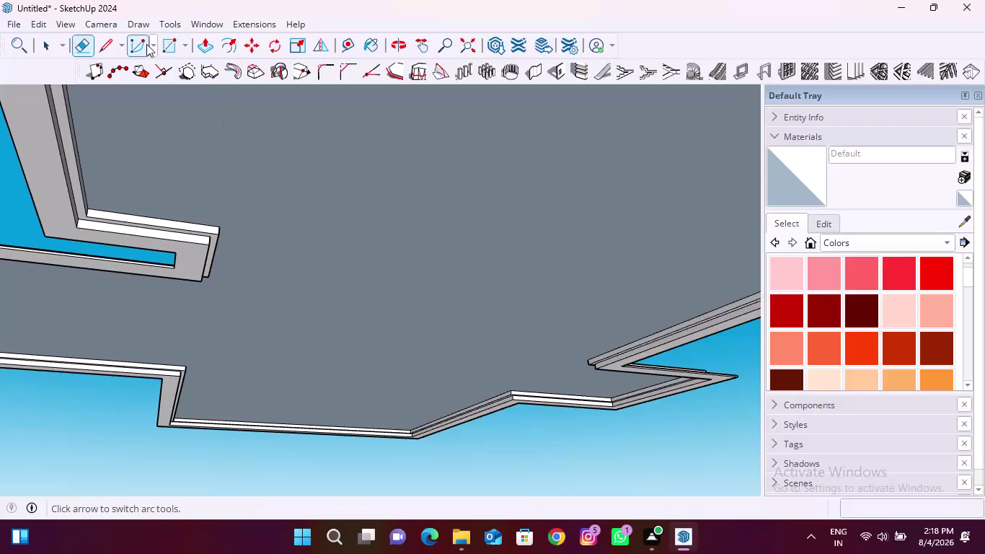
Orbit around the ceiling slab to view it from above.
click(347, 44)
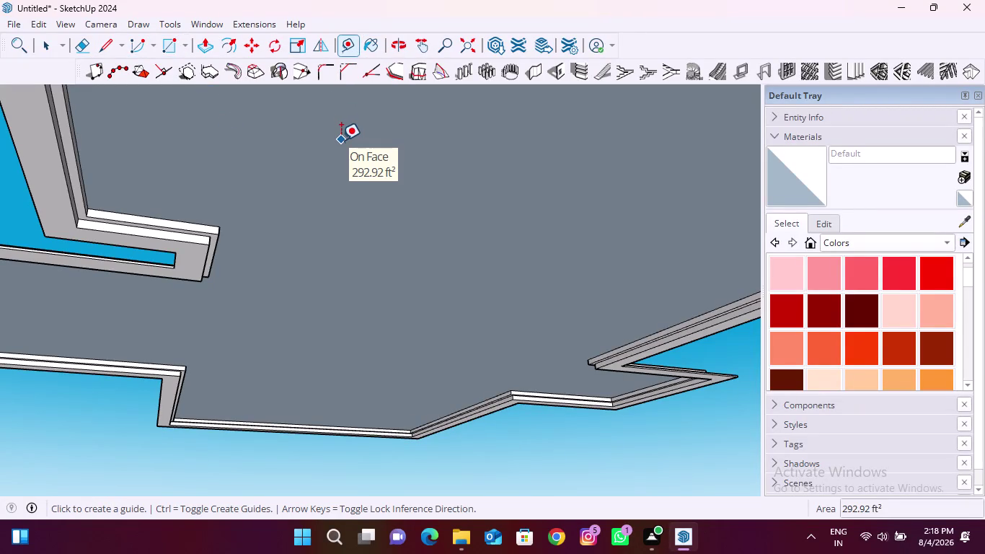
scroll(down, 3)
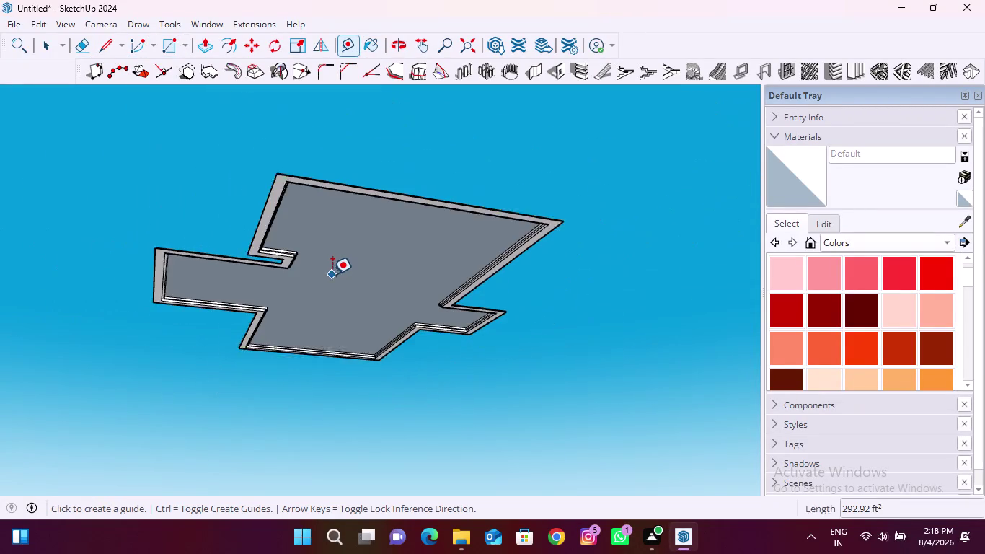
scroll(down, 3)
middle_drag(302, 330, 280, 297)
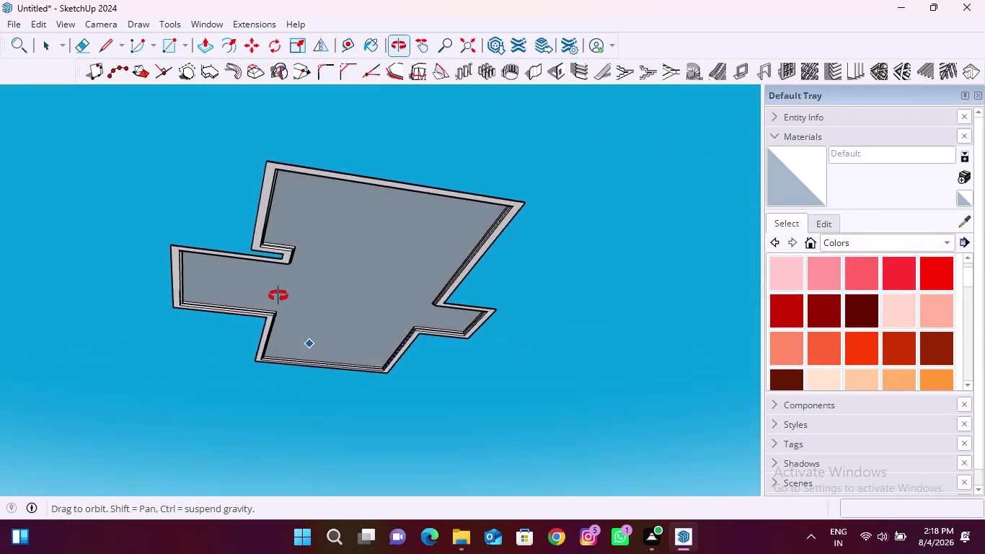
middle_drag(280, 297, 245, 289)
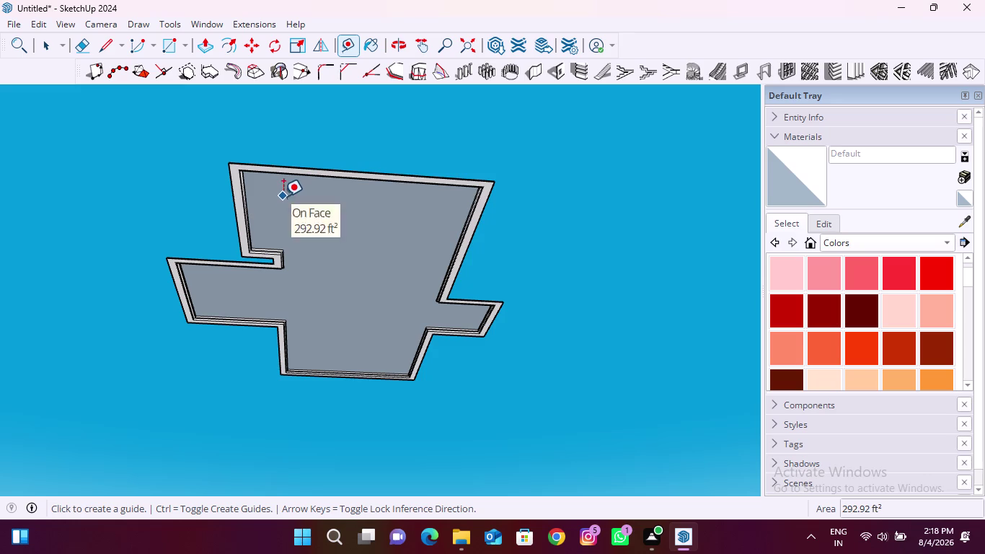
middle_drag(283, 196, 288, 393)
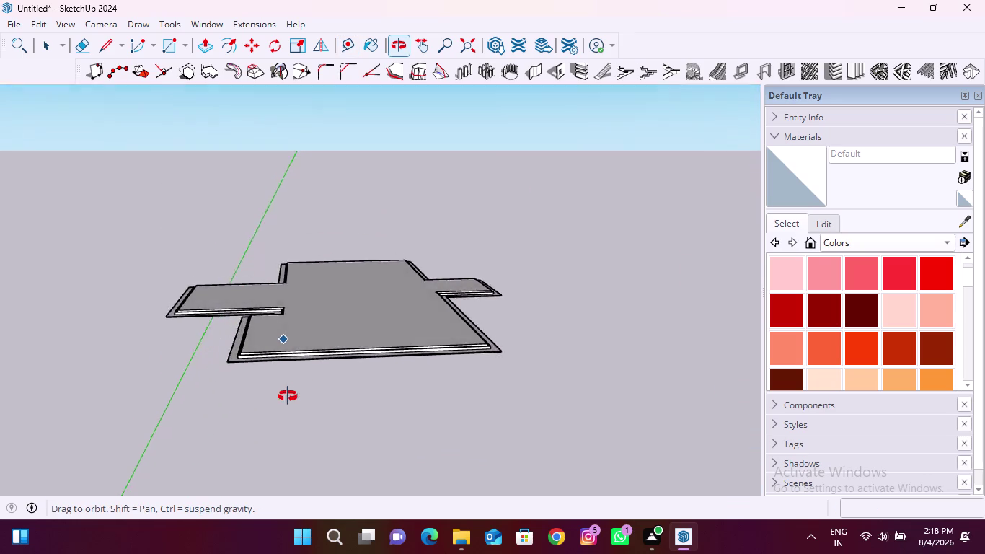
middle_drag(287, 393, 289, 412)
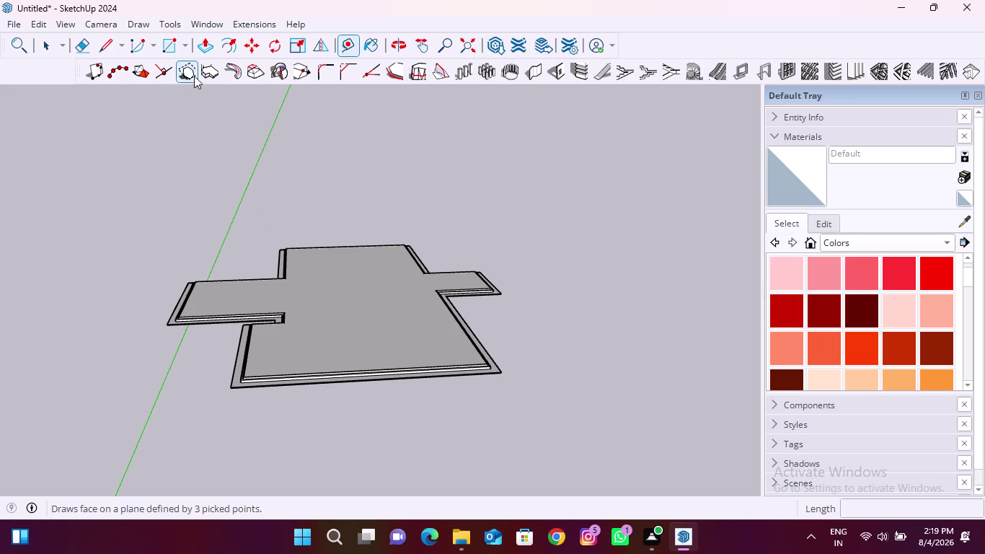
Push the slab's top face up by 0.4573 inch.
click(203, 47)
scroll(up, 3)
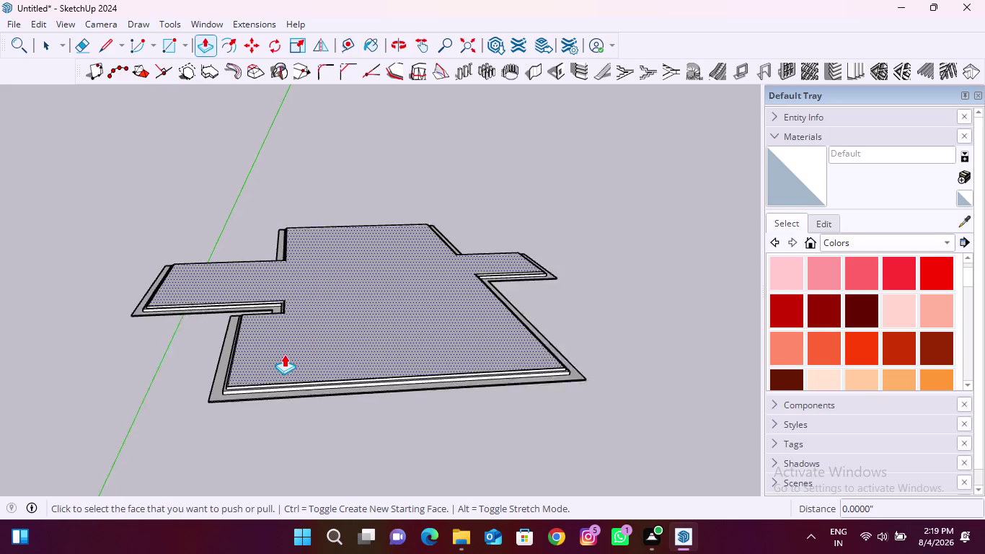
scroll(up, 3)
scroll(up, 3)
scroll(up, 3)
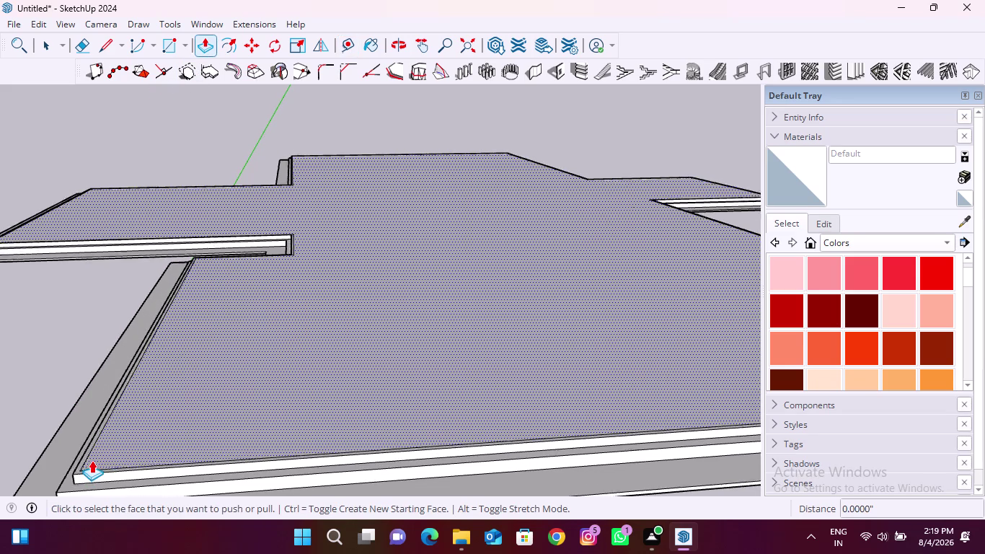
scroll(up, 3)
scroll(down, 3)
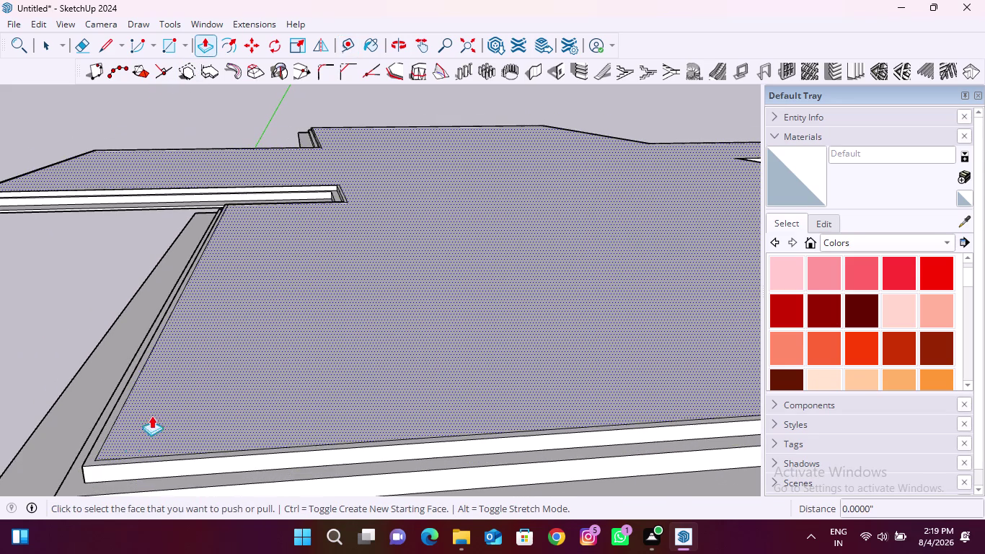
scroll(up, 3)
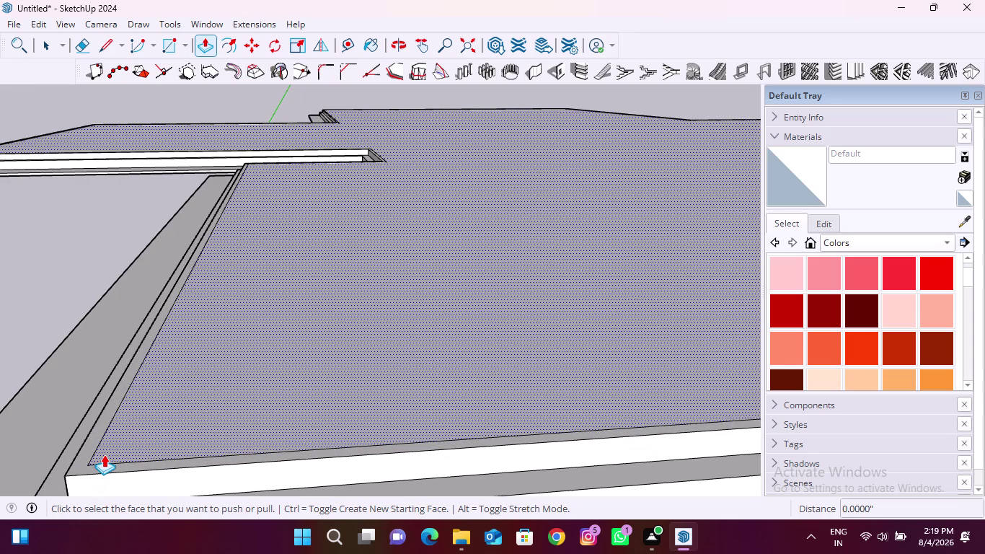
click(135, 431)
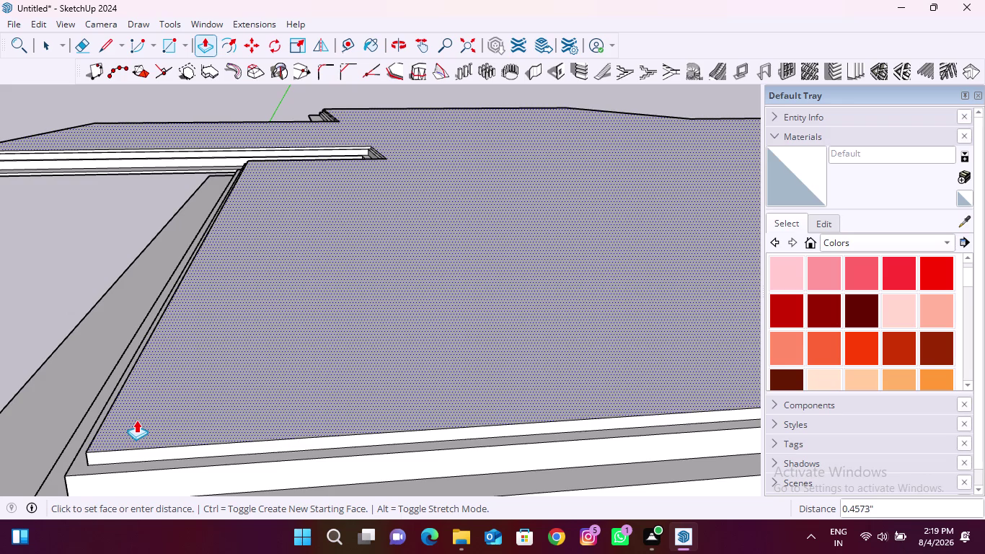
click(136, 419)
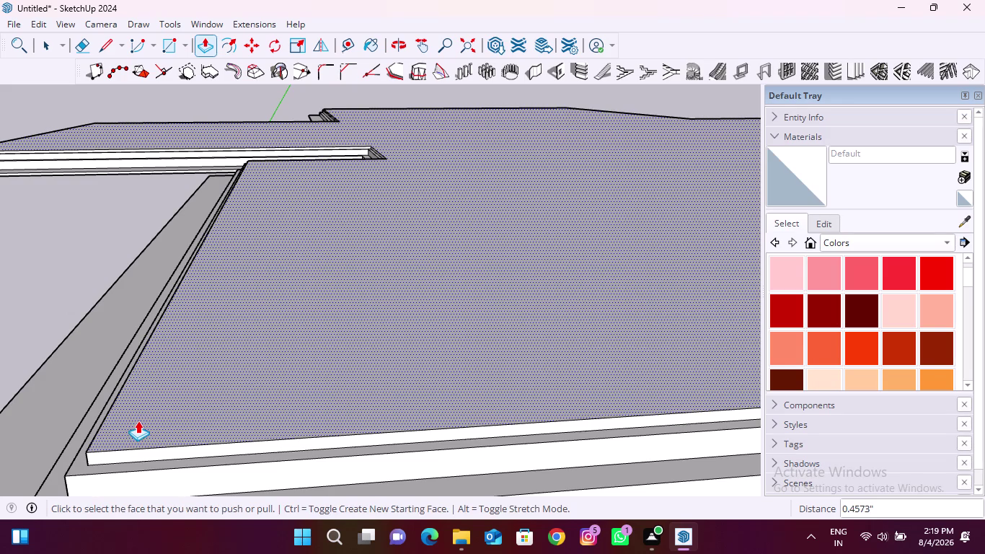
scroll(up, 3)
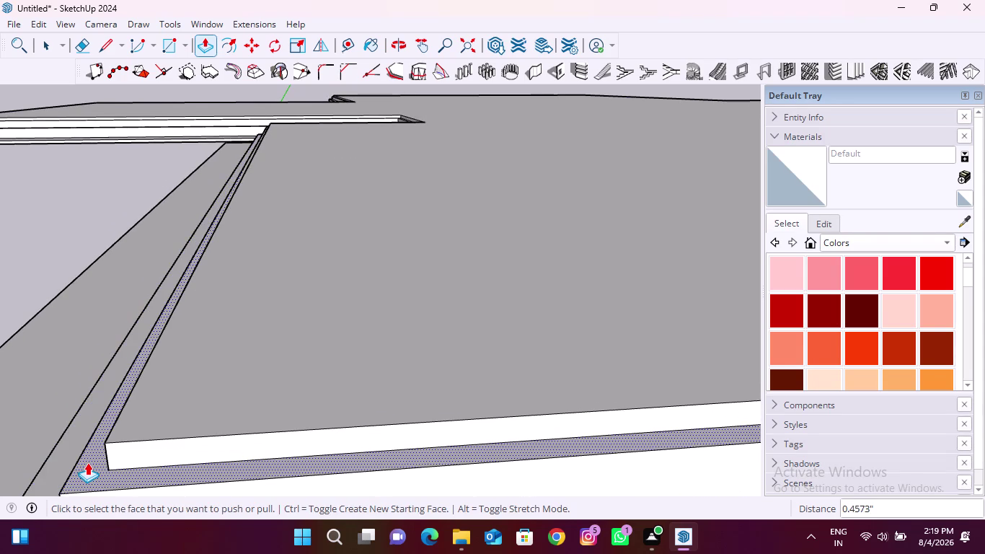
Repeat the 0.4573-inch push on the border strip, then orbit to check the underside.
double_click(87, 462)
scroll(down, 3)
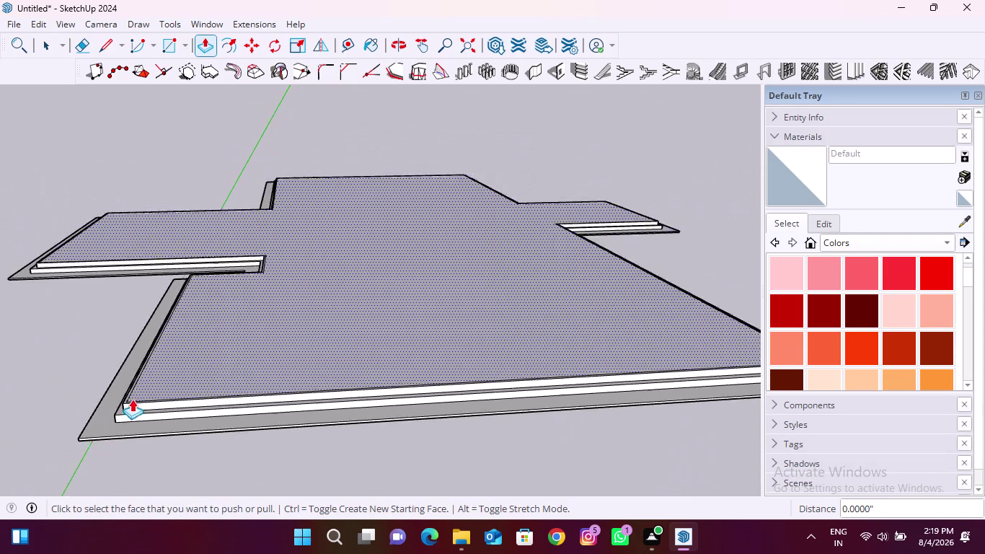
scroll(down, 3)
key(space)
middle_drag(204, 463, 207, 331)
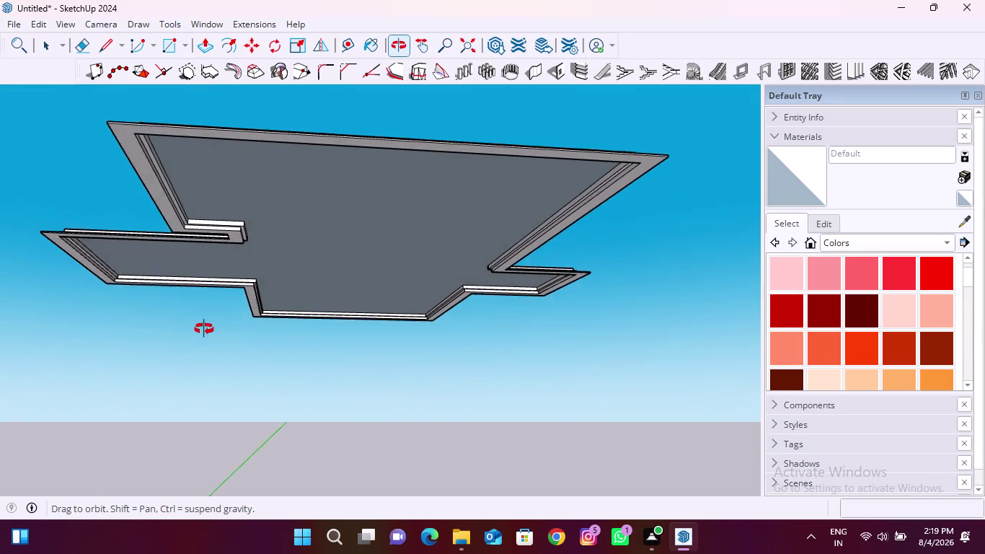
middle_drag(207, 330, 202, 328)
scroll(down, 3)
middle_drag(248, 357, 244, 346)
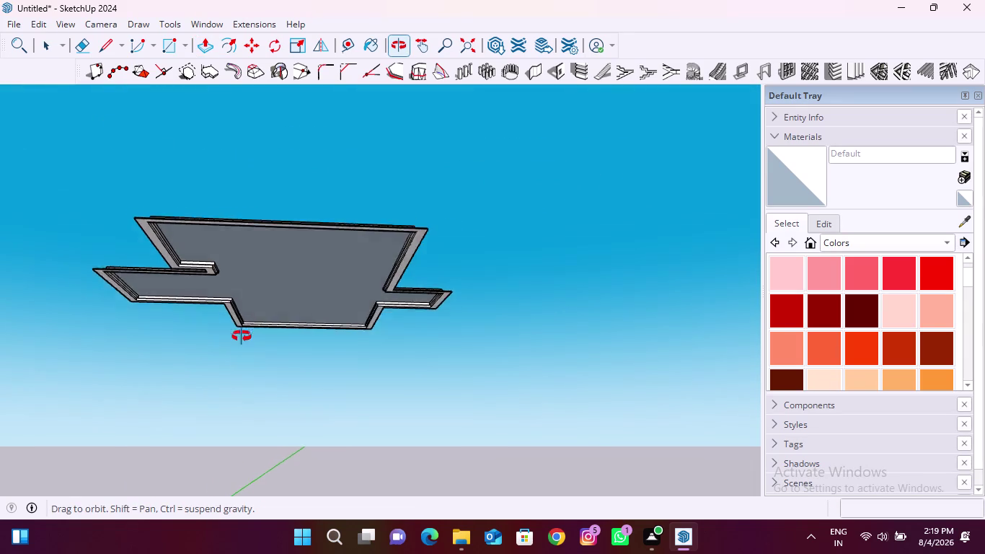
middle_drag(244, 346, 228, 282)
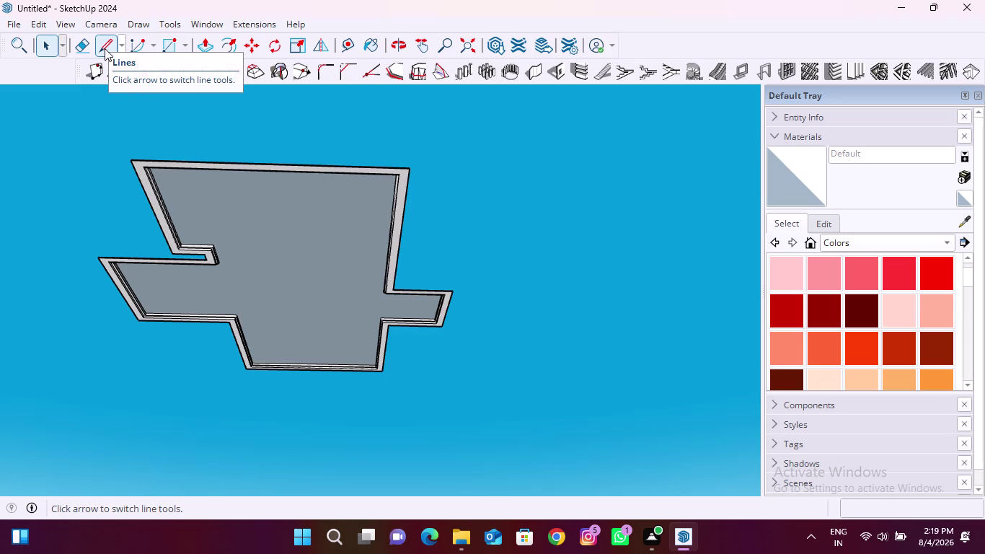
Try starting a guide from the inner border edge, cancelling the unfinished attempts.
click(344, 44)
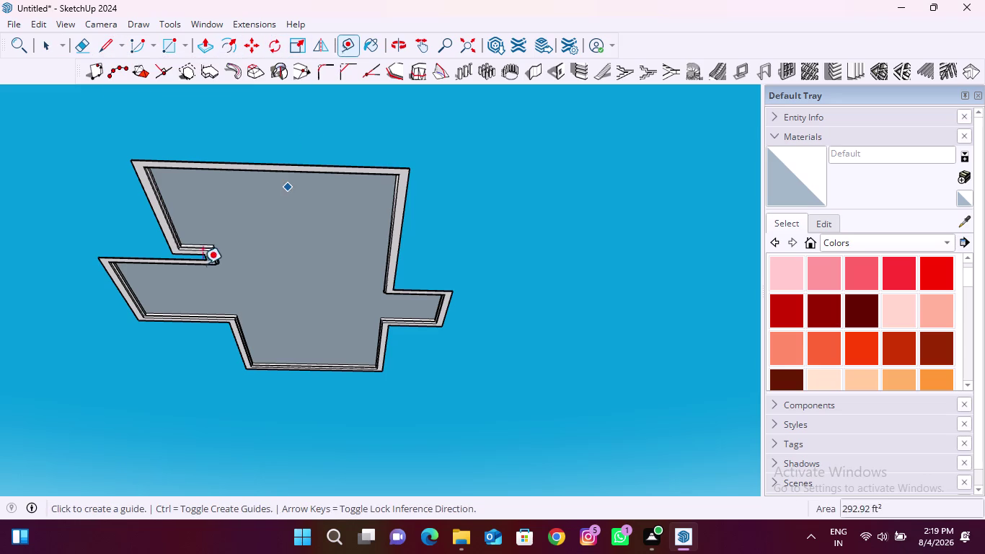
scroll(up, 3)
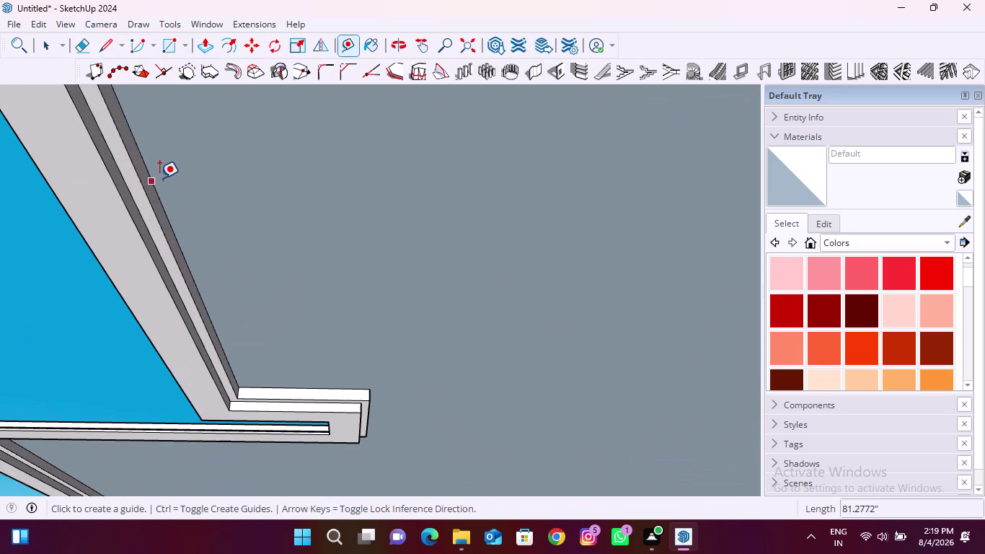
double_click(146, 178)
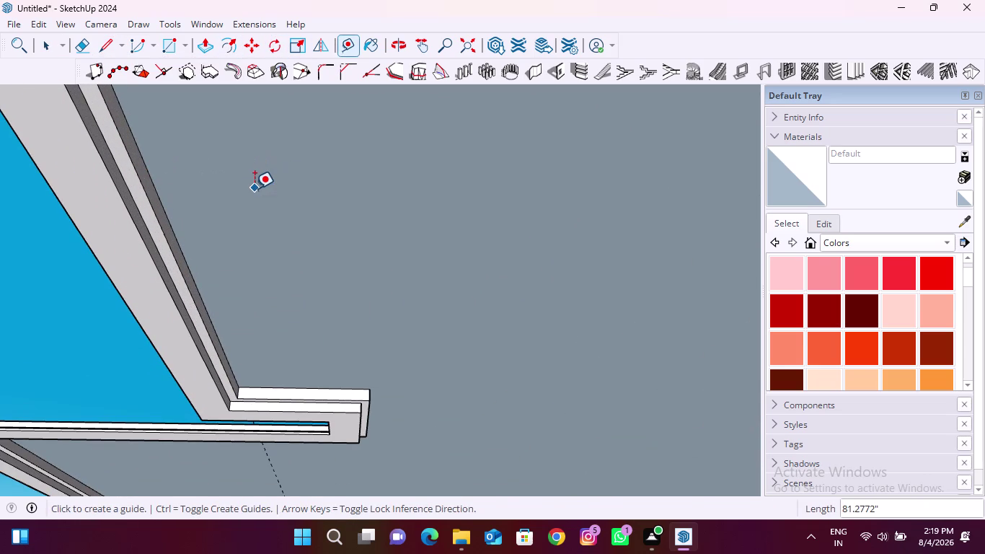
key(ctrl+z)
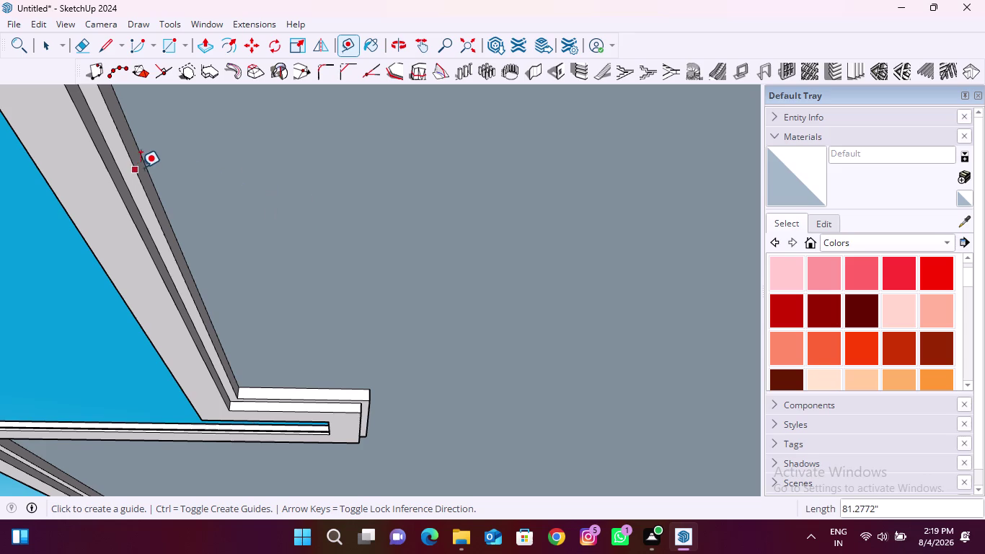
click(141, 166)
scroll(down, 3)
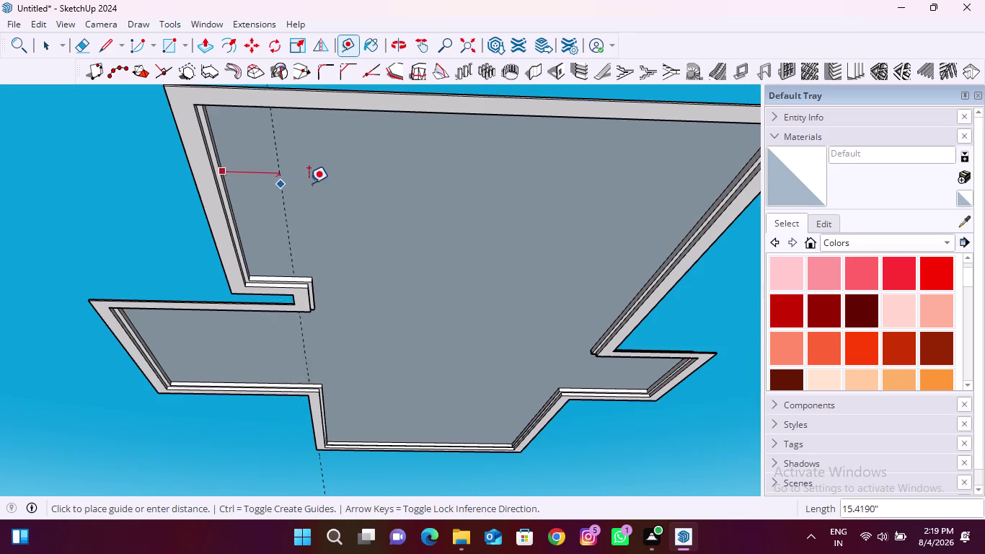
middle_click(312, 182)
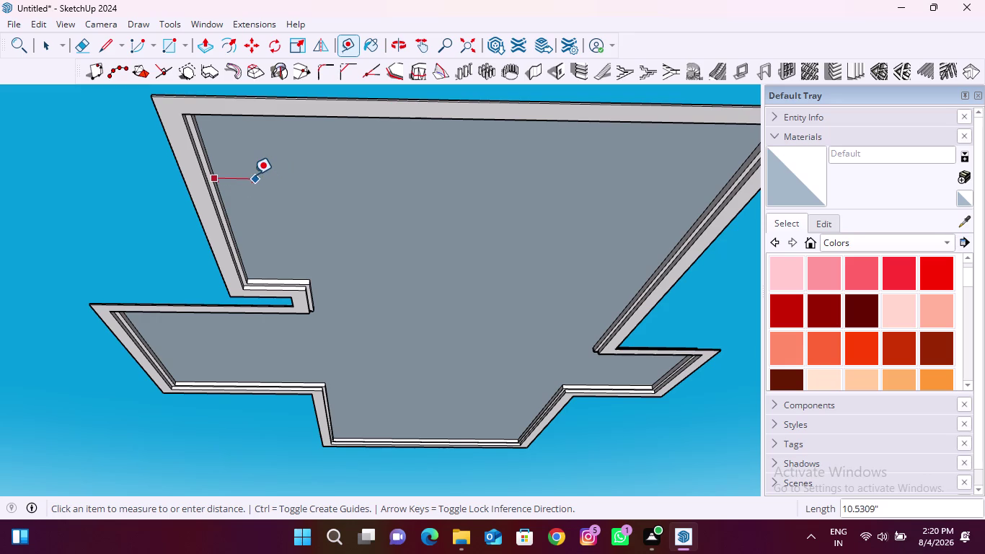
key(Escape)
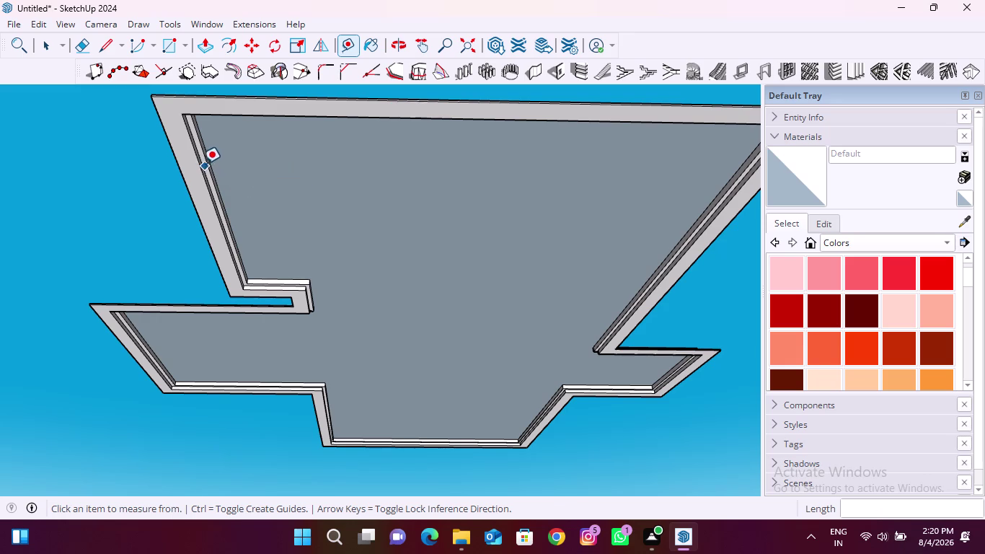
scroll(up, 3)
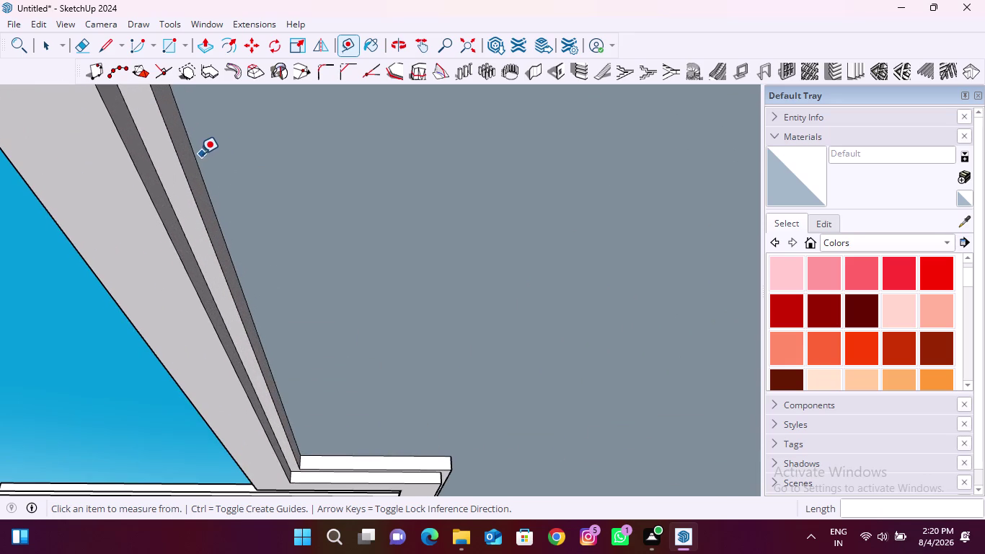
click(197, 155)
scroll(down, 3)
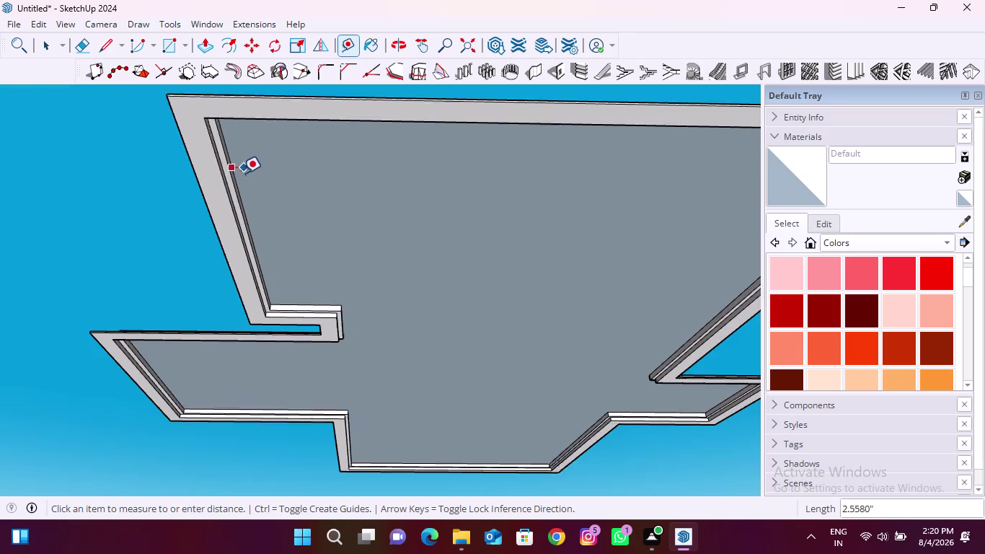
key(Escape)
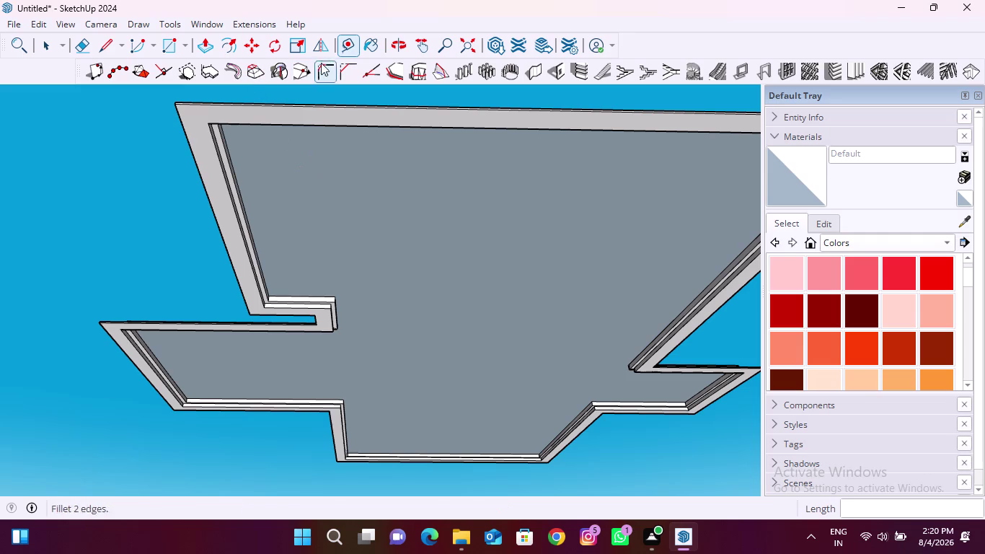
Place a guide about 14.12 inches in from the inner border edge.
click(342, 44)
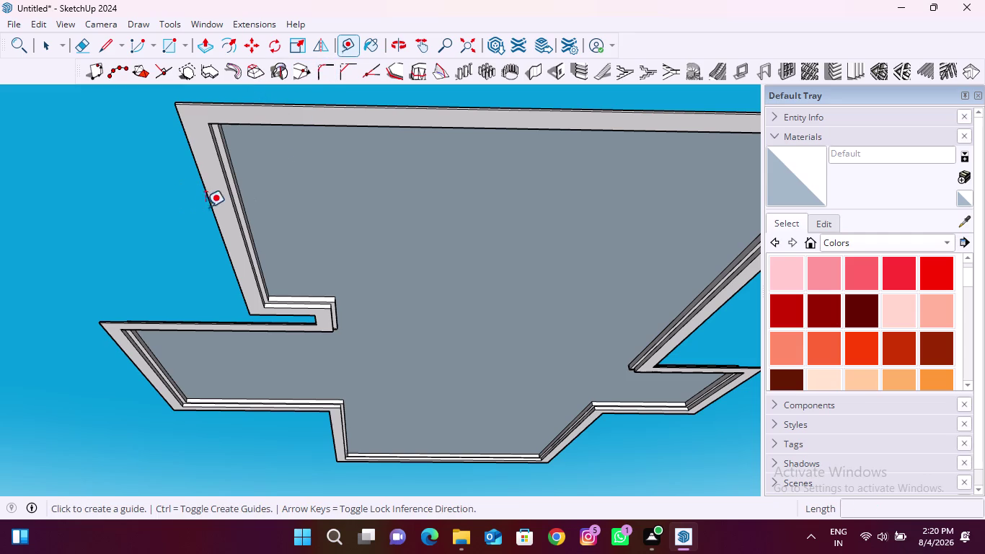
click(216, 188)
key(Escape)
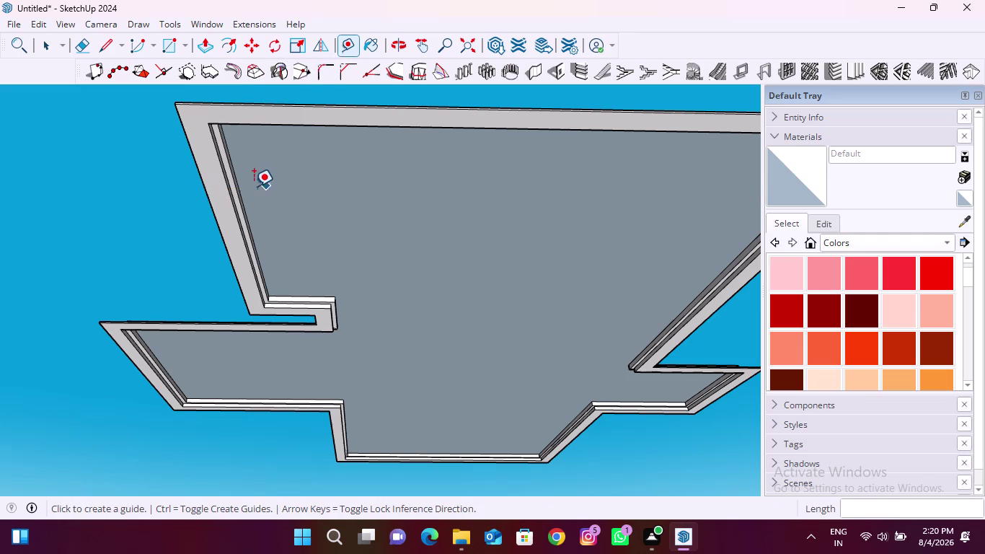
scroll(up, 3)
click(228, 172)
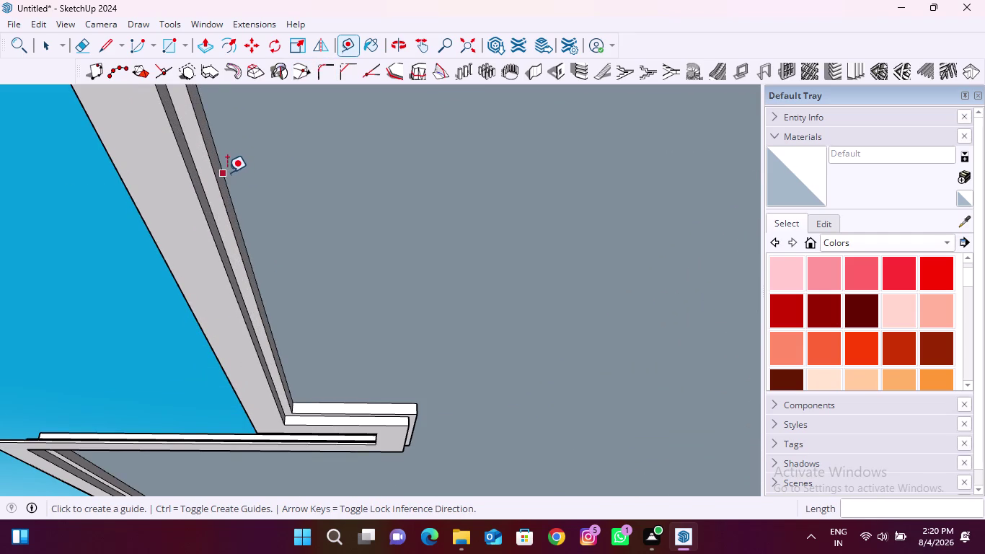
scroll(down, 3)
scroll(down, 3)
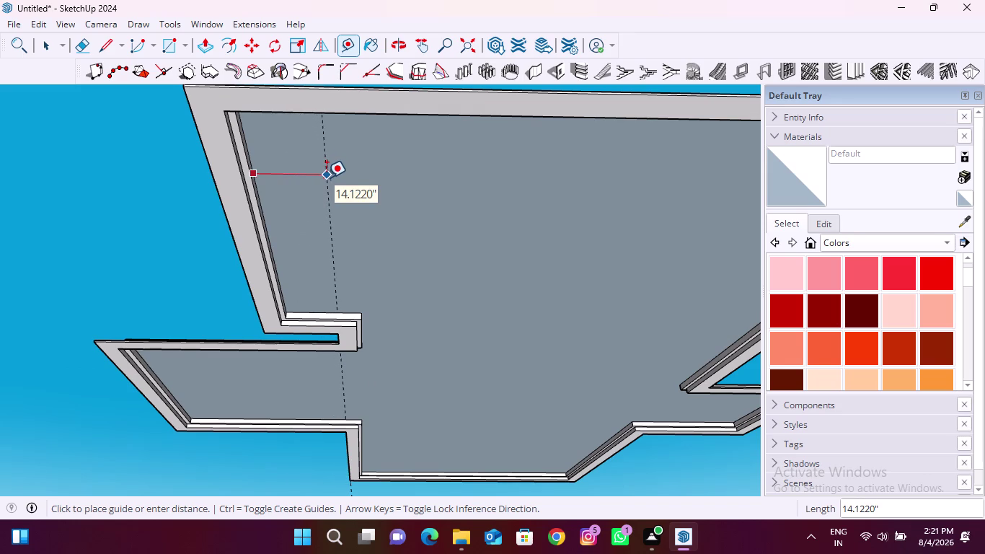
click(326, 177)
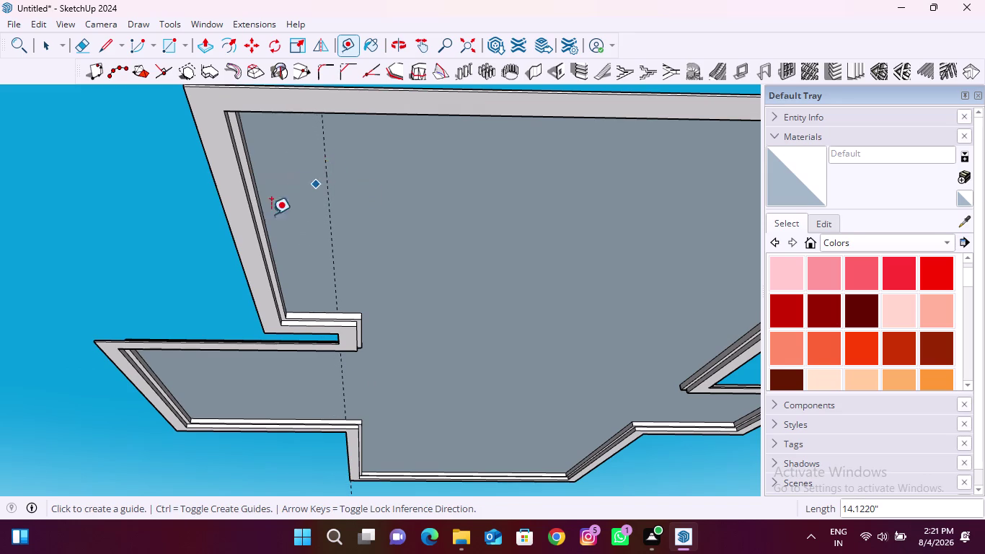
scroll(down, 3)
scroll(up, 3)
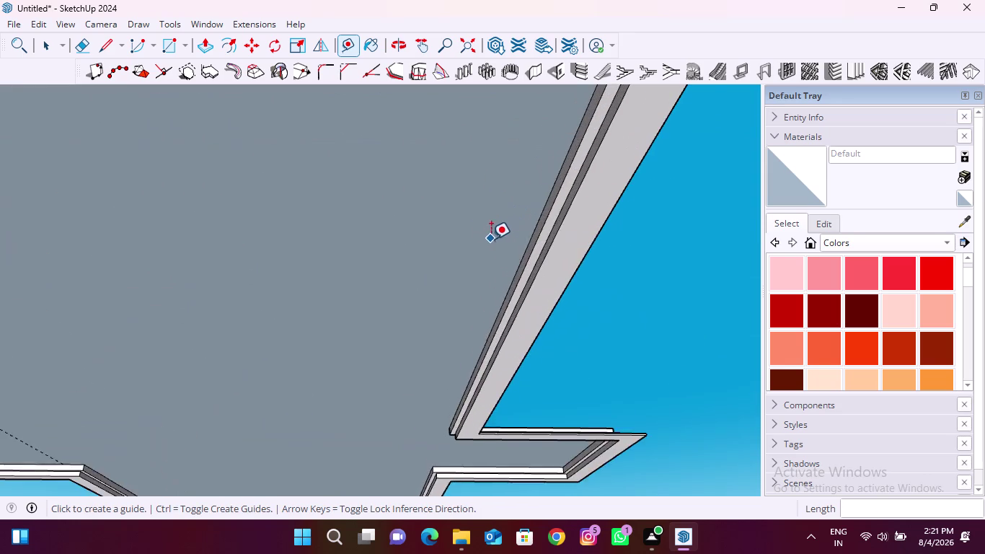
Place a guide from the border edge by typing an offset of about 14 inches.
scroll(up, 3)
click(557, 199)
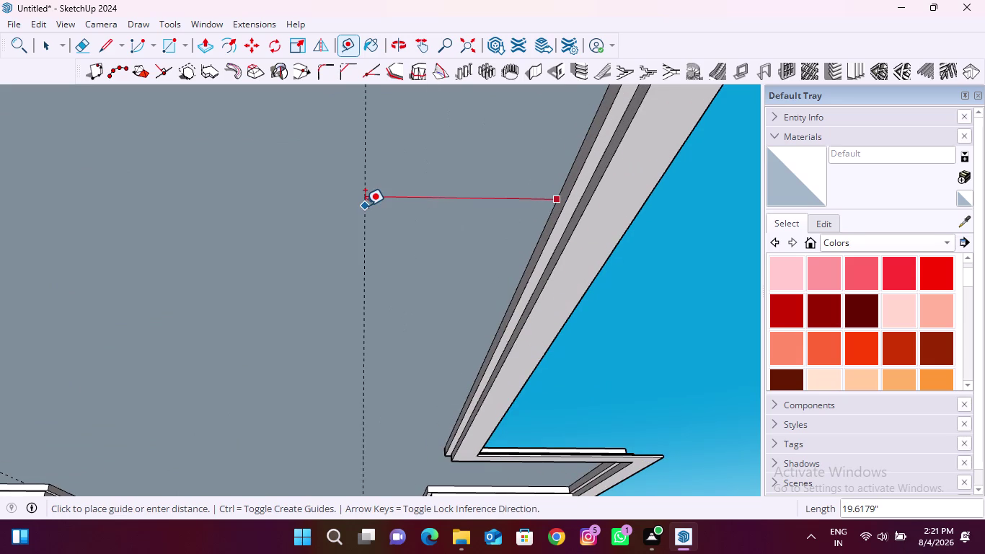
key(End)
key(Left)
key(Delete)
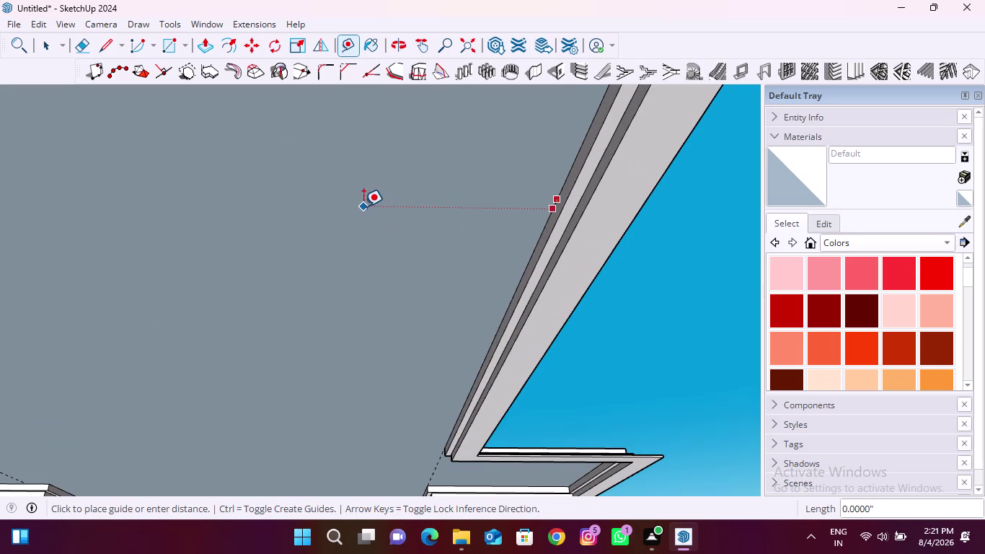
key(End)
key(Down)
key(Down)
key(shift+quotedbl)
key(Return)
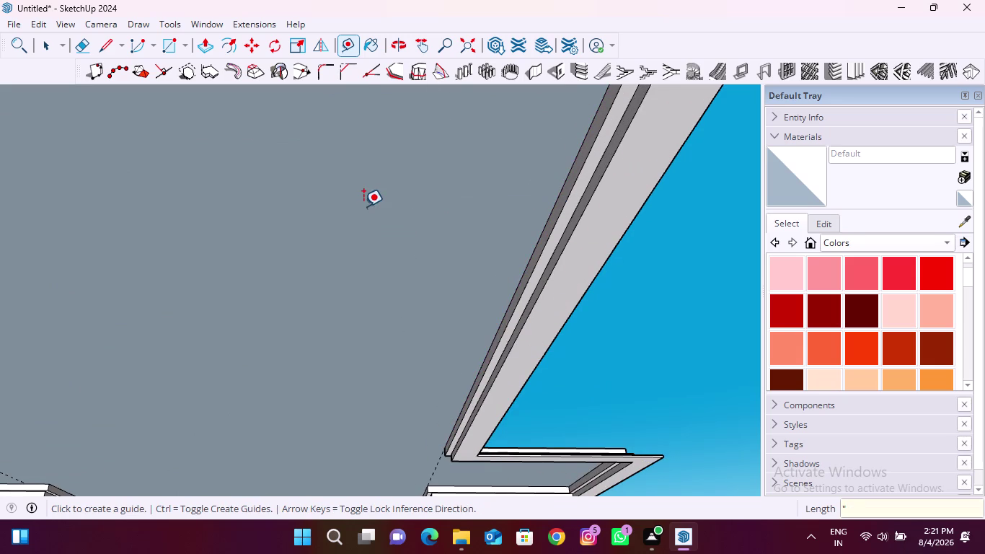
Place another guide about 14.01 inches inside a border edge.
scroll(down, 3)
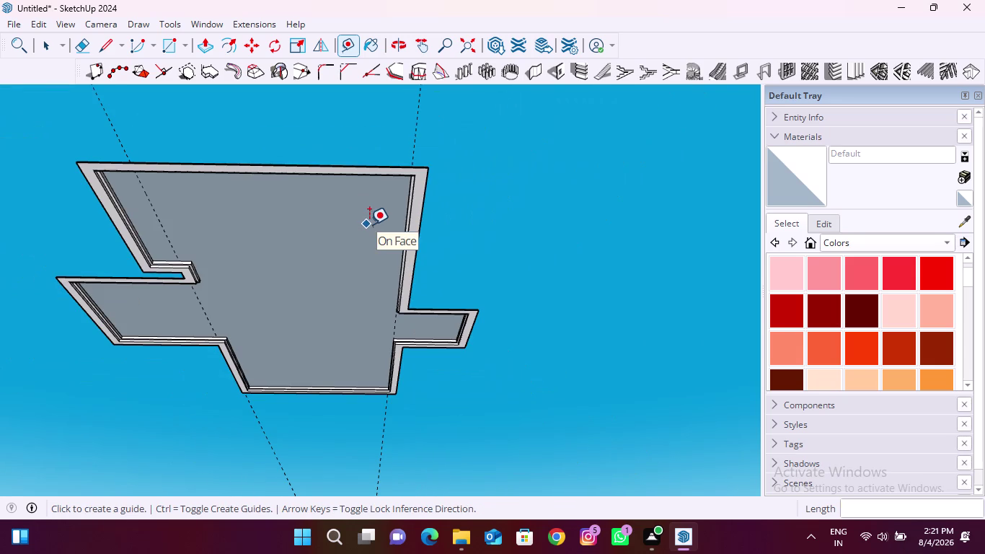
middle_drag(373, 208, 382, 242)
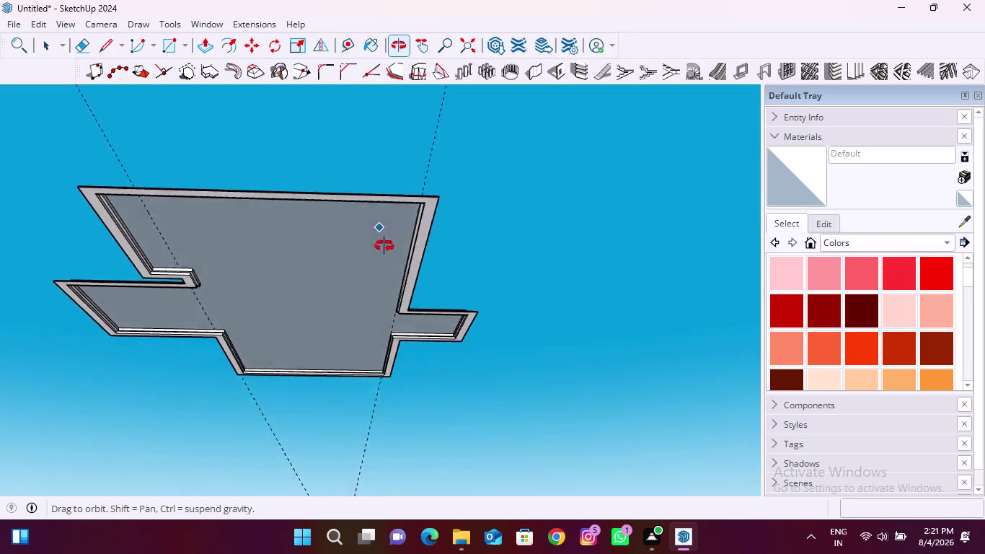
middle_drag(383, 243, 418, 398)
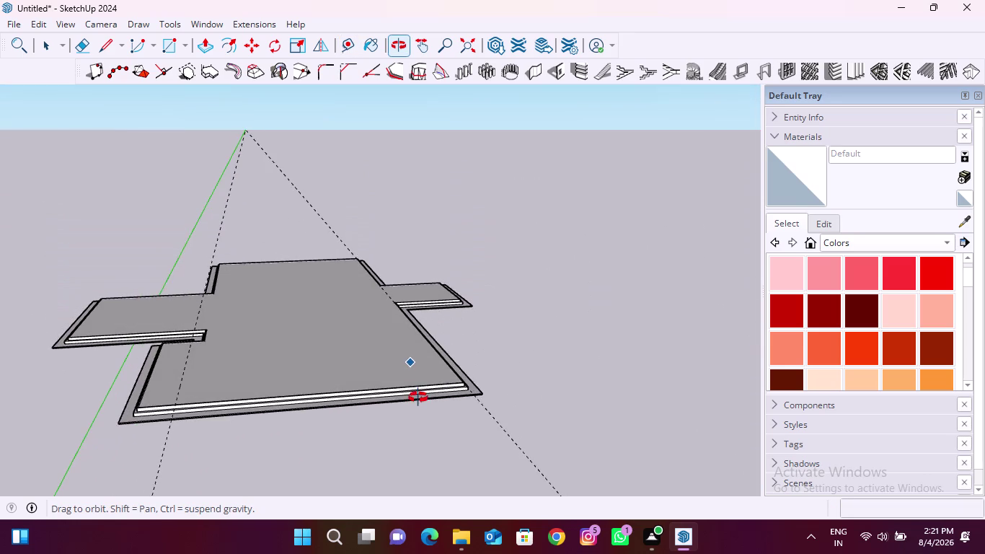
middle_drag(418, 397, 417, 382)
middle_drag(417, 374, 397, 204)
scroll(up, 3)
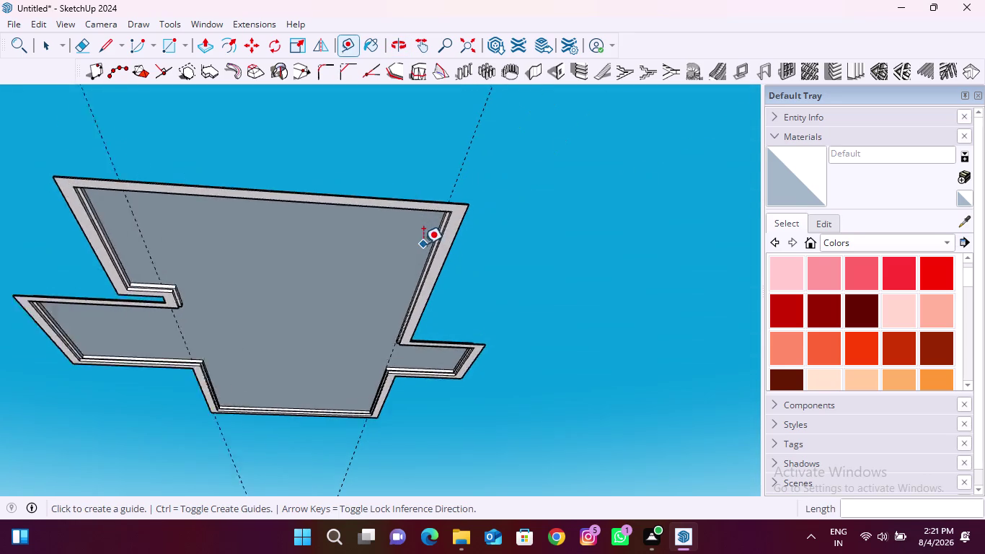
scroll(up, 3)
click(475, 210)
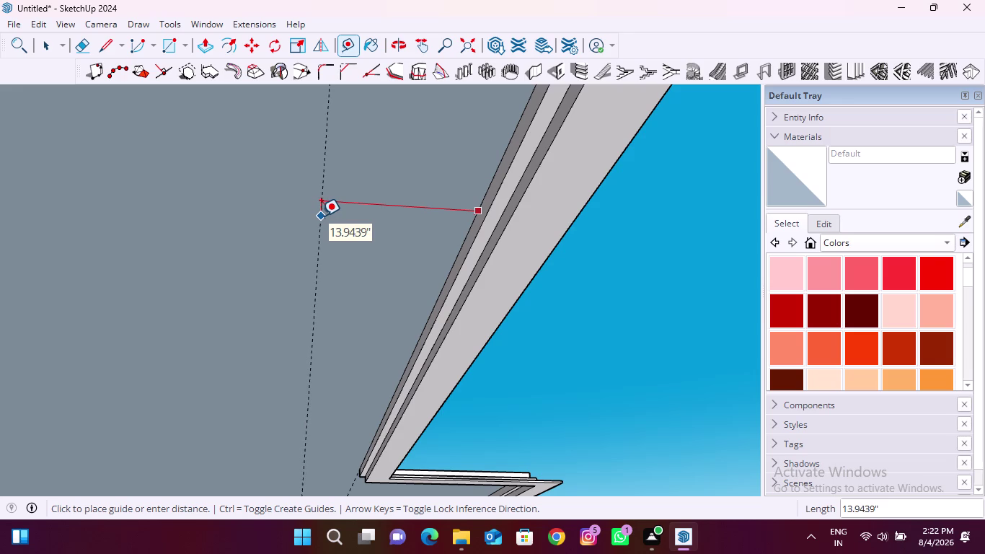
click(320, 215)
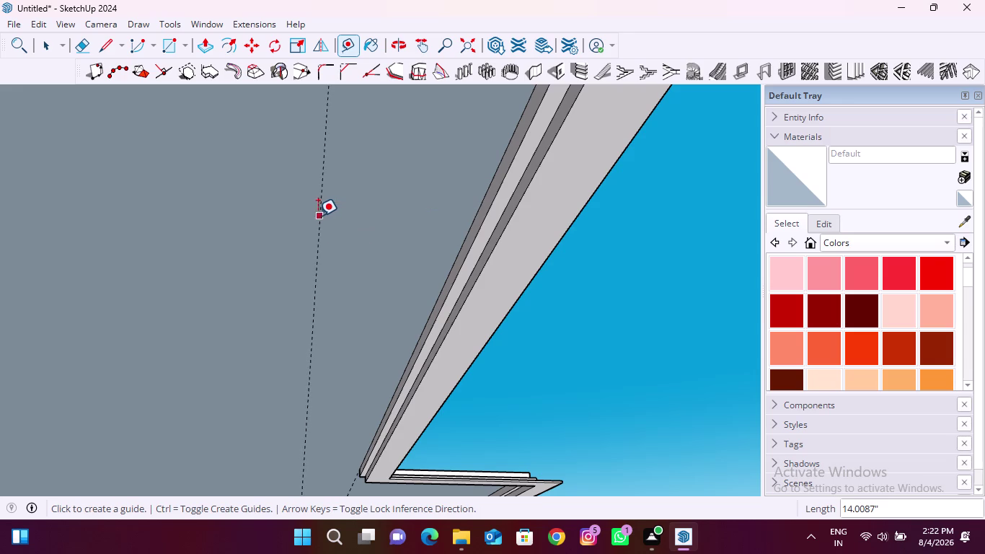
Place a guide about 14.18 inches inside the right wing's edge.
scroll(down, 3)
scroll(down, 3)
middle_drag(214, 384, 696, 254)
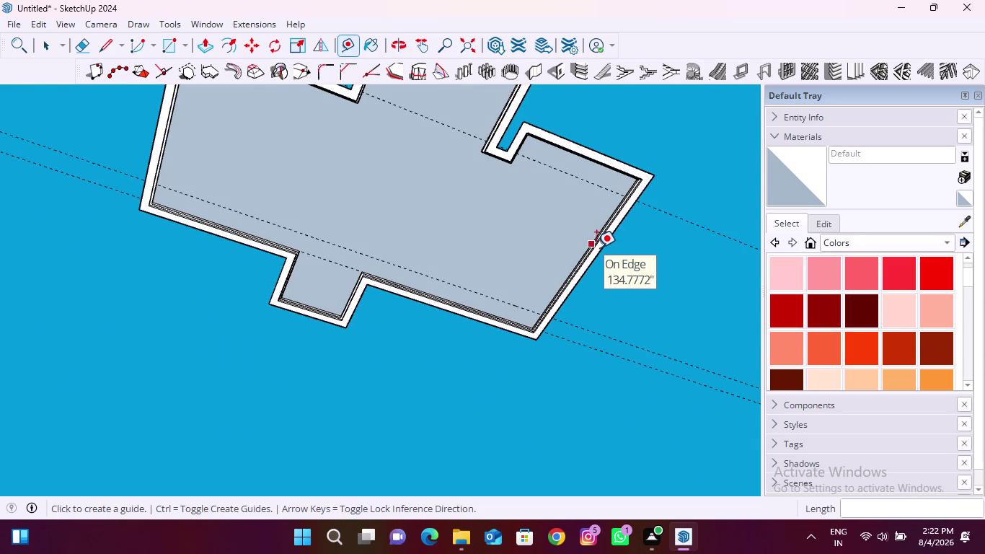
scroll(up, 3)
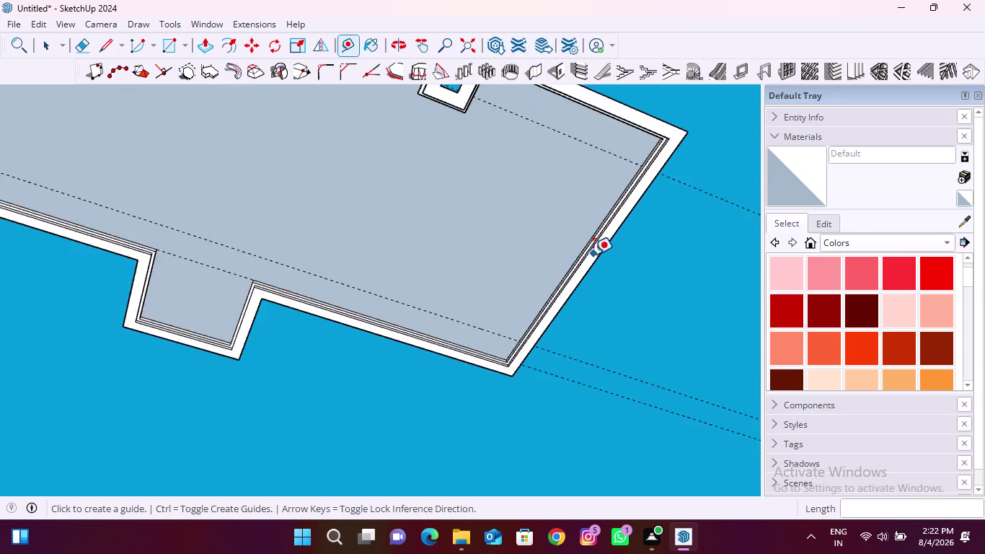
scroll(up, 3)
scroll(up, 3)
click(620, 212)
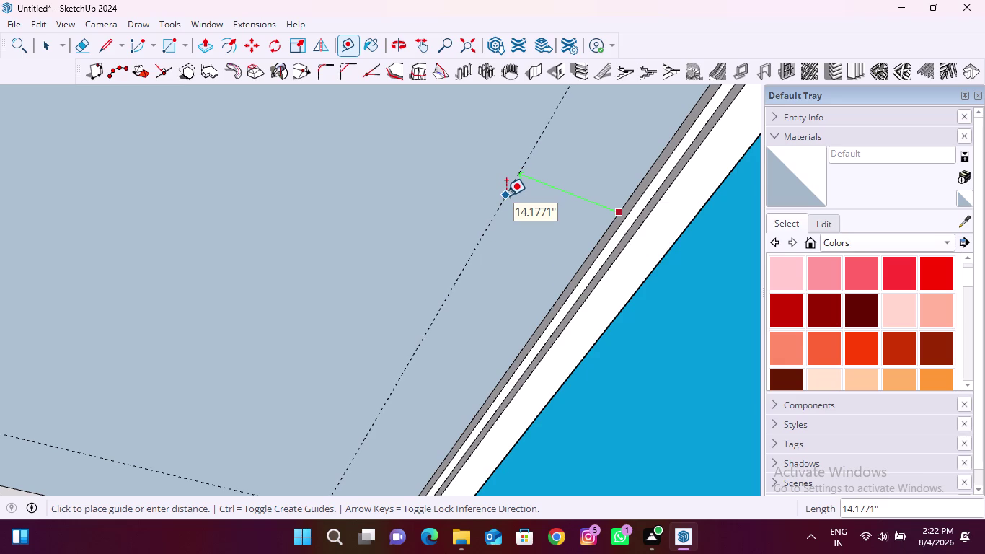
click(506, 196)
Add a parallel guide roughly 65 inches farther in across the right wing.
scroll(down, 3)
middle_drag(479, 239, 385, 196)
scroll(up, 3)
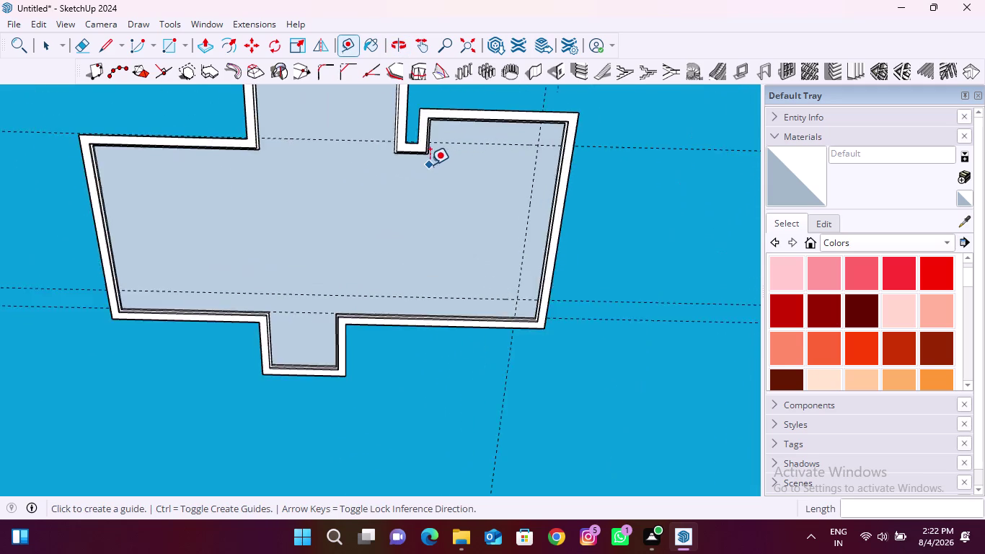
scroll(up, 3)
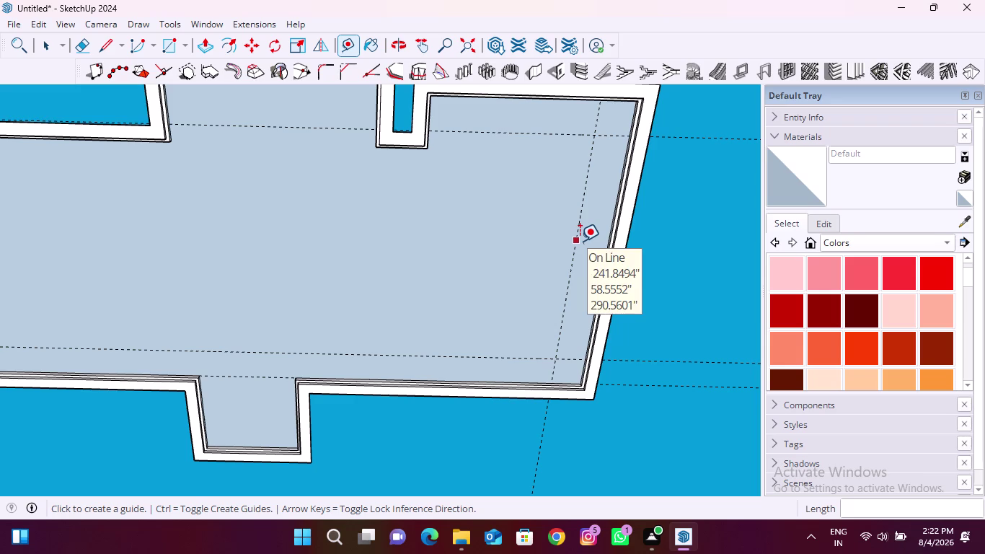
click(579, 241)
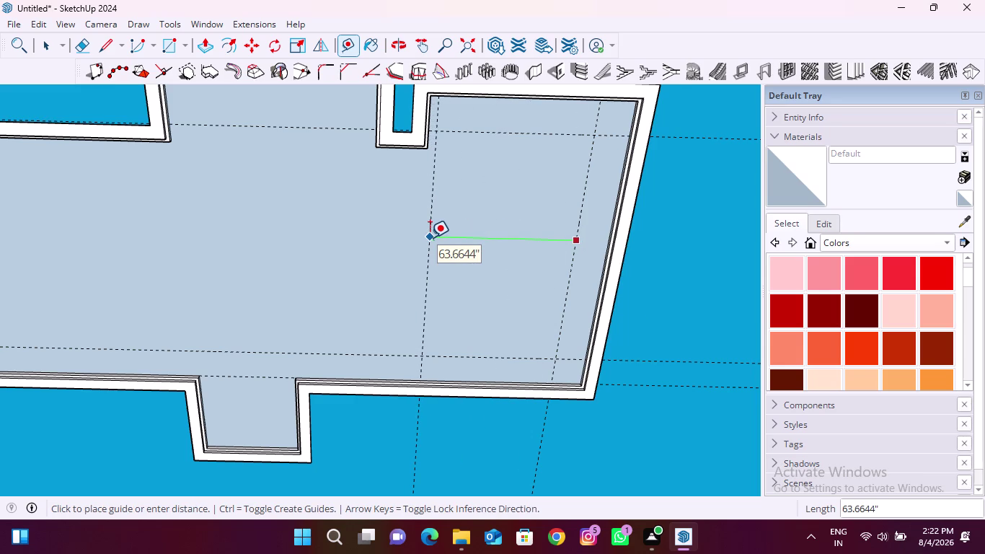
scroll(up, 3)
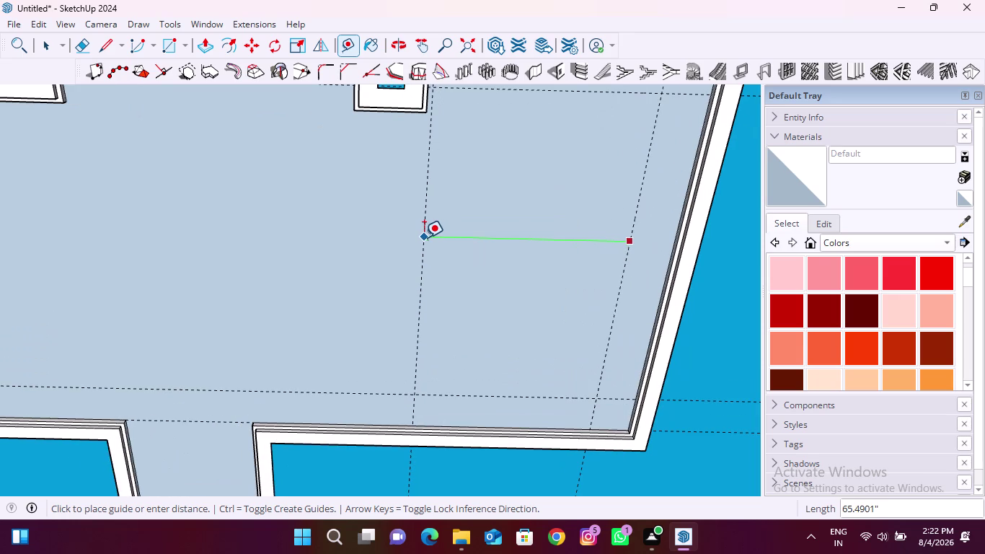
click(424, 237)
scroll(down, 3)
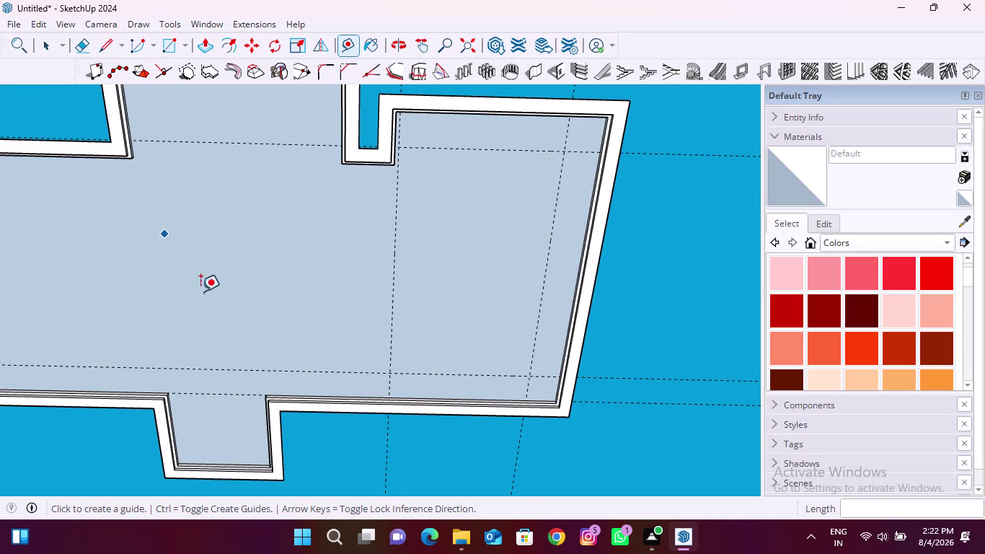
scroll(down, 3)
middle_drag(313, 302, 313, 313)
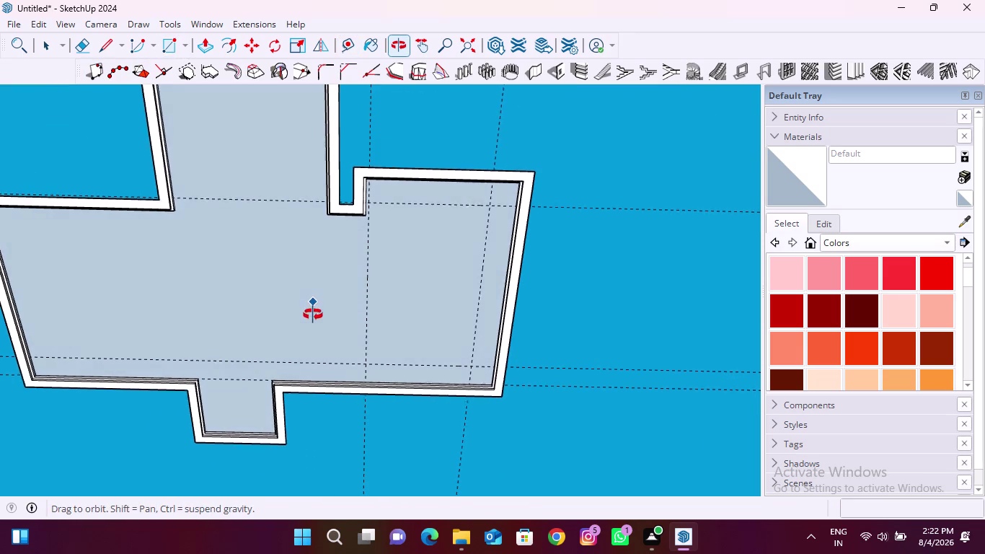
middle_drag(313, 313, 312, 326)
Start an inner panel rectangle at the guide intersections, then cancel it.
click(163, 49)
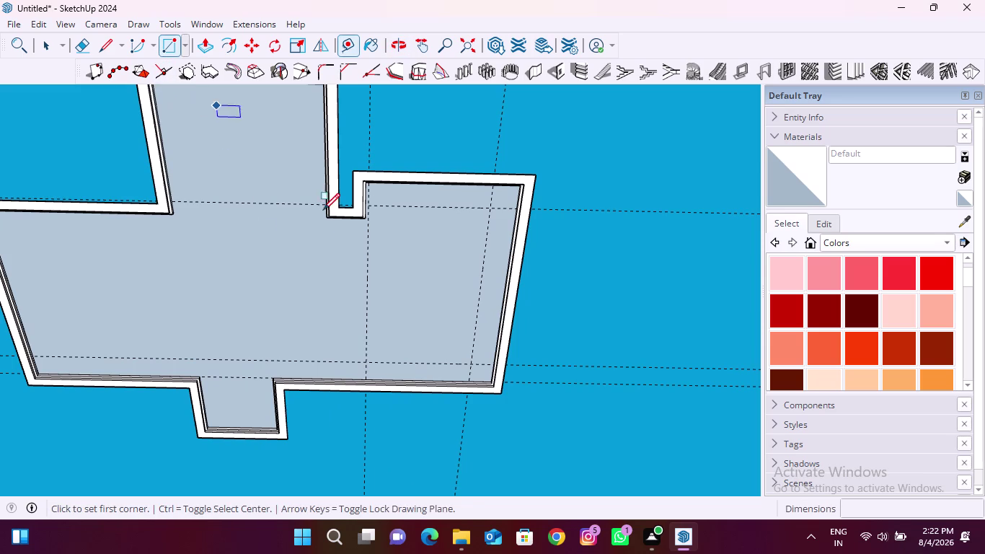
scroll(up, 3)
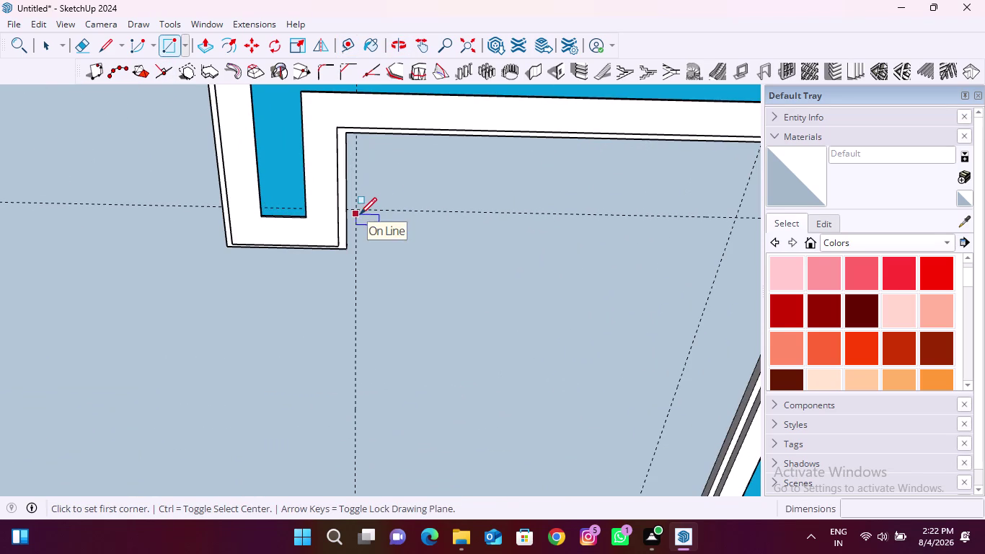
click(360, 210)
scroll(down, 3)
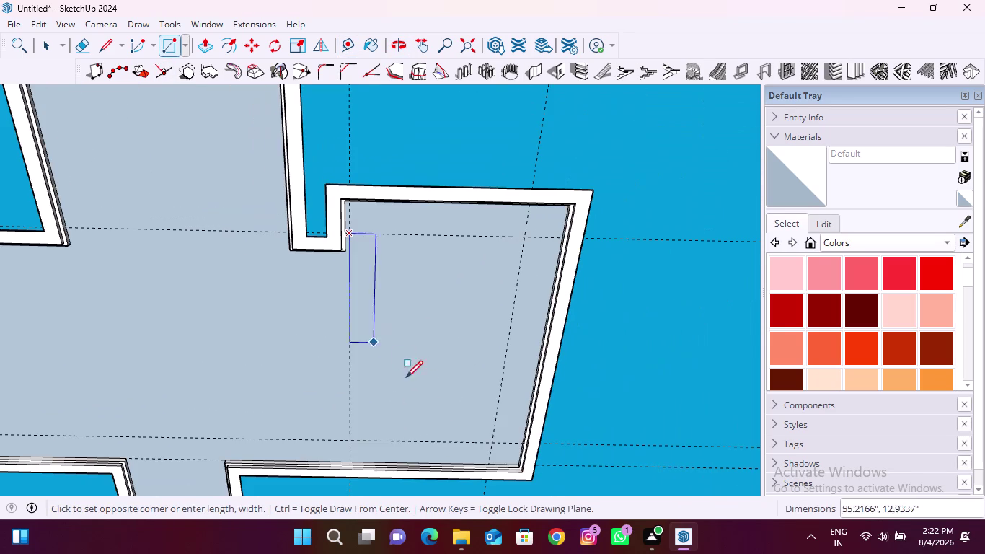
click(491, 441)
key(Escape)
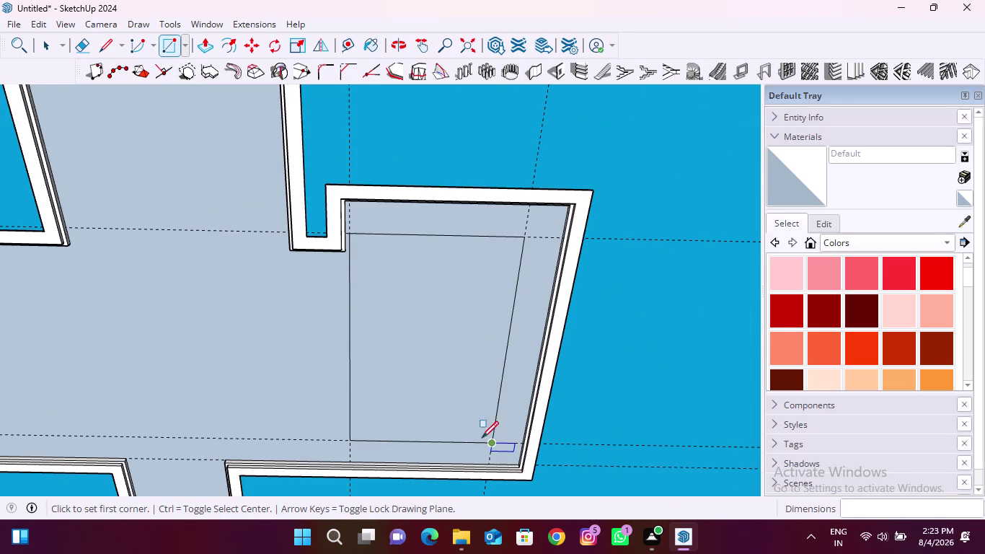
click(33, 20)
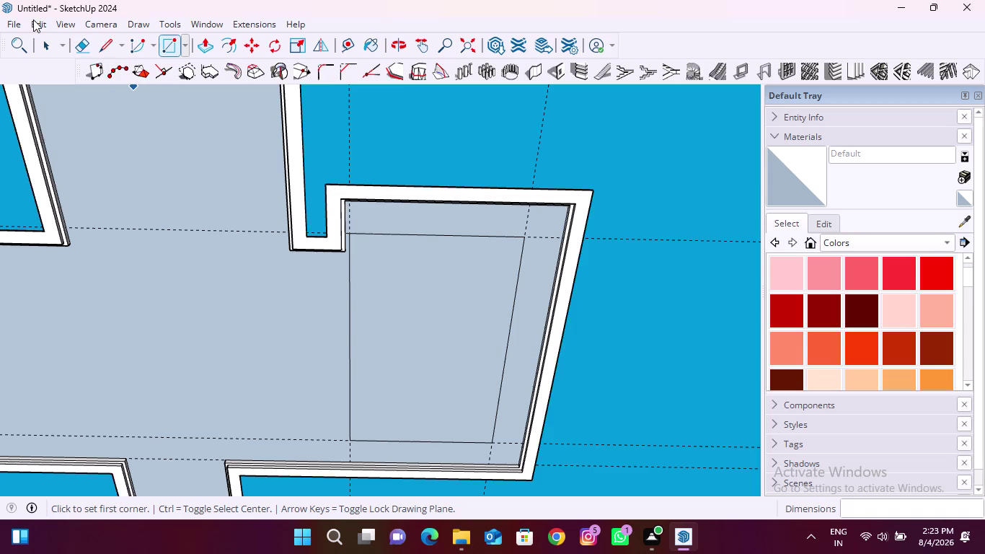
click(126, 170)
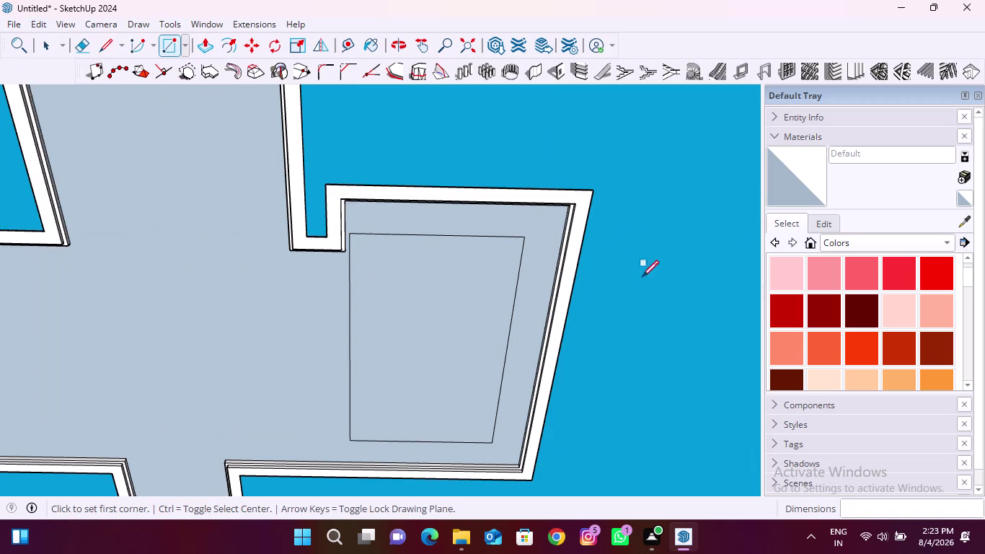
Offset the panel outline inward about 2.18 inches and delete the inner face.
click(240, 49)
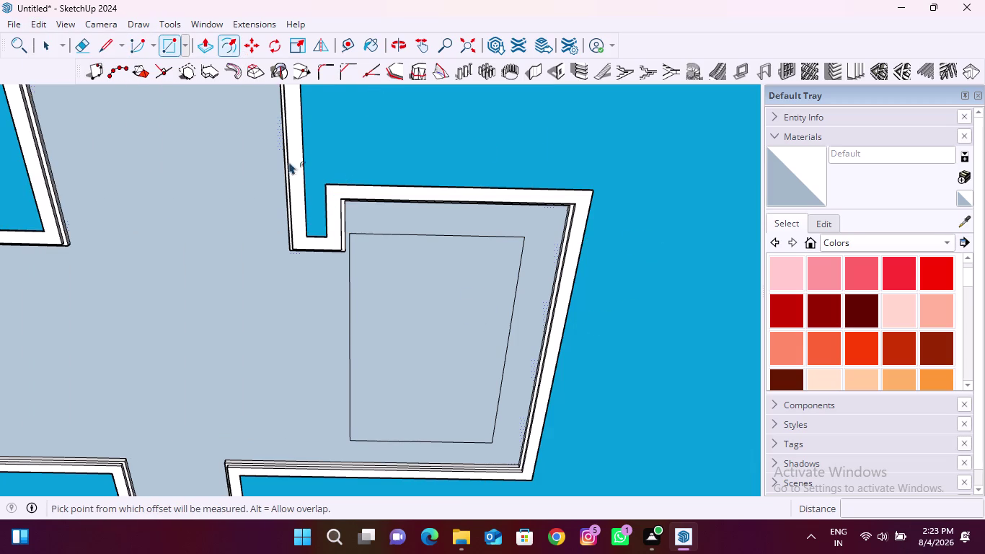
click(516, 244)
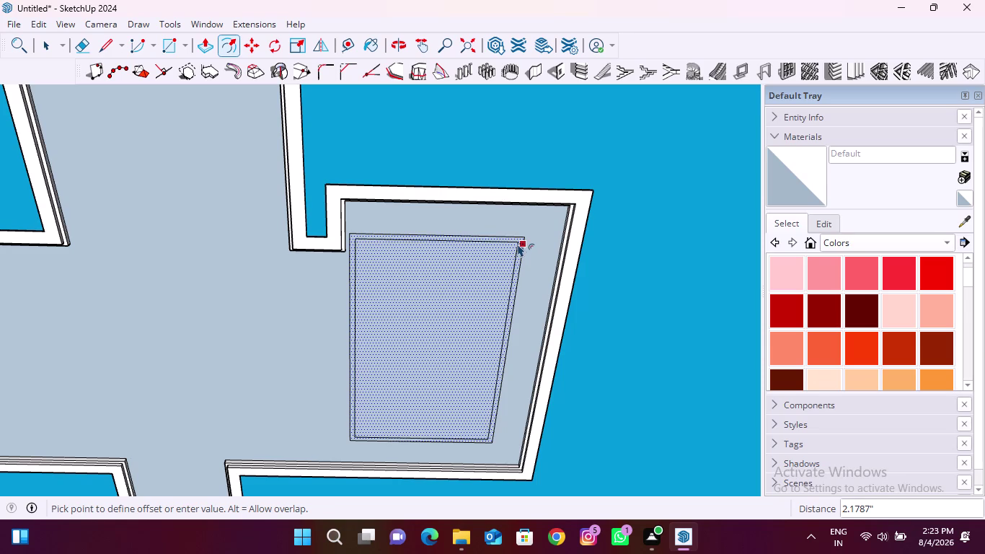
click(518, 244)
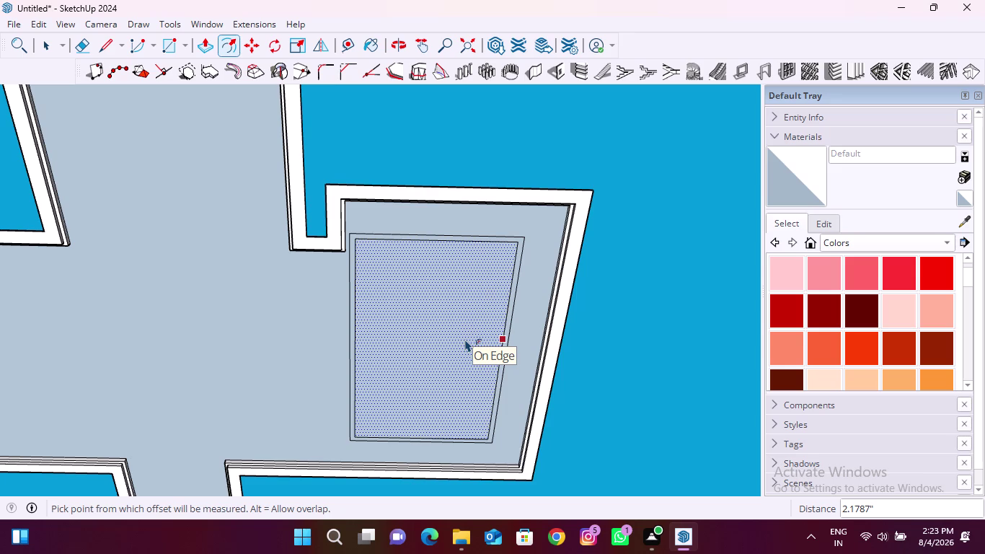
key(space)
click(465, 311)
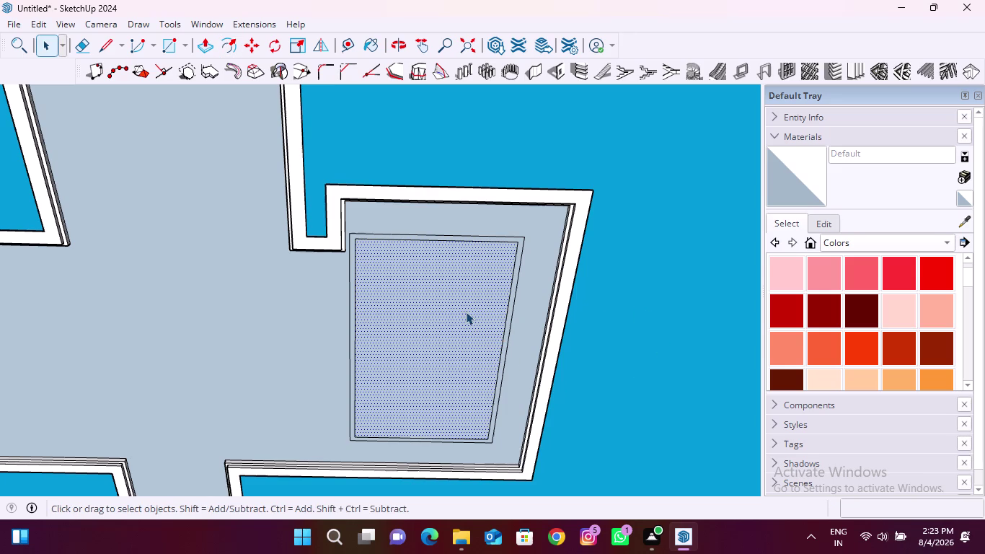
key(Delete)
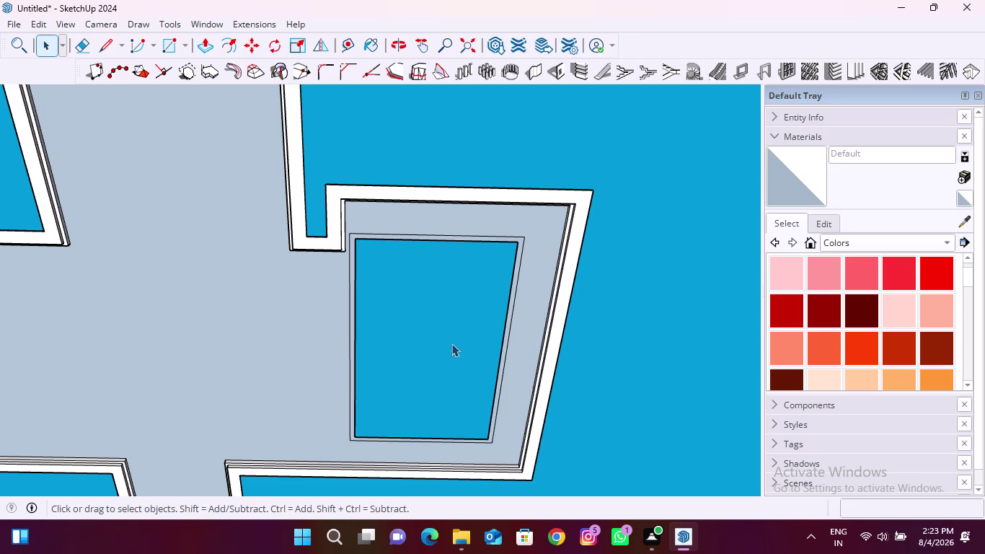
middle_drag(417, 294, 381, 396)
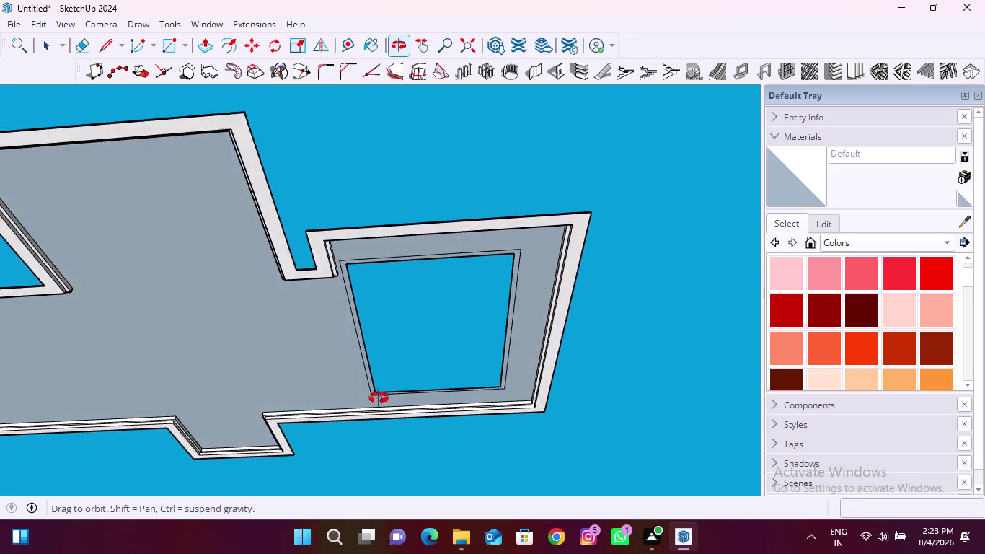
middle_drag(382, 396, 192, 553)
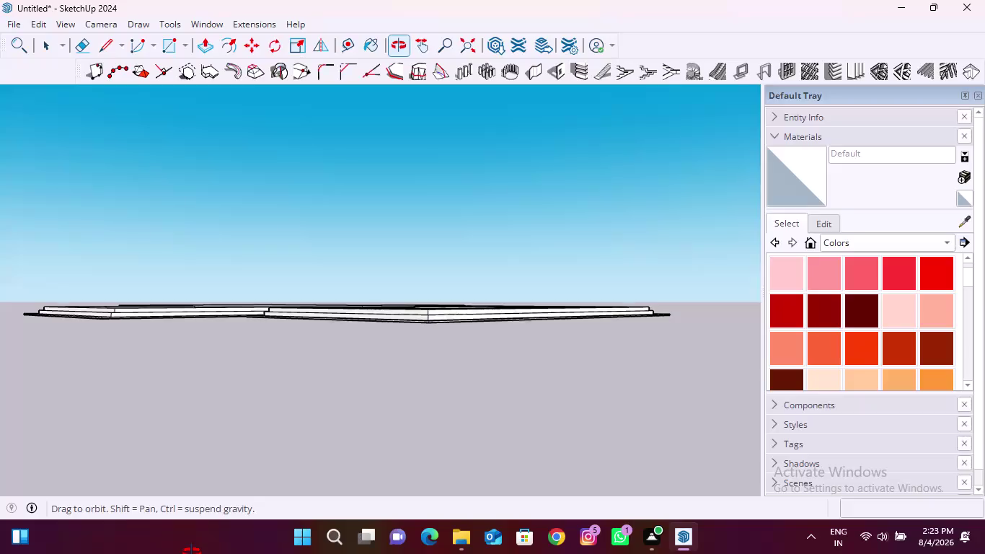
middle_drag(191, 553, 132, 414)
scroll(up, 3)
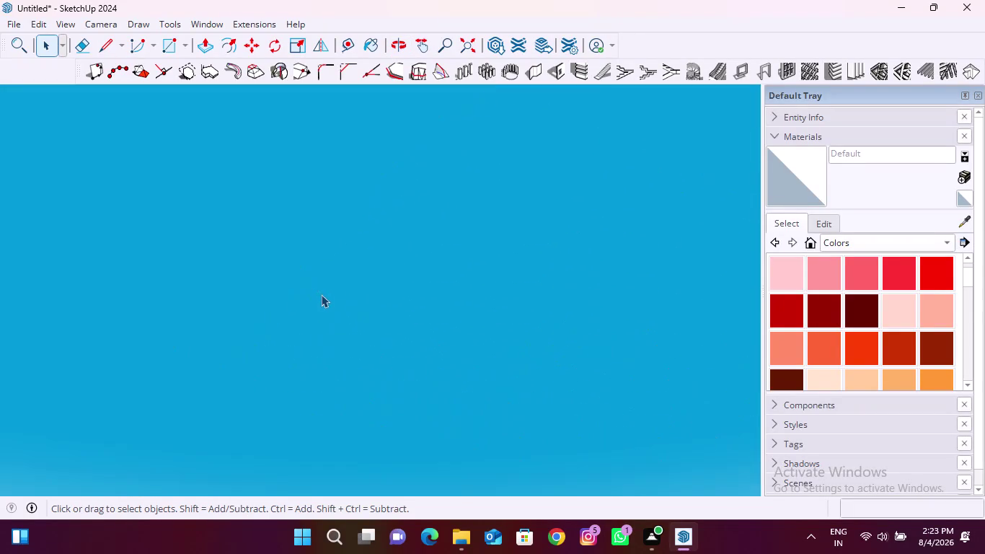
scroll(down, 3)
middle_drag(275, 365, 200, 463)
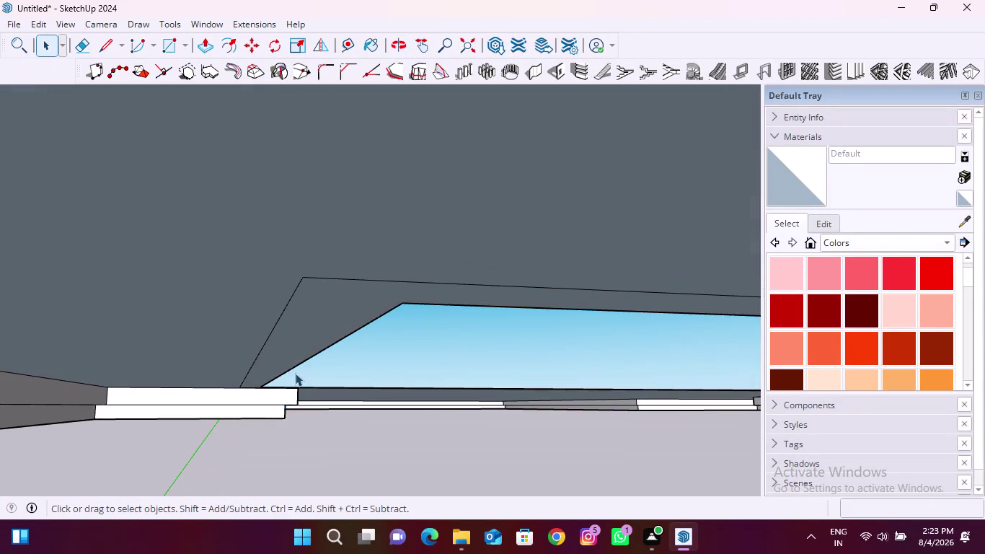
middle_drag(295, 369, 245, 426)
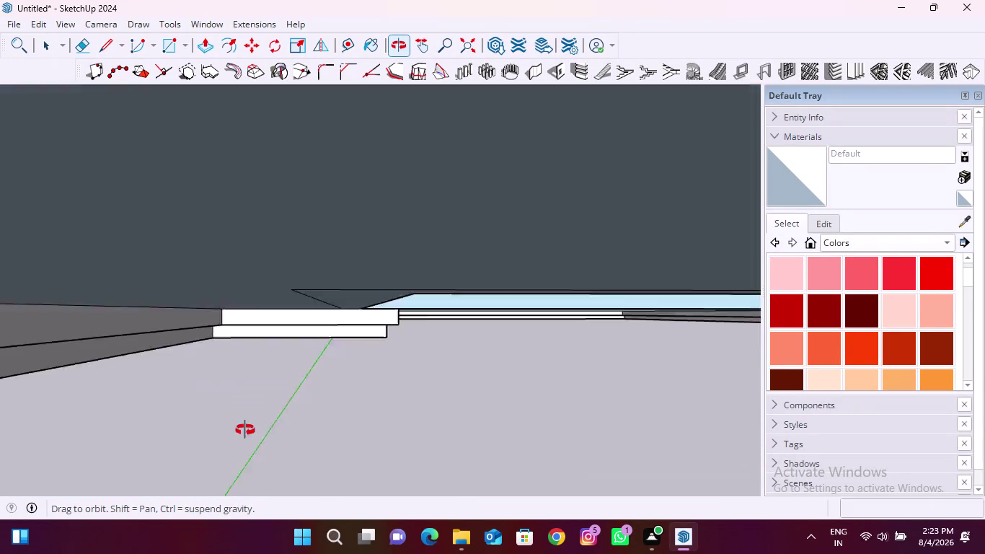
middle_drag(245, 426, 267, 448)
scroll(down, 3)
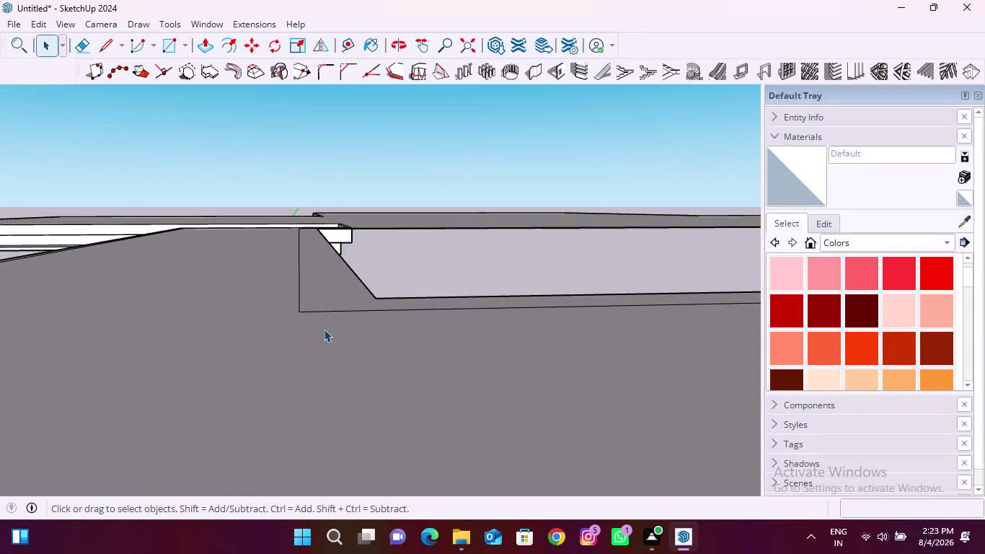
scroll(down, 3)
scroll(up, 3)
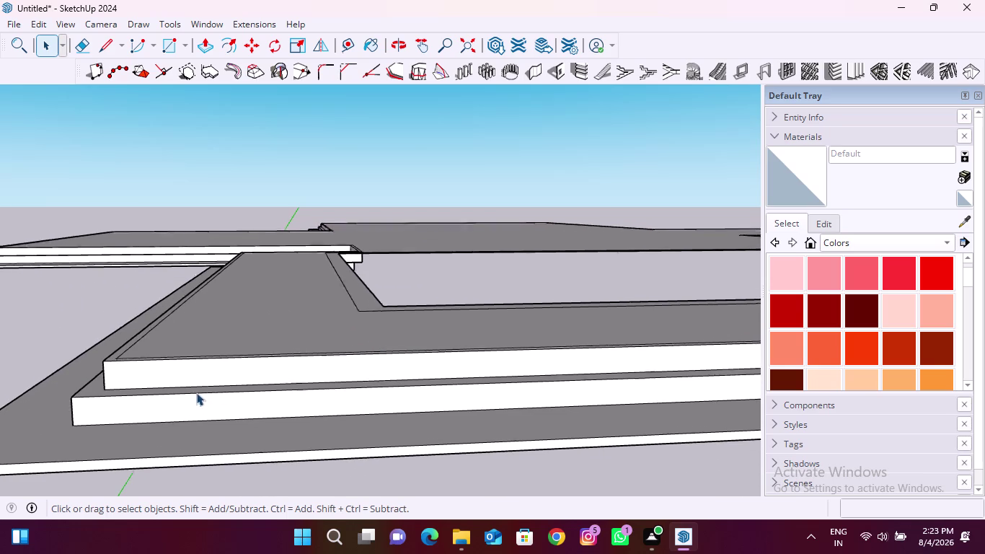
scroll(up, 3)
middle_drag(450, 343, 452, 334)
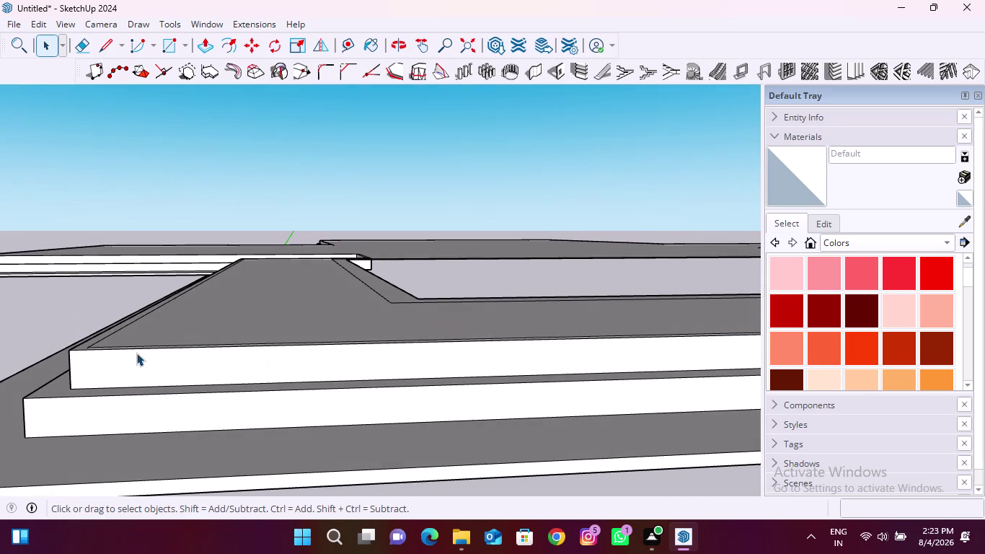
scroll(up, 3)
middle_drag(321, 382, 524, 217)
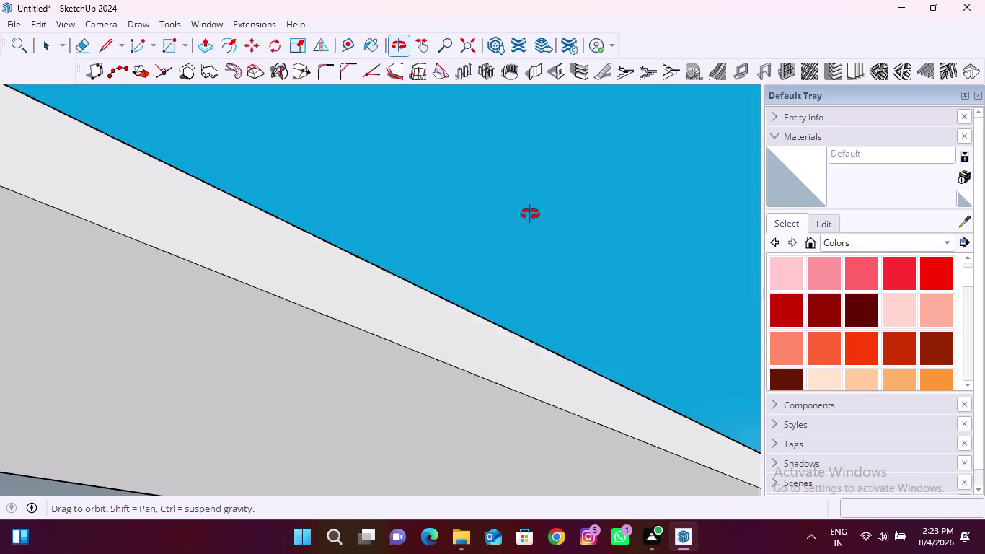
middle_drag(524, 216, 623, 160)
scroll(down, 3)
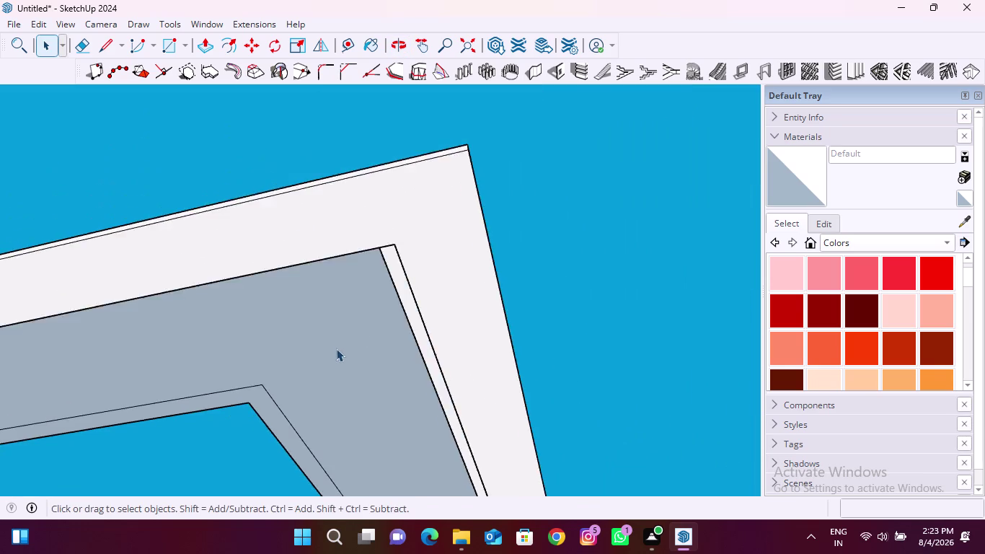
middle_drag(336, 349, 528, 259)
middle_drag(325, 300, 468, 371)
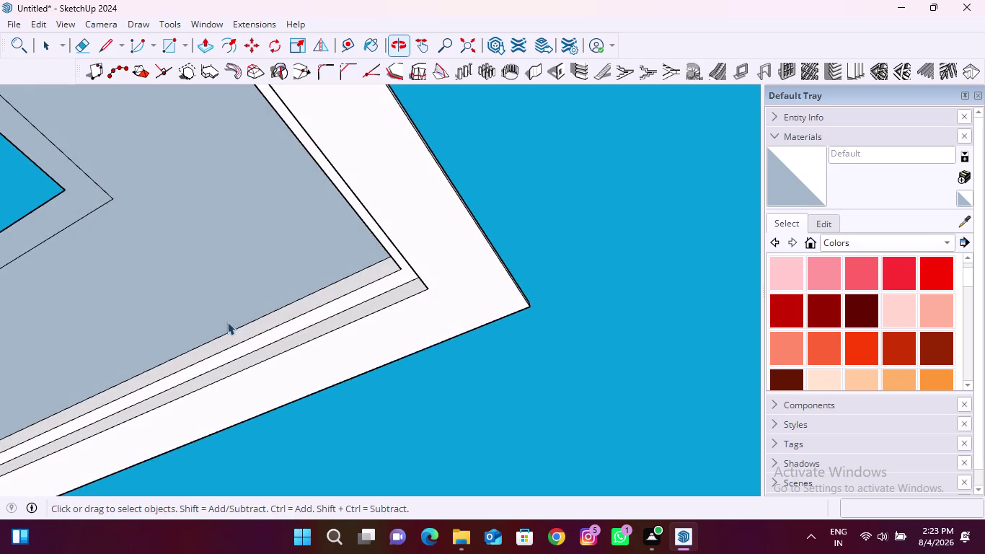
middle_drag(179, 288, 260, 367)
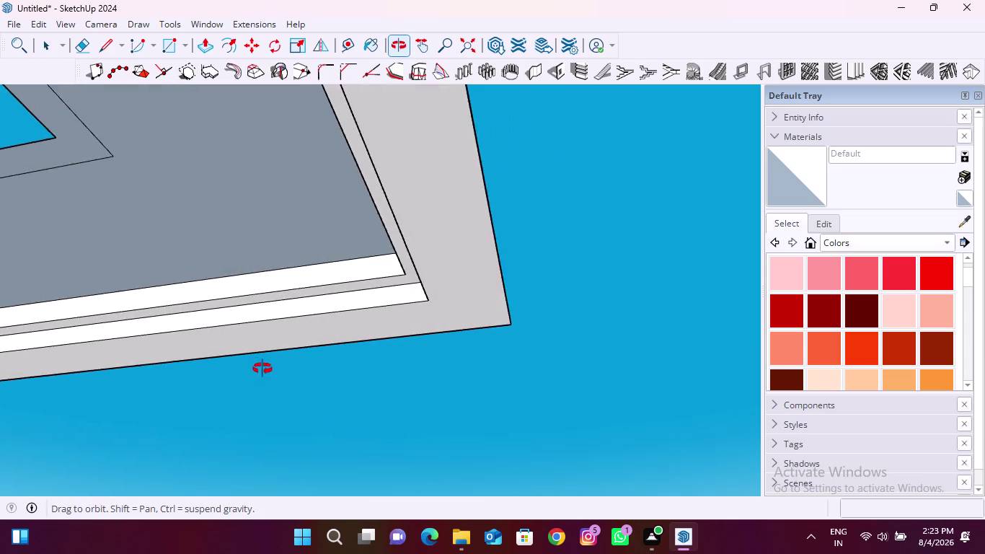
middle_drag(261, 367, 425, 393)
scroll(down, 3)
scroll(up, 3)
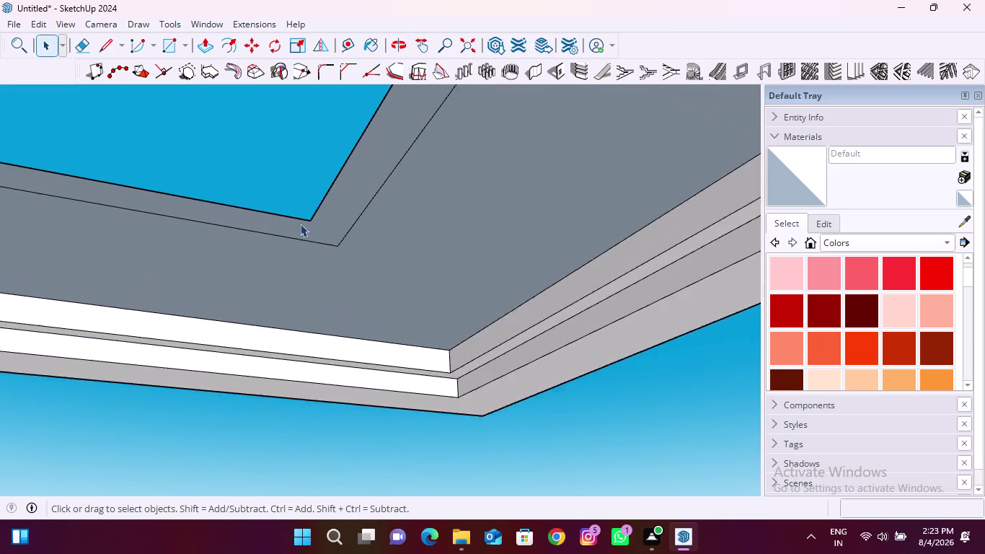
scroll(up, 3)
scroll(up, 3)
middle_drag(305, 218, 318, 300)
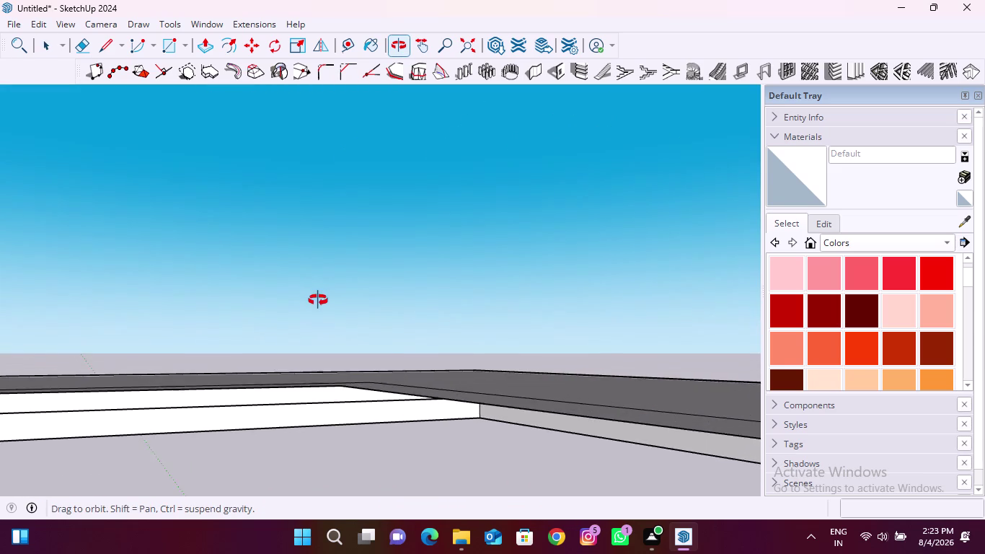
middle_drag(318, 300, 255, 387)
middle_drag(514, 384, 278, 391)
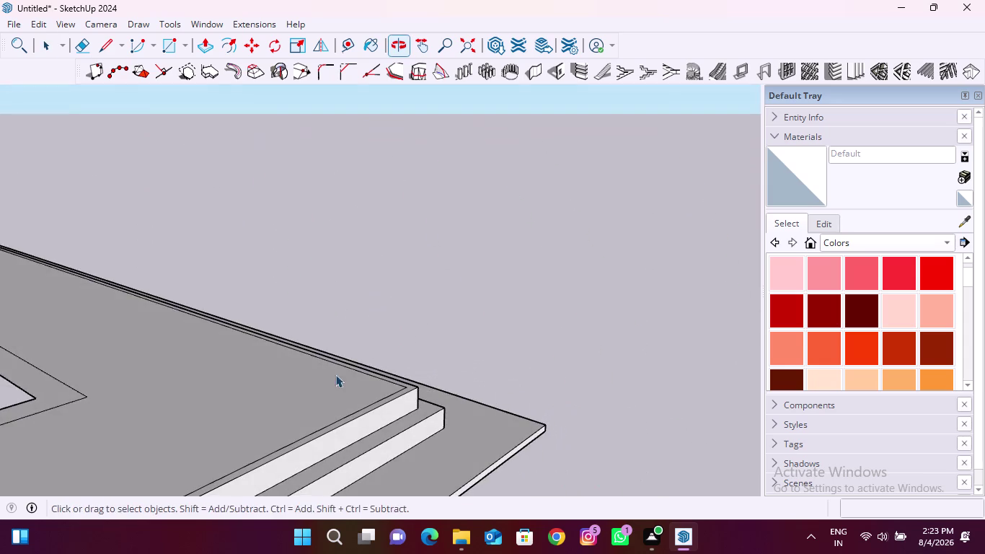
middle_drag(592, 351, 249, 381)
middle_drag(551, 391, 298, 343)
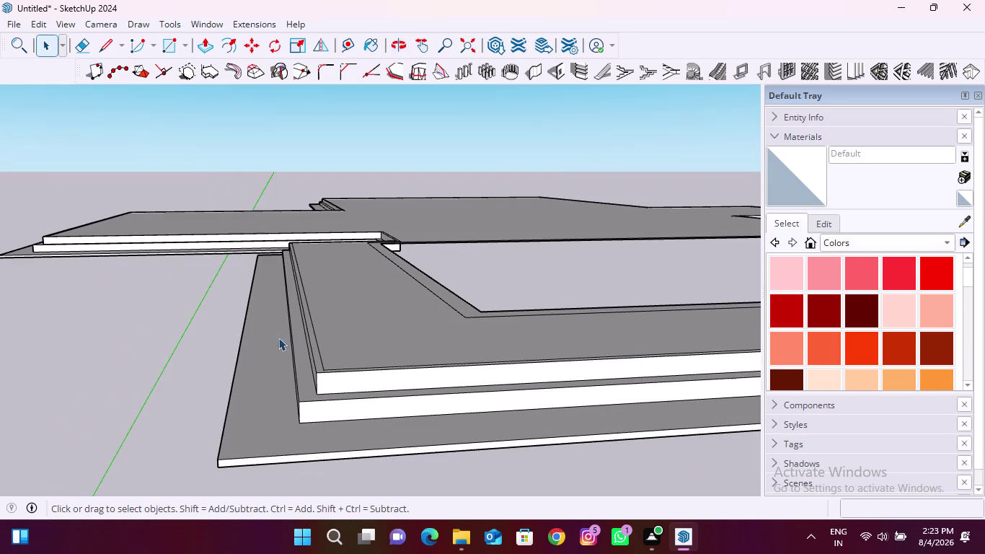
scroll(up, 3)
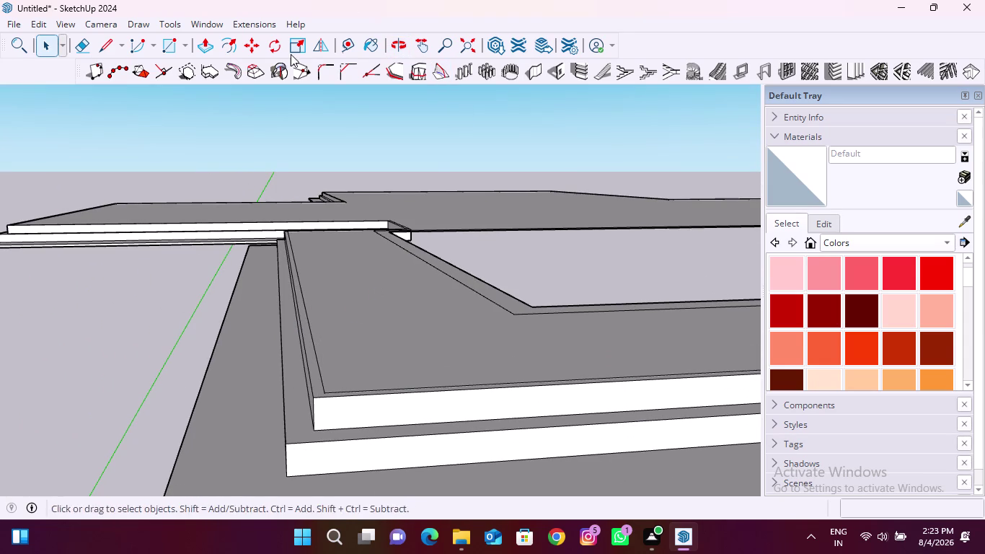
Raise the inner panel face and repeat that extrusion on the narrow border strip.
click(211, 52)
click(393, 310)
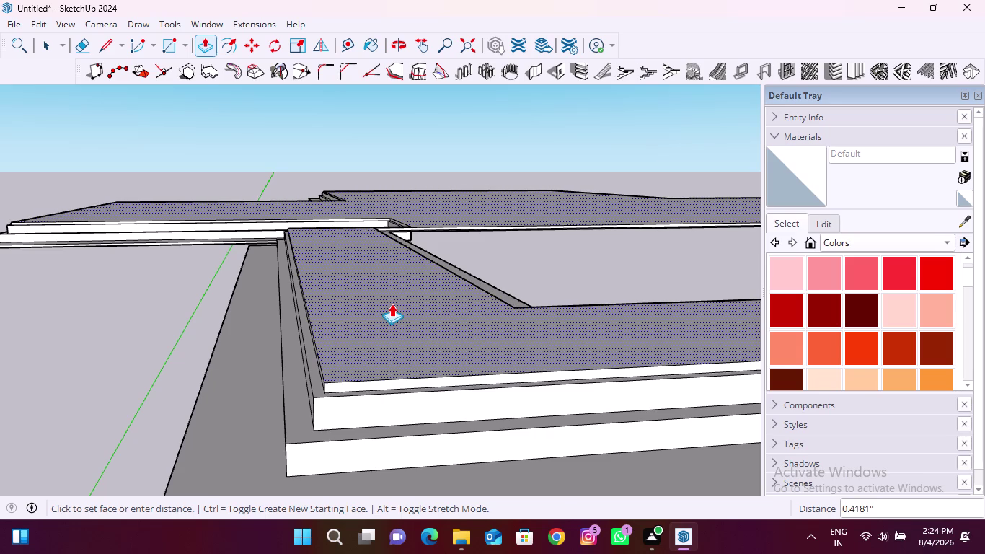
click(392, 303)
scroll(up, 3)
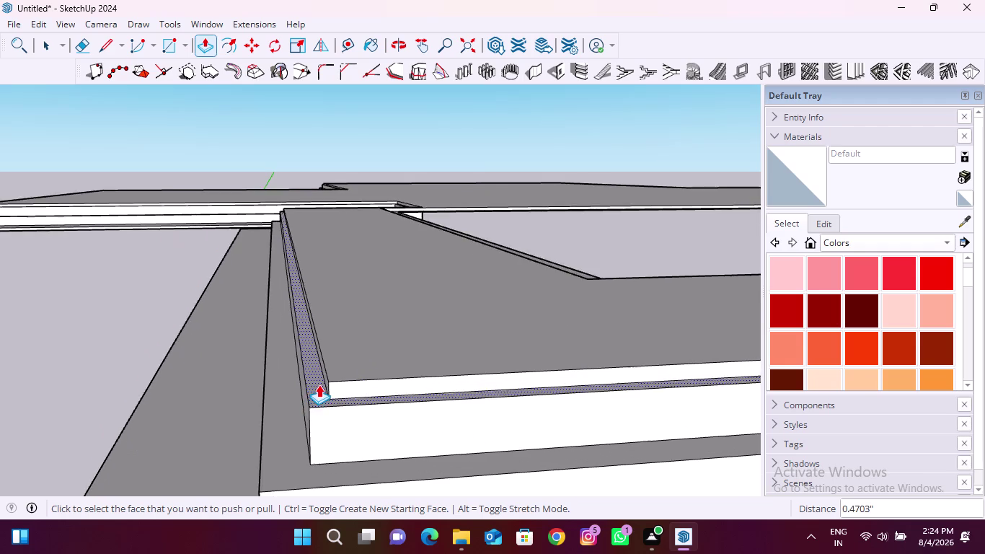
scroll(up, 3)
click(319, 384)
click(341, 365)
scroll(down, 3)
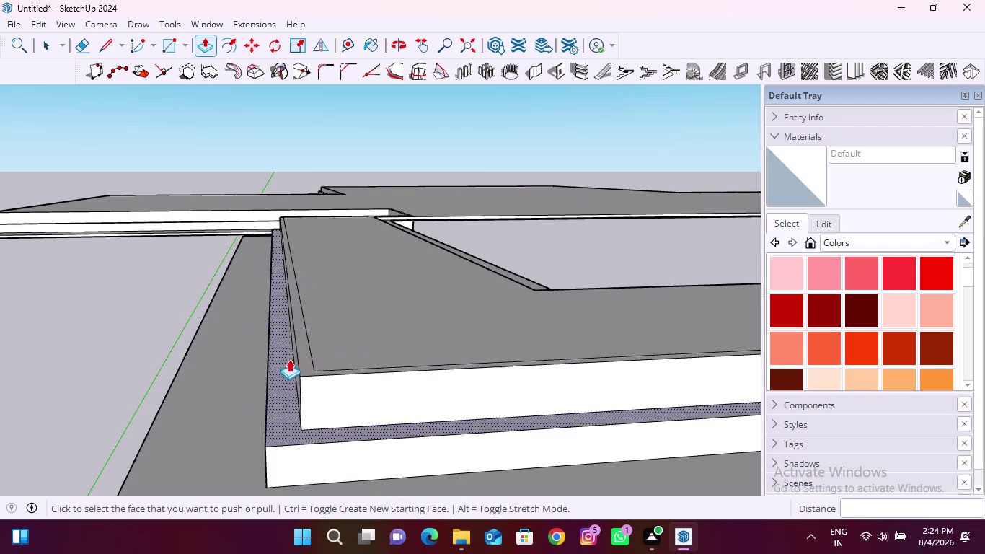
scroll(down, 3)
middle_drag(358, 407, 280, 429)
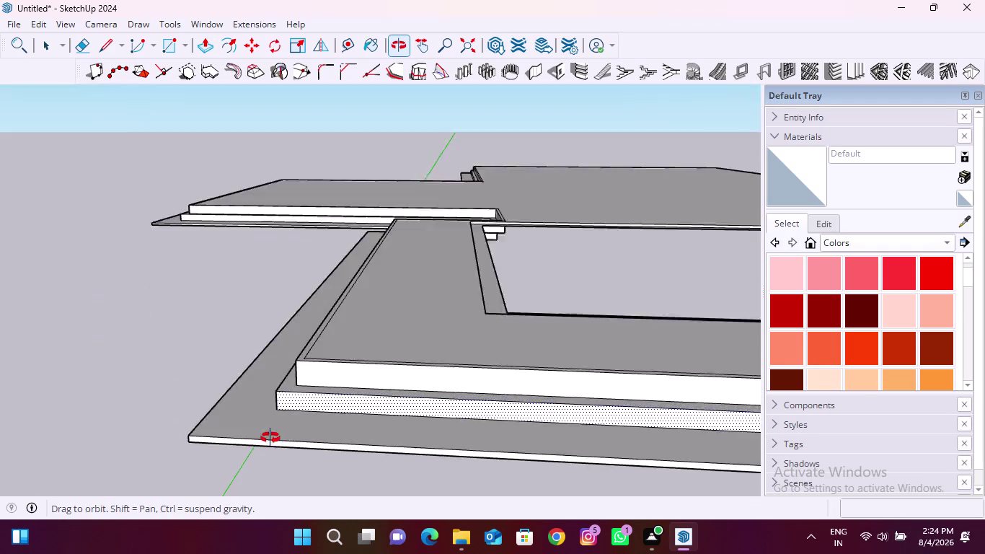
middle_drag(280, 429, 243, 457)
scroll(up, 3)
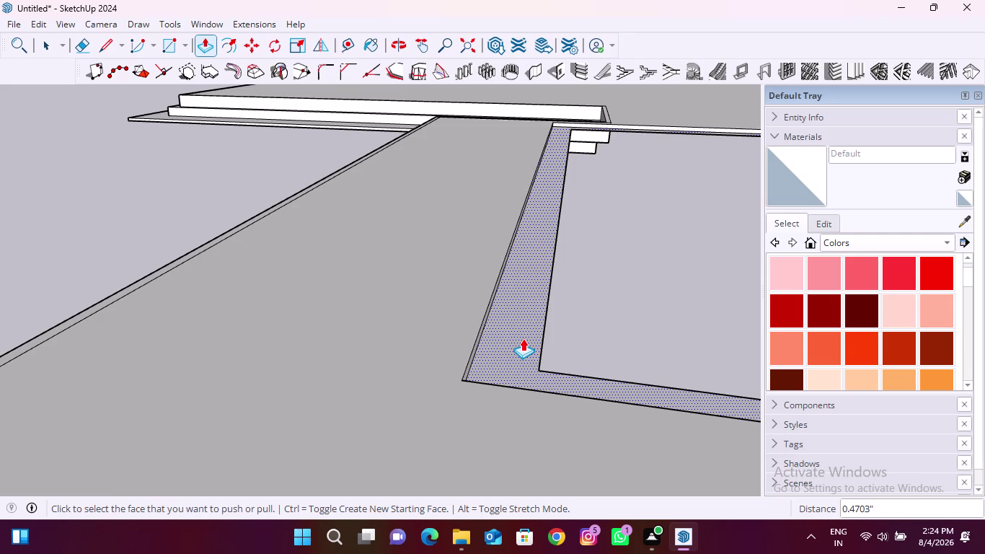
Cancel an unwanted border-strip extrusion and orbit to inspect the panel corners.
click(523, 338)
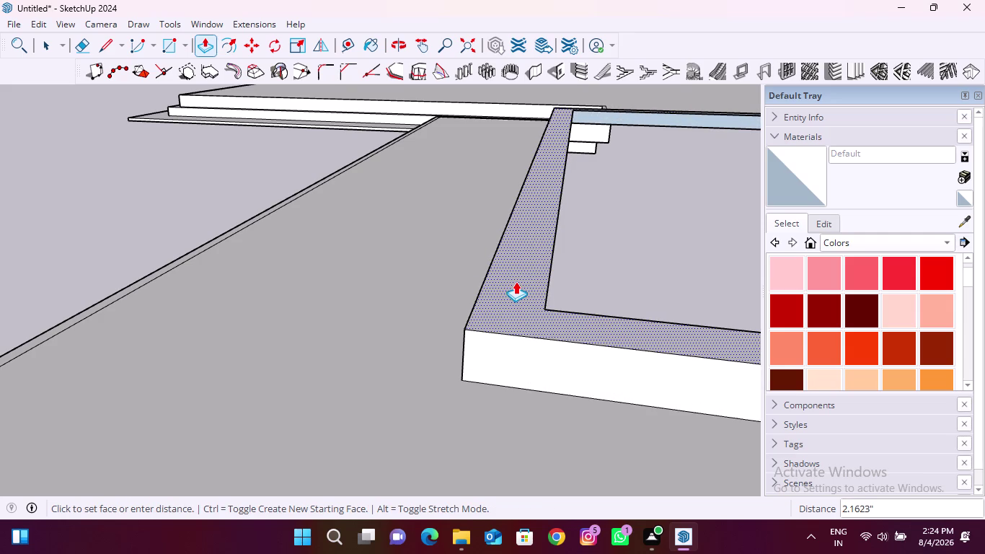
middle_drag(516, 281, 538, 174)
scroll(down, 3)
middle_drag(551, 294, 483, 186)
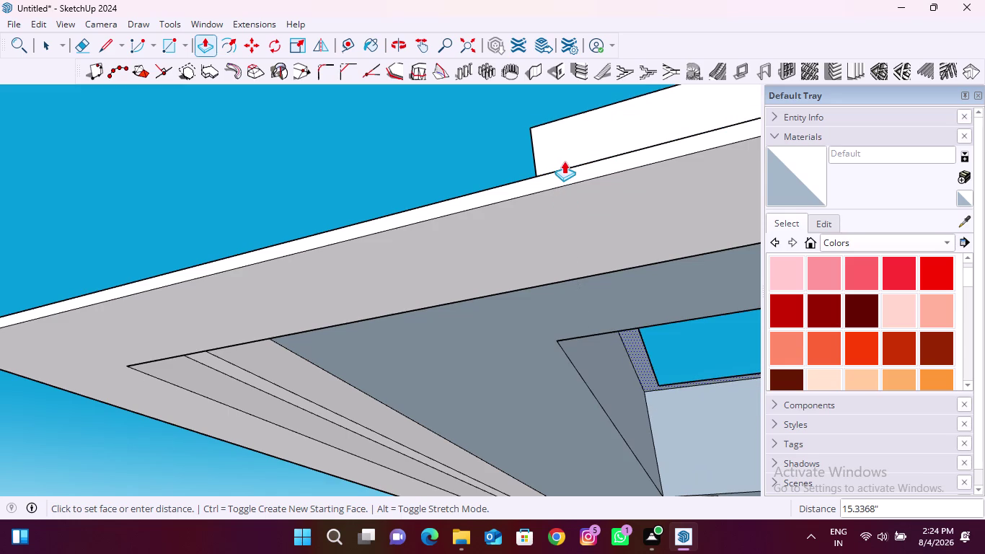
key(Escape)
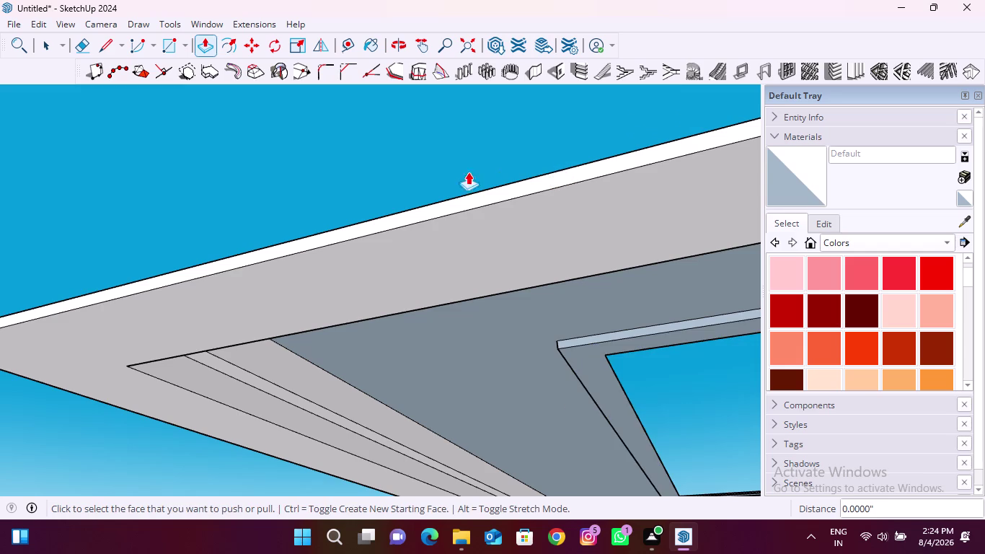
scroll(down, 3)
middle_drag(357, 391, 444, 314)
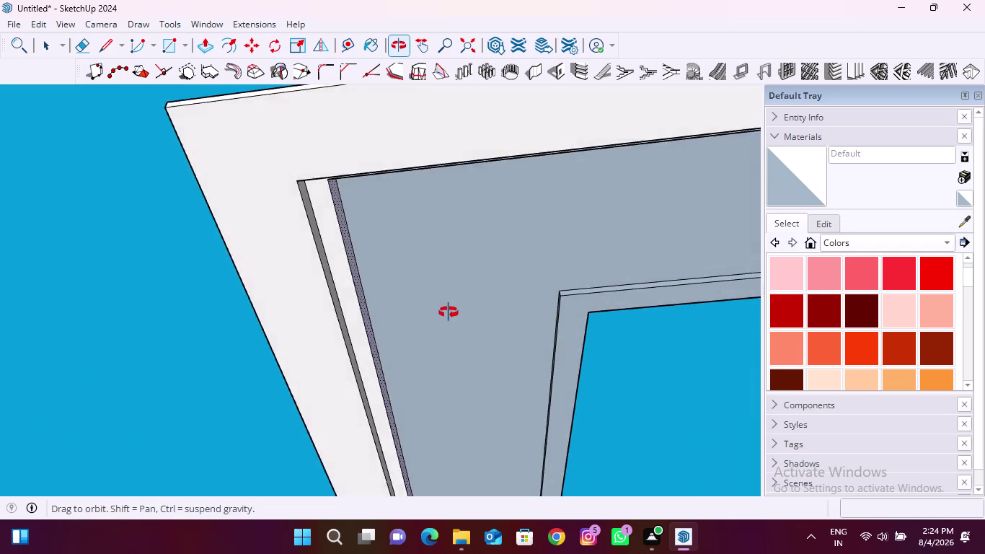
middle_drag(444, 314, 215, 396)
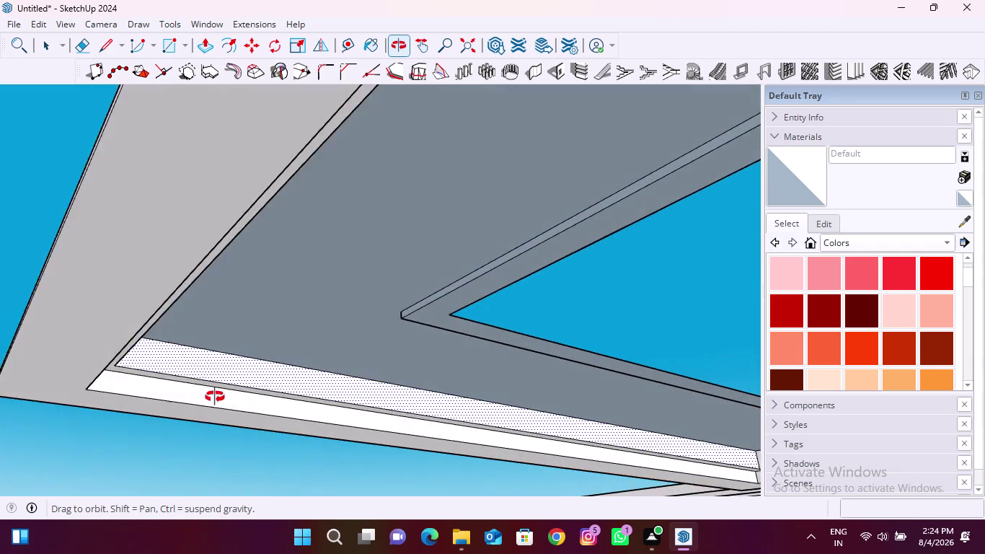
middle_drag(214, 396, 95, 469)
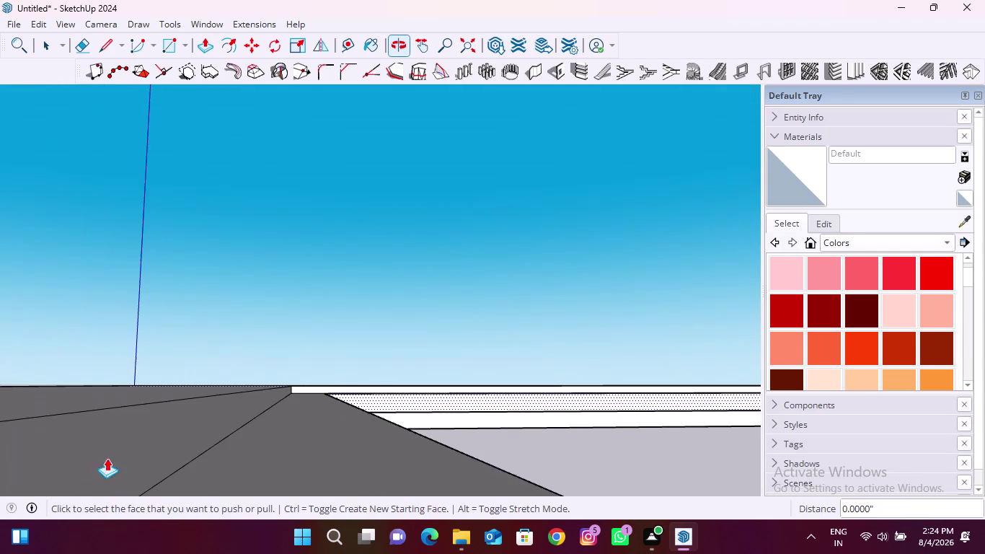
scroll(up, 3)
middle_drag(394, 408, 395, 388)
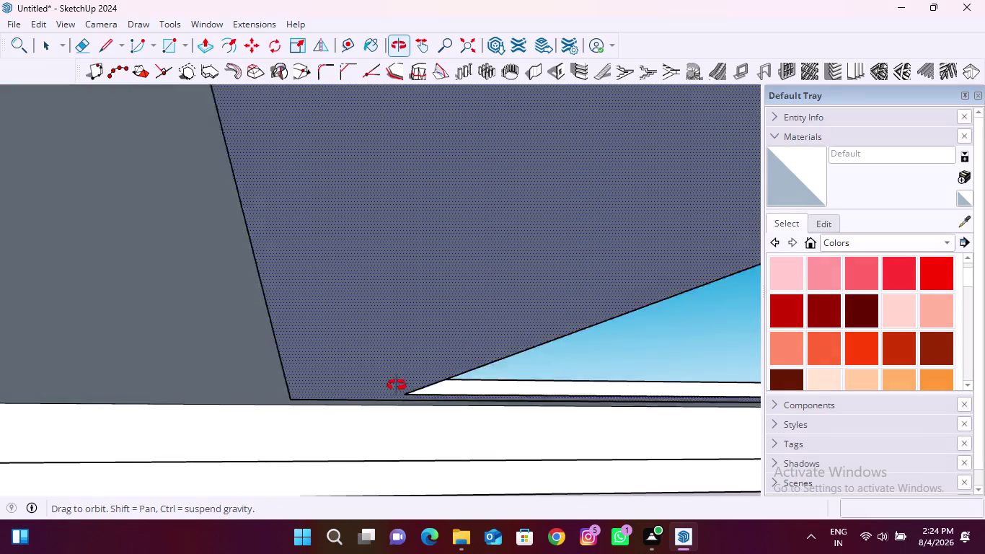
middle_drag(396, 388, 402, 381)
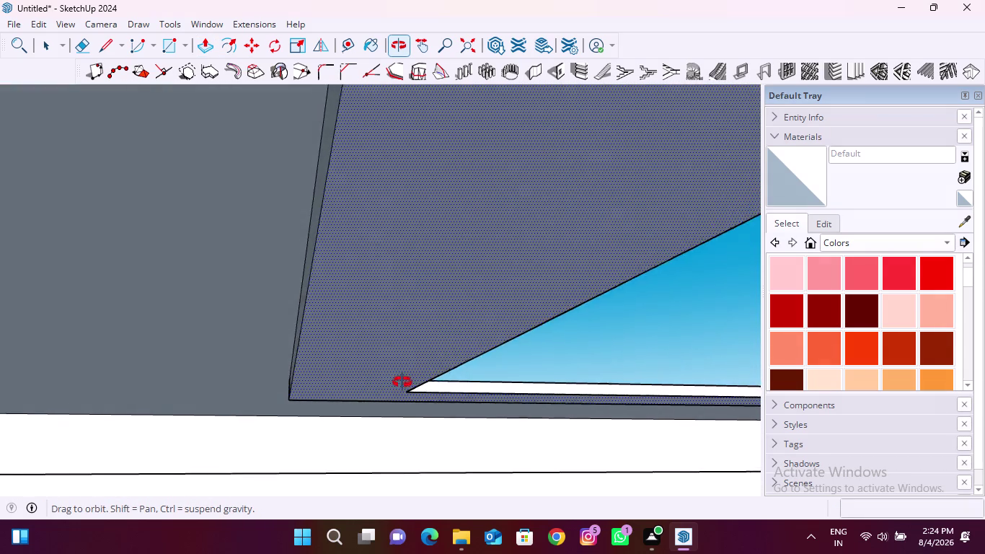
middle_drag(402, 381, 506, 324)
scroll(up, 3)
scroll(down, 3)
middle_drag(465, 377, 556, 337)
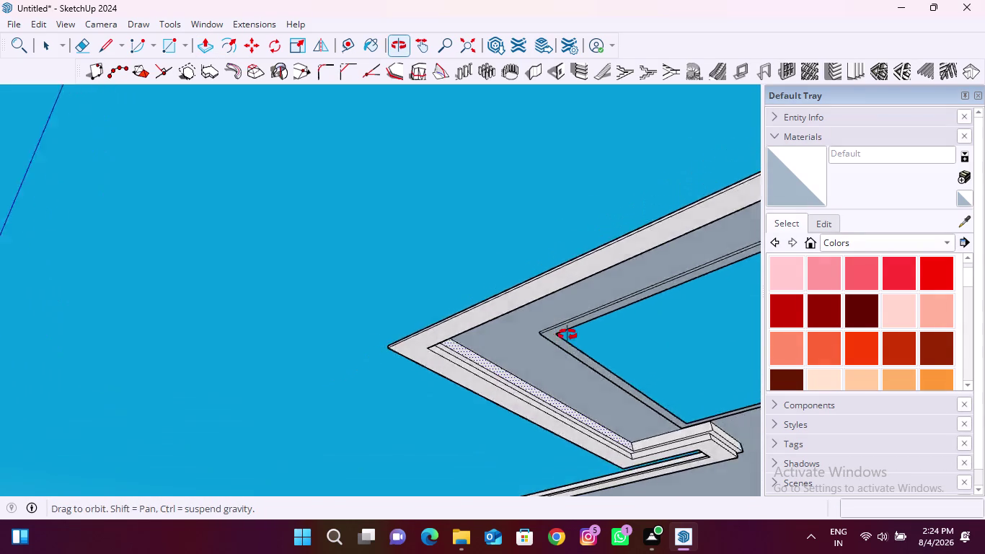
middle_drag(556, 336, 644, 322)
scroll(down, 3)
middle_drag(594, 452, 618, 382)
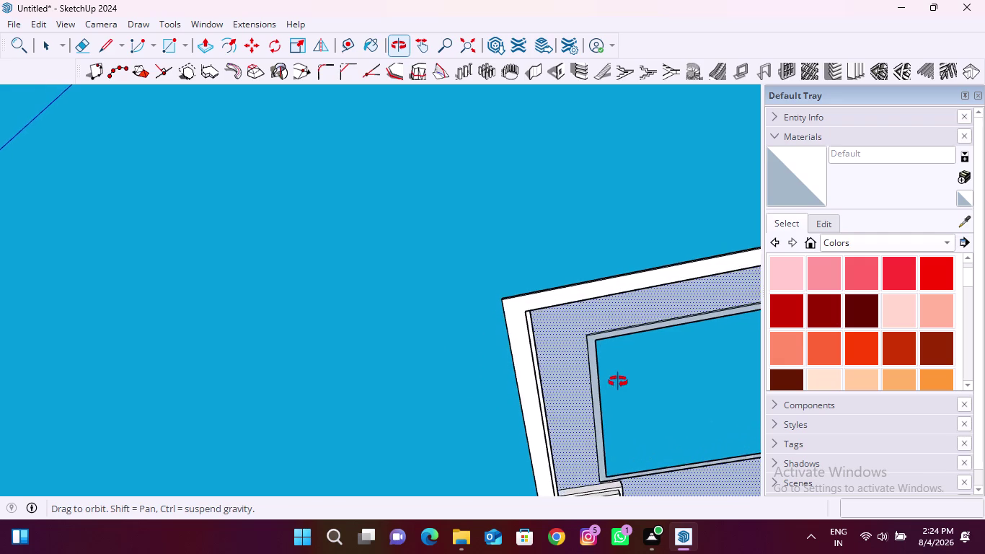
middle_drag(618, 382, 618, 381)
scroll(down, 3)
middle_drag(425, 422, 450, 379)
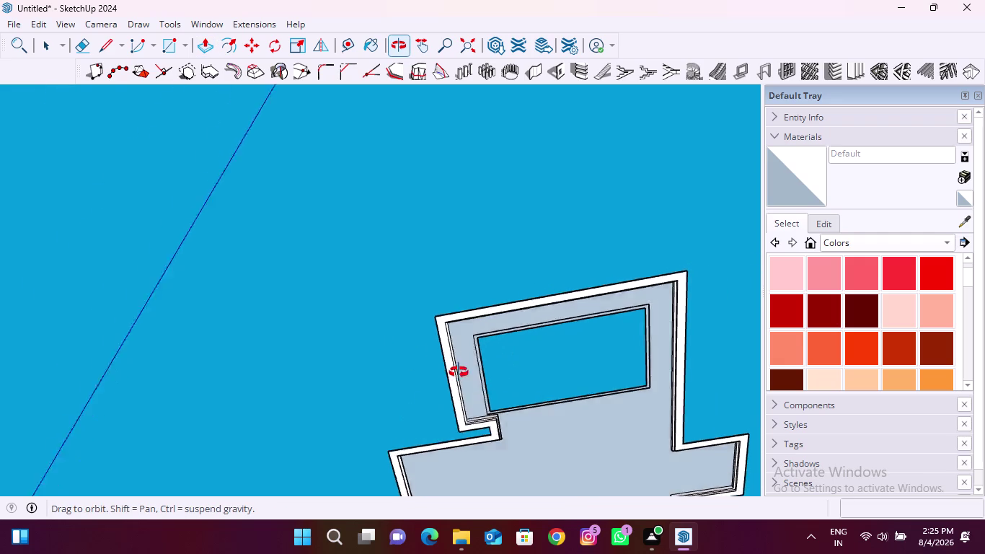
middle_drag(450, 379, 571, 357)
scroll(down, 3)
scroll(up, 3)
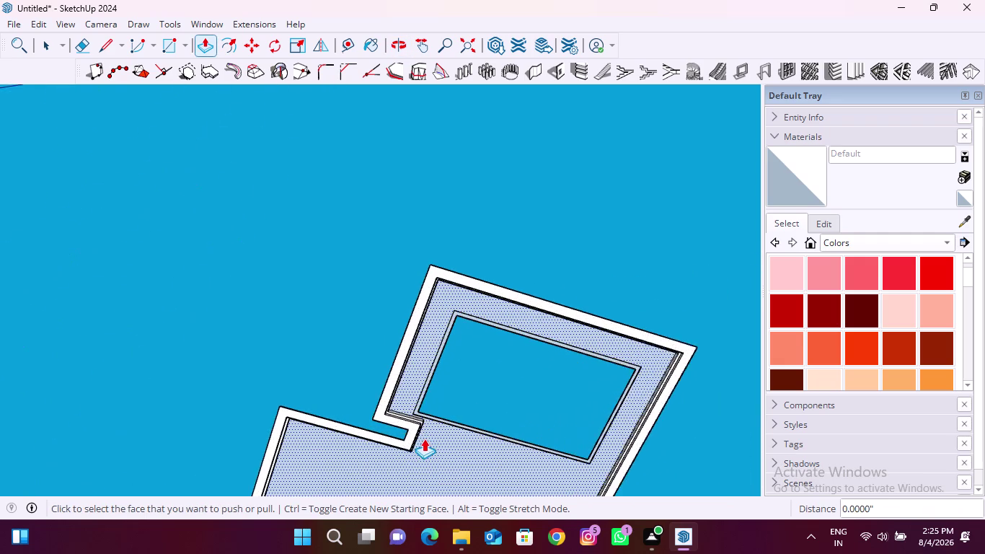
scroll(up, 3)
middle_drag(421, 434, 324, 397)
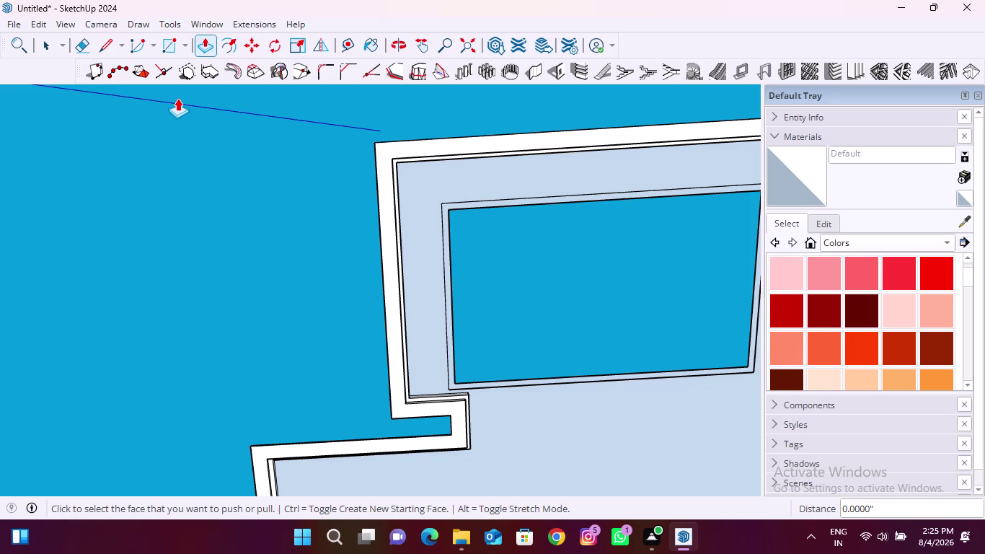
click(170, 49)
scroll(down, 3)
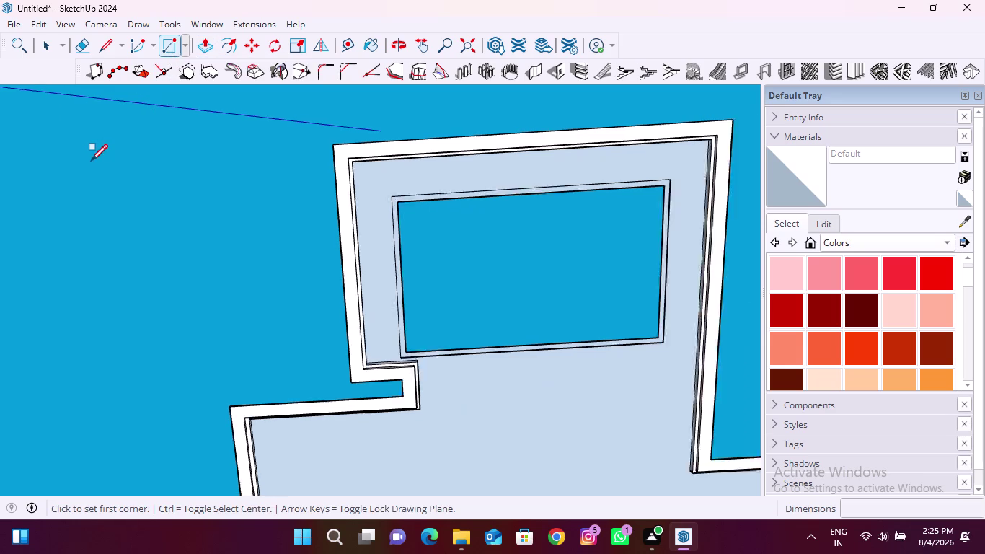
Orbit and zoom to bring the slab's inner opening into view.
scroll(down, 3)
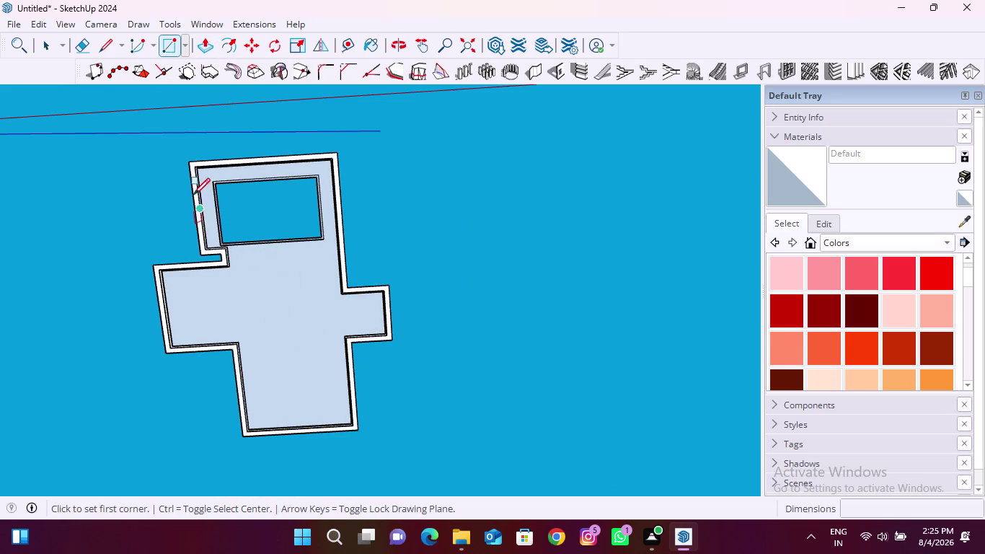
scroll(up, 3)
middle_drag(273, 272, 252, 153)
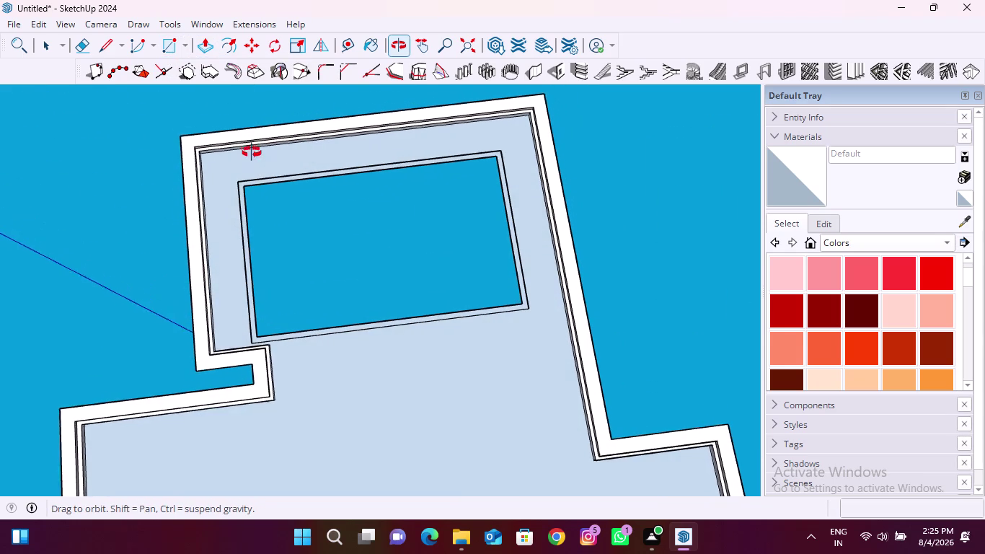
middle_drag(251, 153, 252, 143)
scroll(down, 3)
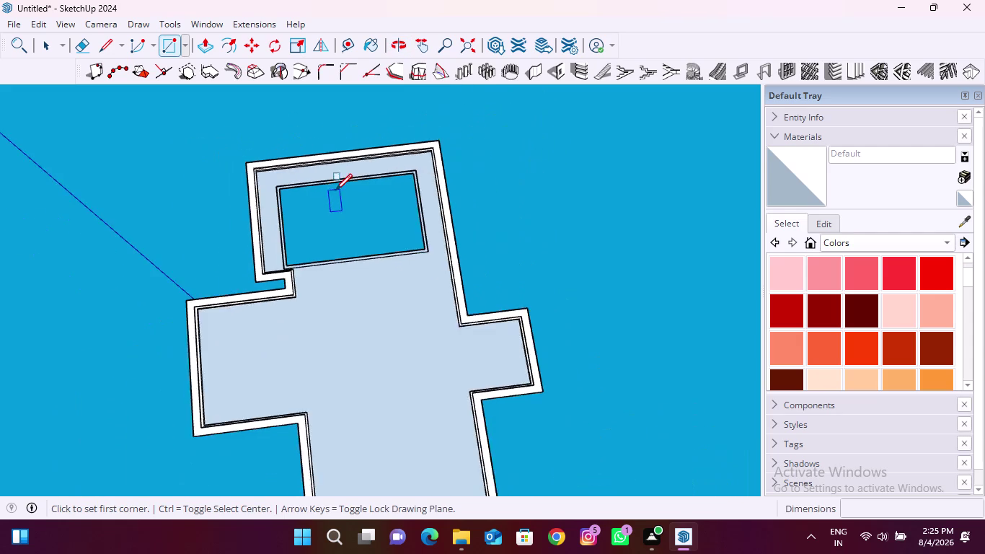
scroll(down, 3)
scroll(up, 3)
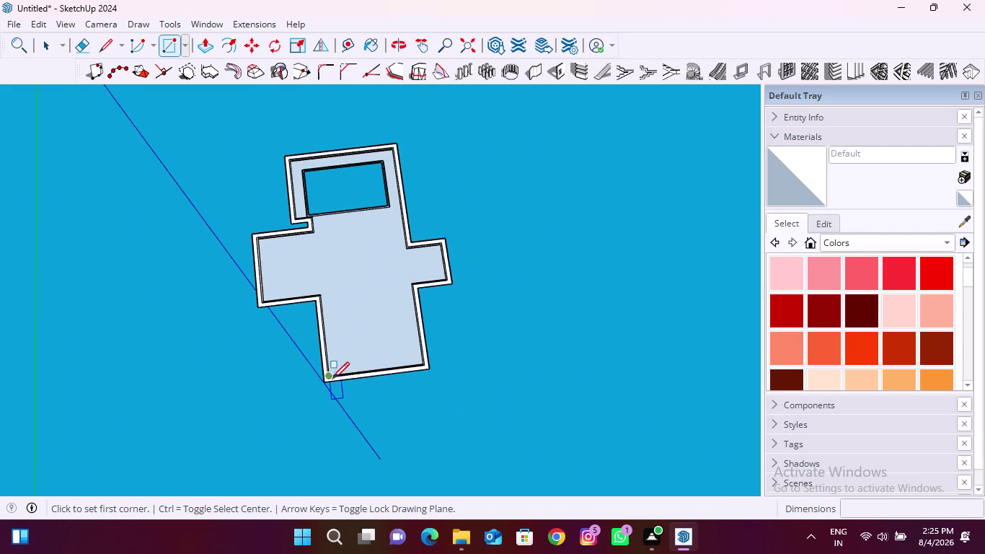
scroll(up, 3)
scroll(up, 3)
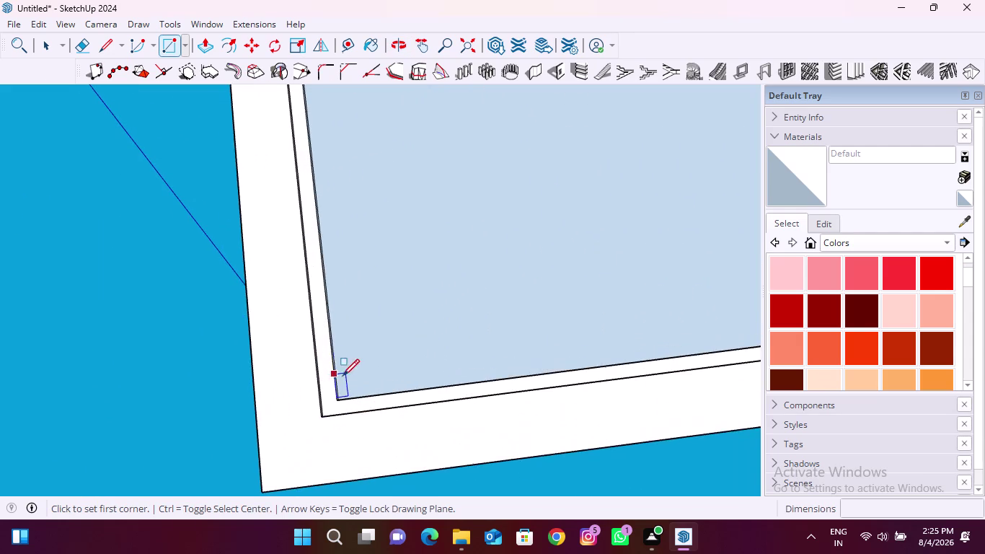
scroll(up, 3)
Draw a rectangle about 114 by 286 inches over the central wing's opening.
click(336, 414)
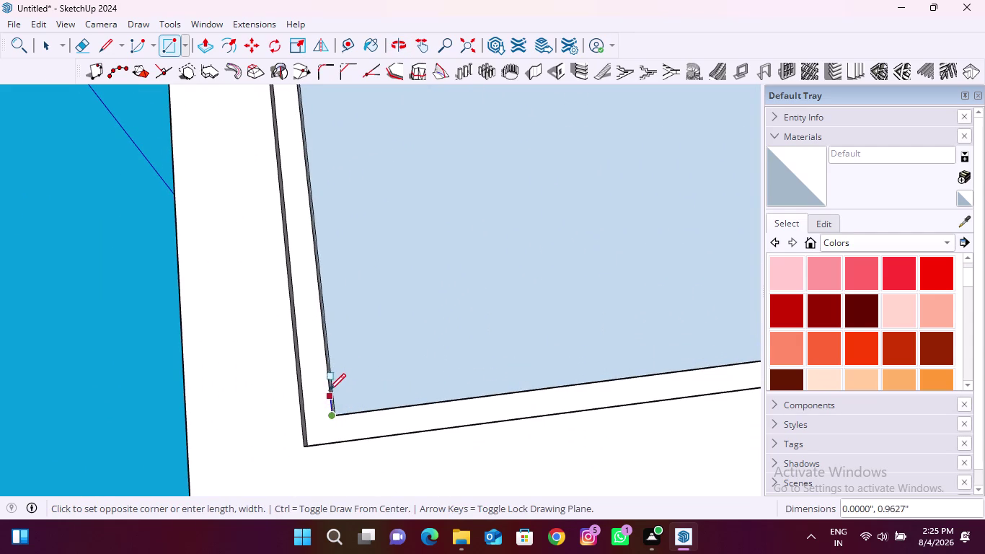
scroll(down, 3)
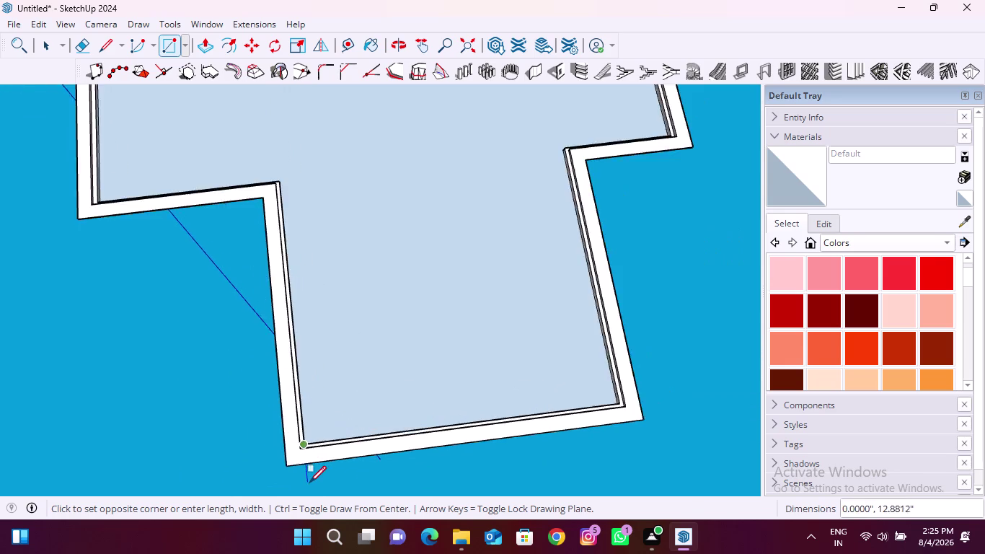
scroll(down, 3)
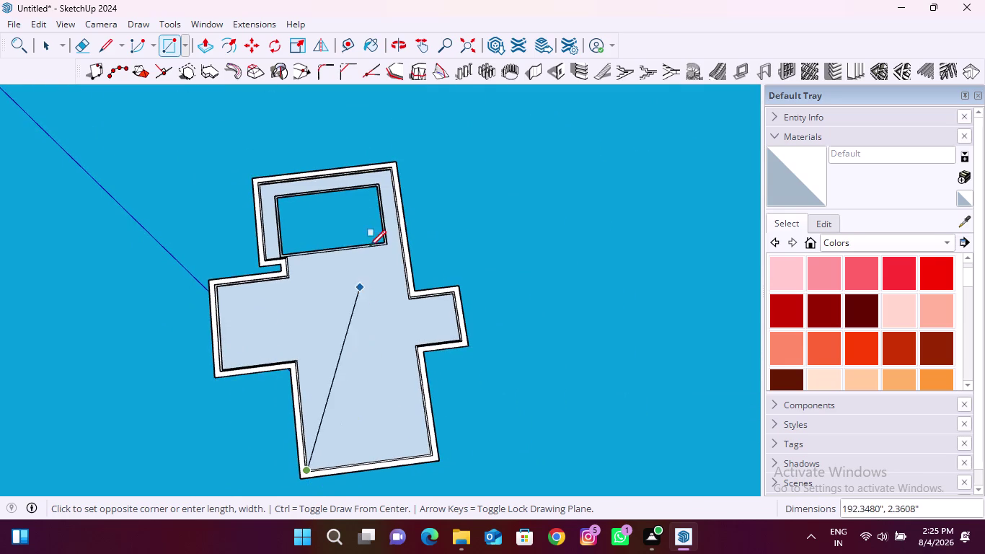
scroll(up, 3)
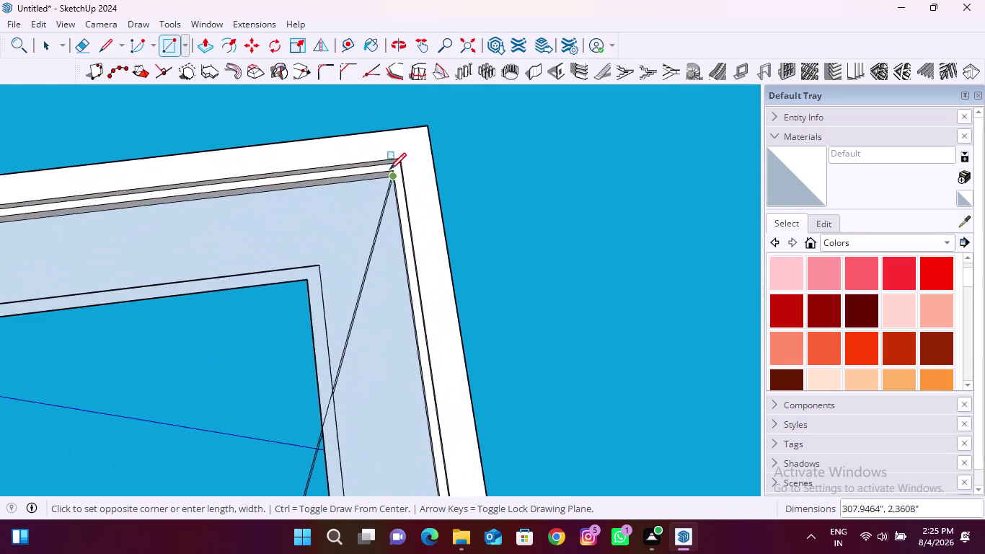
scroll(up, 3)
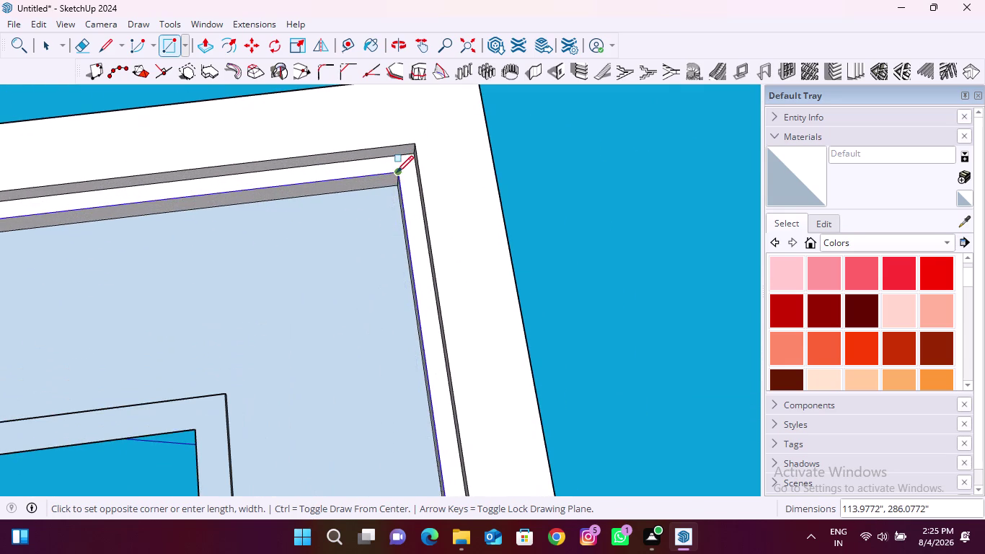
click(397, 172)
scroll(down, 3)
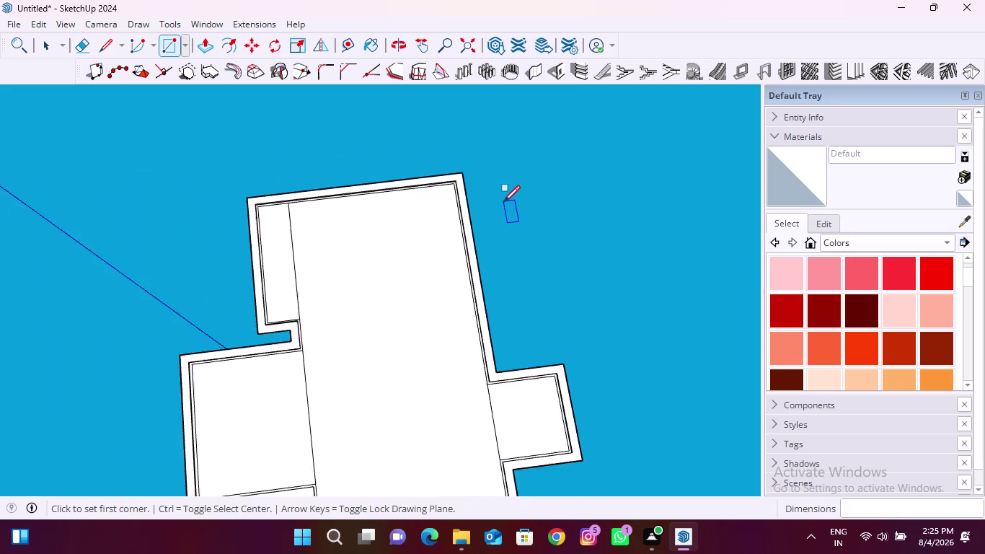
scroll(down, 3)
click(82, 53)
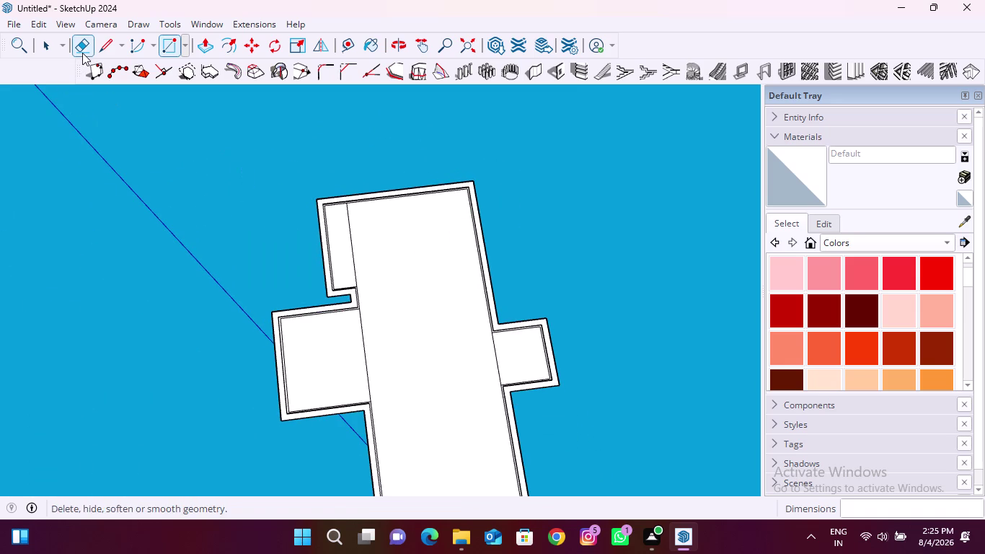
Erase two stray edges at the cove corner joints, then orbit to see the slab's side.
drag(350, 246, 357, 245)
drag(361, 359, 382, 359)
scroll(down, 3)
middle_drag(403, 269, 394, 397)
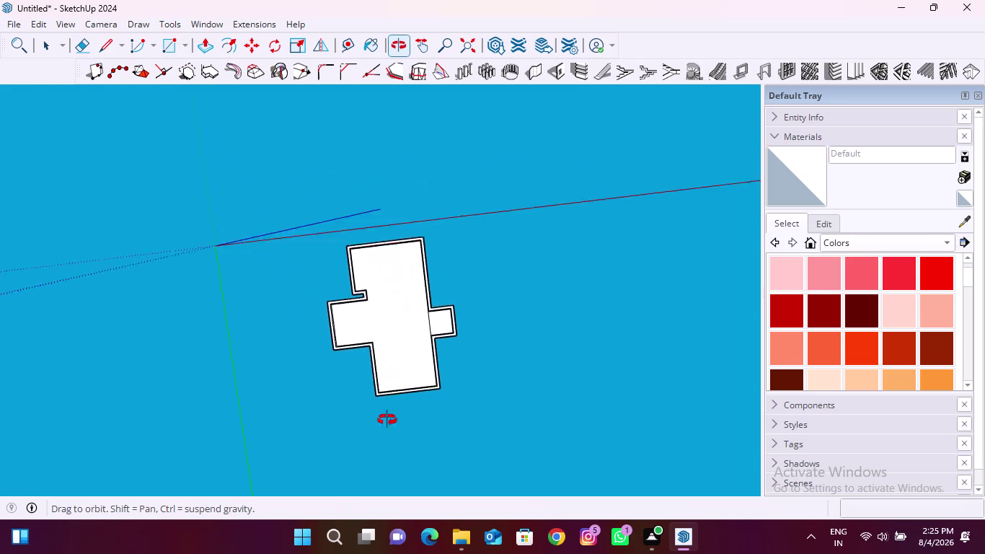
middle_drag(394, 397, 384, 442)
middle_drag(371, 240, 384, 470)
middle_drag(367, 274, 377, 356)
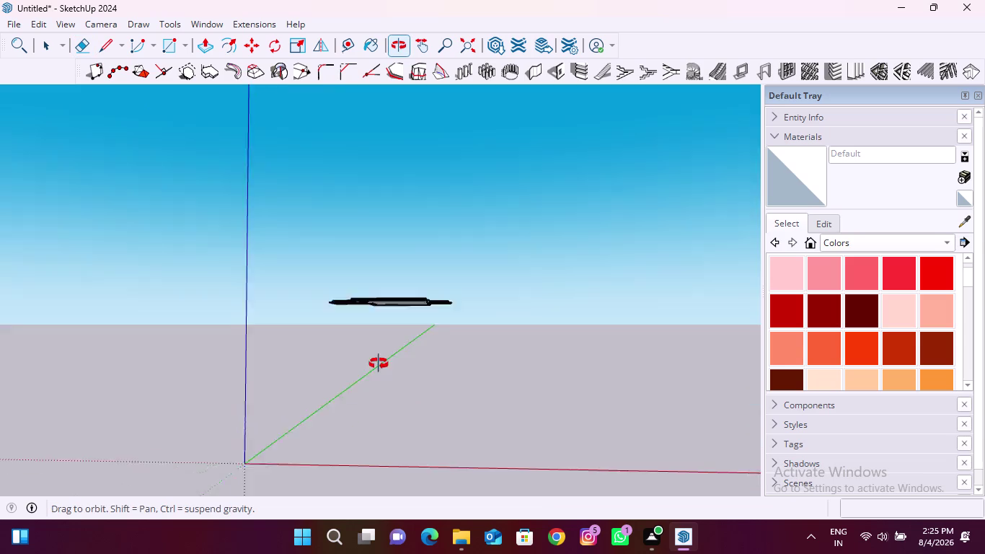
middle_drag(378, 356, 382, 432)
scroll(up, 3)
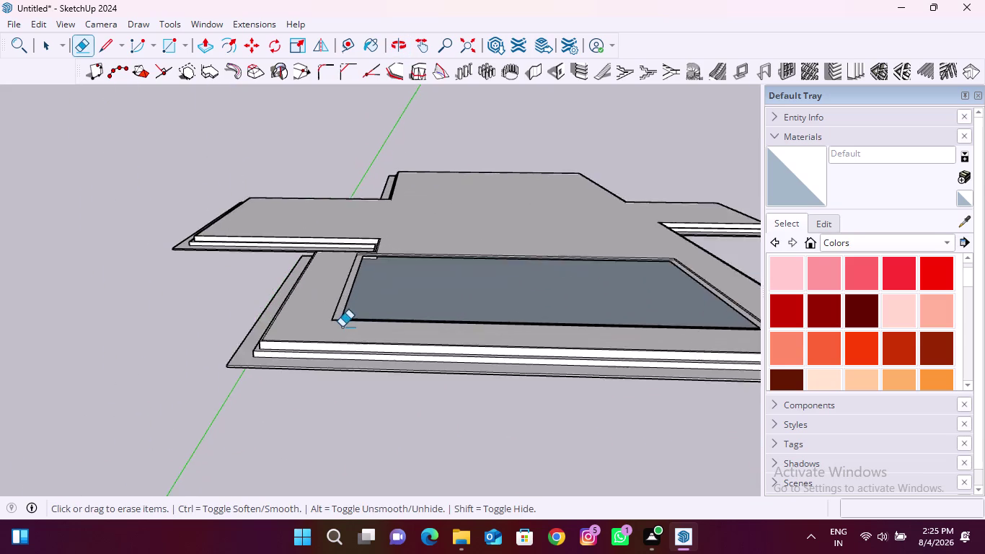
scroll(up, 3)
Orbit around the recessed panel to inspect the corner joint from below.
middle_drag(440, 259, 412, 227)
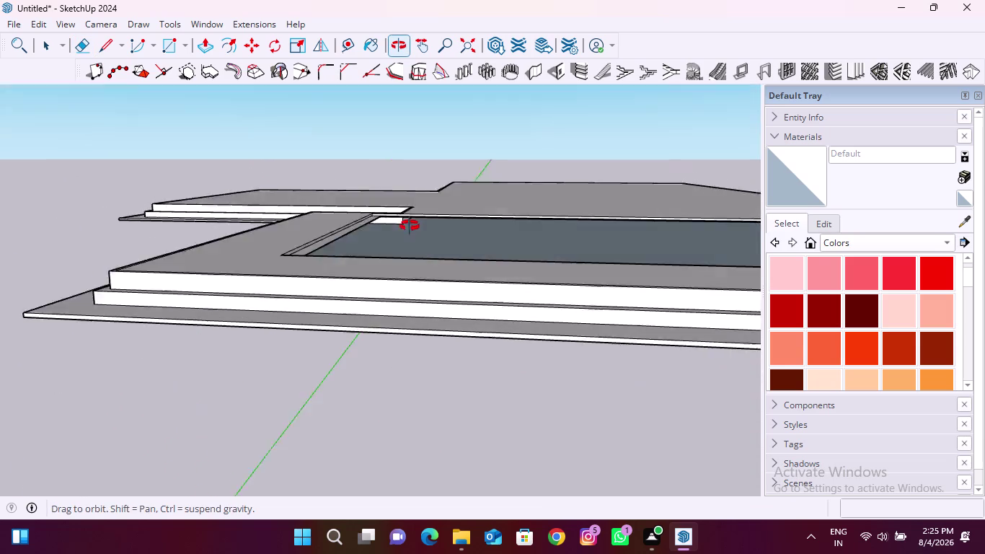
middle_drag(412, 227, 353, 261)
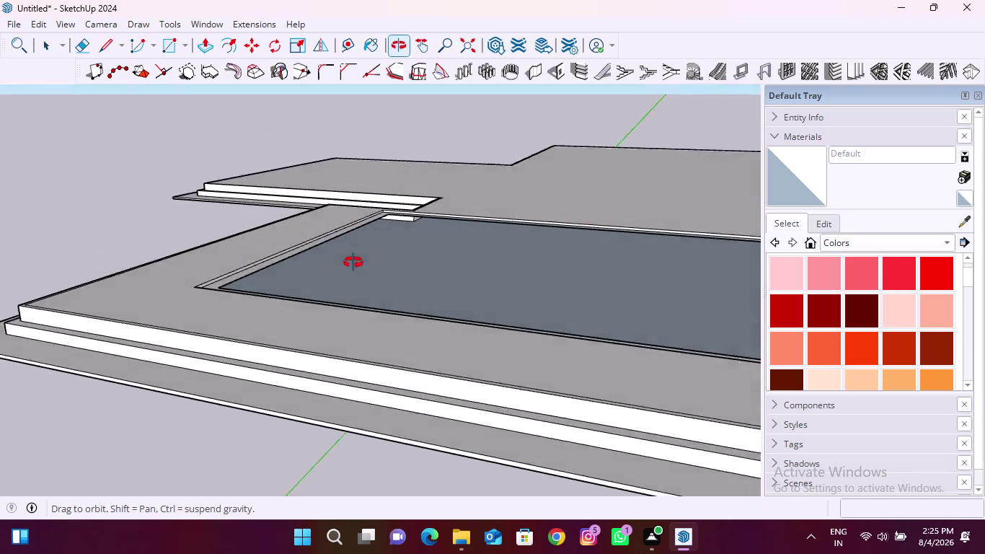
middle_drag(353, 260, 331, 238)
scroll(up, 3)
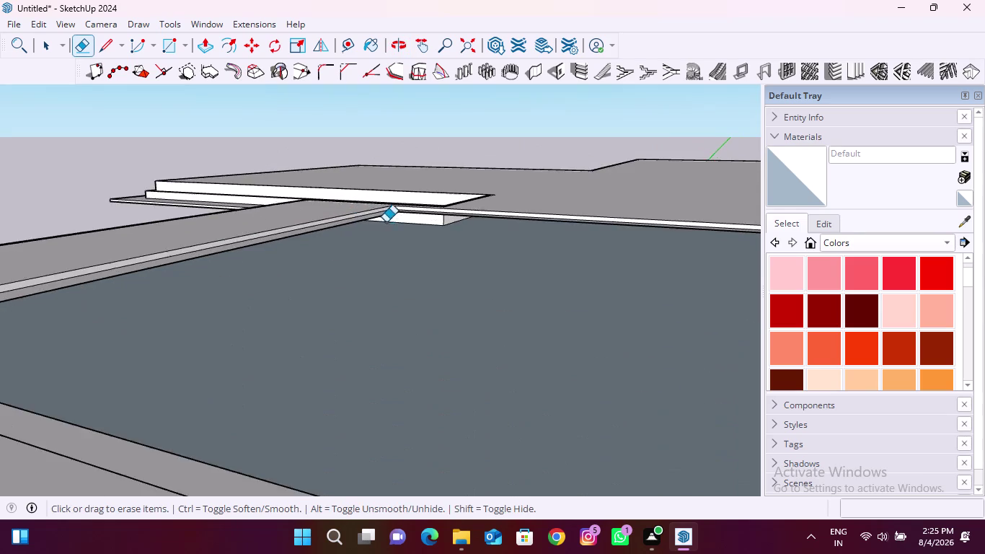
scroll(up, 3)
middle_drag(418, 260, 427, 225)
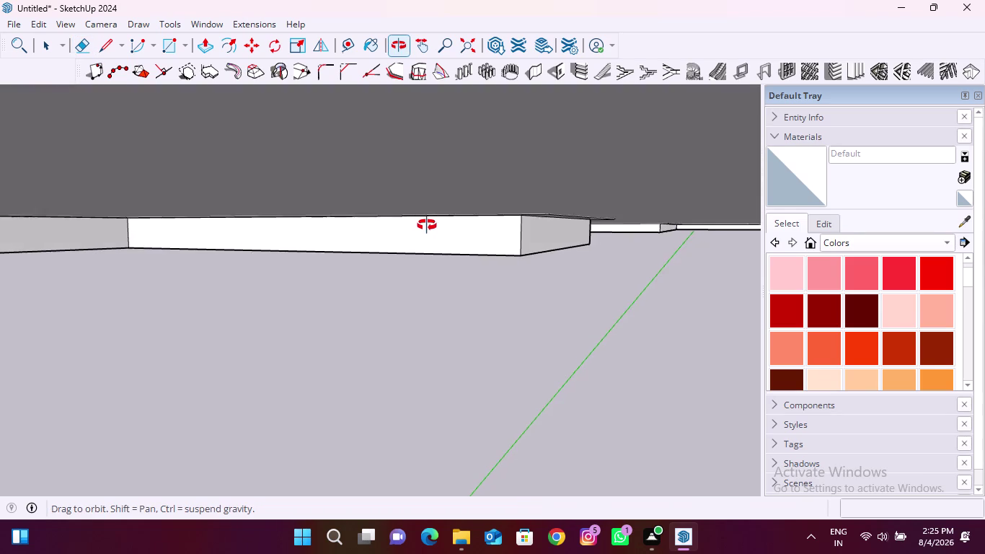
middle_drag(427, 224, 492, 161)
scroll(down, 3)
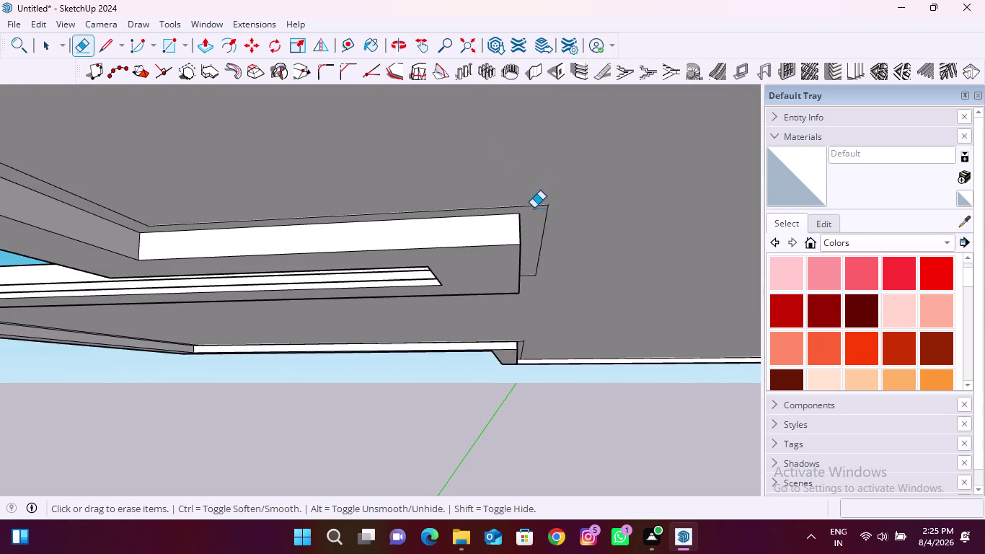
scroll(down, 3)
middle_drag(370, 299, 384, 245)
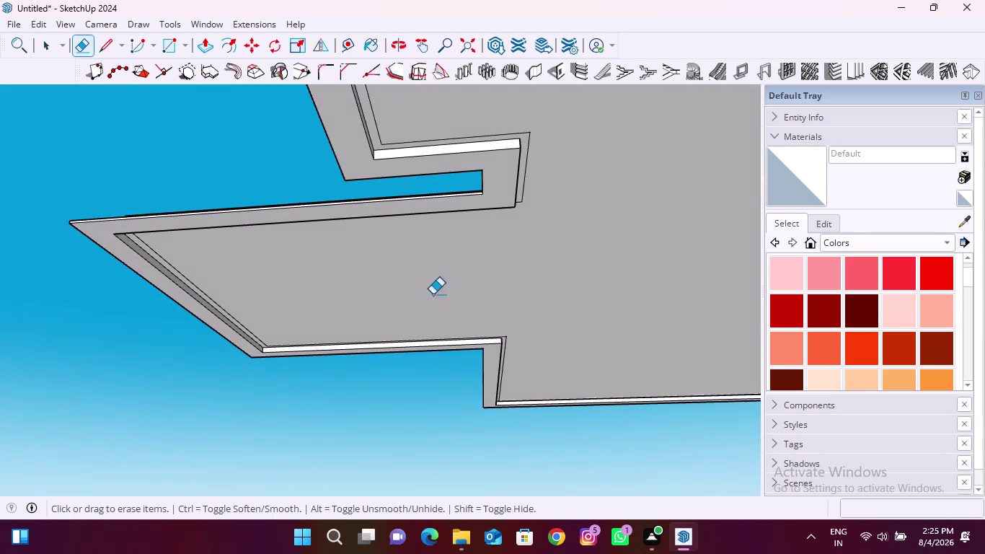
scroll(up, 3)
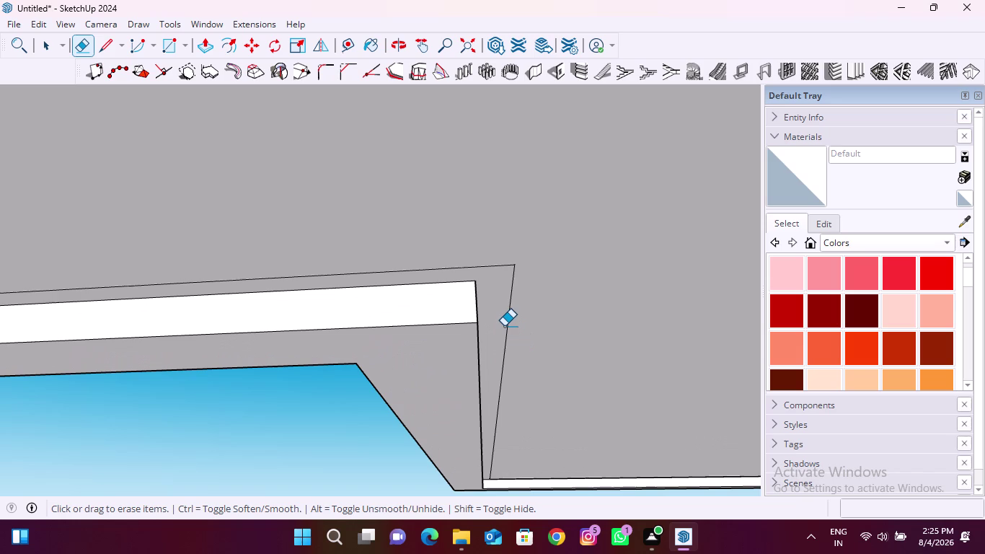
Undo the last three edits and zoom out to view the whole slab.
key(ctrl+z)
key(ctrl+z)
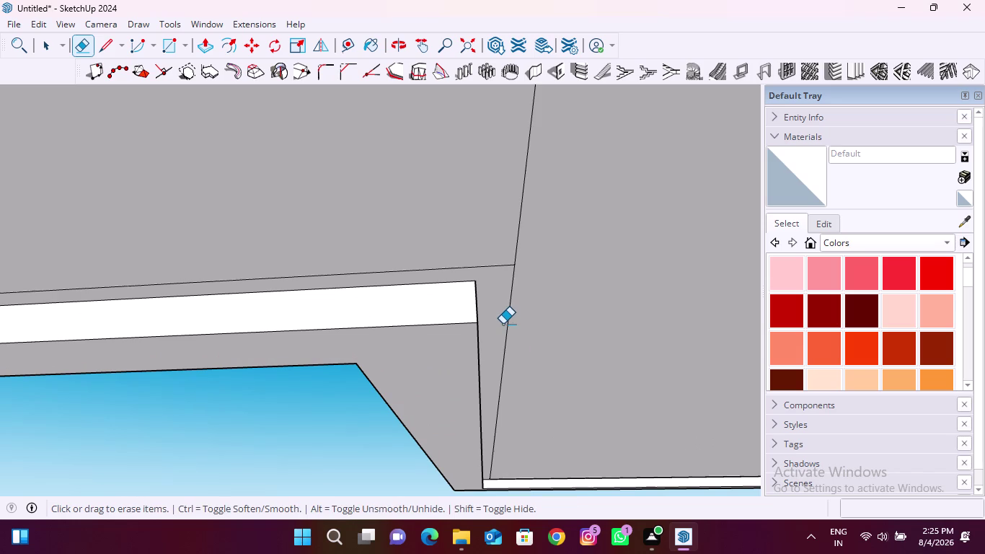
scroll(down, 3)
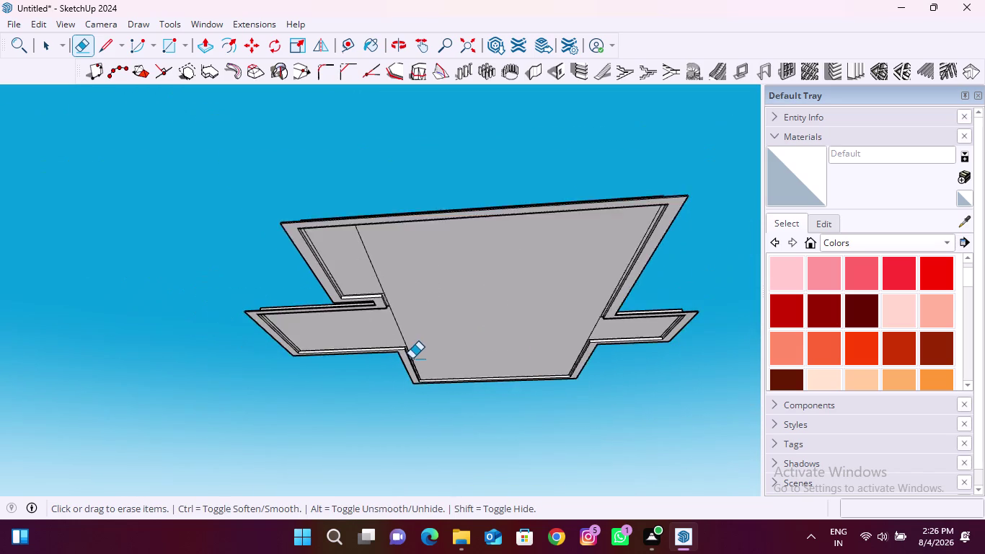
scroll(up, 3)
key(ctrl+z)
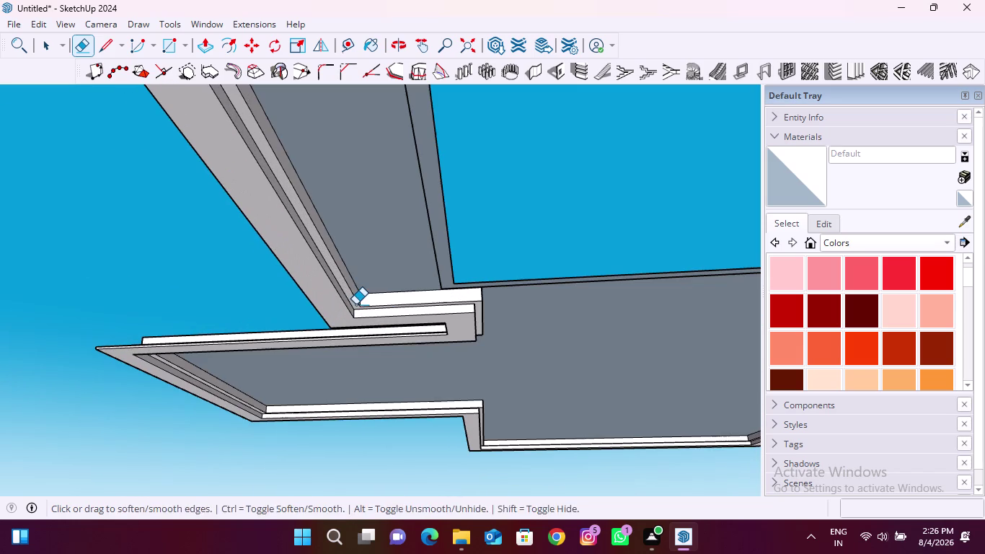
scroll(down, 3)
scroll(up, 3)
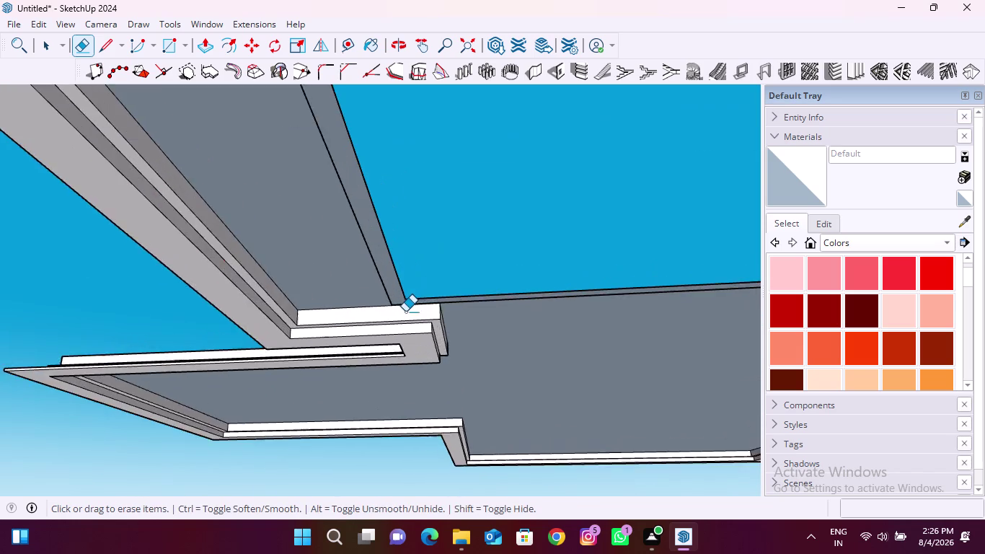
scroll(up, 3)
scroll(down, 3)
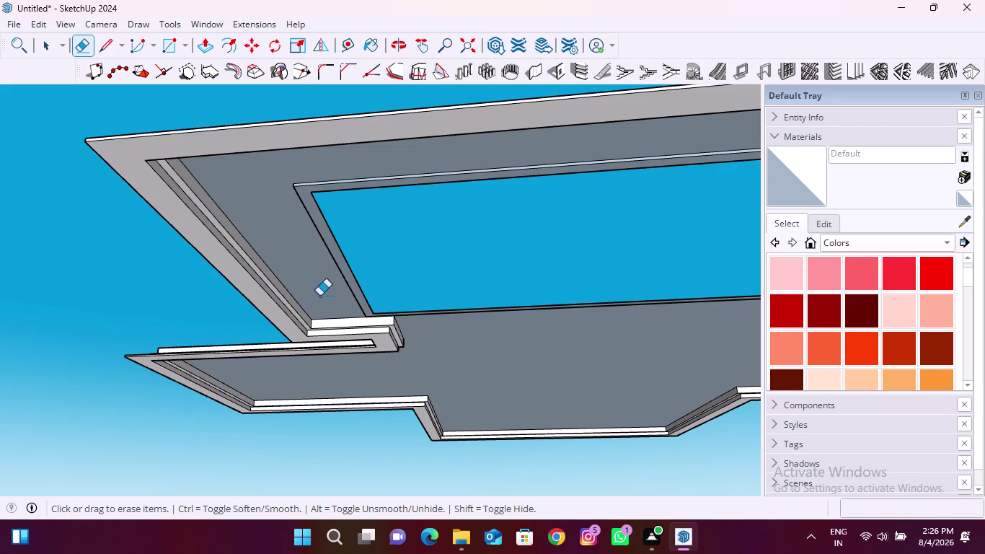
middle_drag(331, 308, 331, 284)
scroll(down, 3)
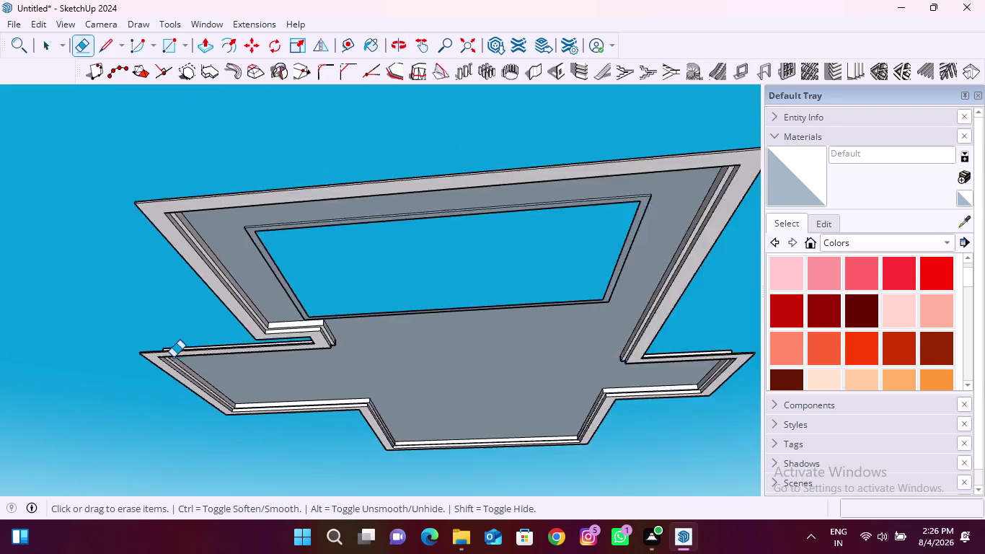
scroll(down, 3)
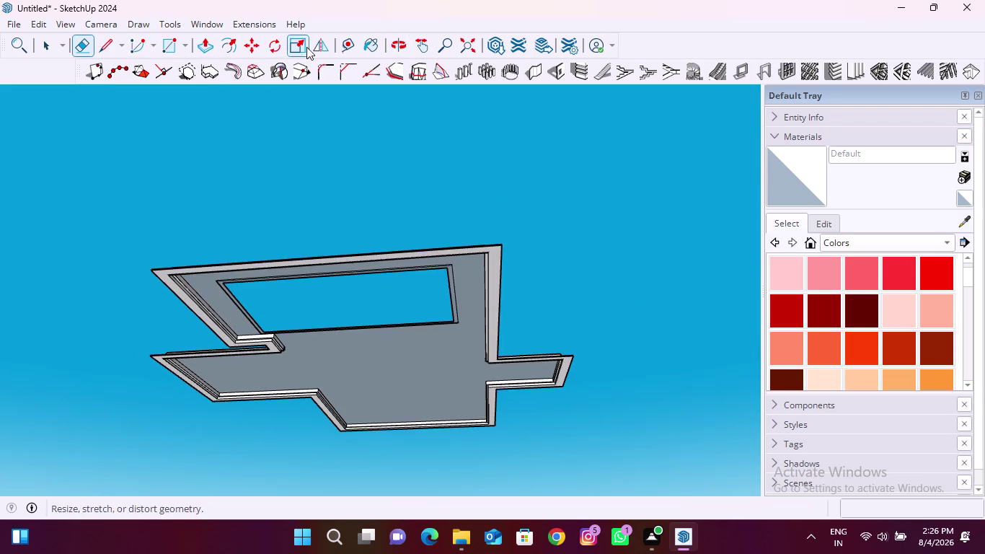
With the Tape Measure, place a guide about 14 inches in from the border edge.
click(342, 43)
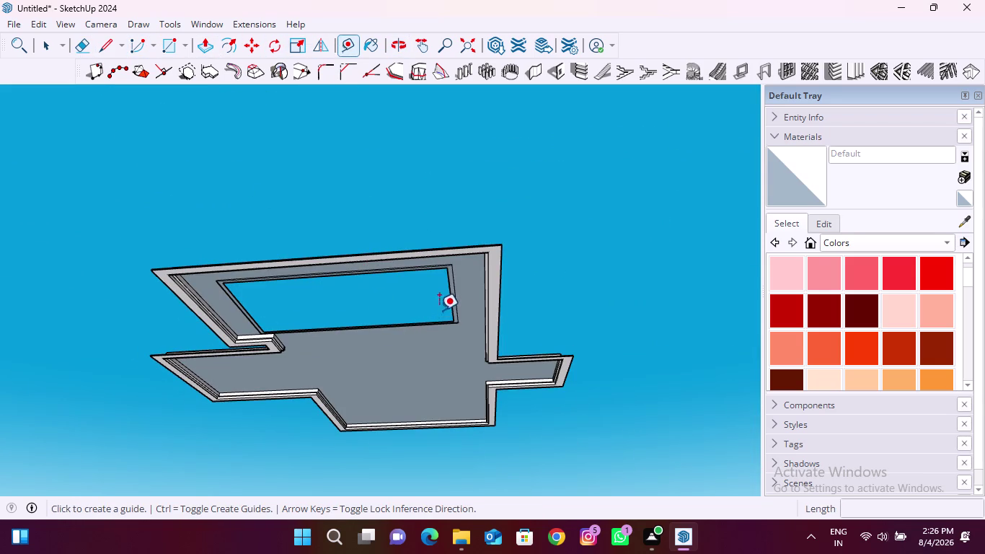
scroll(up, 3)
middle_drag(443, 292, 448, 292)
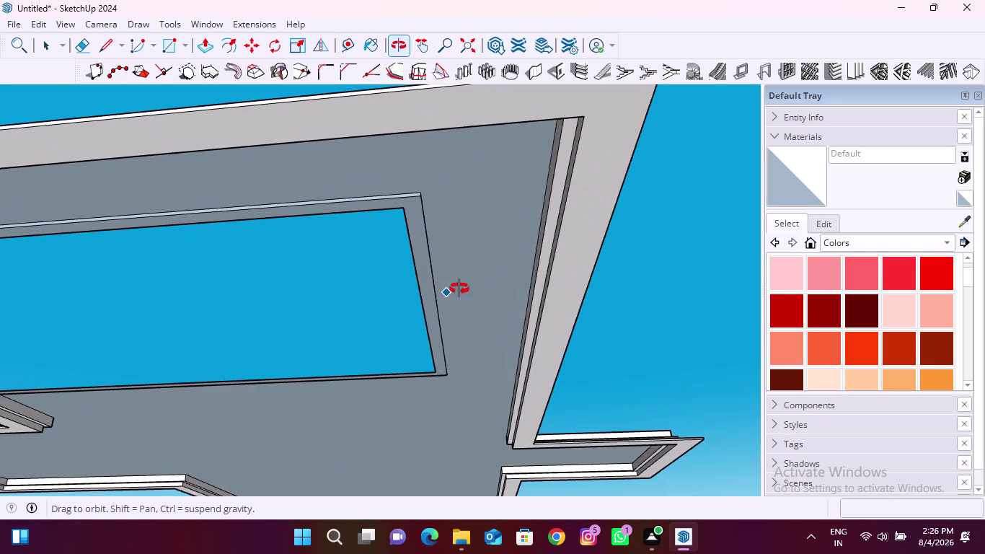
middle_drag(448, 292, 530, 286)
scroll(up, 3)
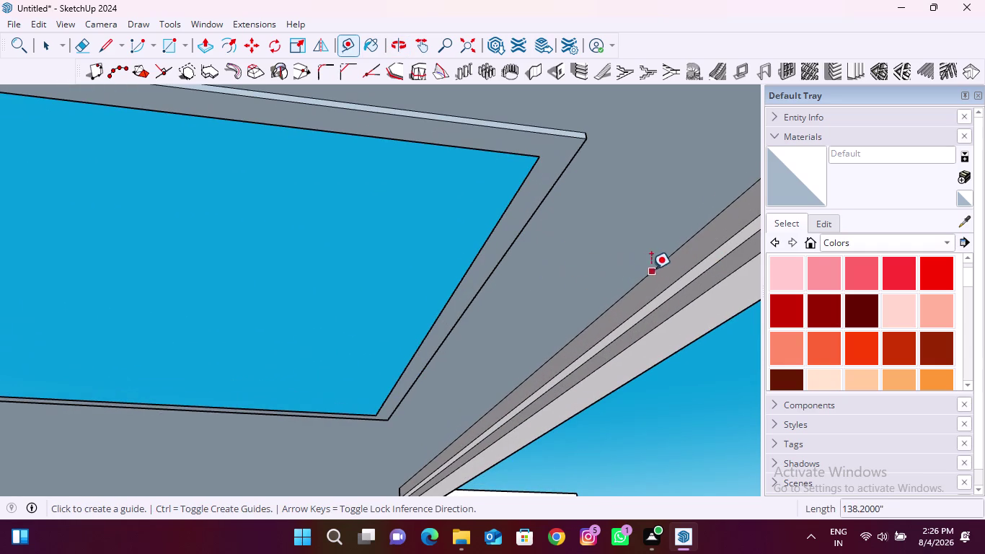
click(659, 265)
middle_drag(574, 251, 399, 279)
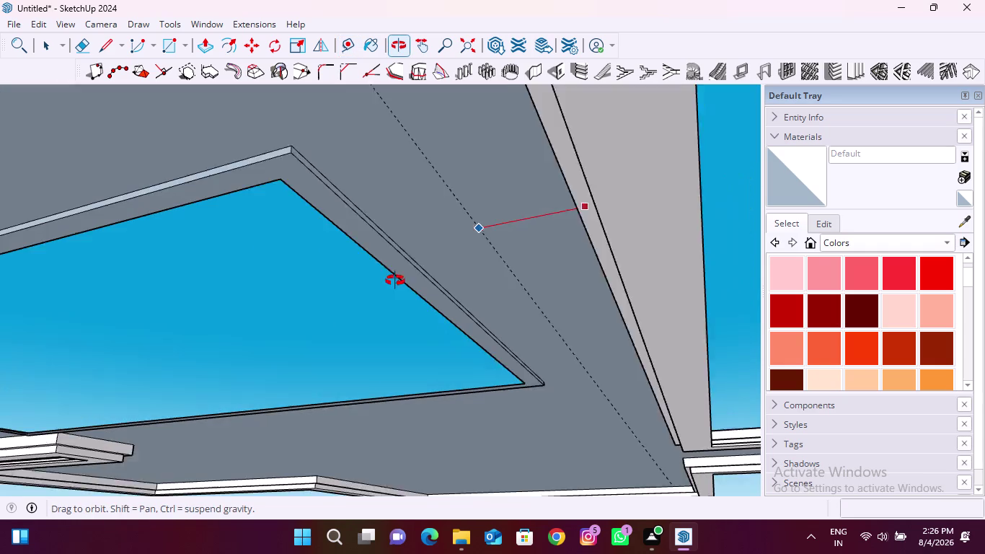
middle_drag(399, 279, 395, 280)
scroll(up, 3)
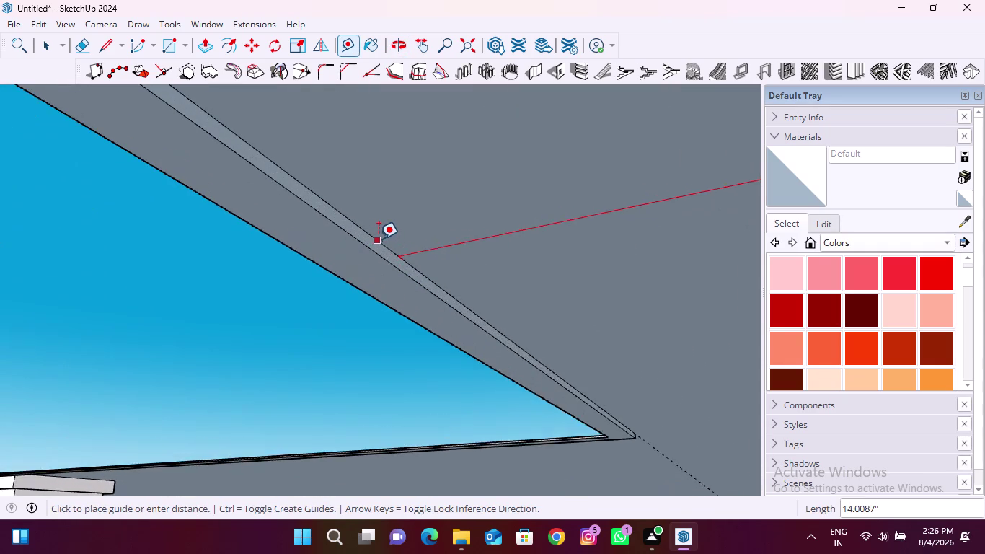
scroll(up, 3)
click(381, 245)
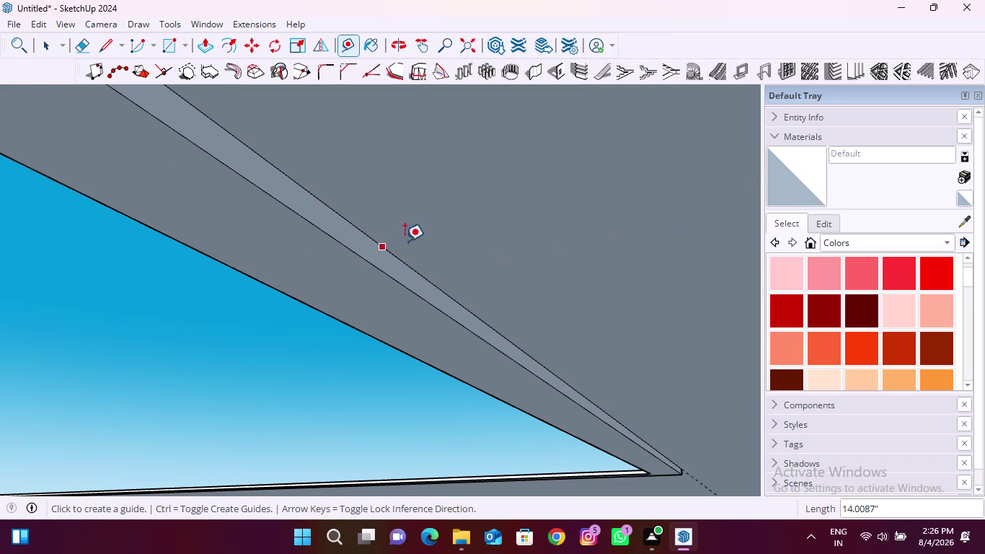
Add a second guide about 14 inches inside the lower border edge.
scroll(down, 3)
middle_drag(305, 235, 312, 222)
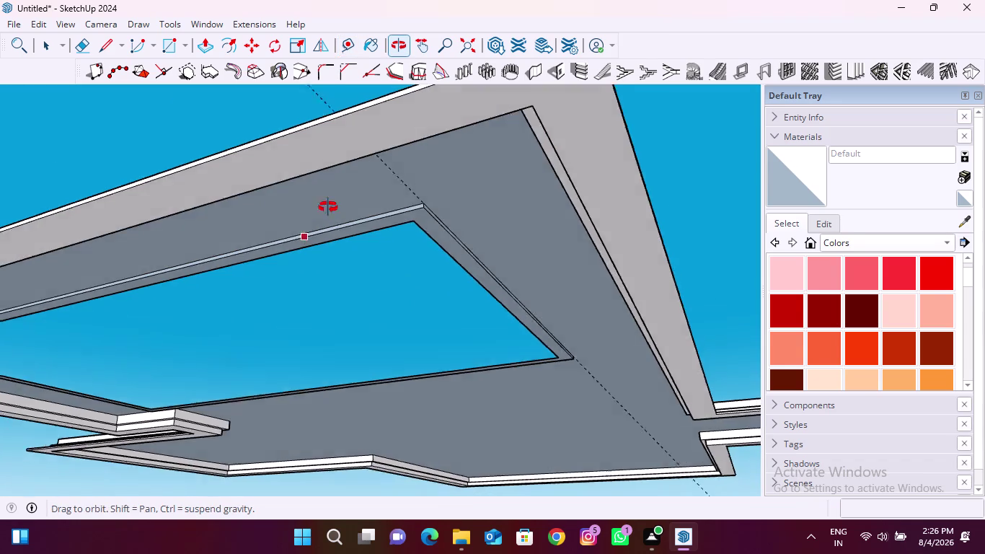
middle_drag(312, 222, 455, 124)
middle_drag(263, 186, 322, 122)
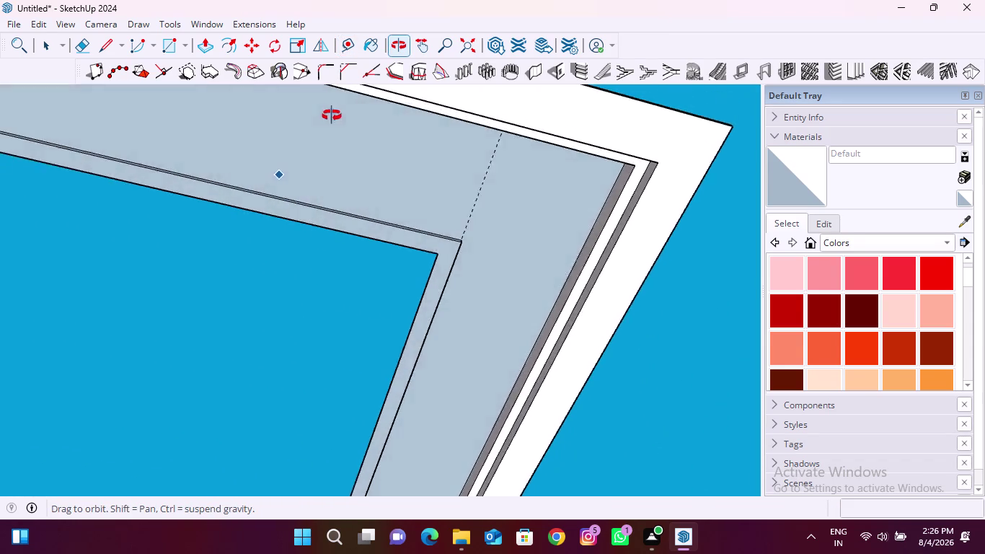
middle_drag(322, 121, 667, 336)
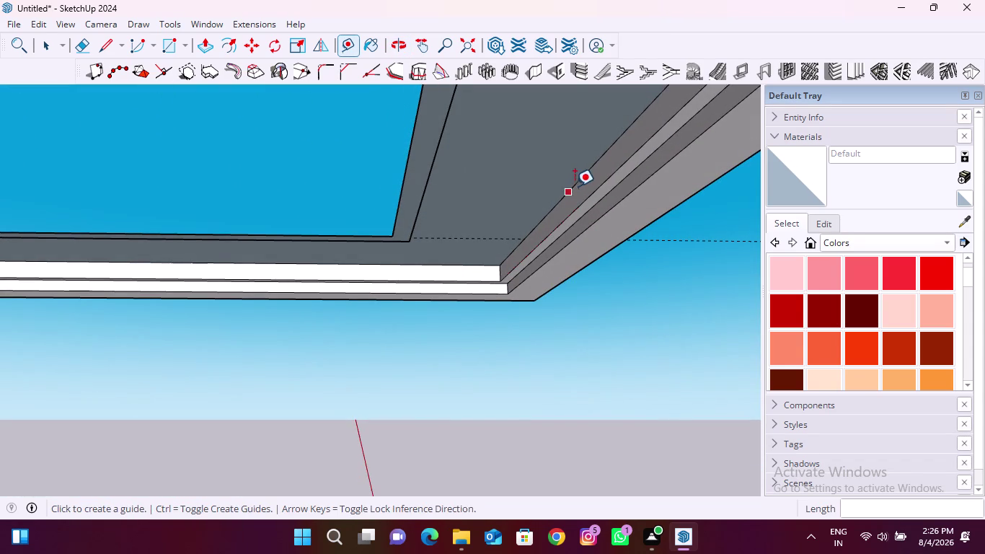
click(579, 177)
middle_drag(450, 157, 349, 206)
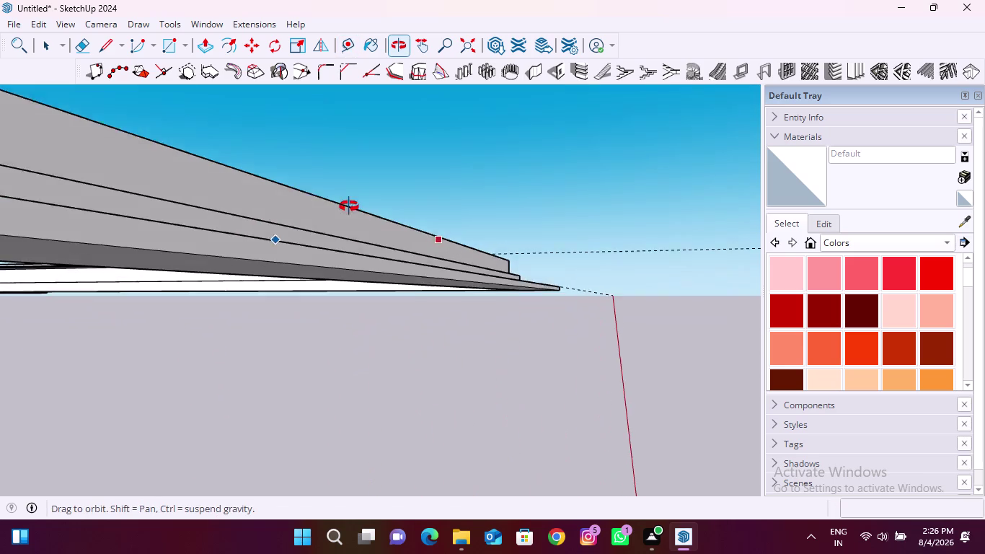
middle_drag(349, 206, 349, 207)
middle_drag(256, 289, 276, 232)
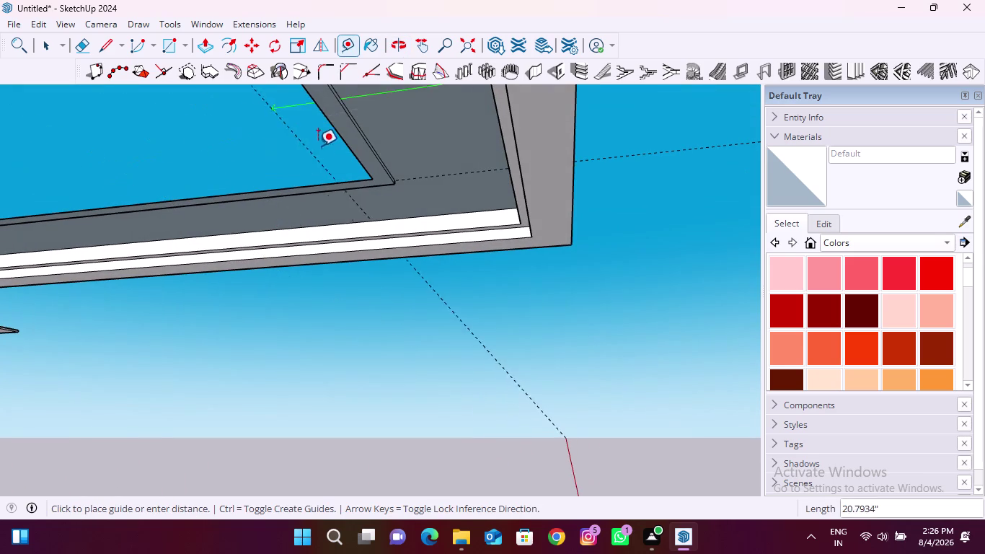
scroll(up, 3)
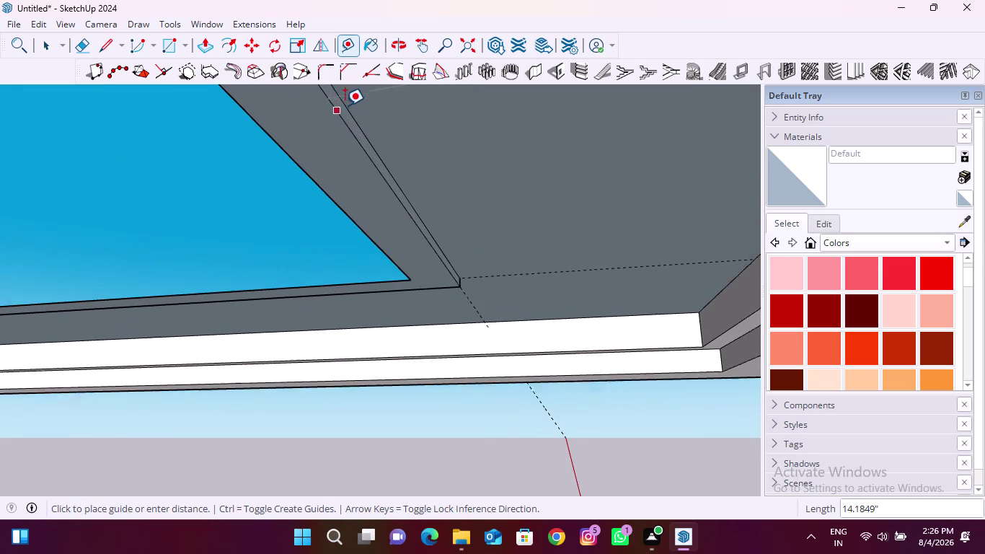
scroll(up, 3)
click(344, 103)
Start a guide from the other recessed panel's edge, then cancel it.
scroll(down, 3)
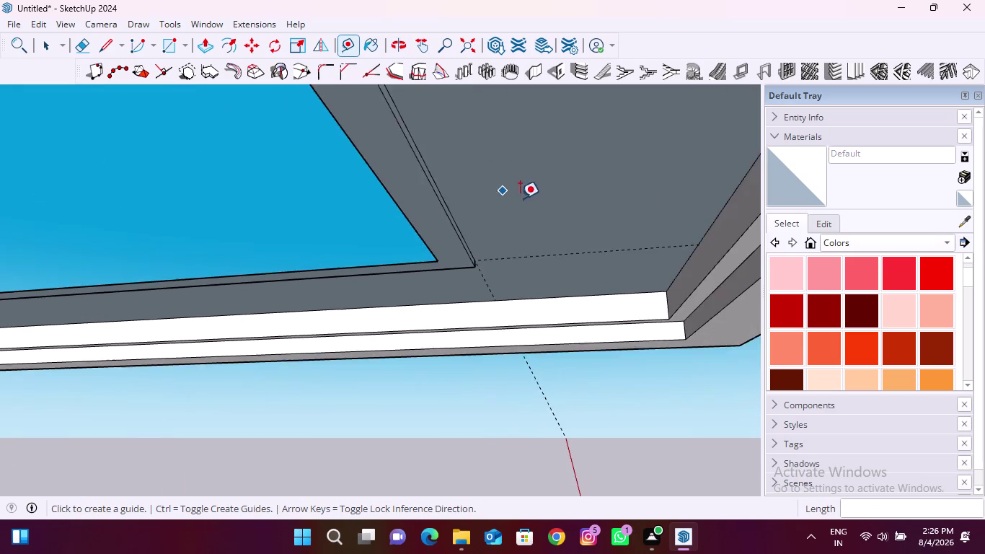
scroll(down, 3)
middle_drag(286, 274, 289, 260)
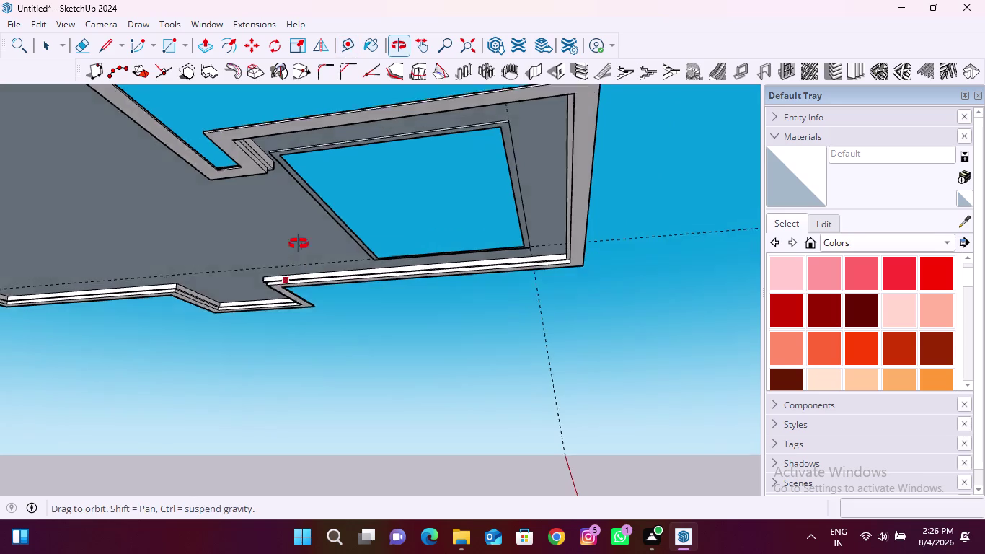
middle_drag(290, 260, 637, 210)
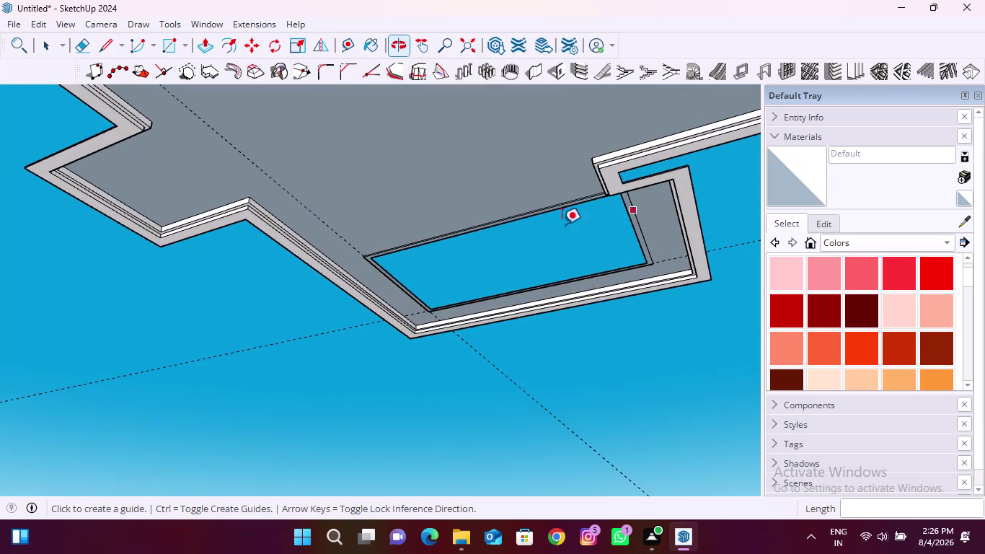
scroll(up, 3)
click(427, 165)
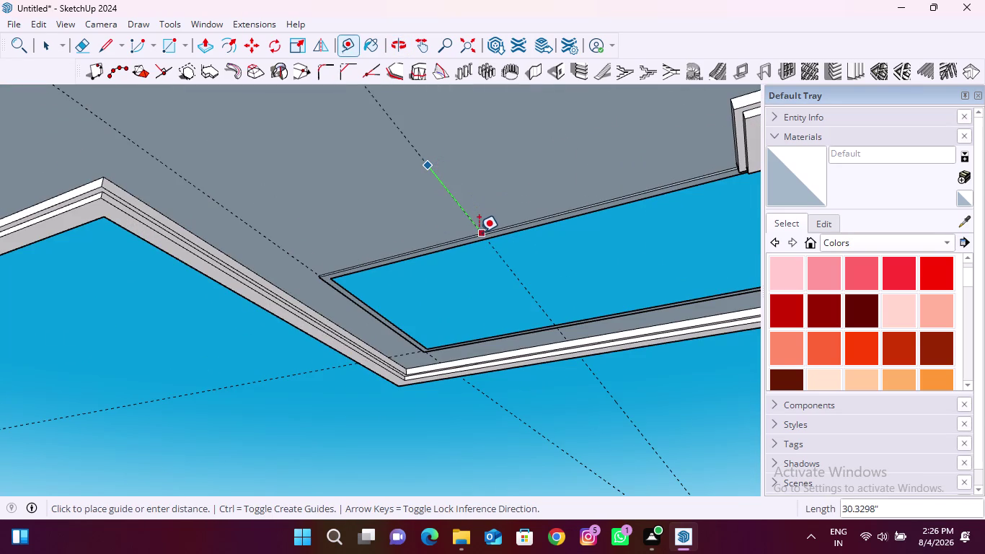
key(Escape)
Pull a guide from the border corner edge to just off the cove edge.
scroll(down, 3)
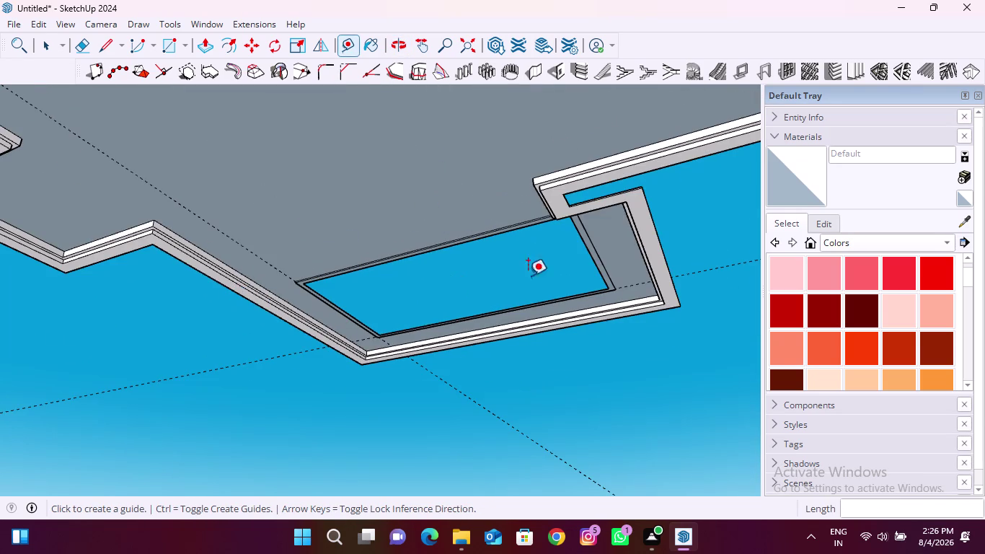
scroll(up, 3)
middle_drag(555, 221, 490, 126)
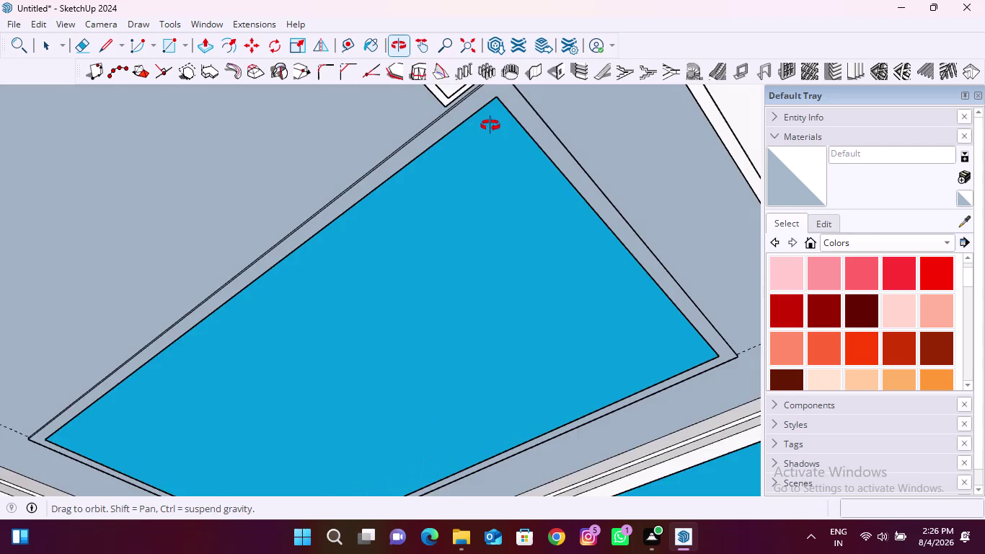
middle_drag(490, 125, 458, 113)
scroll(down, 3)
middle_drag(452, 271, 390, 222)
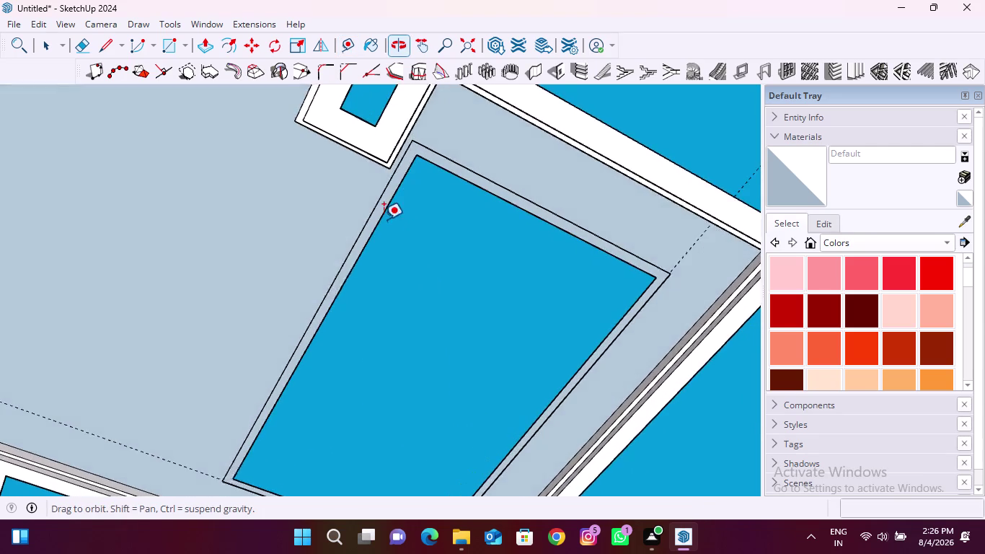
scroll(up, 3)
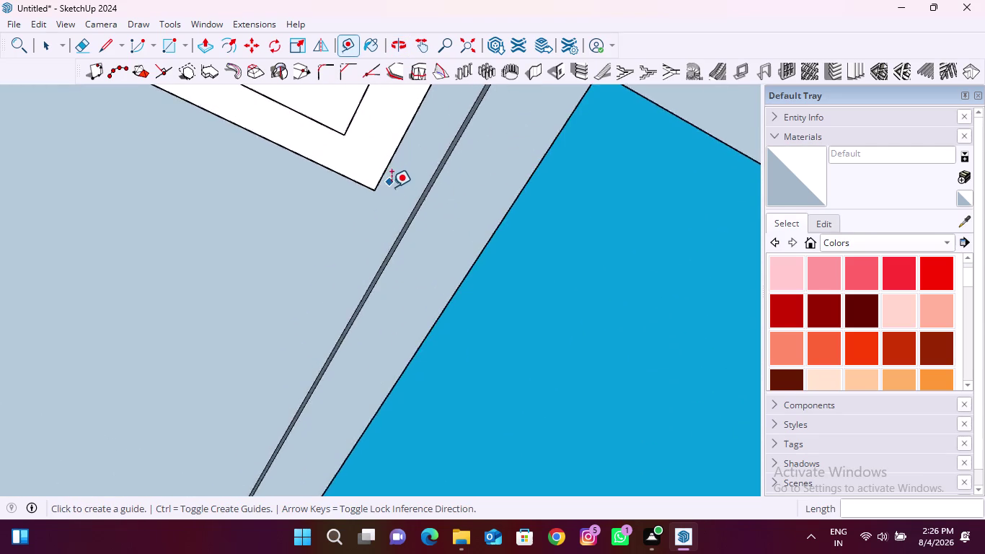
scroll(up, 3)
middle_drag(392, 178, 240, 210)
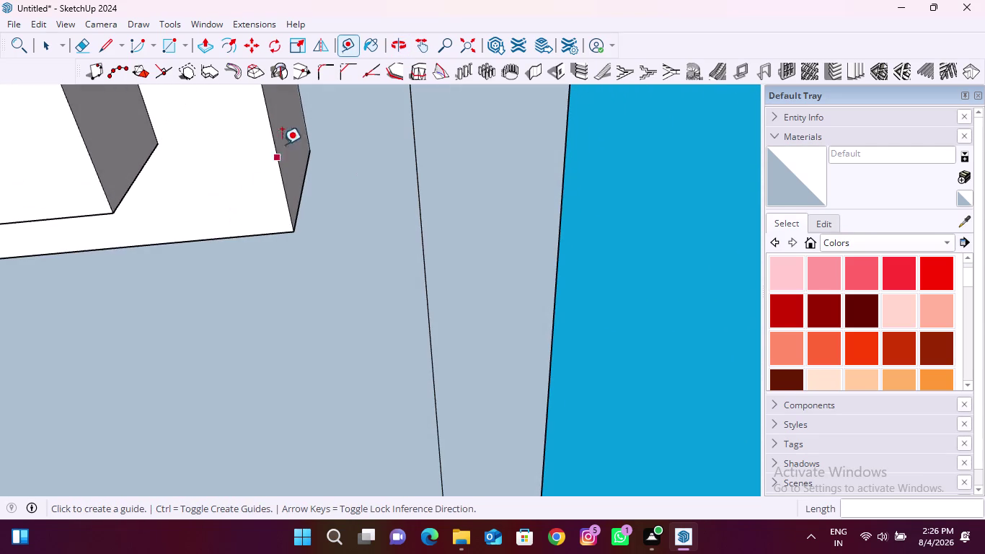
click(300, 111)
scroll(up, 3)
middle_drag(333, 122, 365, 122)
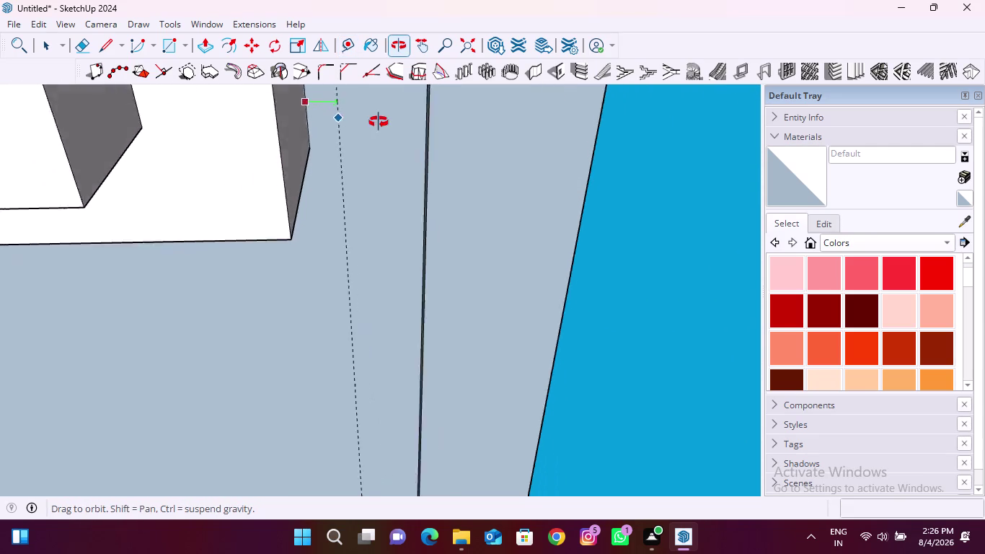
middle_drag(365, 122, 462, 144)
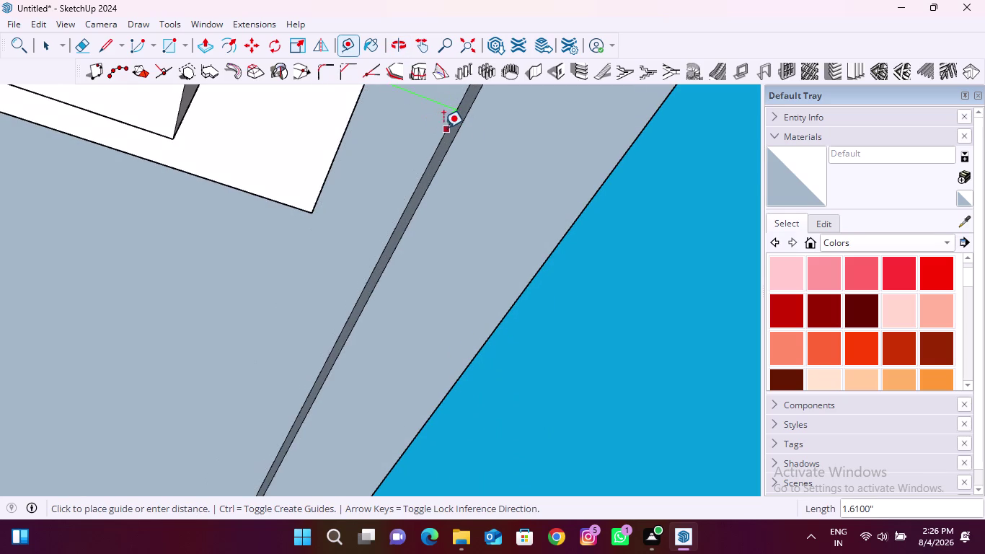
click(443, 128)
Pull a guide from the cove border edge to near the inner panel, then stop placing guides.
scroll(down, 3)
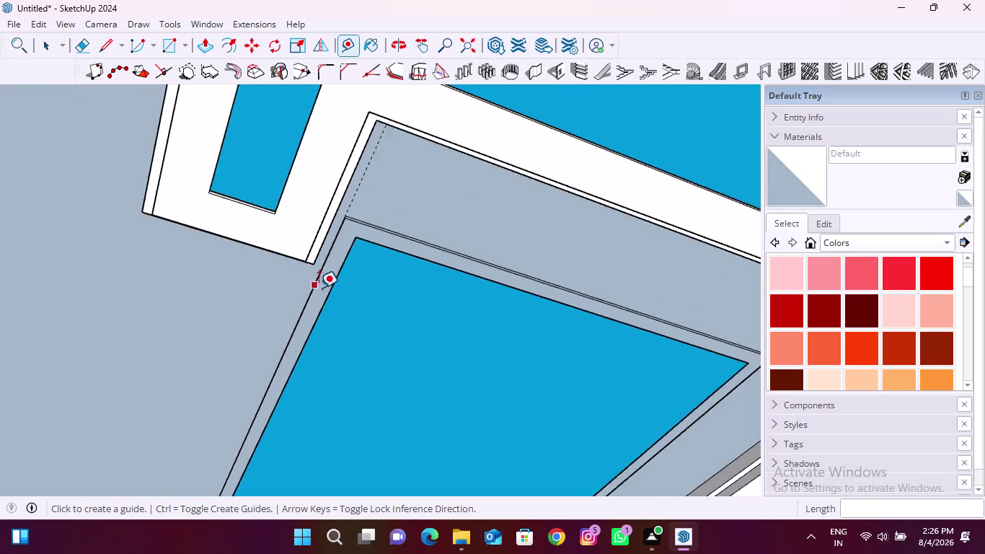
scroll(down, 3)
scroll(down, 3)
scroll(up, 3)
middle_drag(382, 295, 563, 260)
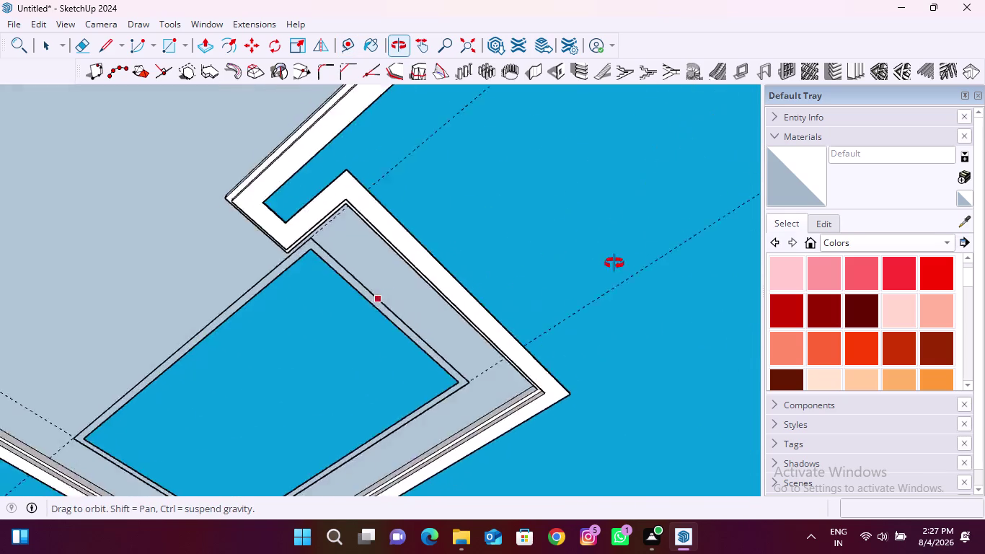
middle_drag(563, 260, 730, 280)
scroll(up, 3)
middle_drag(390, 282, 447, 291)
scroll(up, 3)
click(487, 262)
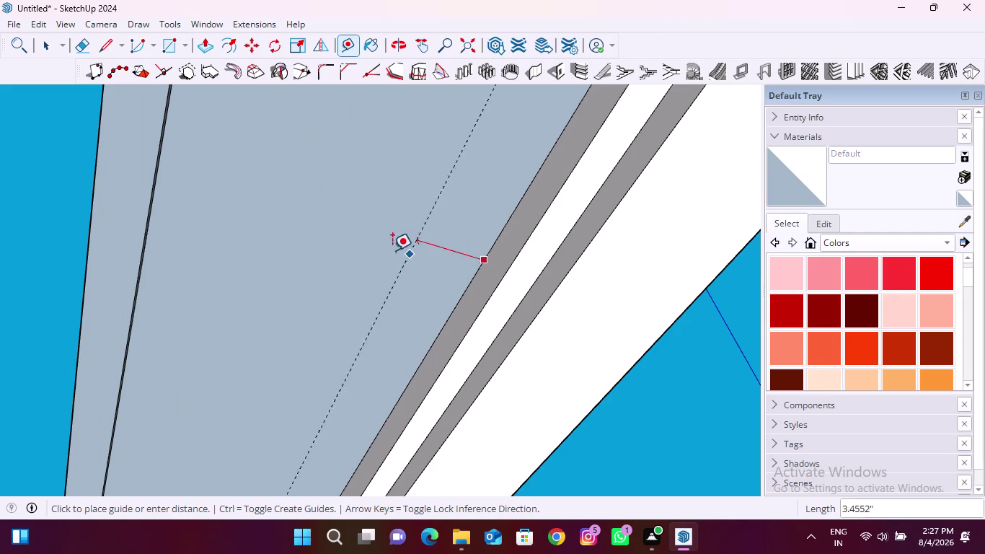
scroll(up, 3)
middle_drag(374, 247, 209, 300)
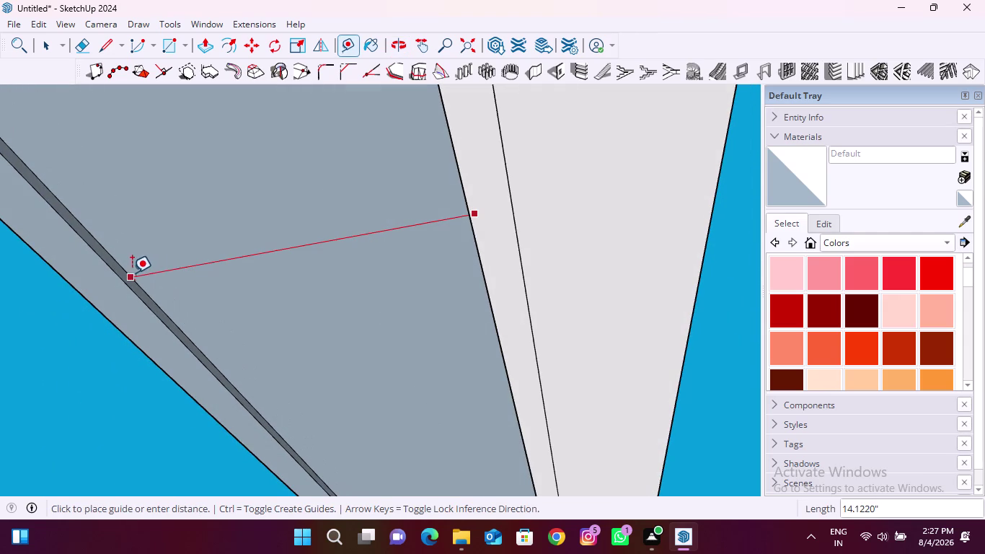
click(128, 273)
scroll(down, 3)
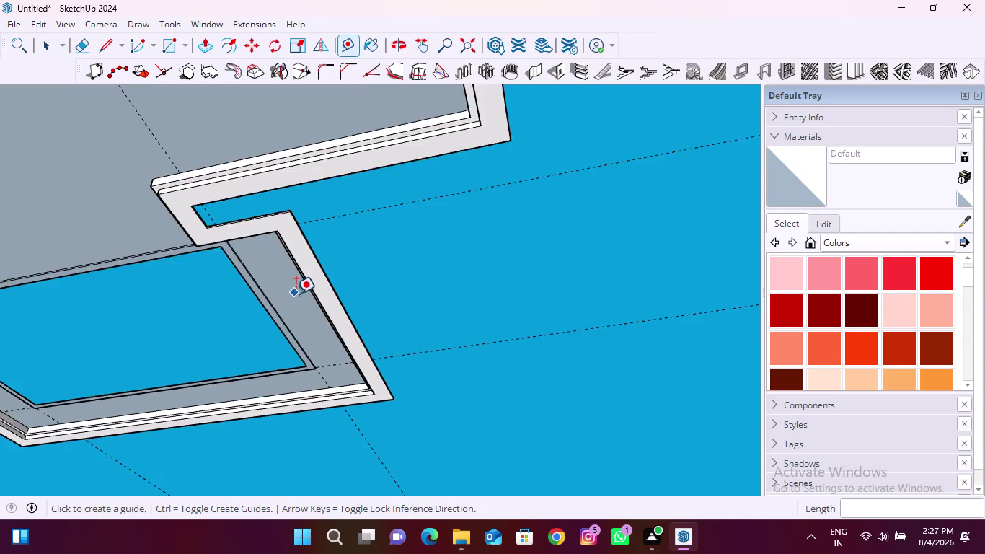
scroll(down, 3)
middle_drag(275, 329, 304, 303)
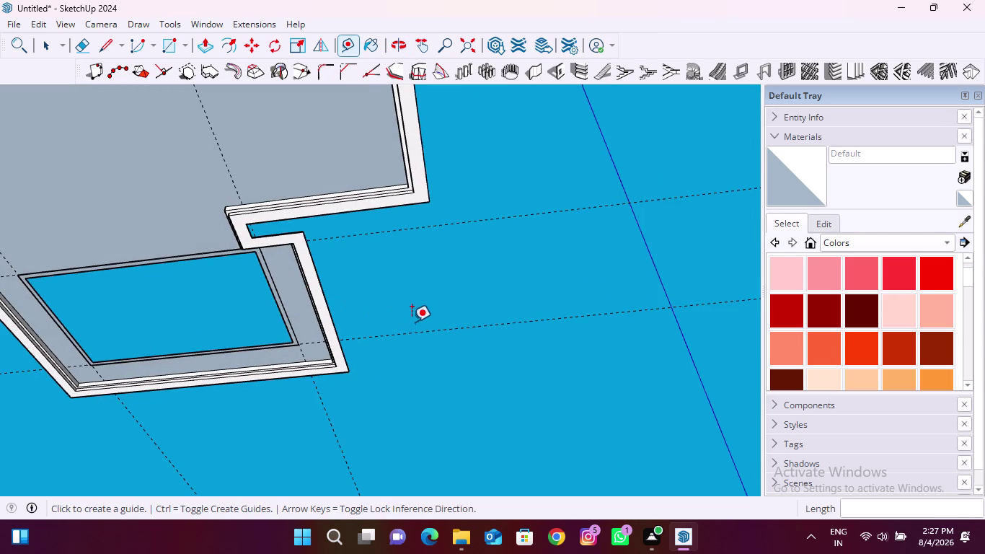
key(Escape)
Delete the thin strip beside the inner opening and its surrounding edge loop.
key(space)
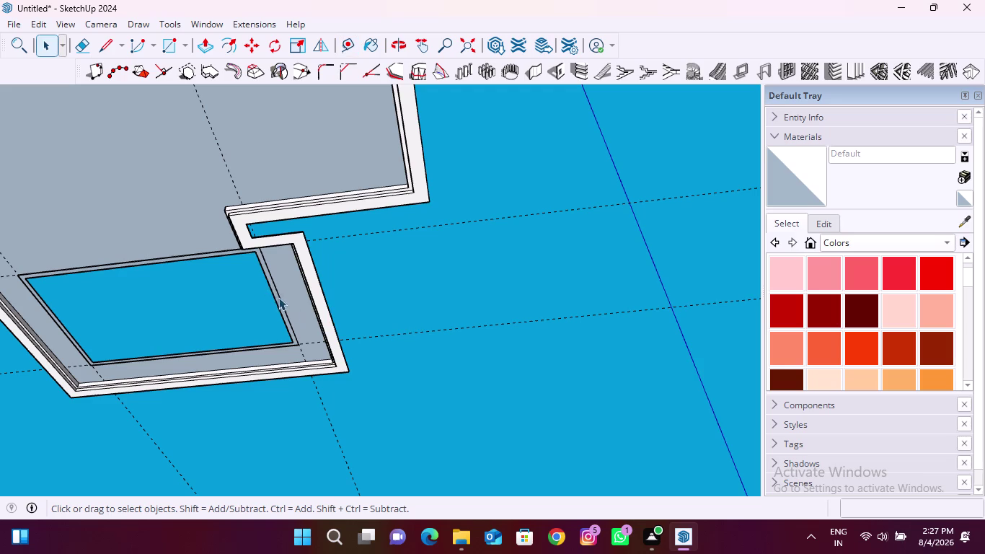
scroll(up, 3)
click(281, 259)
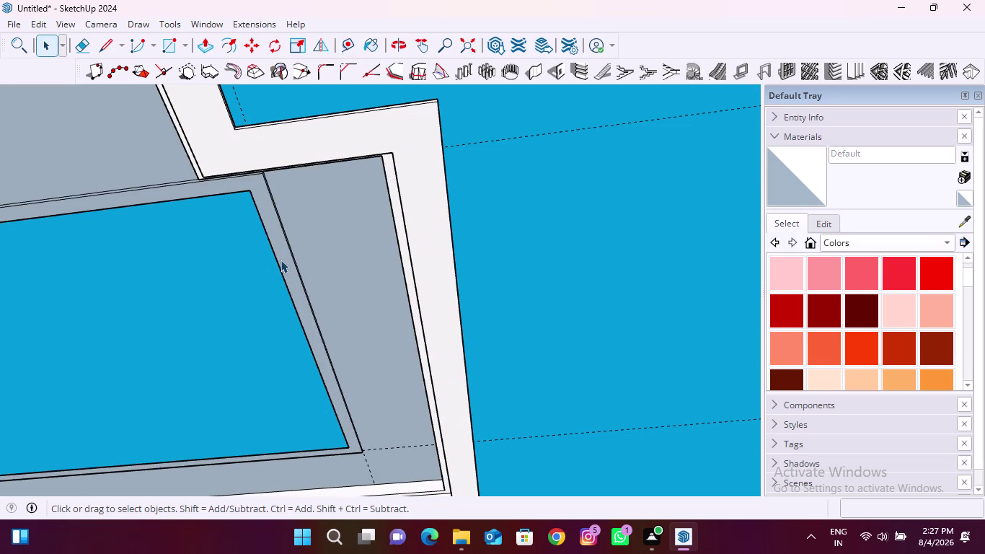
key(Delete)
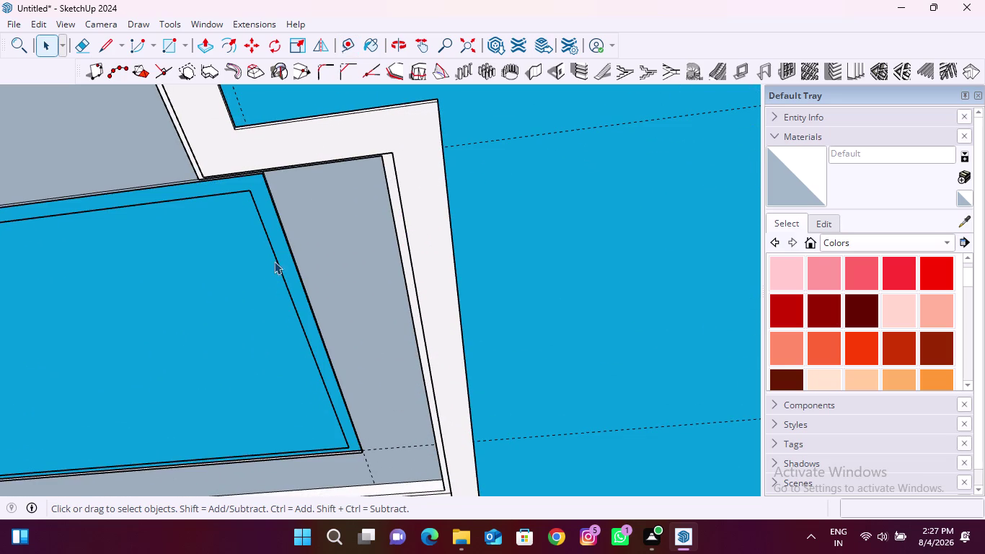
click(276, 261)
double_click(277, 261)
key(Delete)
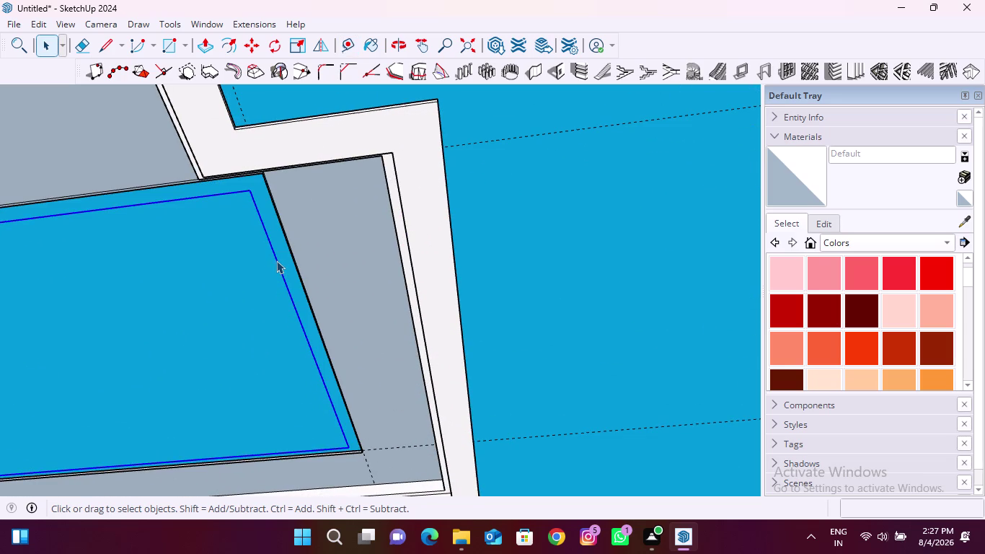
Orbit beneath the slab to inspect the cove layers at the border corner joint.
scroll(down, 3)
middle_drag(325, 352, 375, 408)
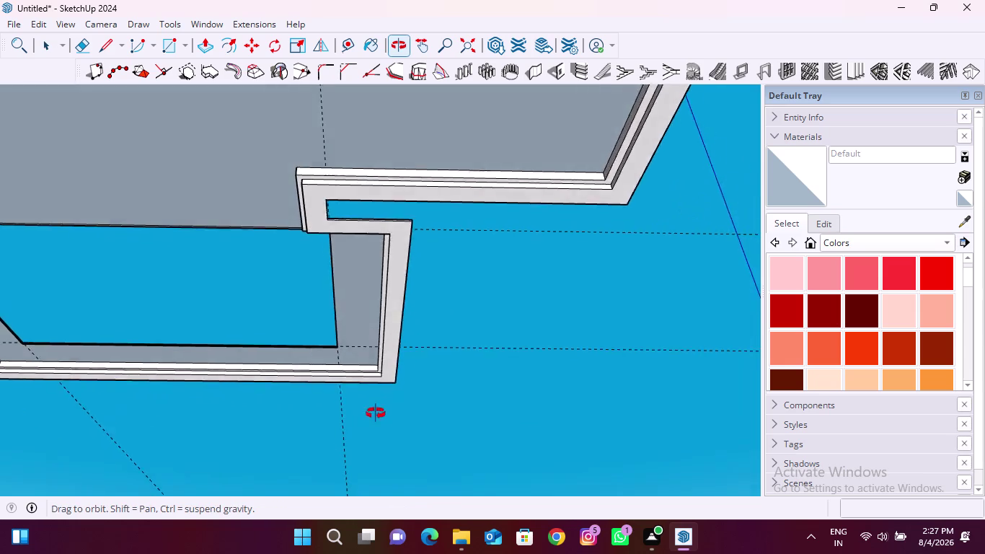
middle_drag(375, 407, 405, 453)
scroll(up, 3)
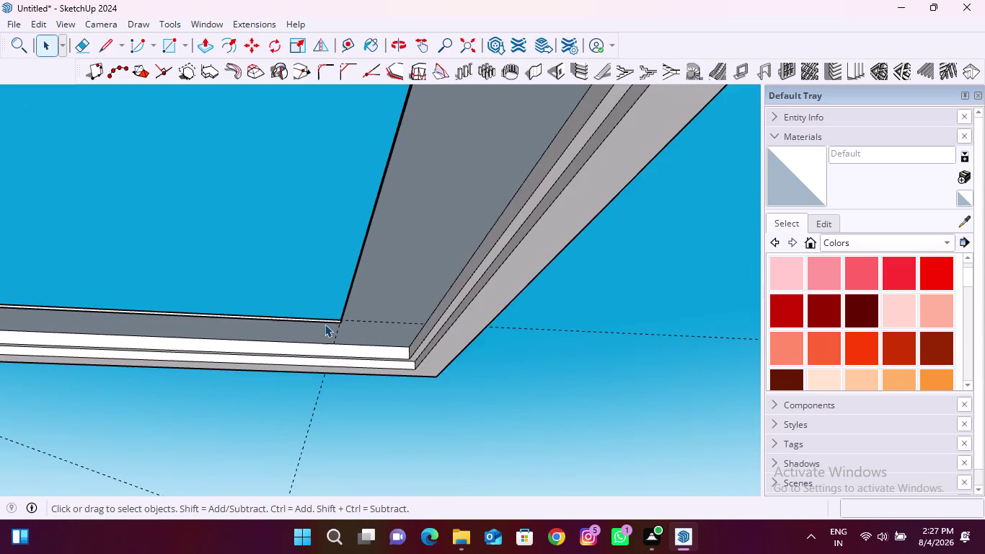
middle_drag(328, 323, 376, 419)
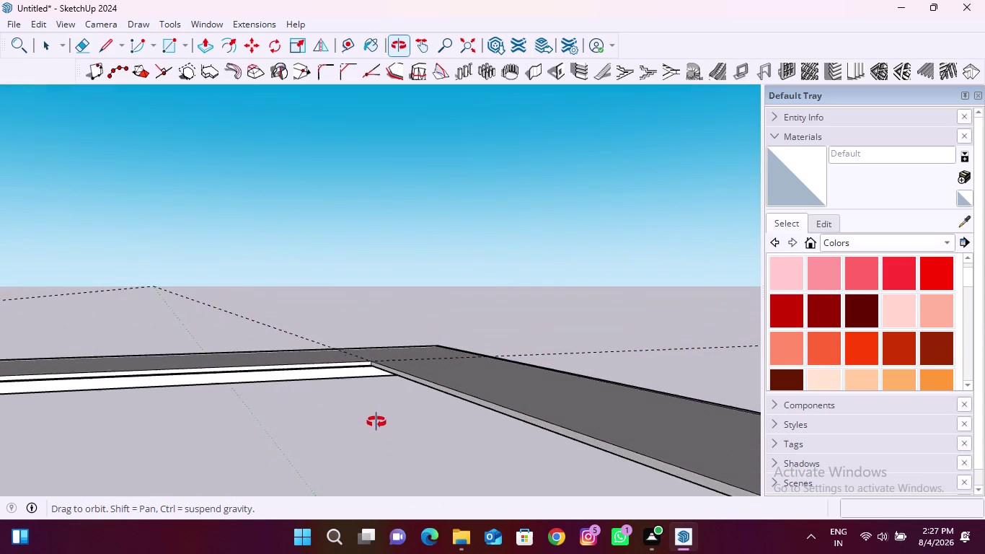
middle_drag(376, 419, 353, 322)
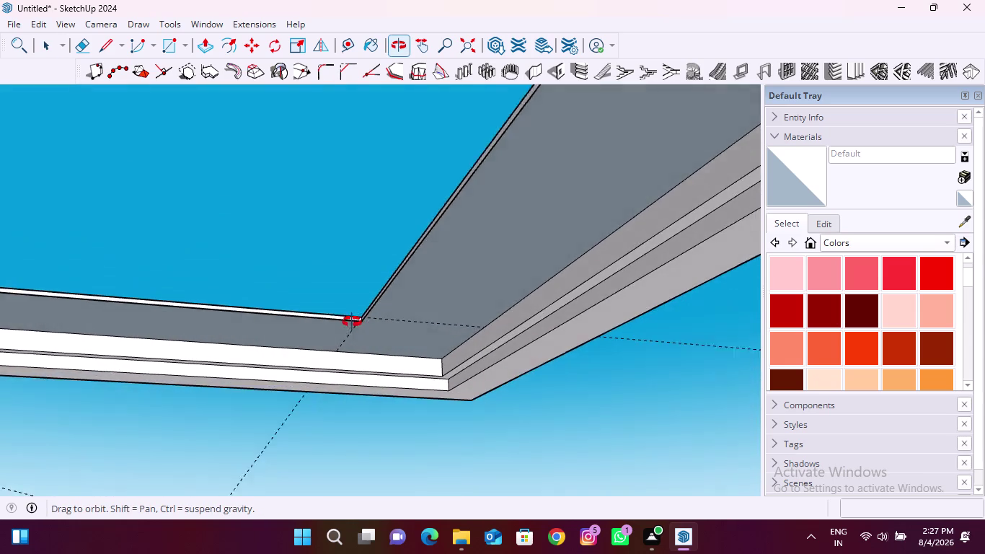
middle_drag(353, 322, 321, 307)
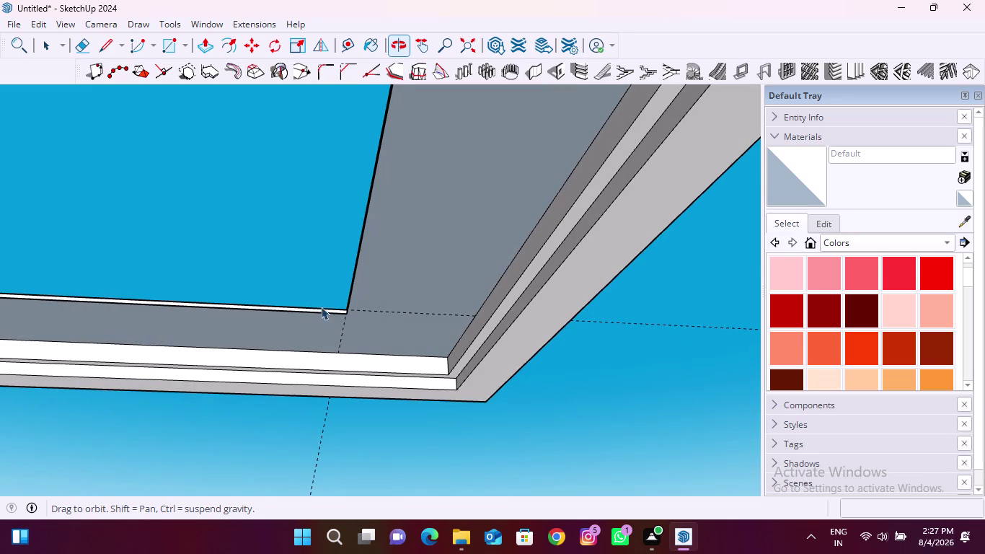
scroll(down, 3)
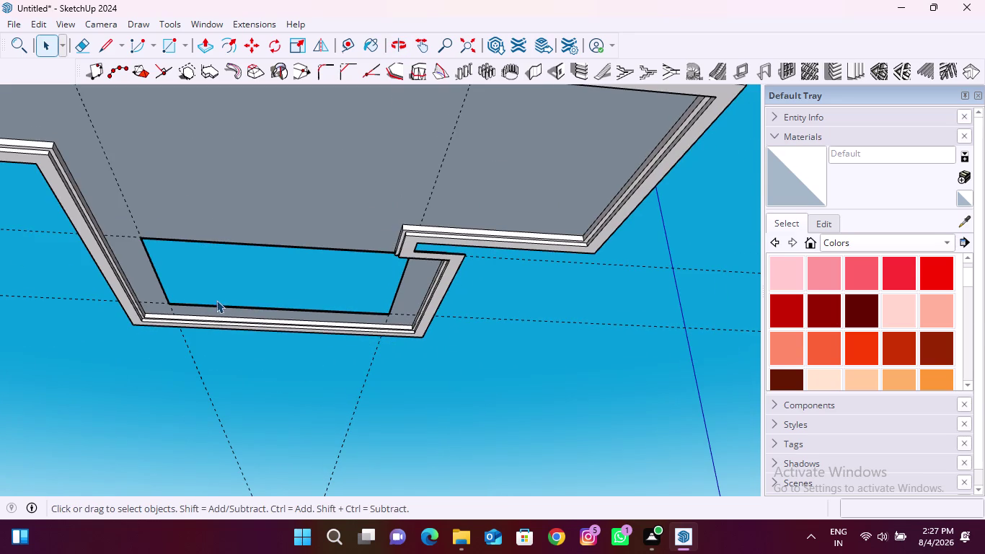
Select the main slab face, open its context menu, then dismiss and deselect.
click(282, 152)
right_click(282, 151)
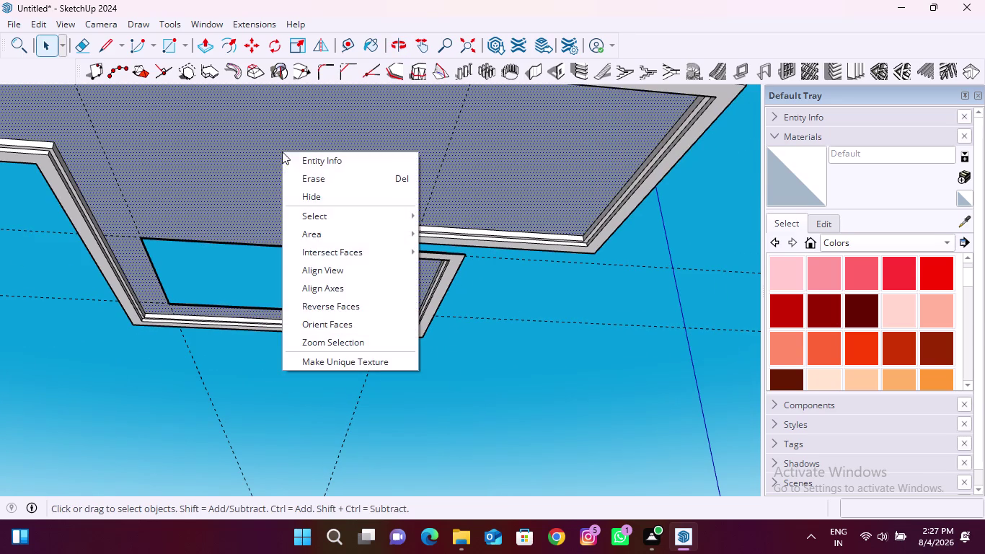
click(342, 308)
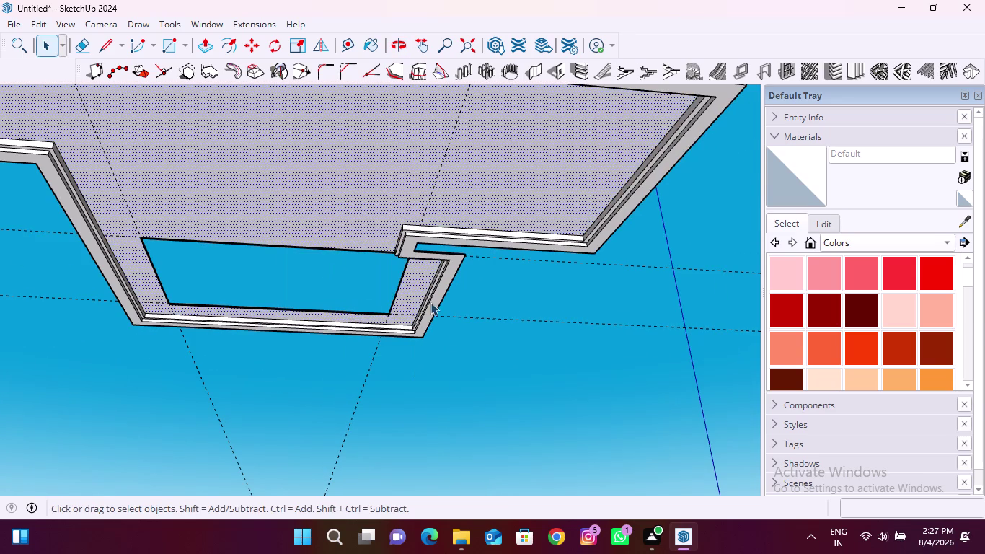
click(495, 321)
Zoom in and orbit along the cove border layers to inspect the edge.
scroll(down, 3)
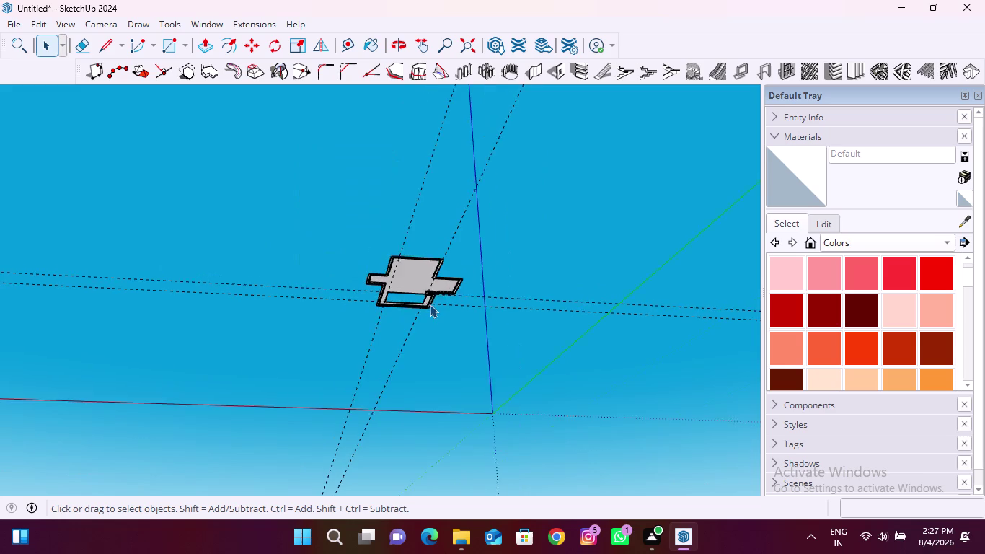
scroll(up, 3)
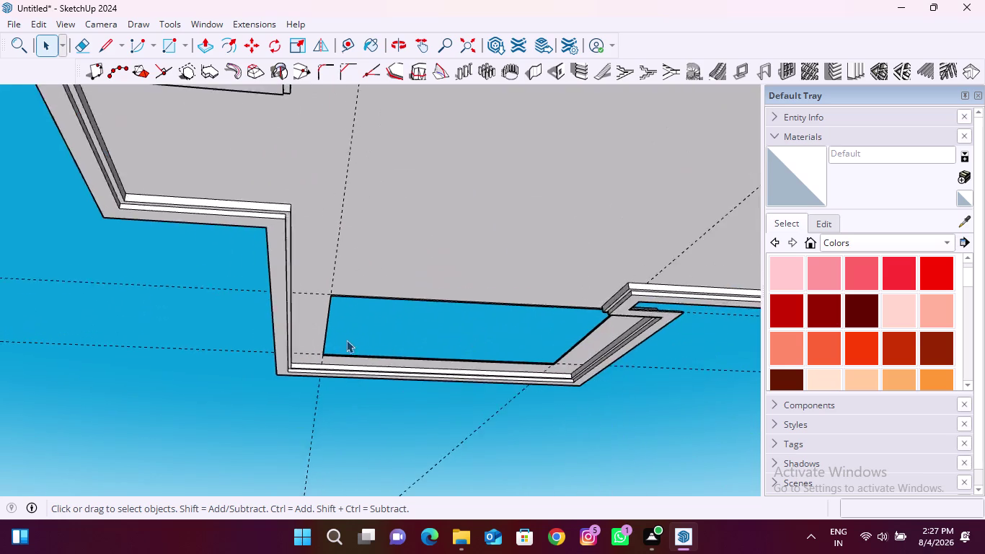
scroll(up, 3)
scroll(up, 3)
scroll(up, 3)
middle_drag(313, 360, 289, 394)
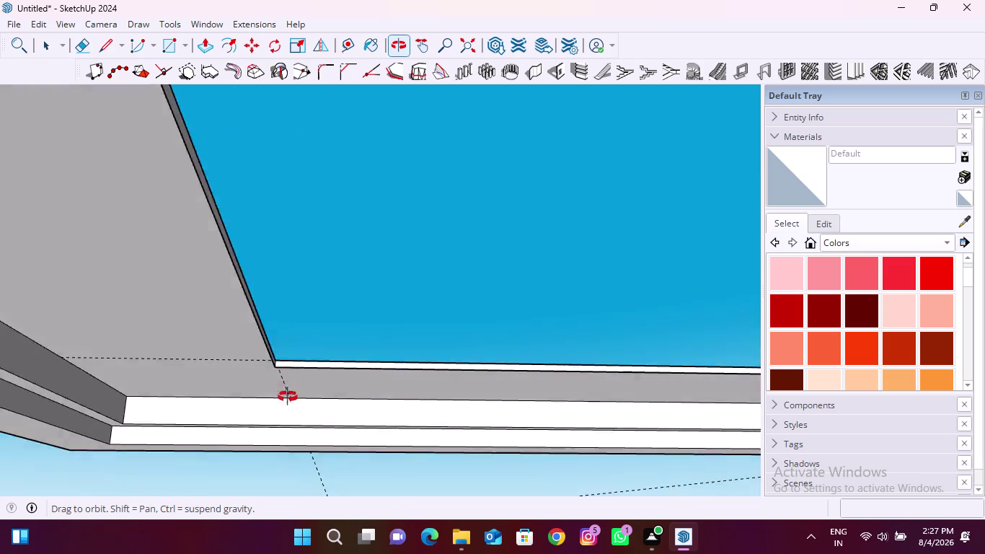
middle_drag(289, 394, 273, 465)
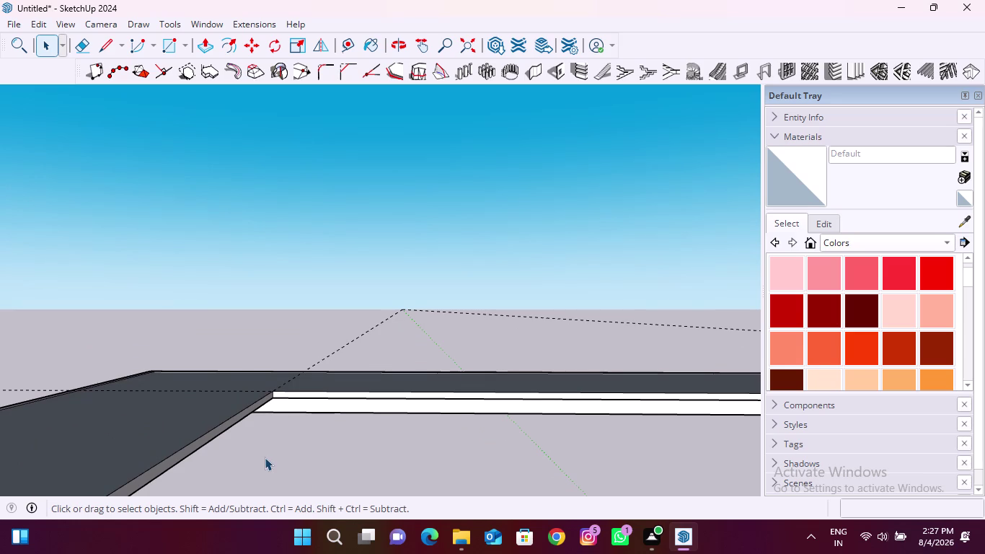
Orbit around the slab's inner corner to check its corner thickness.
scroll(down, 3)
middle_drag(275, 426, 293, 380)
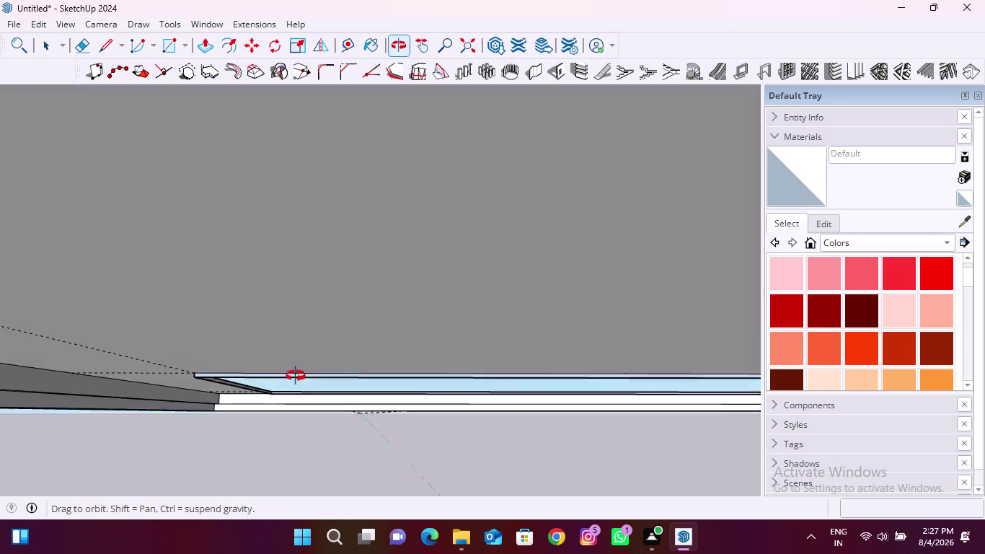
middle_drag(293, 381, 284, 307)
scroll(up, 3)
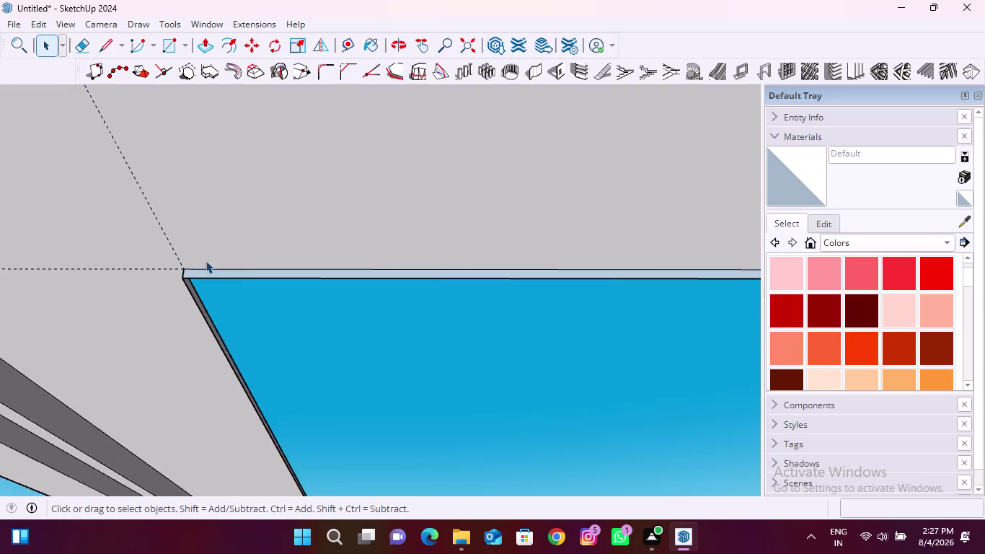
scroll(up, 3)
middle_drag(142, 315, 174, 302)
scroll(up, 3)
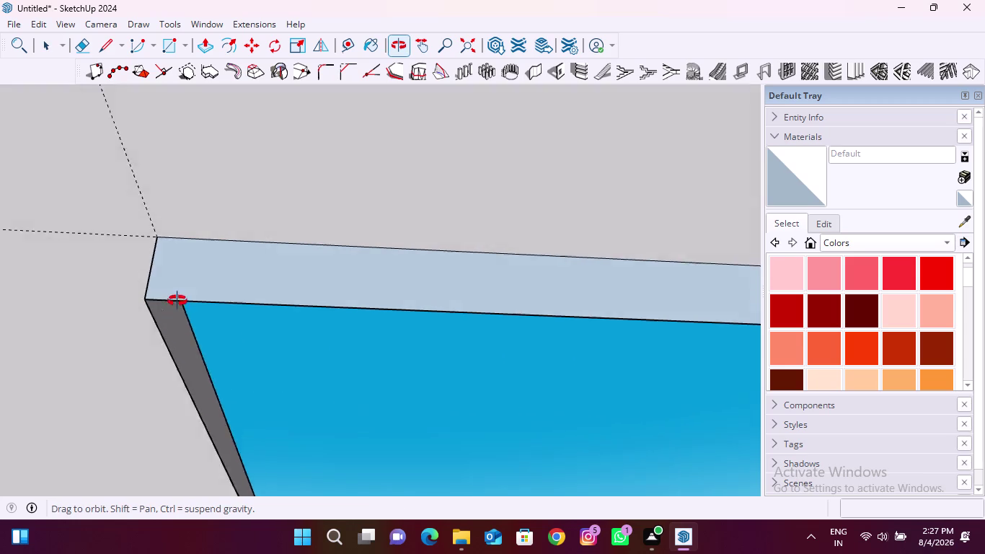
middle_drag(175, 302, 387, 358)
scroll(down, 3)
scroll(down, 3)
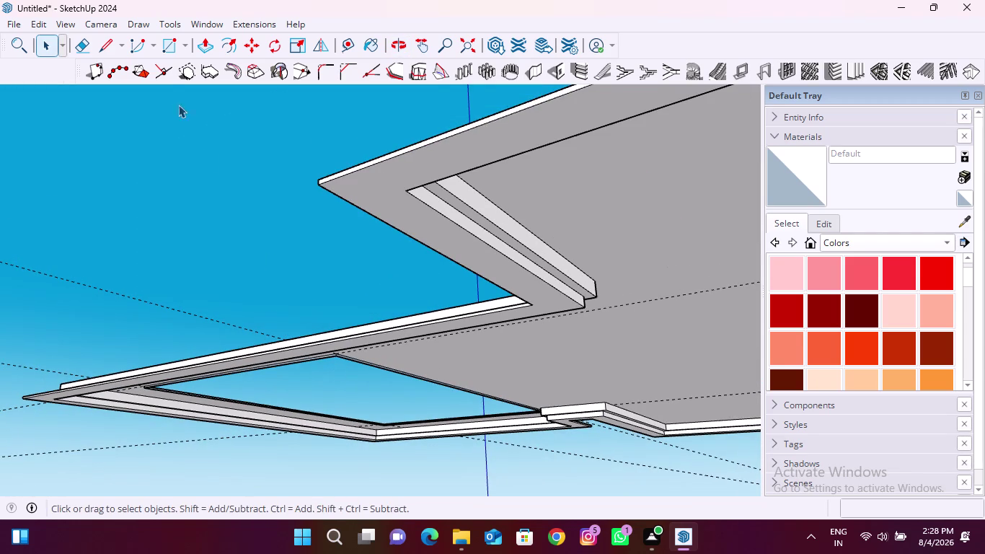
click(173, 44)
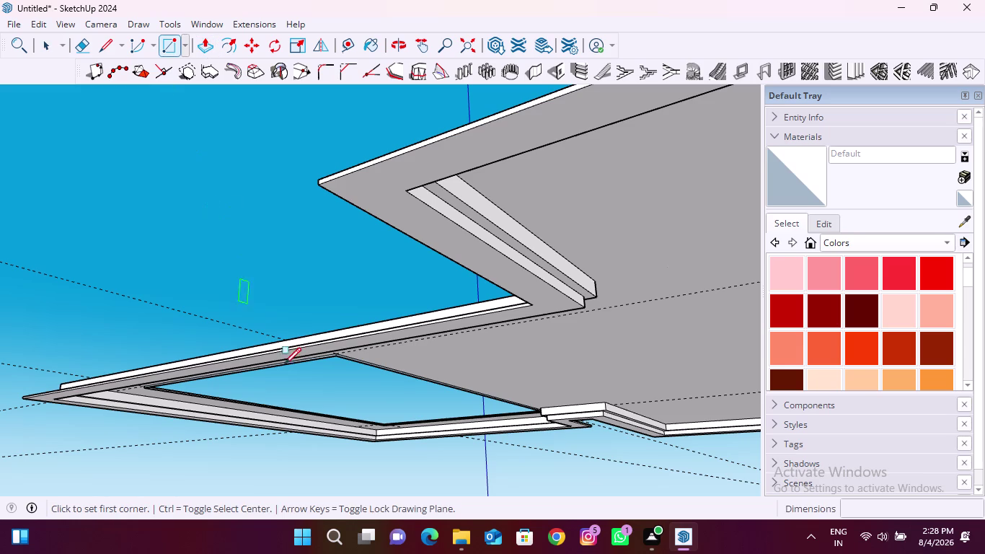
View the slab from below and start a rectangle at the border corner point.
scroll(down, 3)
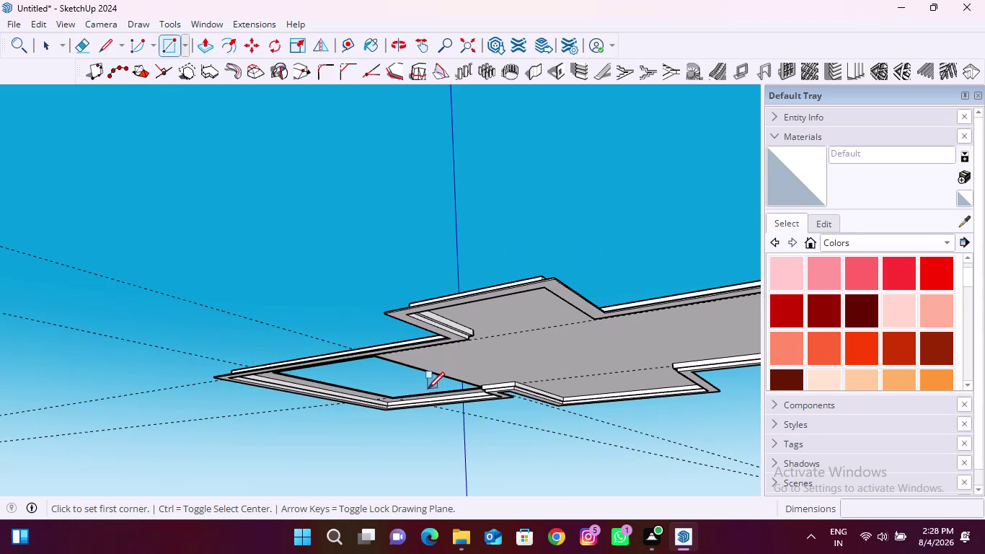
scroll(down, 3)
middle_drag(322, 423, 683, 400)
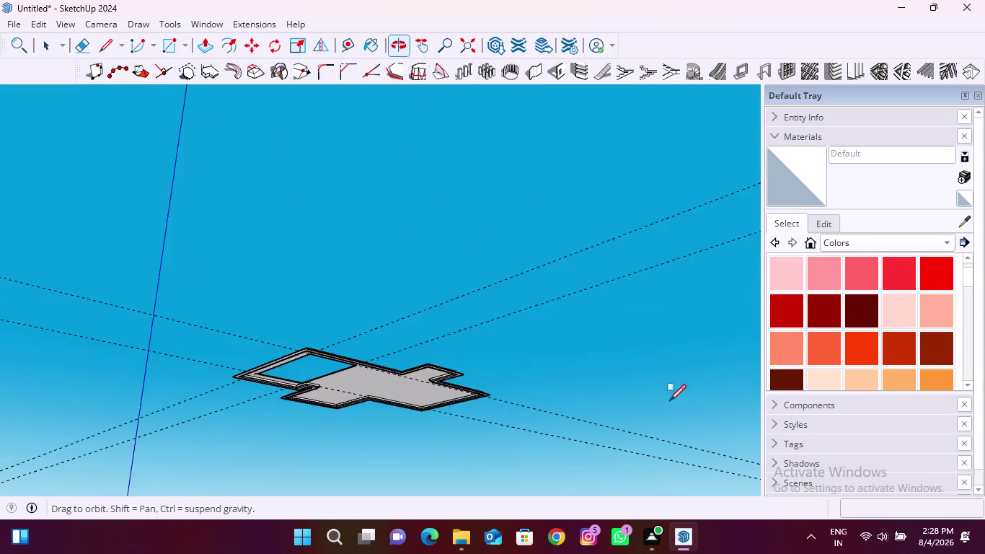
middle_drag(266, 405, 549, 410)
scroll(up, 3)
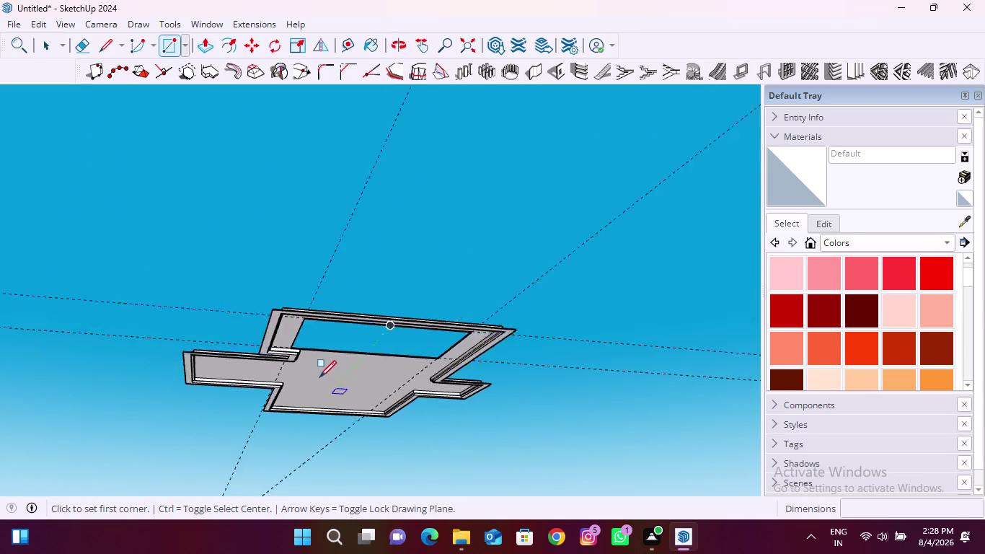
scroll(up, 3)
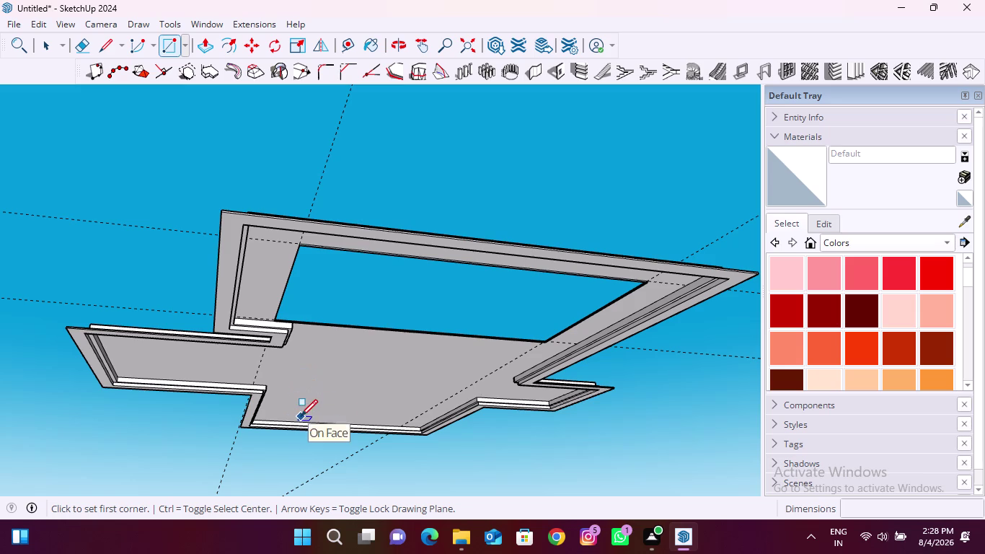
scroll(up, 3)
scroll(up, 3)
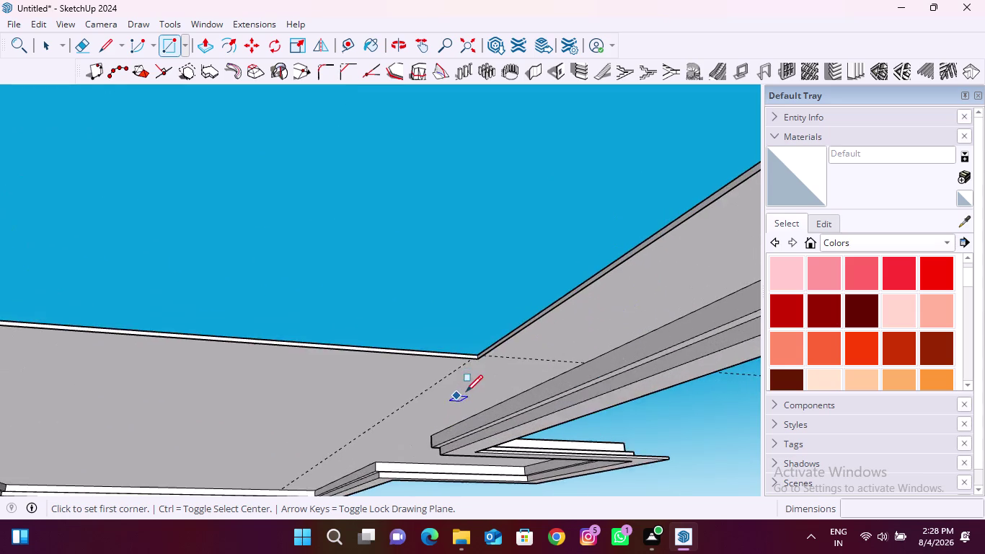
scroll(up, 3)
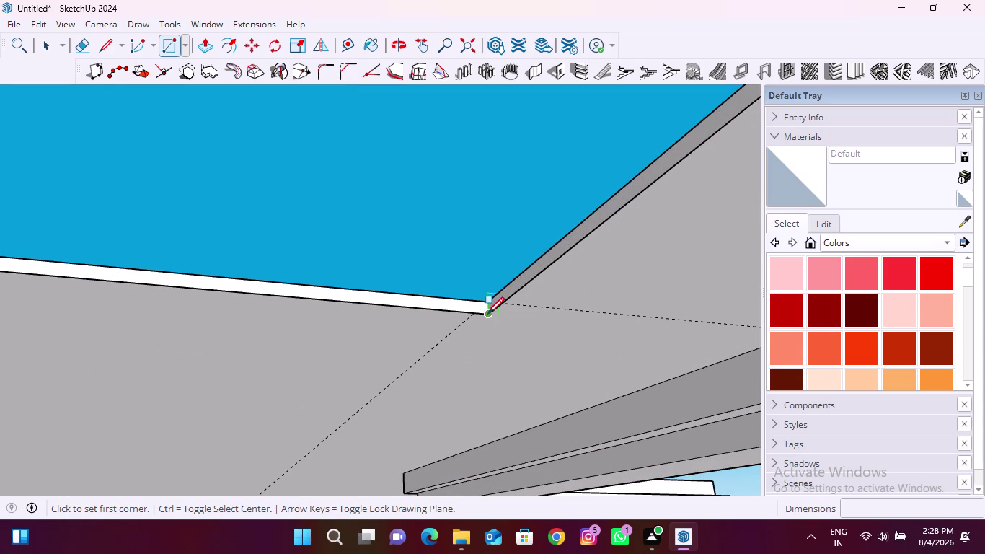
click(488, 314)
Finish the thin strip rectangle across the cove border's corner joint.
scroll(down, 3)
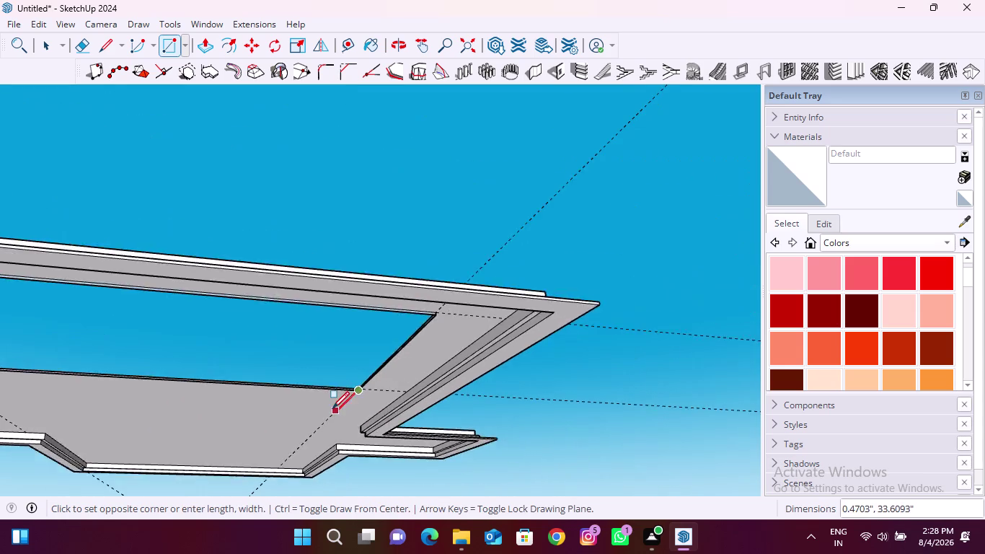
scroll(down, 3)
scroll(up, 3)
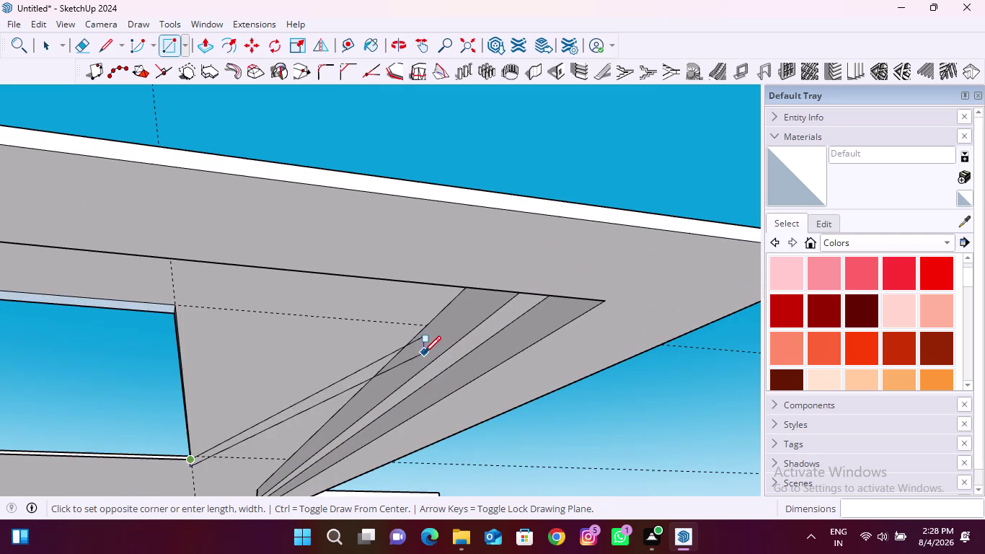
scroll(up, 3)
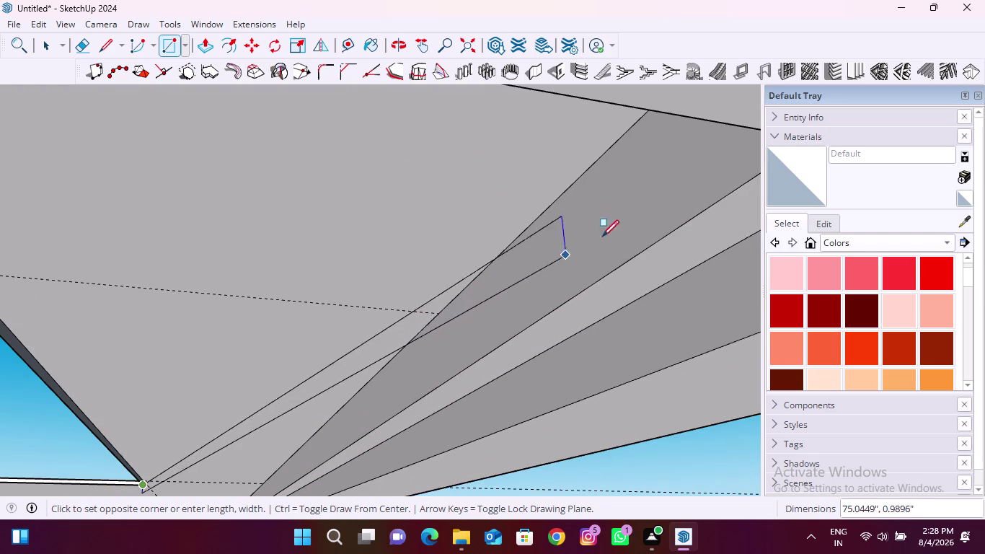
scroll(down, 3)
scroll(down, 3)
middle_drag(375, 346, 580, 314)
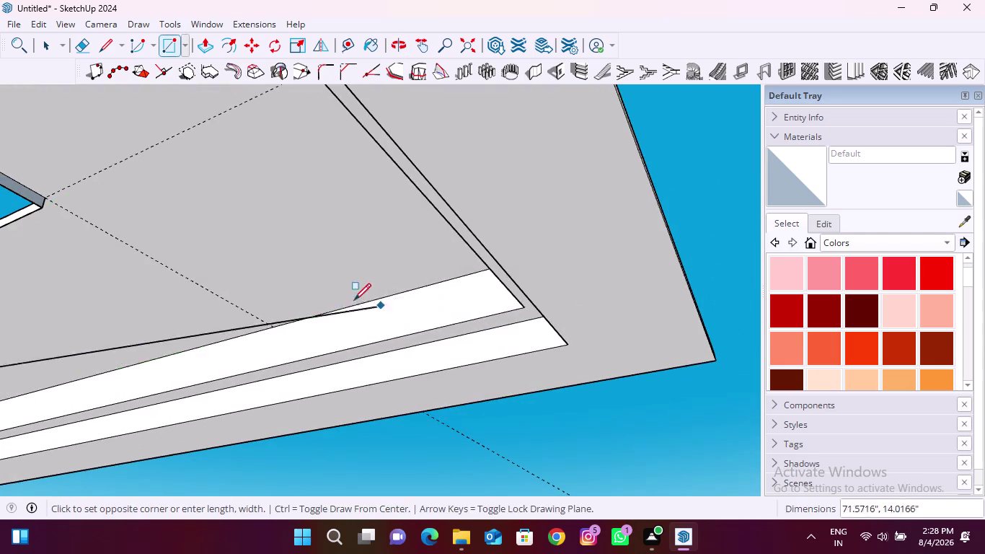
middle_drag(354, 300, 612, 292)
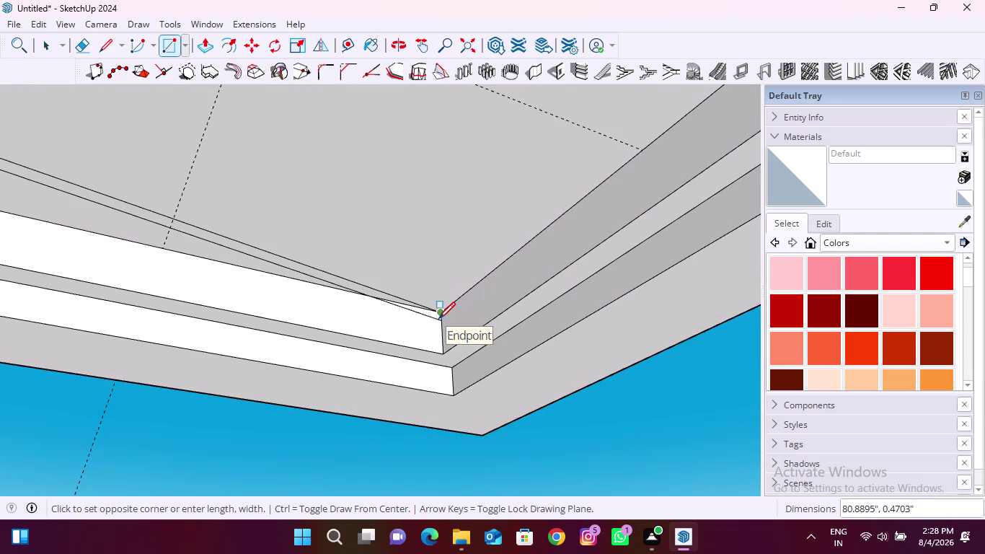
scroll(up, 3)
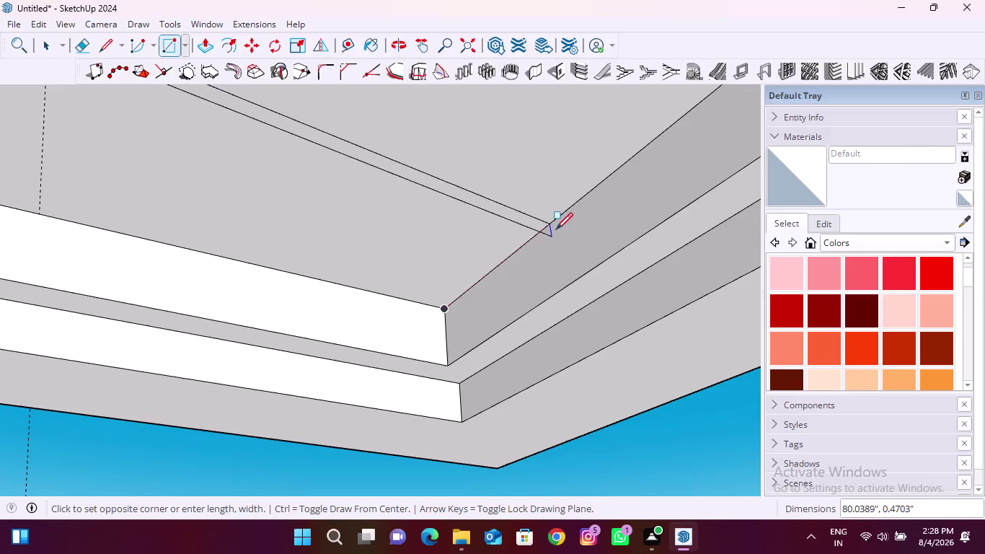
click(443, 326)
scroll(down, 3)
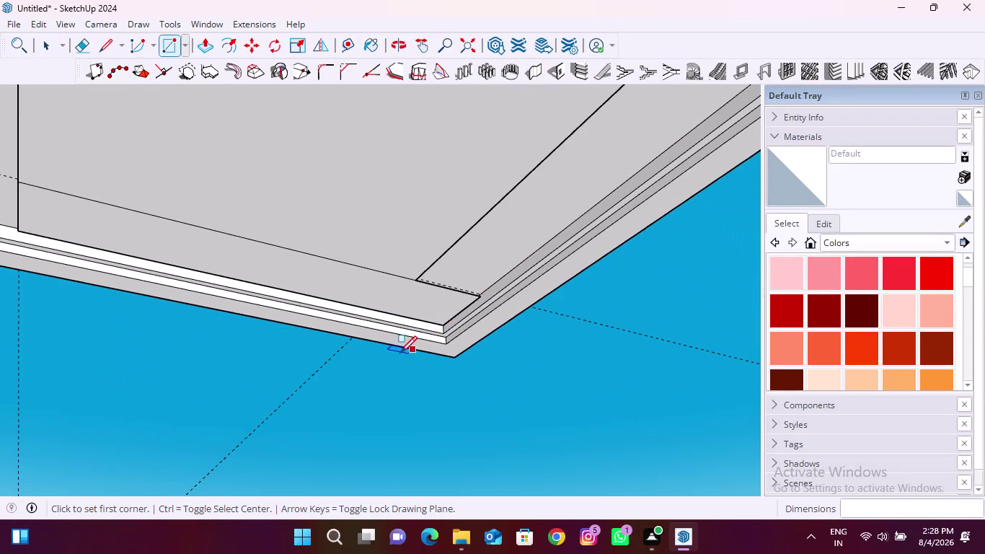
middle_drag(400, 353, 618, 326)
scroll(down, 3)
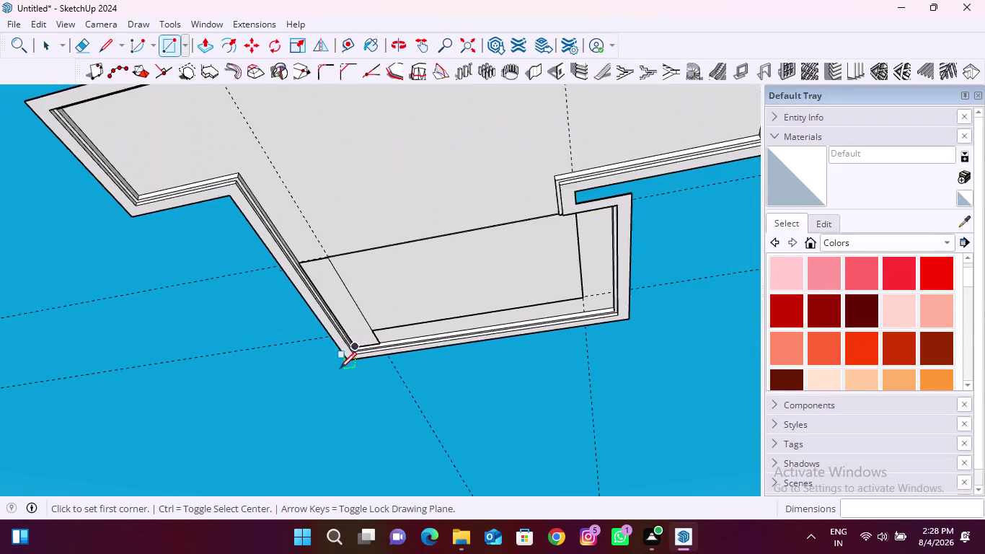
middle_drag(332, 377, 452, 349)
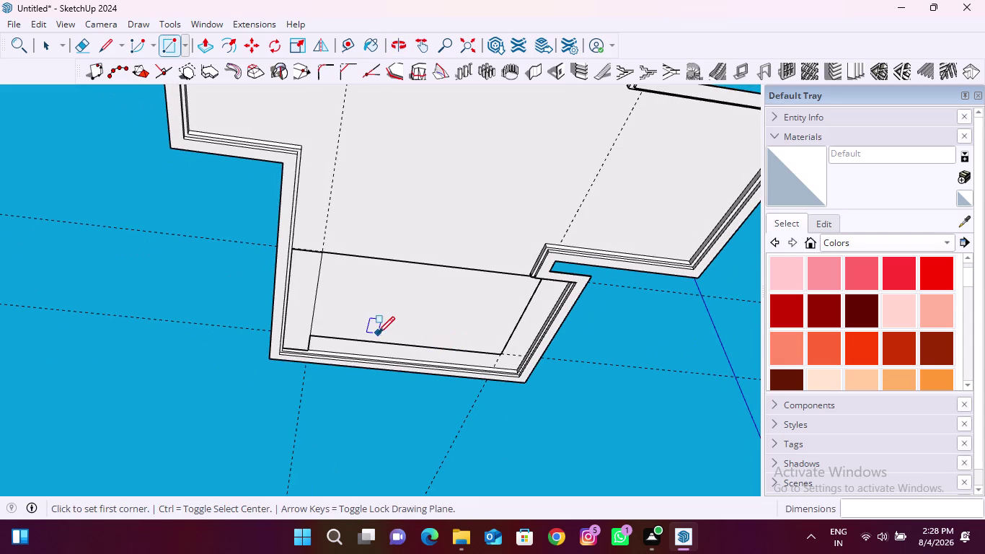
key(Escape)
Delete the inner rectangular panel face to leave an opening.
click(45, 50)
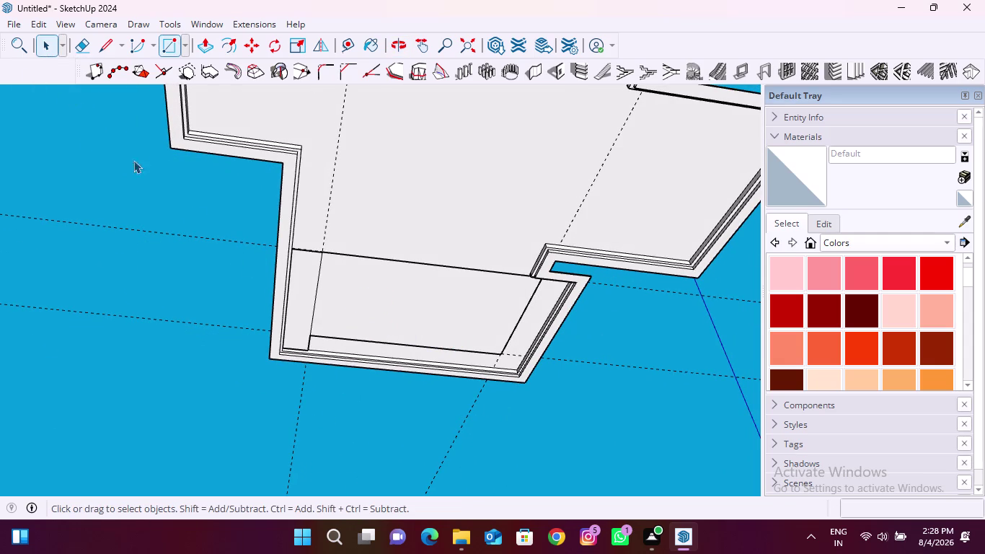
click(411, 311)
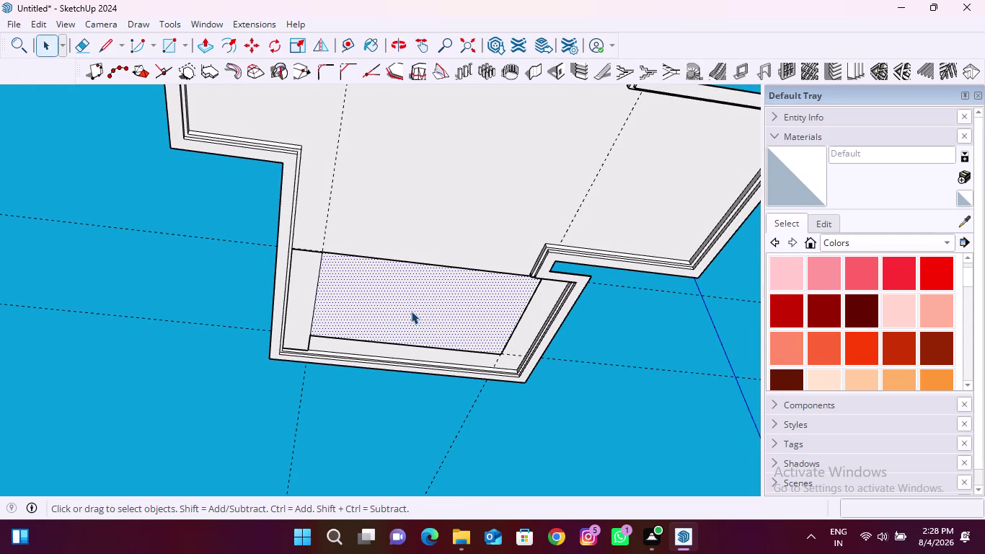
key(Delete)
middle_drag(320, 340, 218, 363)
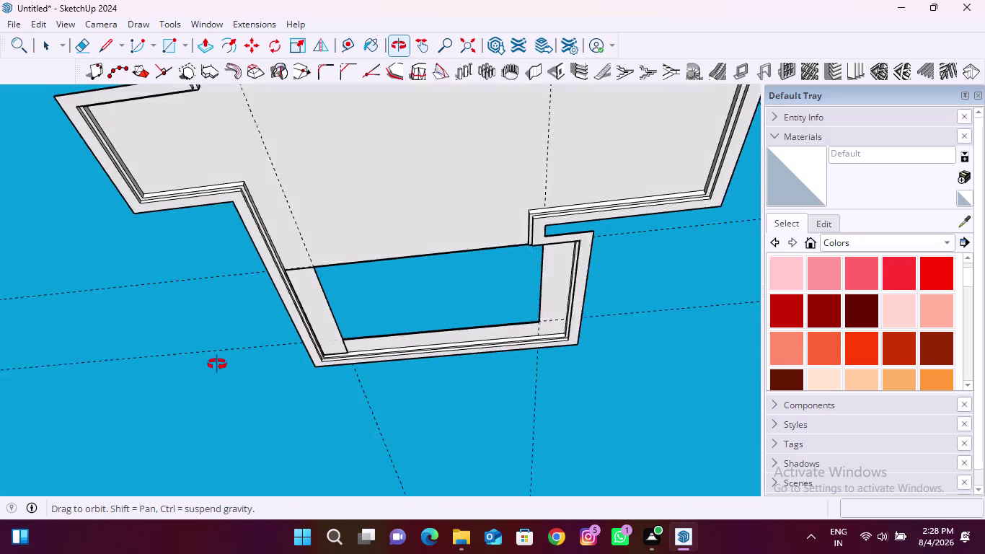
middle_drag(218, 363, 213, 366)
scroll(up, 3)
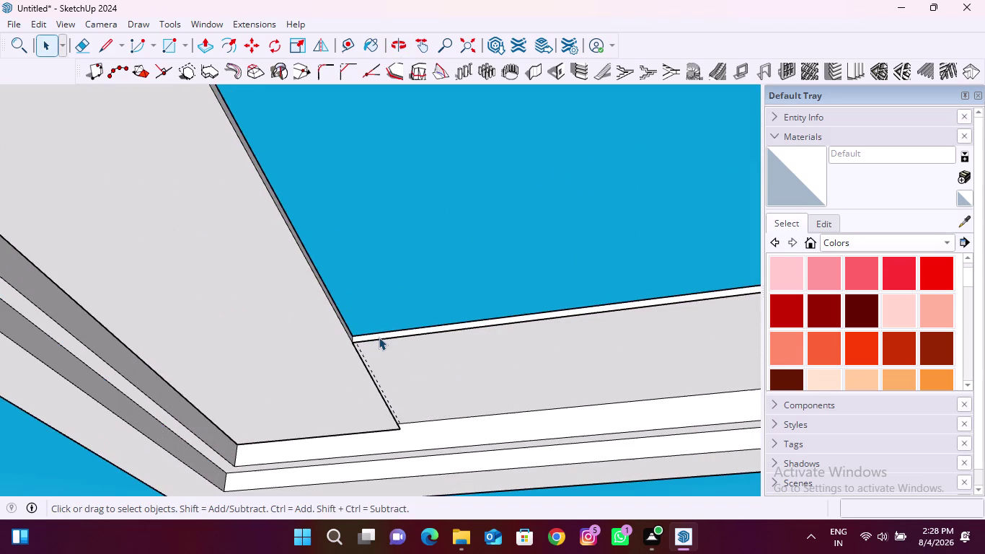
scroll(down, 3)
scroll(up, 3)
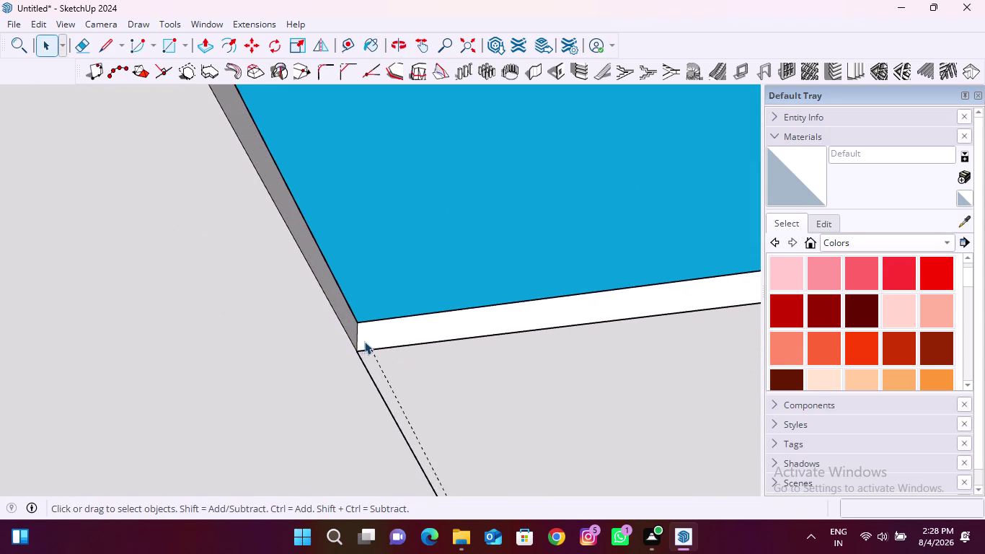
scroll(up, 3)
Erase the stray leftover edges at the opening's corner.
click(85, 46)
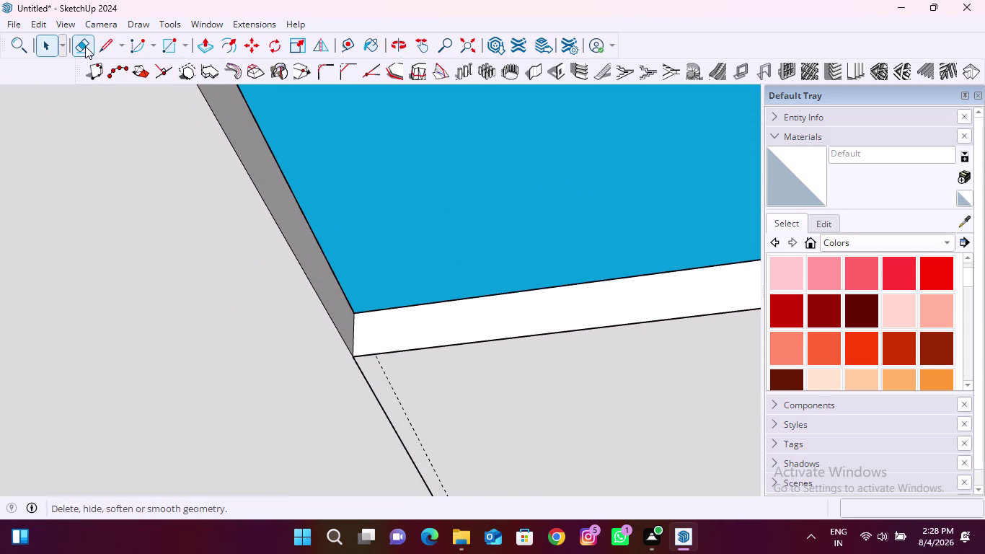
scroll(up, 3)
middle_drag(349, 391, 423, 357)
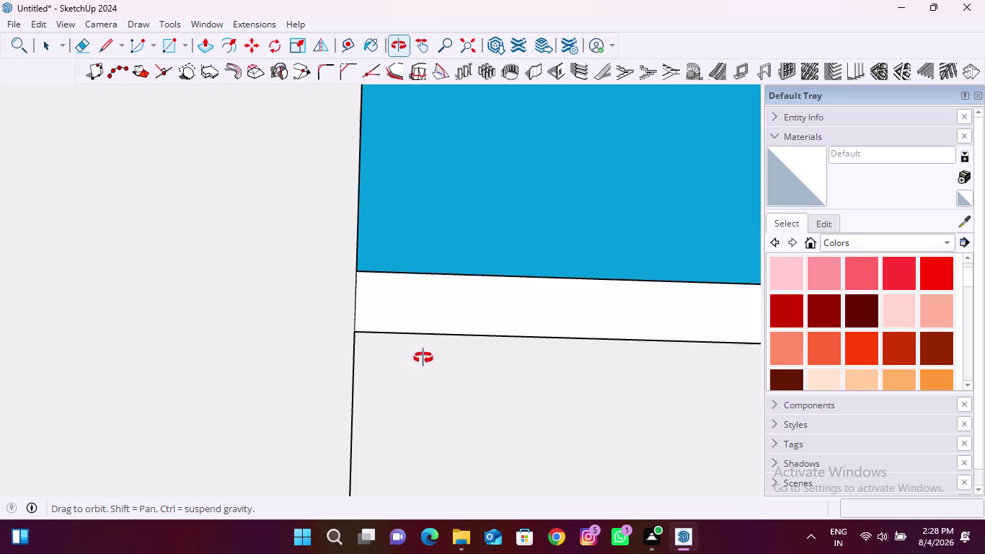
middle_drag(423, 358, 324, 388)
scroll(up, 3)
drag(384, 355, 372, 365)
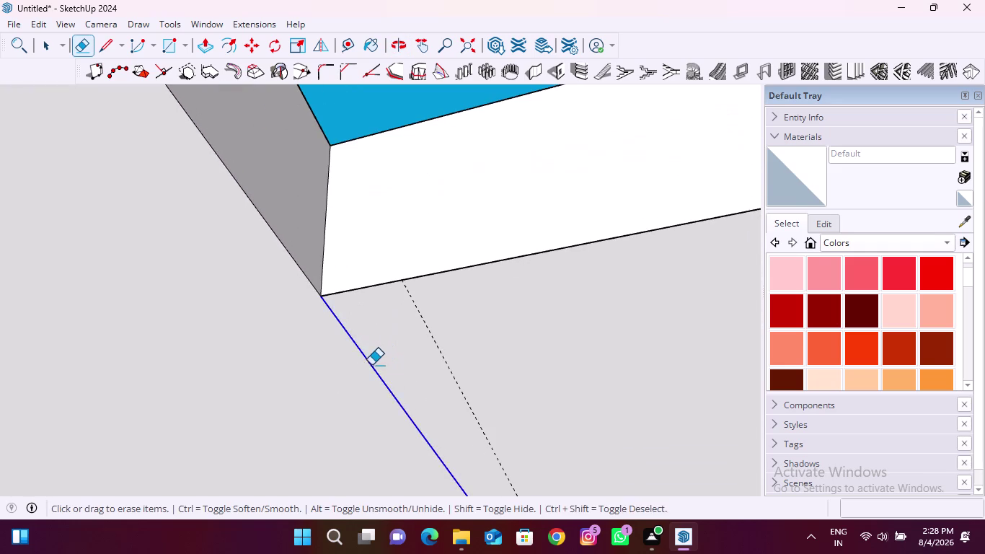
drag(372, 364, 370, 368)
Orbit around the opening to inspect each of its corners.
scroll(down, 3)
middle_drag(320, 381, 457, 298)
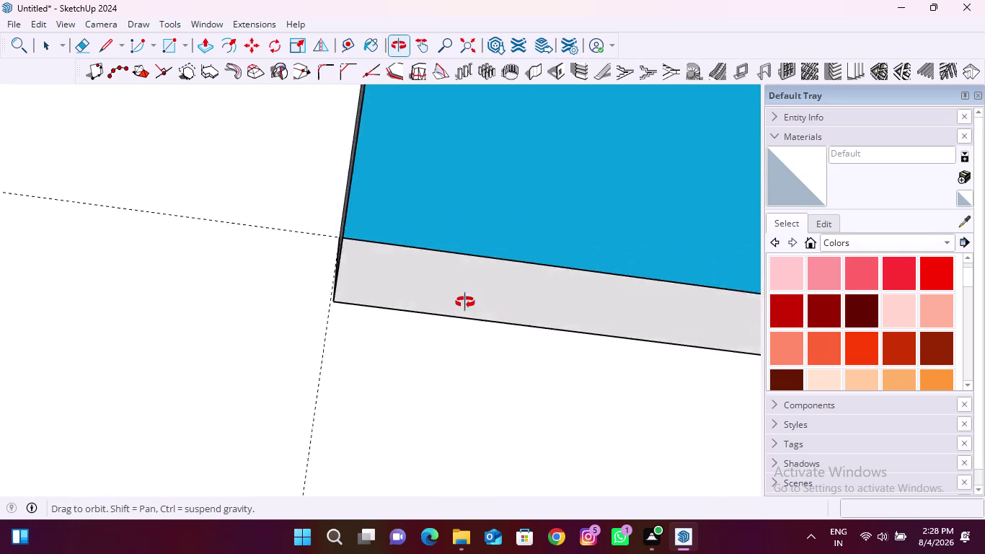
middle_drag(457, 298, 521, 357)
middle_drag(307, 388, 497, 379)
scroll(down, 3)
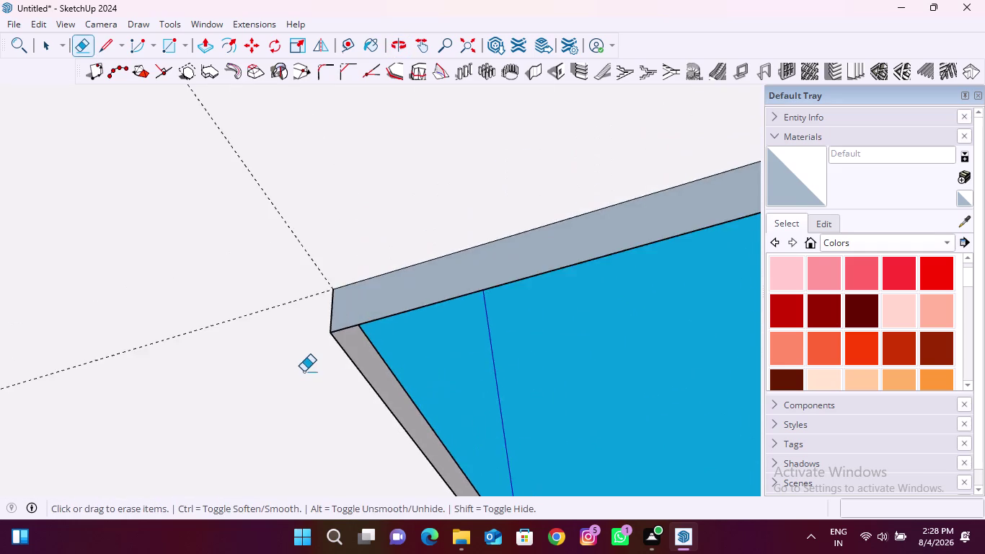
scroll(down, 3)
middle_drag(414, 436, 410, 411)
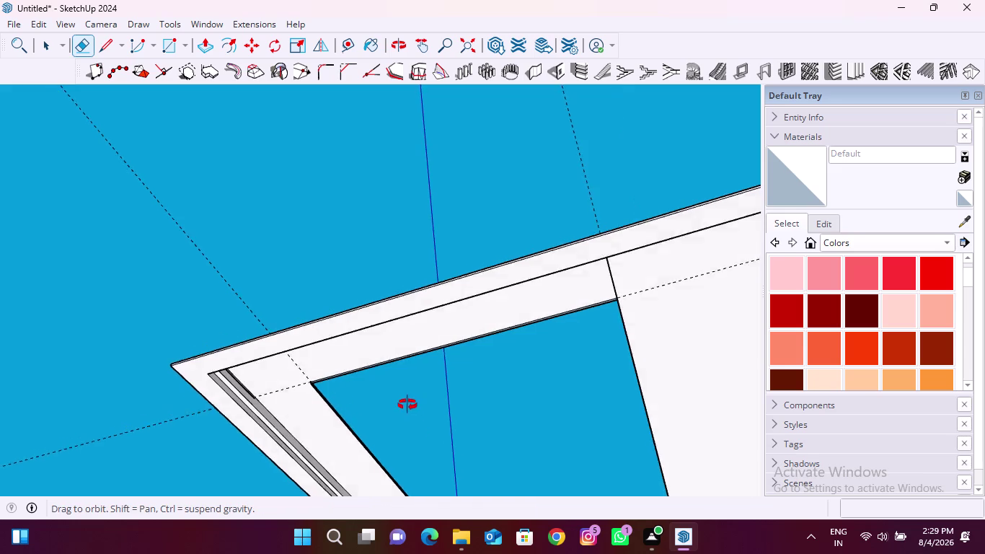
middle_drag(409, 411, 171, 408)
middle_drag(469, 334, 357, 383)
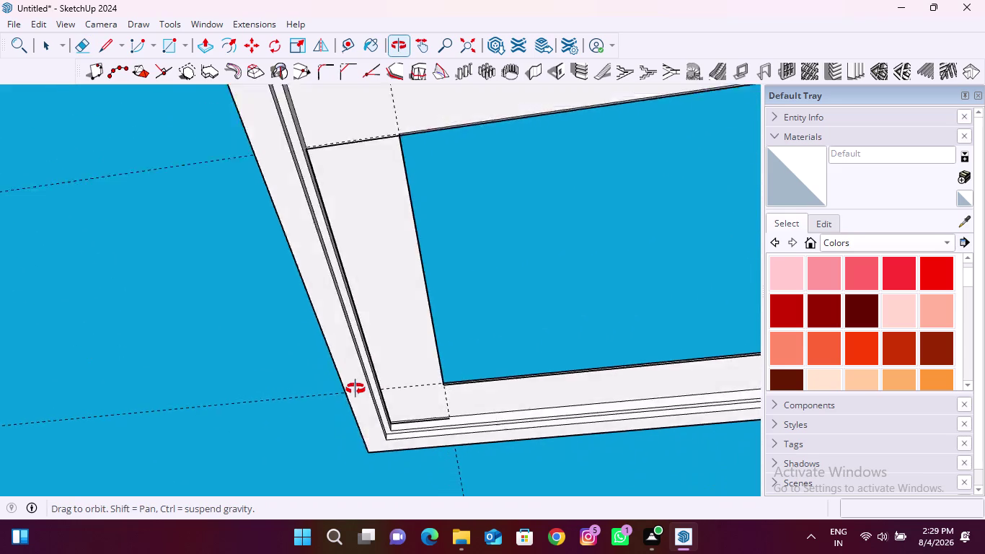
middle_drag(357, 383, 381, 470)
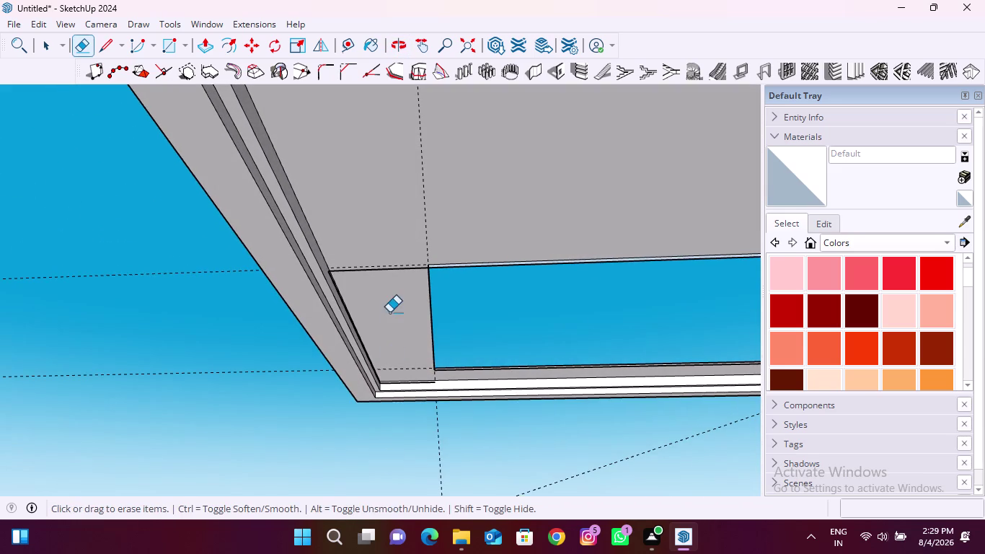
Look along the border from below, undo the last change, and inspect the closed corner.
scroll(up, 3)
middle_drag(435, 256, 407, 351)
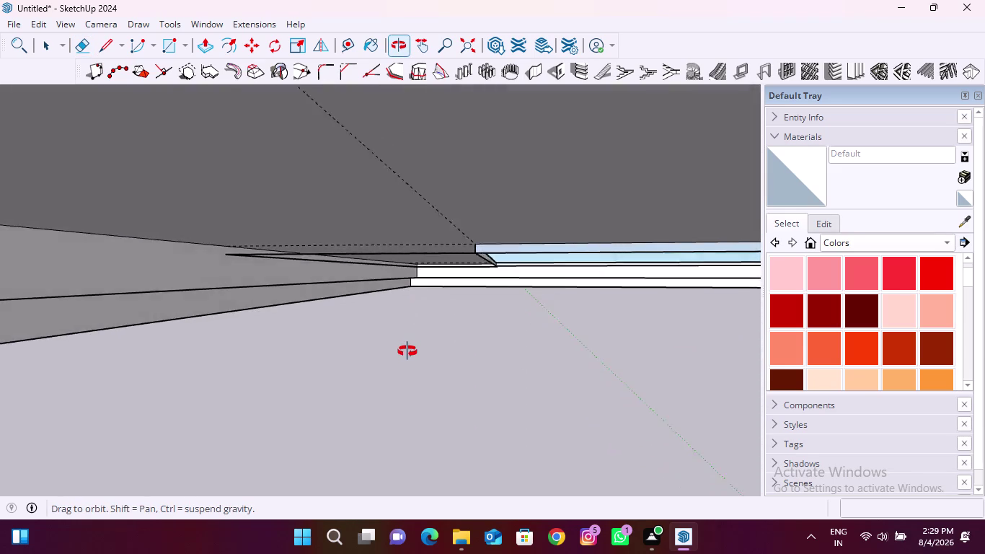
middle_drag(408, 352, 418, 276)
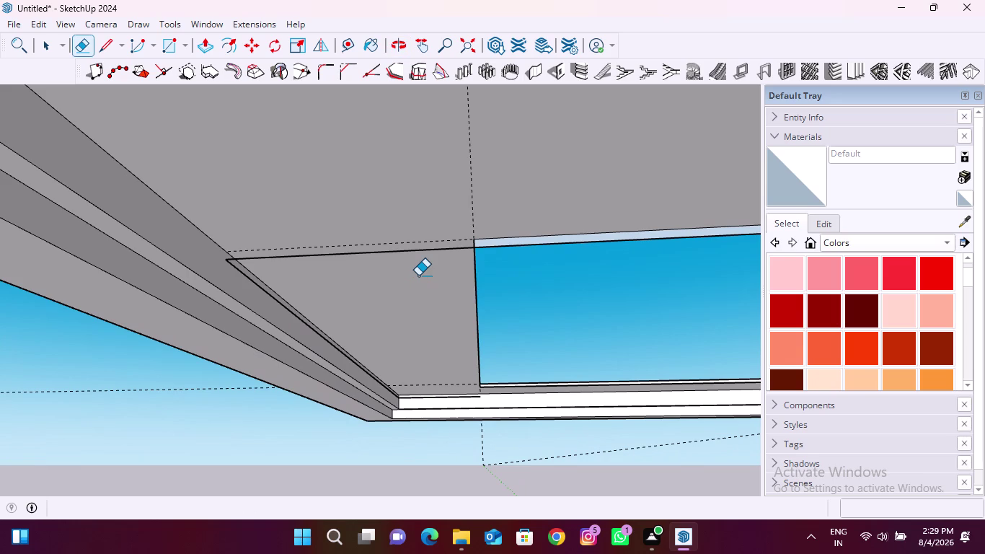
key(ctrl+z)
middle_drag(429, 260, 430, 283)
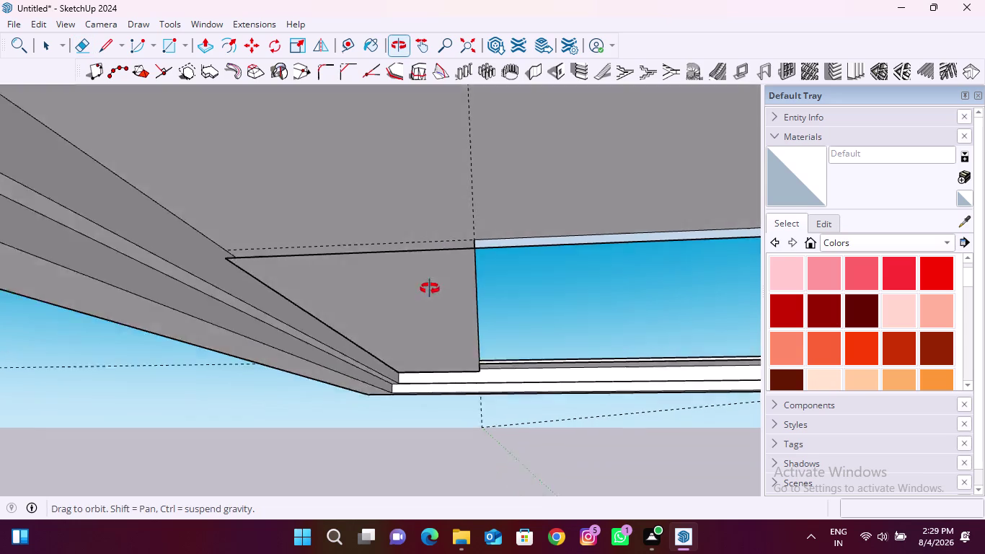
middle_drag(430, 284, 449, 241)
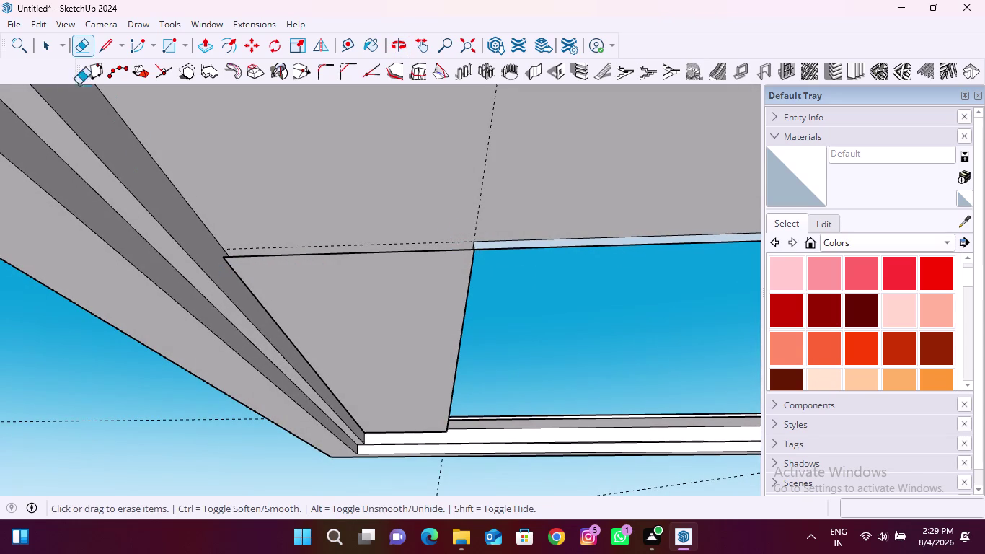
click(171, 41)
From below the slab, draw a rectangle across the first open border corner gap.
scroll(down, 3)
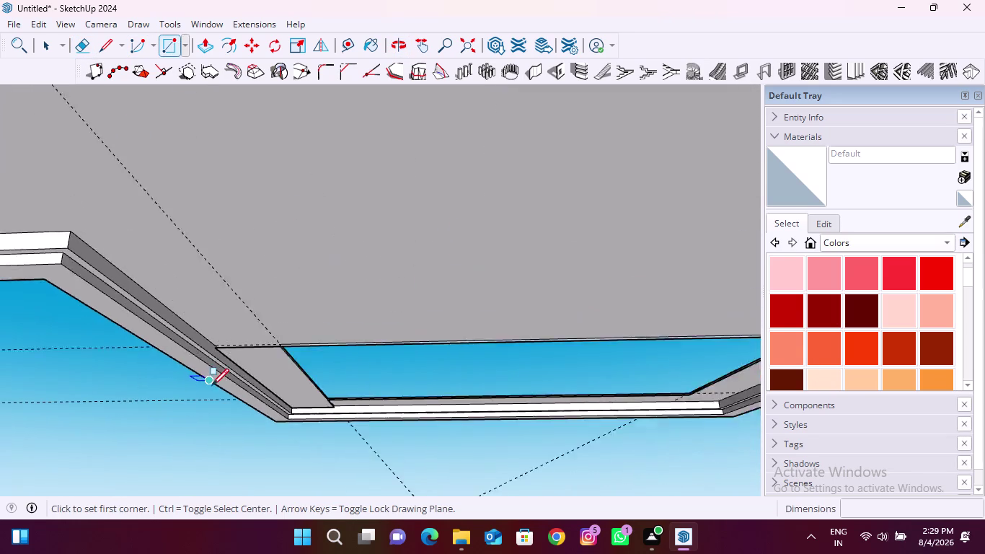
scroll(down, 3)
middle_drag(215, 421, 342, 243)
middle_drag(204, 395, 208, 385)
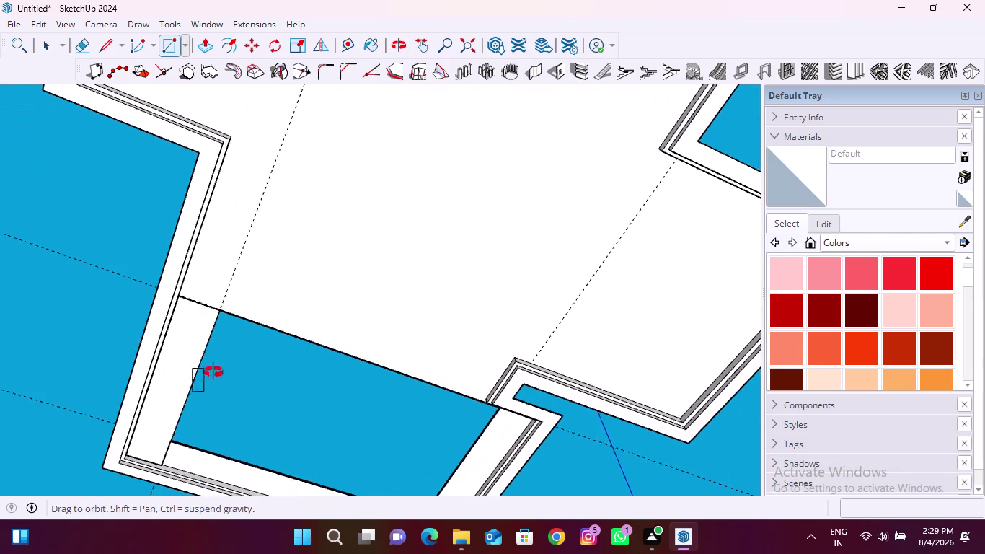
middle_drag(207, 385, 288, 266)
scroll(down, 3)
scroll(up, 3)
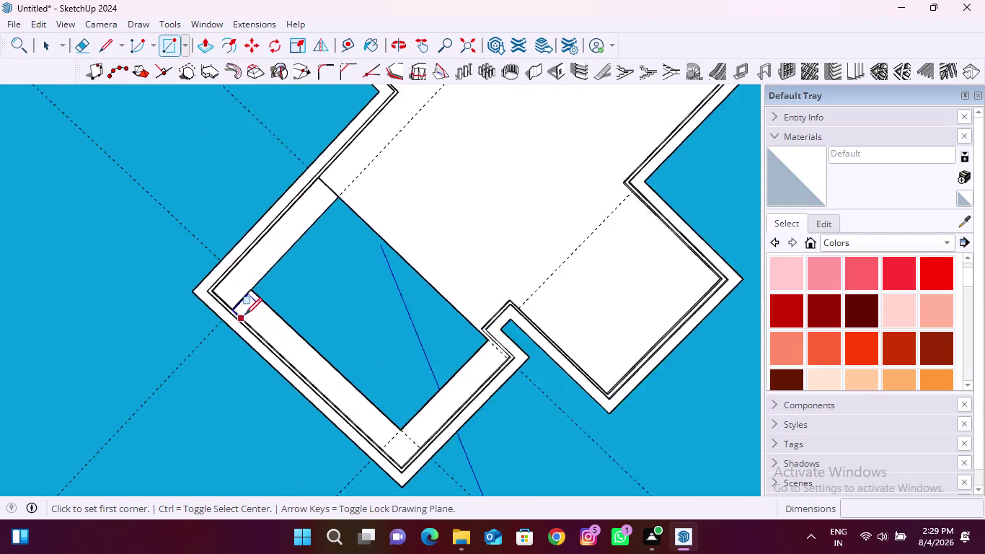
scroll(up, 3)
click(262, 297)
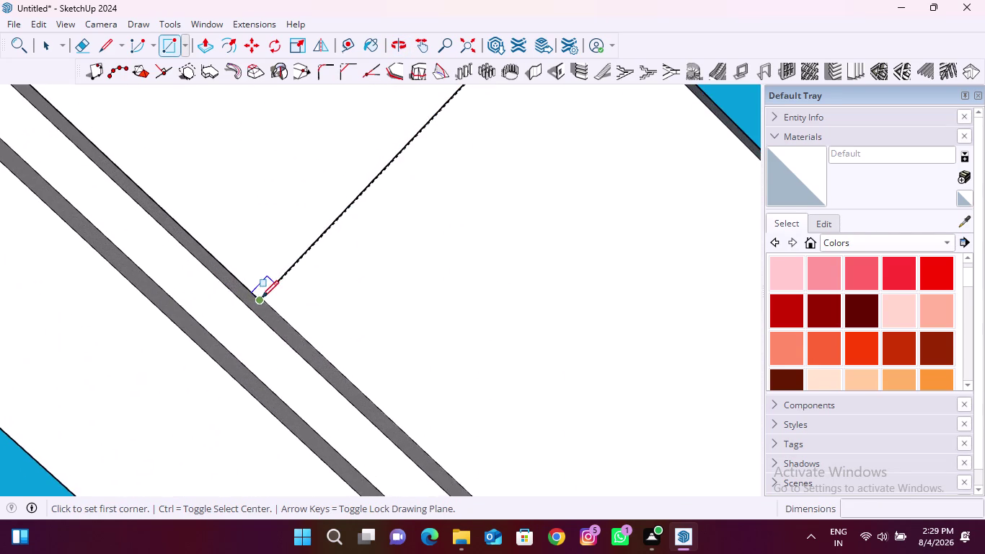
scroll(down, 3)
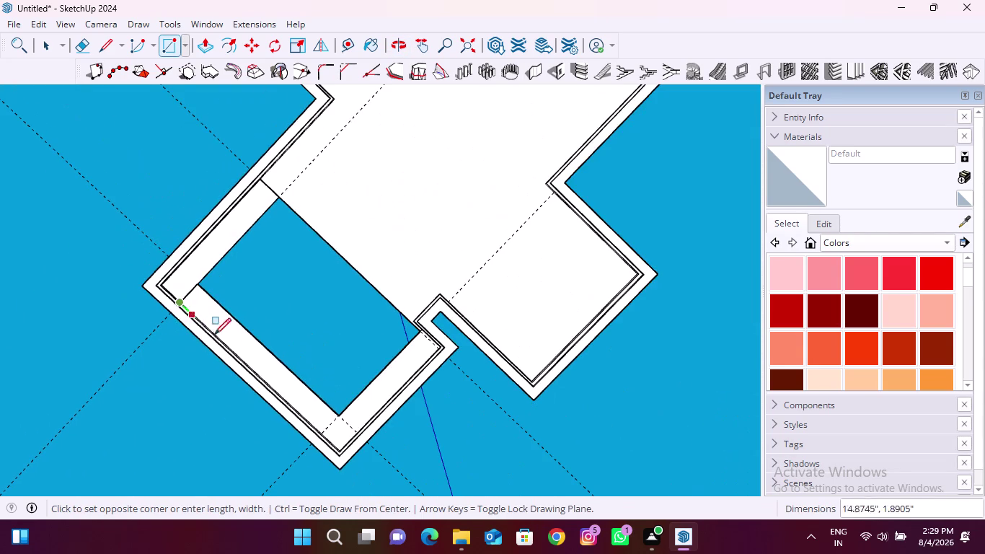
scroll(up, 3)
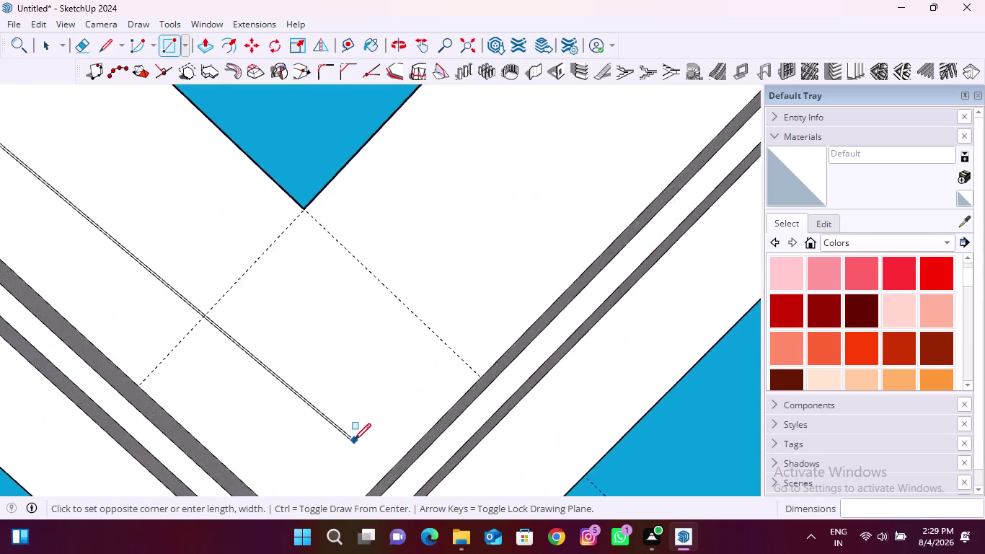
scroll(up, 3)
scroll(down, 3)
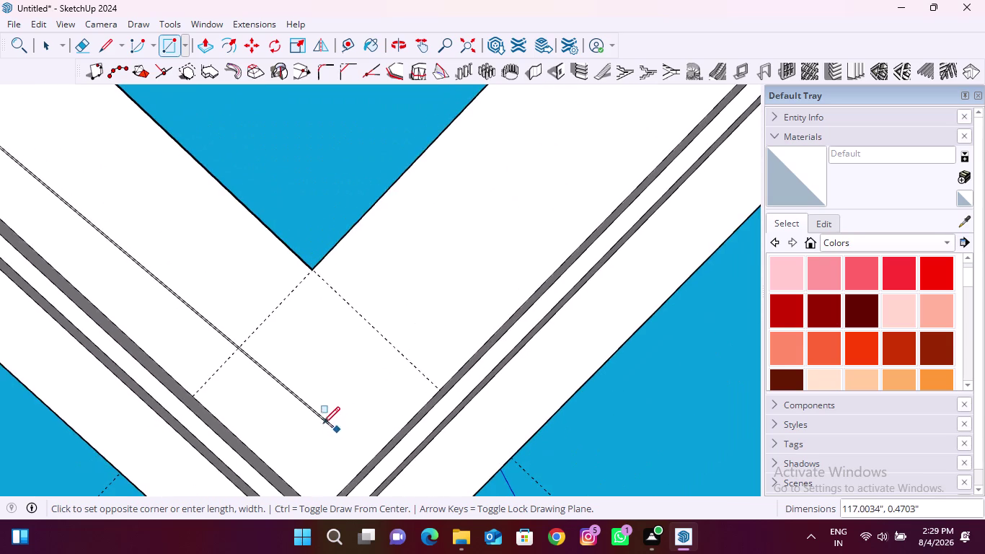
middle_drag(320, 419, 425, 493)
middle_drag(340, 331, 353, 438)
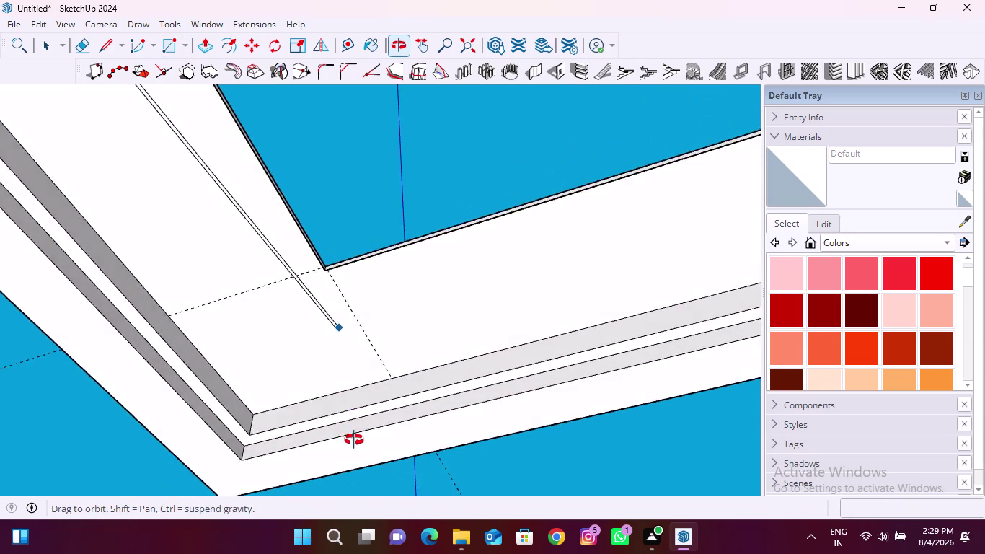
middle_drag(353, 437, 352, 485)
scroll(up, 3)
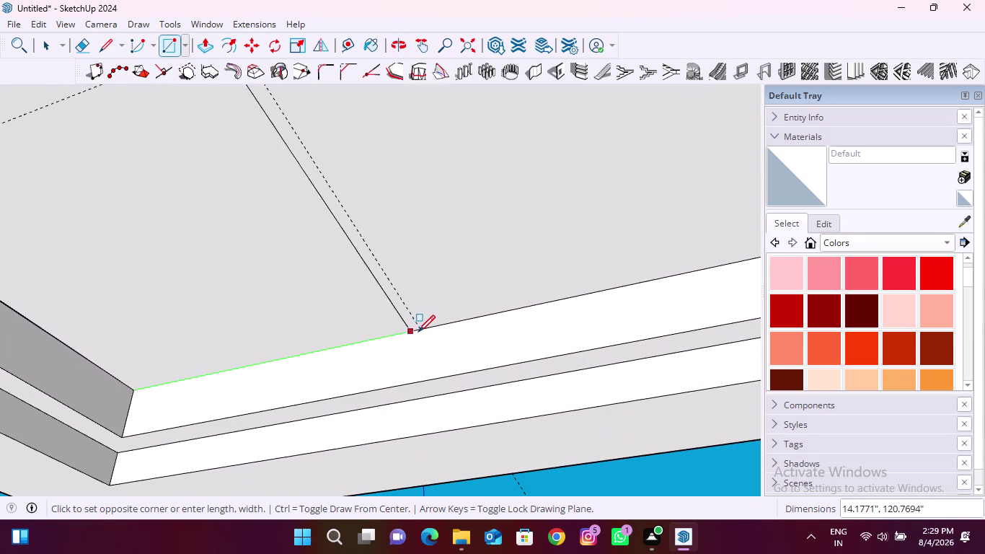
click(418, 332)
Fill the next inner corner gap with a rectangle ending on the border edge.
scroll(down, 3)
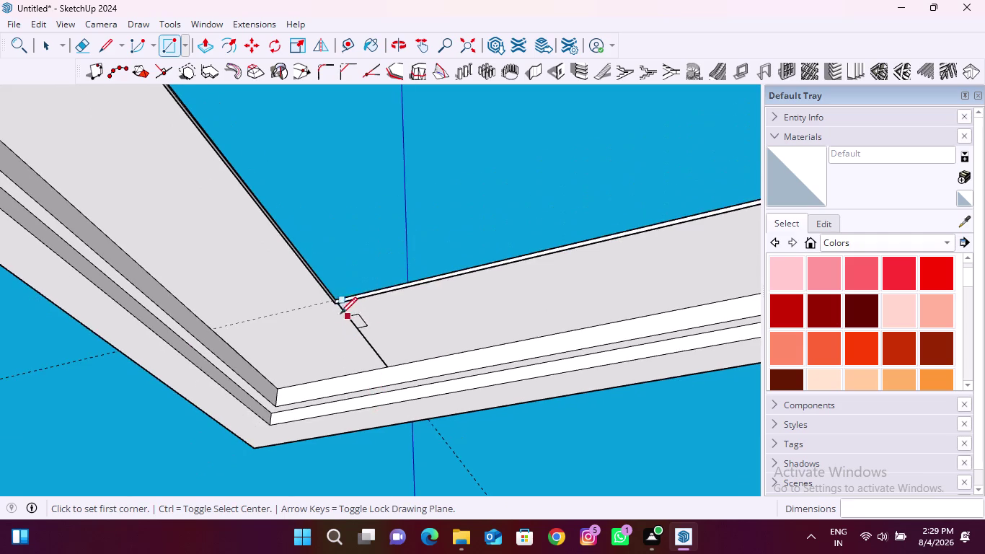
scroll(up, 3)
middle_drag(344, 290, 360, 252)
scroll(up, 3)
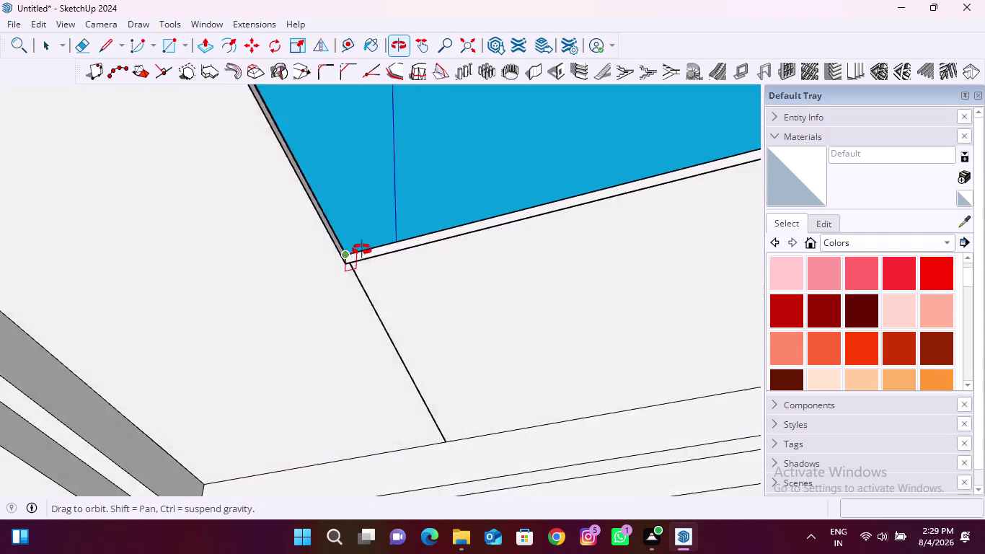
middle_drag(360, 253, 373, 237)
click(363, 245)
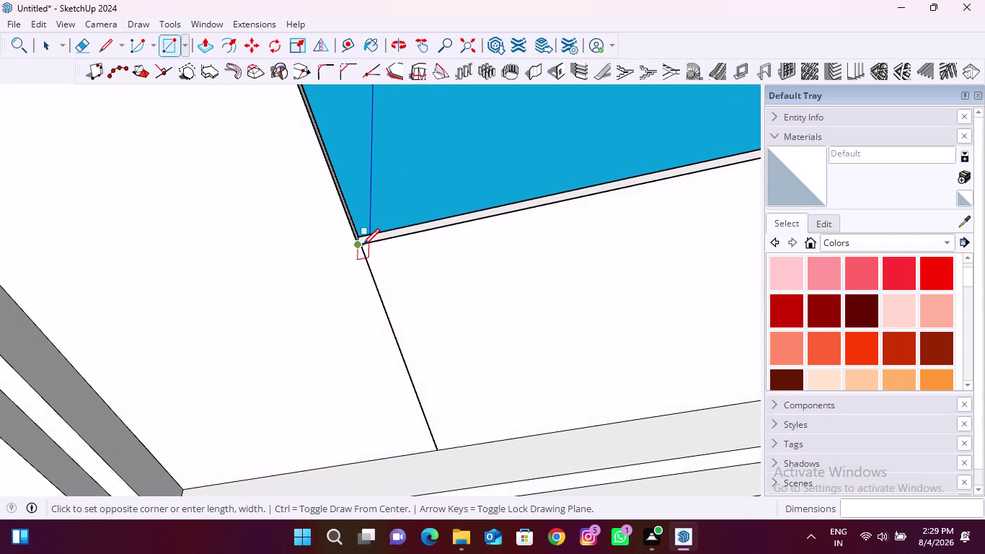
scroll(down, 3)
middle_drag(227, 400, 369, 304)
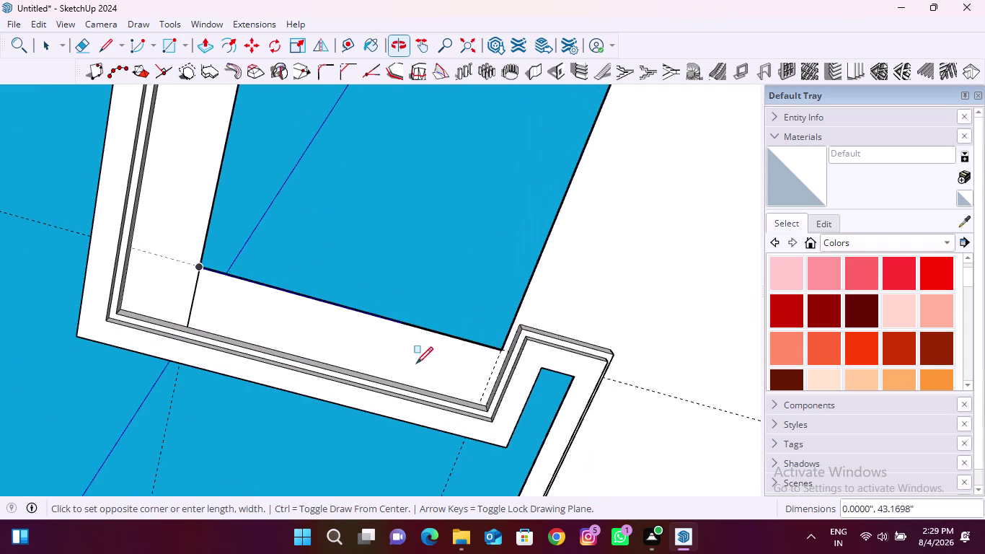
scroll(up, 3)
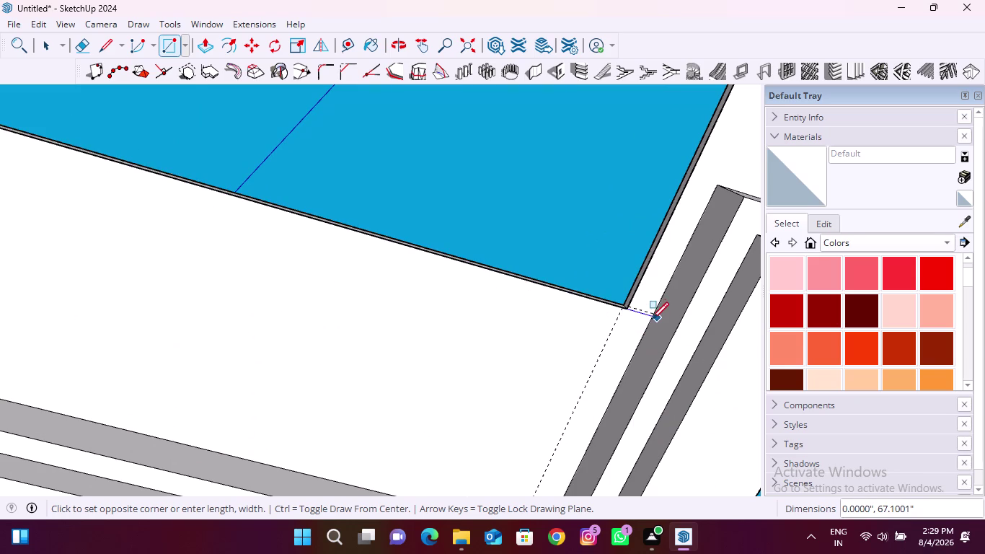
scroll(down, 3)
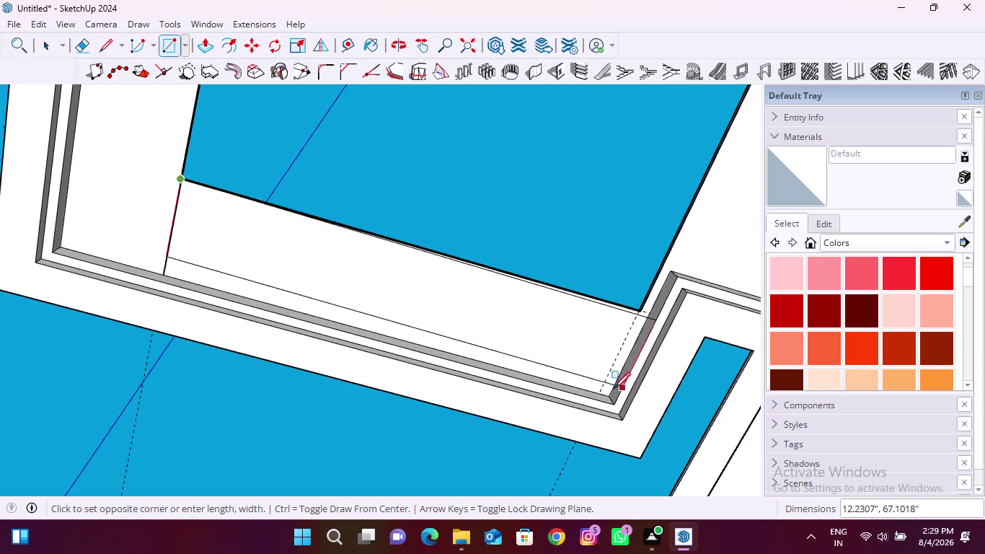
scroll(up, 3)
middle_drag(611, 390, 612, 389)
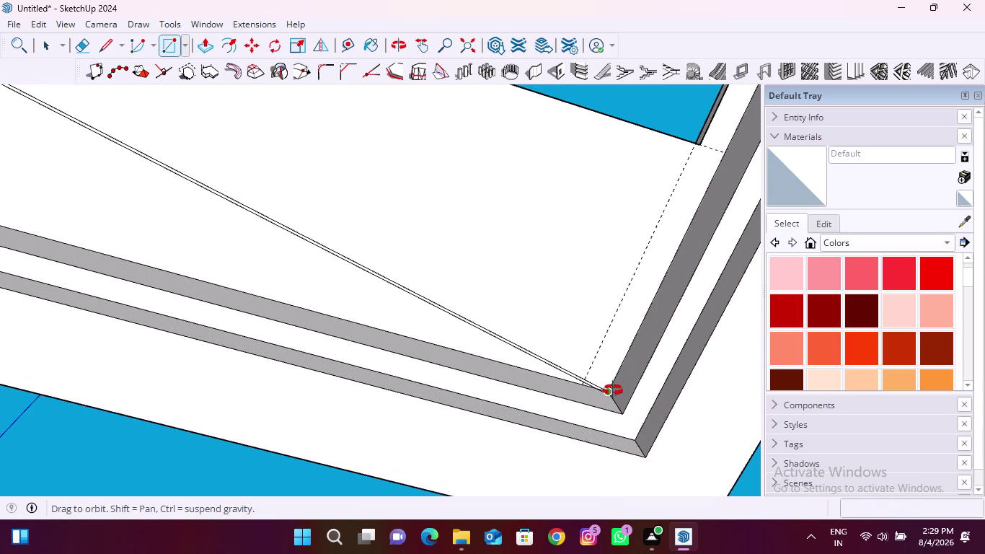
middle_drag(612, 389, 630, 435)
scroll(up, 3)
scroll(up, 3)
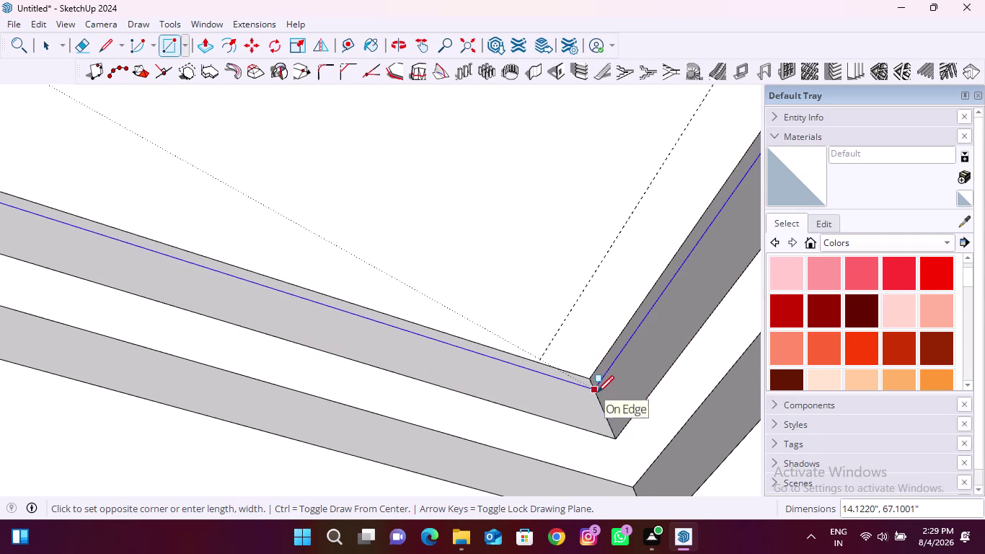
click(597, 392)
Close the notched corner with a rectangle between opposite border corner points.
scroll(down, 3)
middle_drag(506, 410, 412, 463)
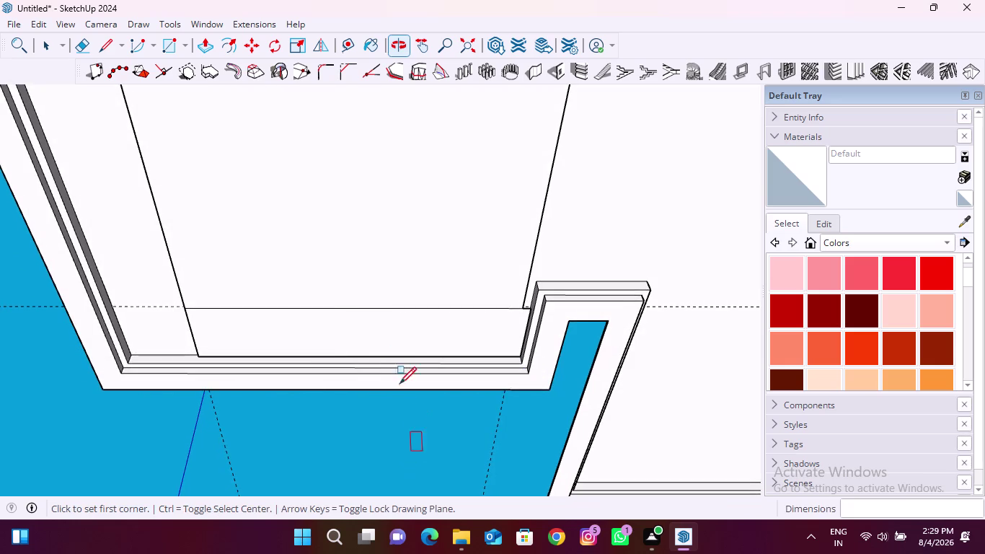
scroll(down, 3)
middle_drag(402, 378, 315, 328)
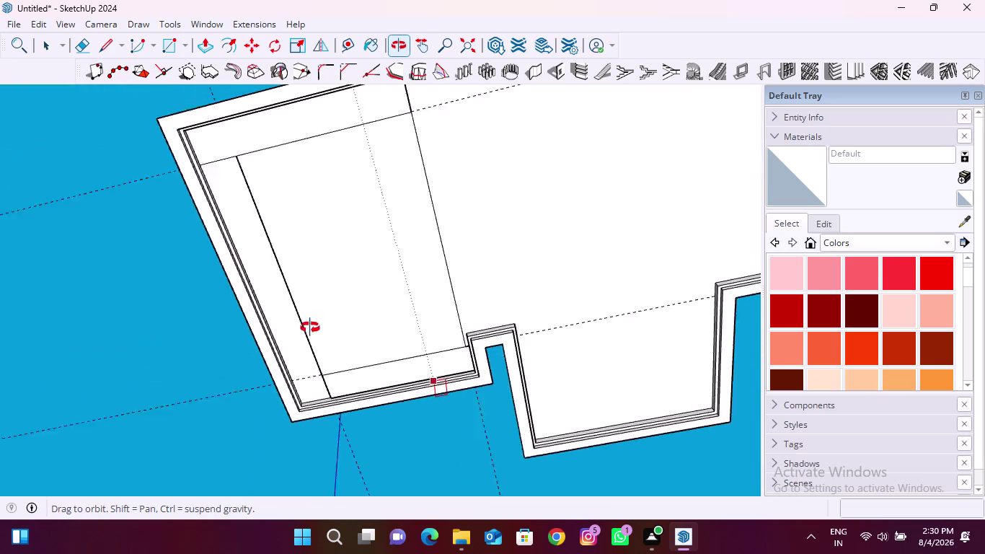
middle_drag(315, 328, 420, 283)
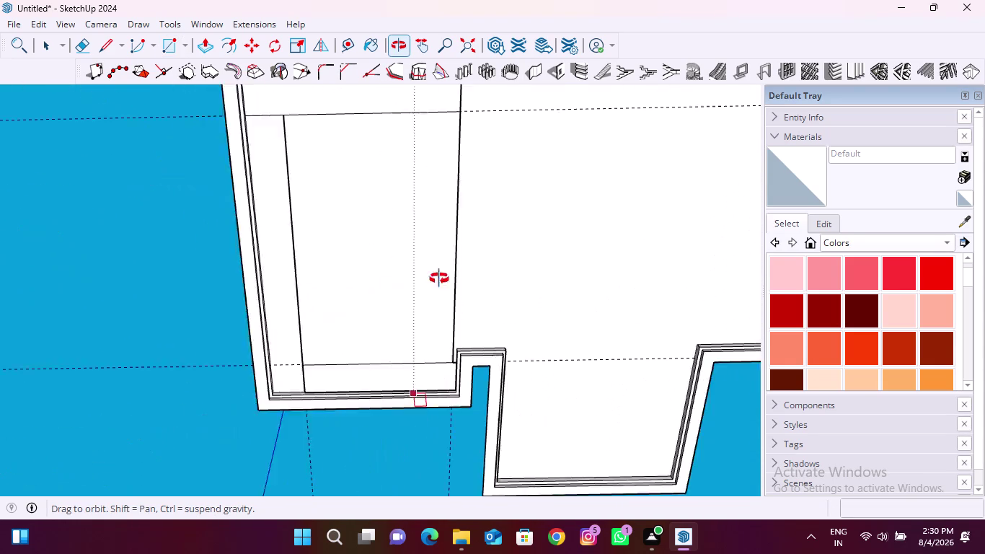
middle_drag(420, 284, 553, 222)
scroll(down, 3)
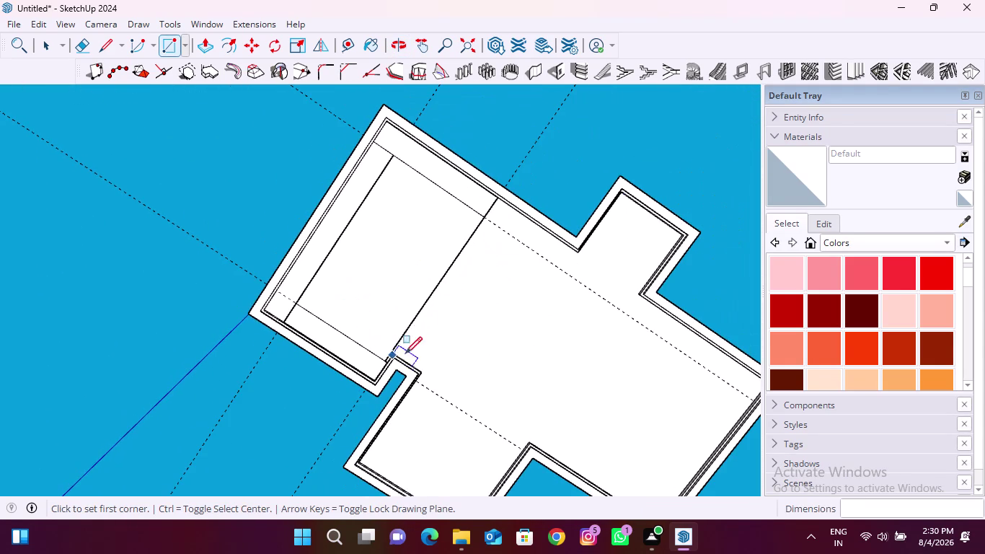
scroll(up, 3)
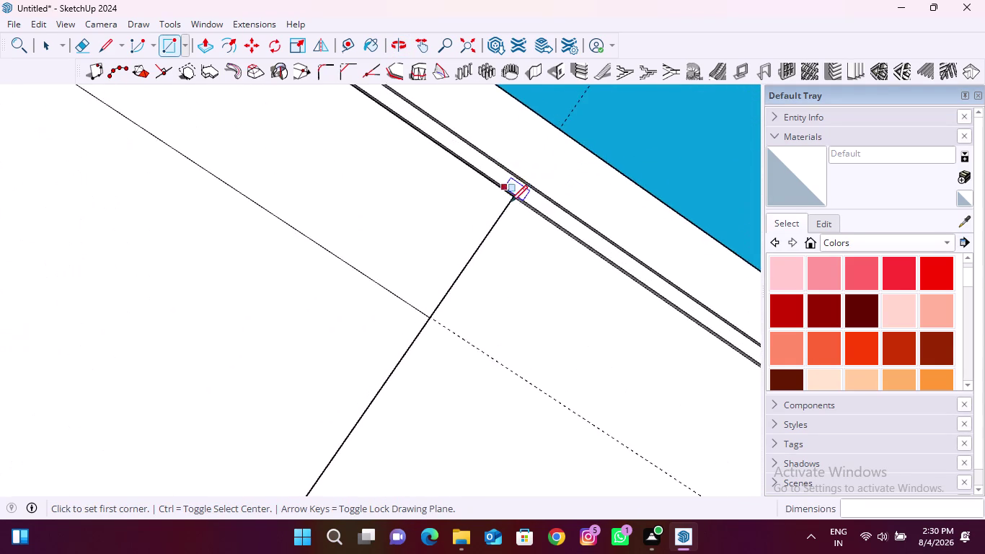
scroll(up, 3)
click(512, 182)
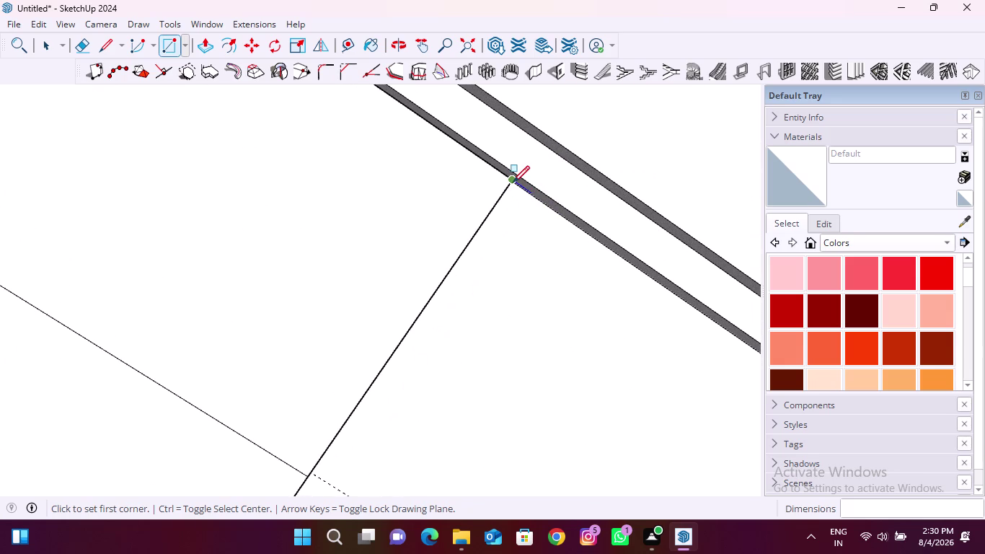
scroll(down, 3)
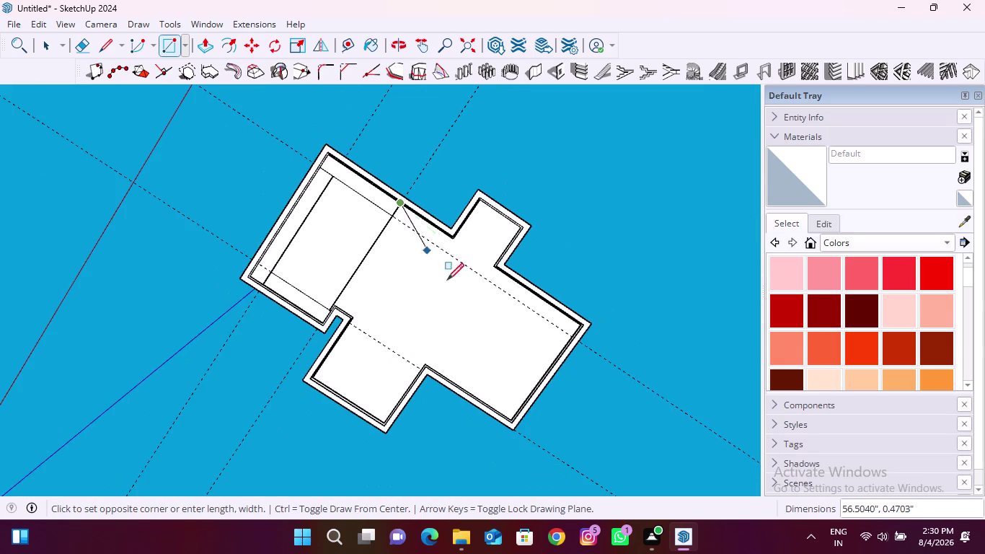
scroll(up, 3)
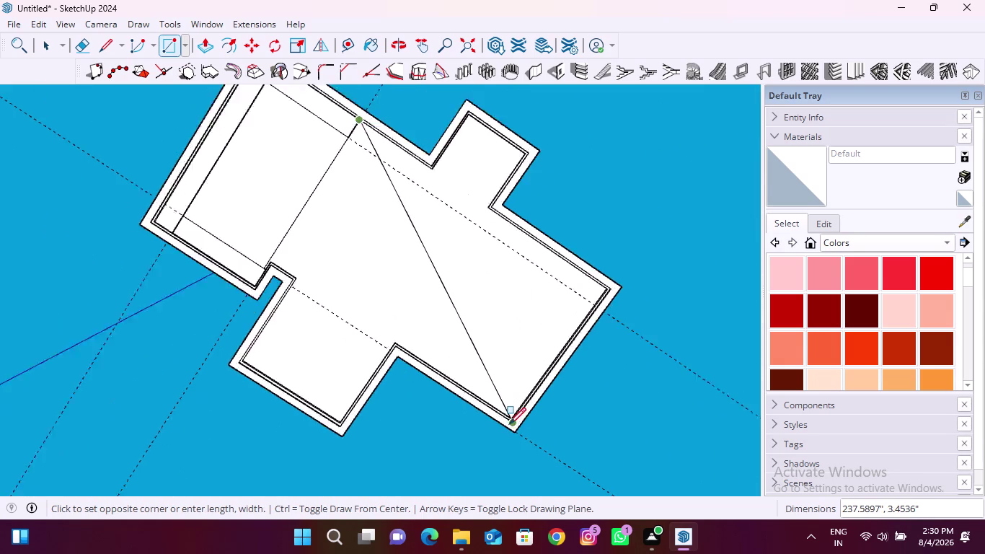
scroll(up, 3)
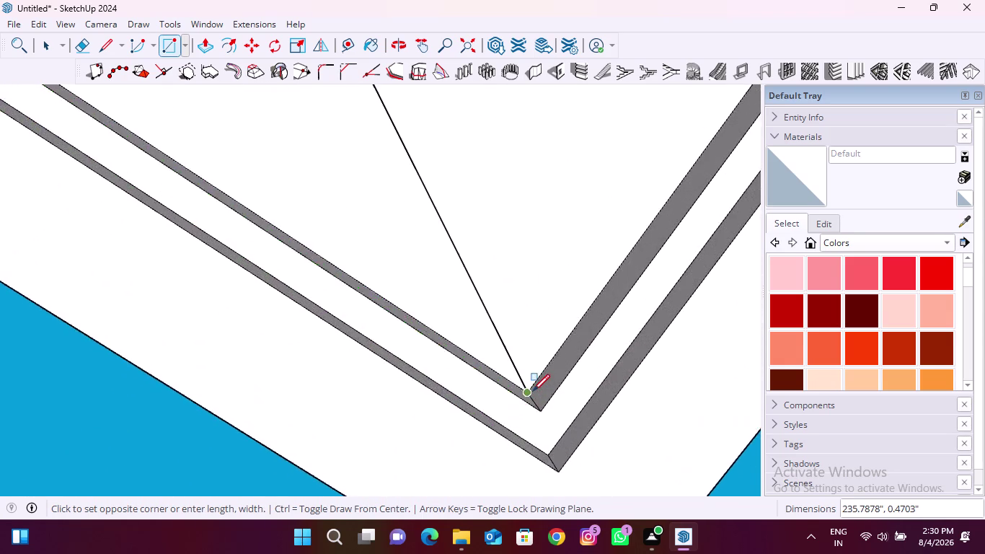
scroll(up, 3)
double_click(520, 412)
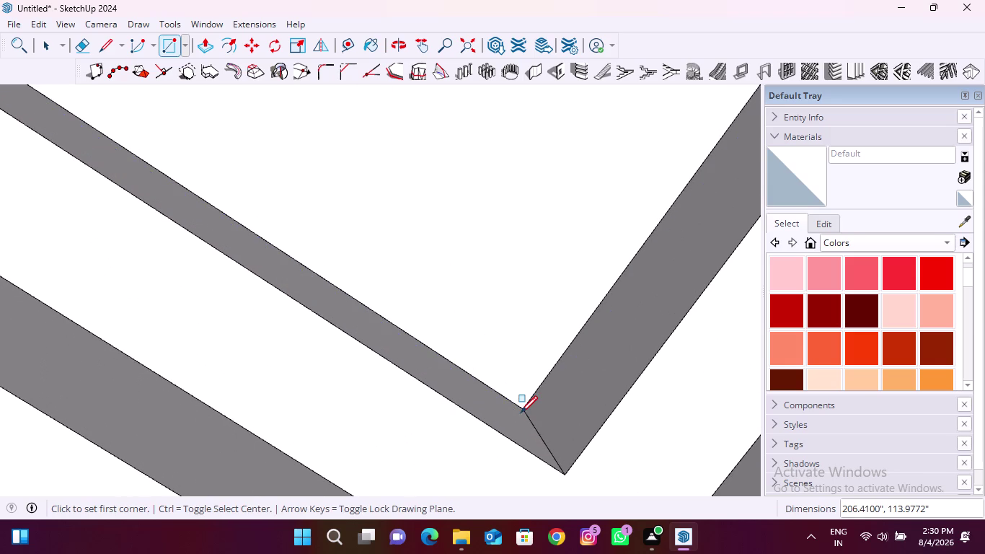
Draw a thin rectangle, about 4.55 by 0.47 inches, across the lower step corner.
scroll(down, 3)
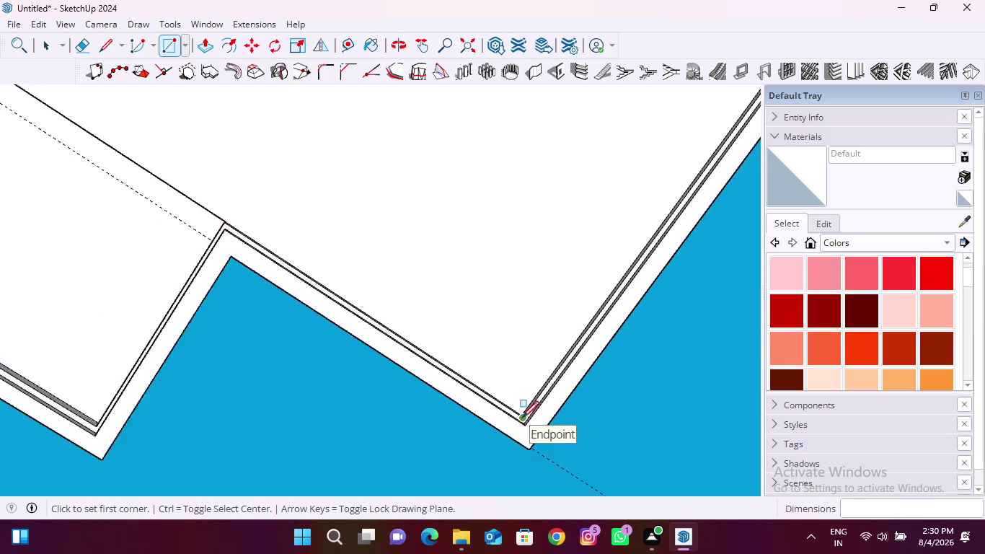
scroll(down, 3)
scroll(up, 3)
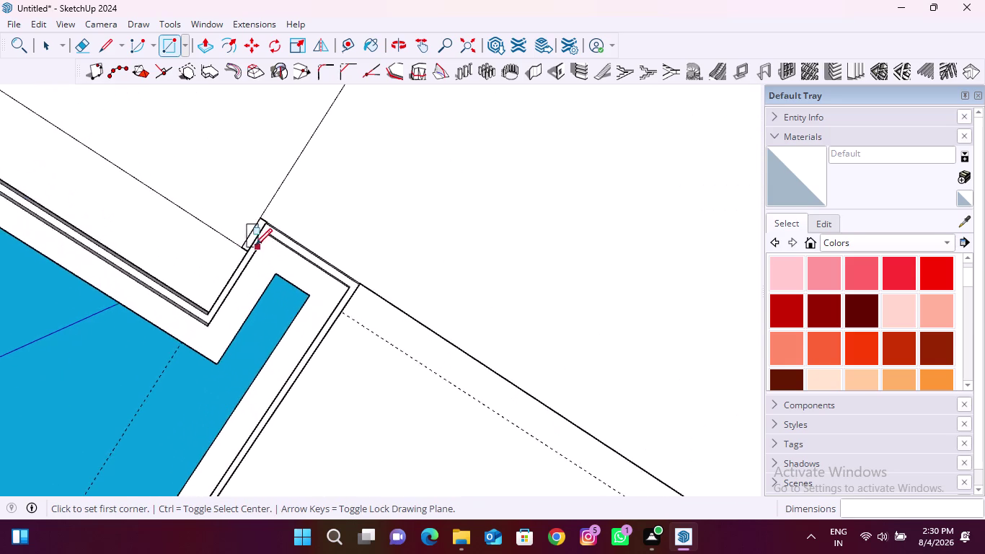
scroll(up, 3)
scroll(up, 3)
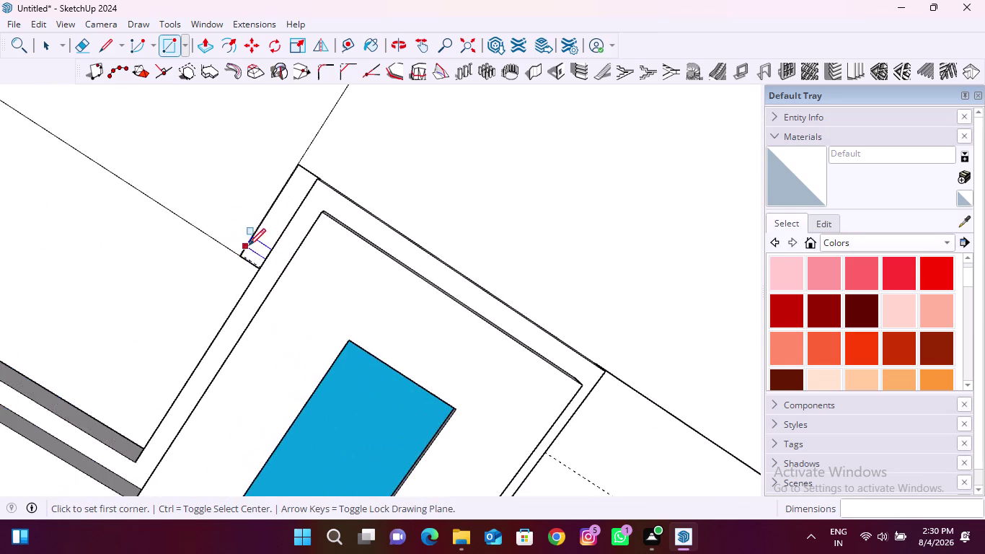
scroll(up, 3)
scroll(up, 3)
middle_drag(217, 289, 319, 189)
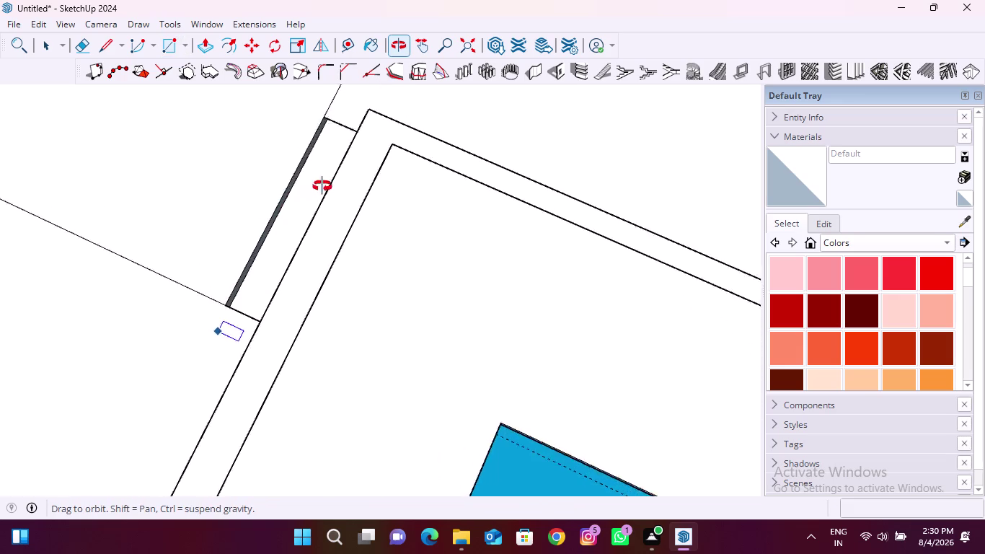
middle_drag(319, 189, 352, 154)
scroll(up, 3)
middle_drag(213, 376, 419, 305)
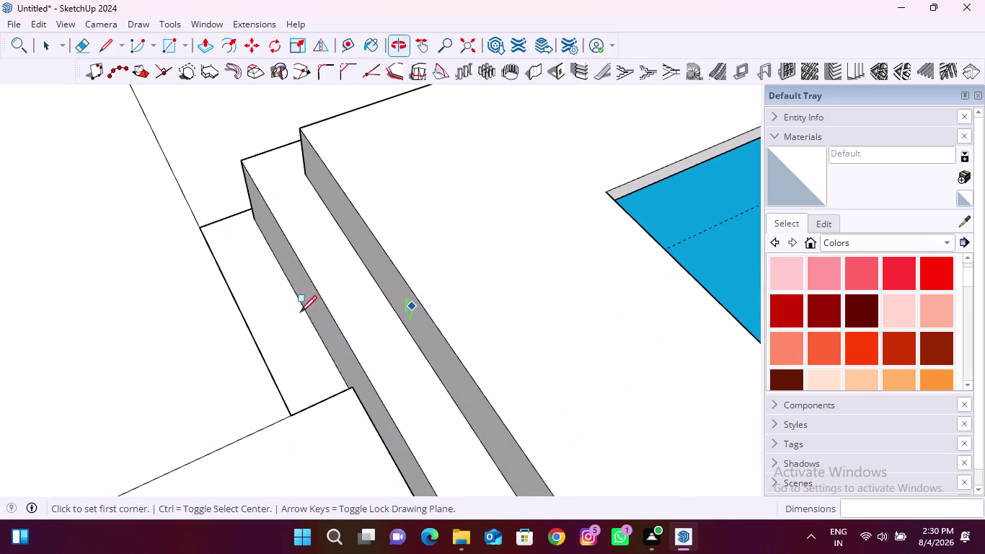
click(204, 225)
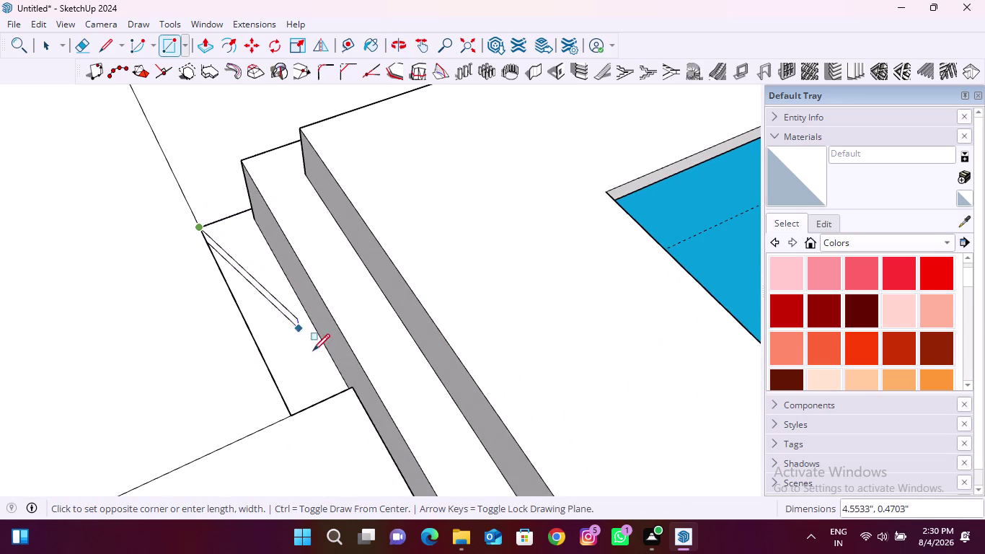
click(353, 390)
scroll(down, 3)
middle_drag(119, 335, 588, 230)
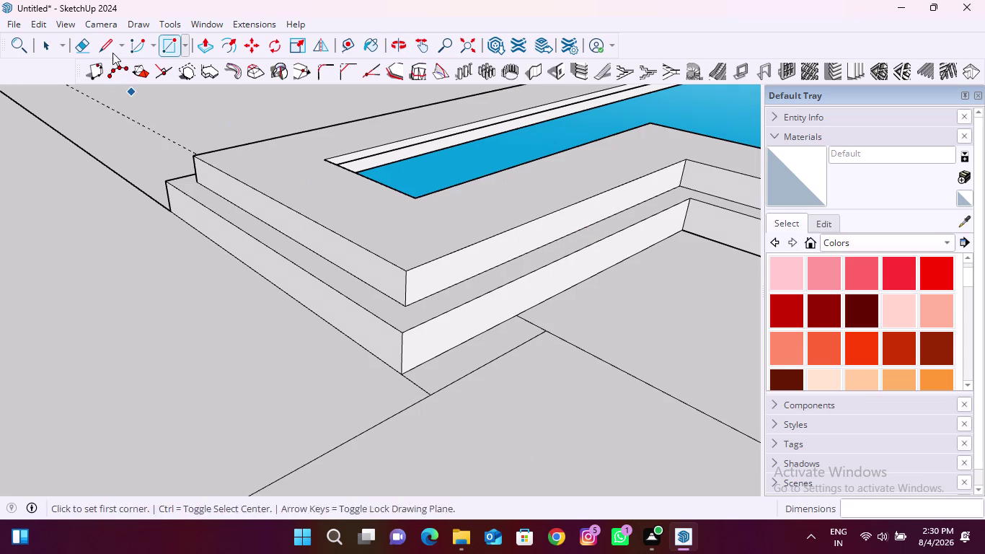
click(85, 42)
scroll(up, 3)
drag(418, 379, 412, 394)
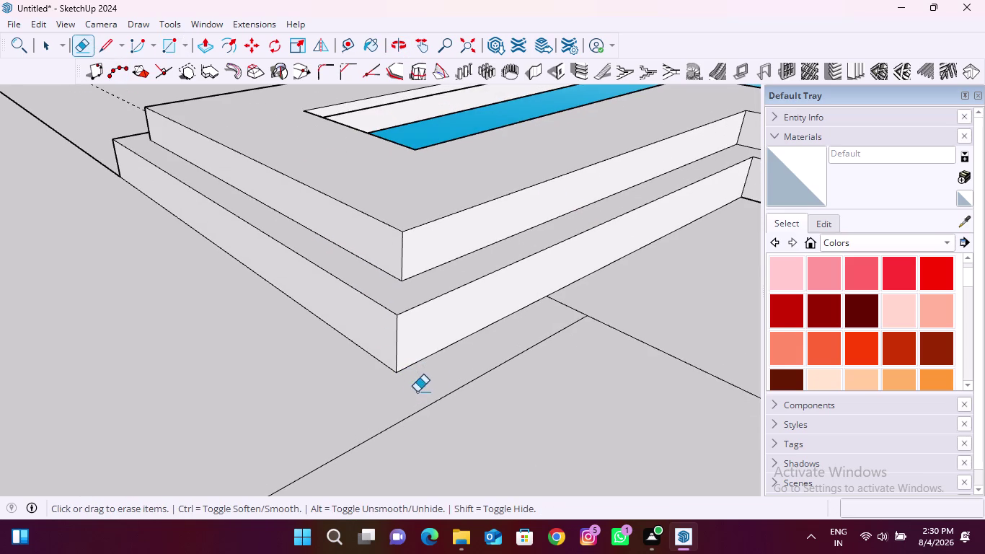
drag(557, 308, 600, 295)
scroll(down, 3)
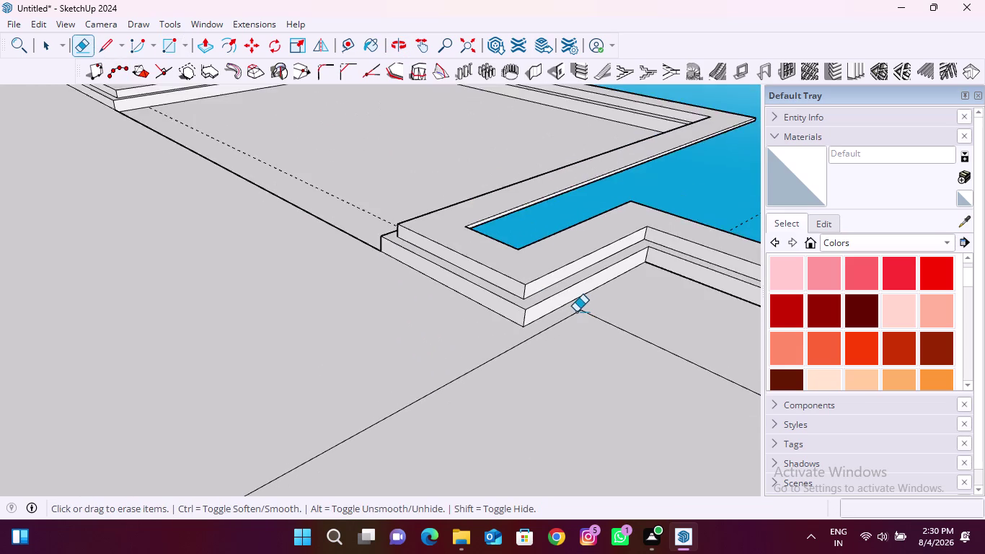
scroll(down, 3)
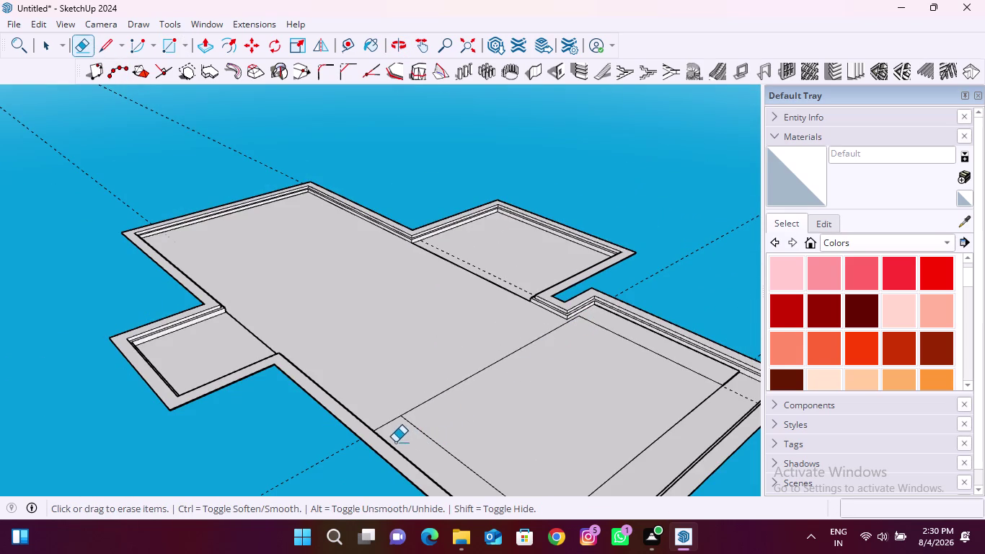
scroll(up, 3)
drag(365, 404, 353, 395)
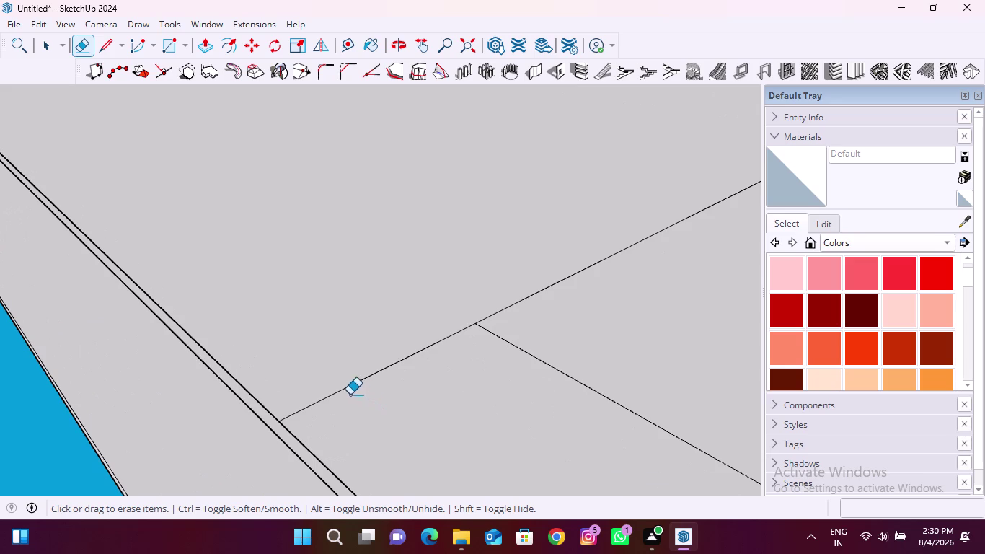
drag(353, 396, 321, 374)
scroll(down, 3)
scroll(up, 3)
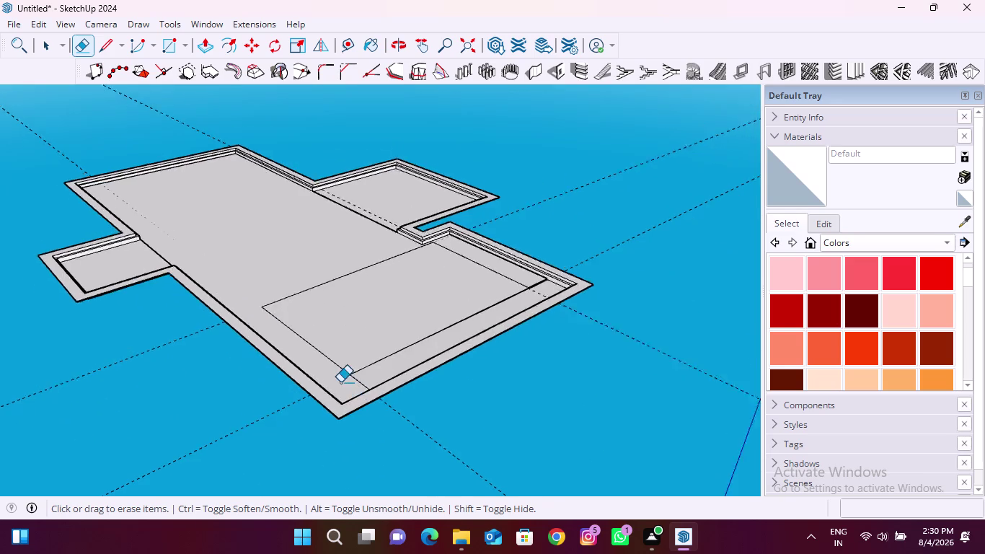
scroll(up, 3)
drag(370, 384, 403, 369)
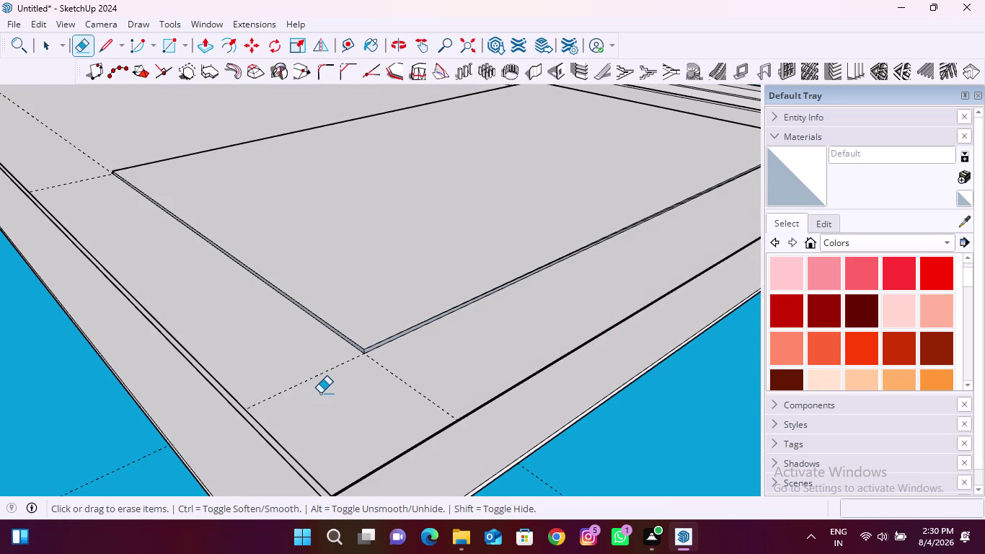
key(ctrl+z)
scroll(down, 3)
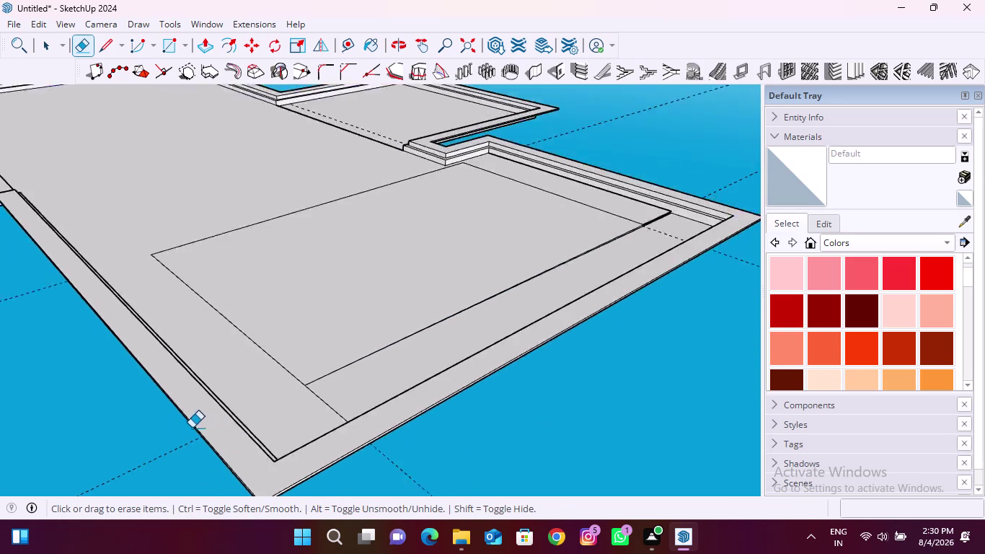
scroll(down, 3)
scroll(up, 3)
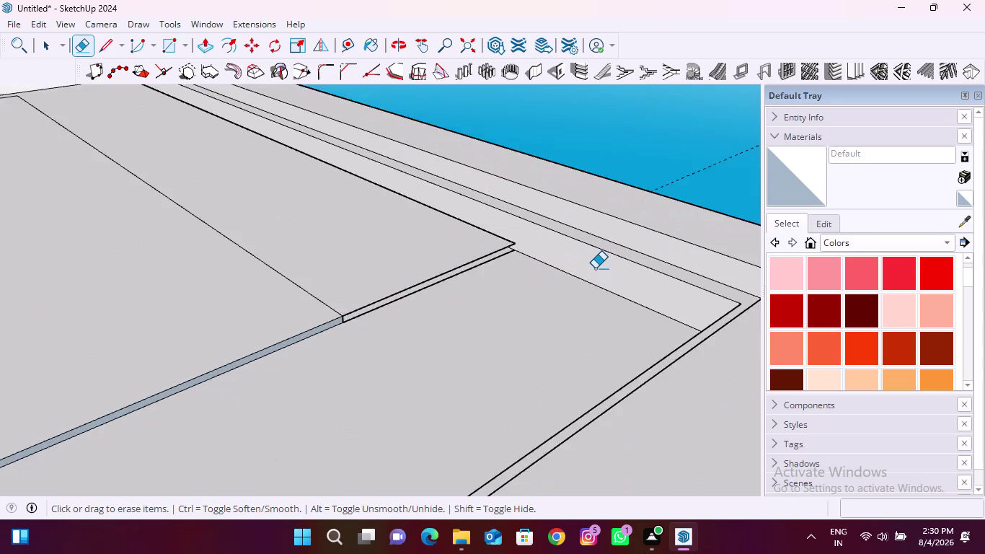
scroll(up, 3)
middle_drag(465, 357, 427, 292)
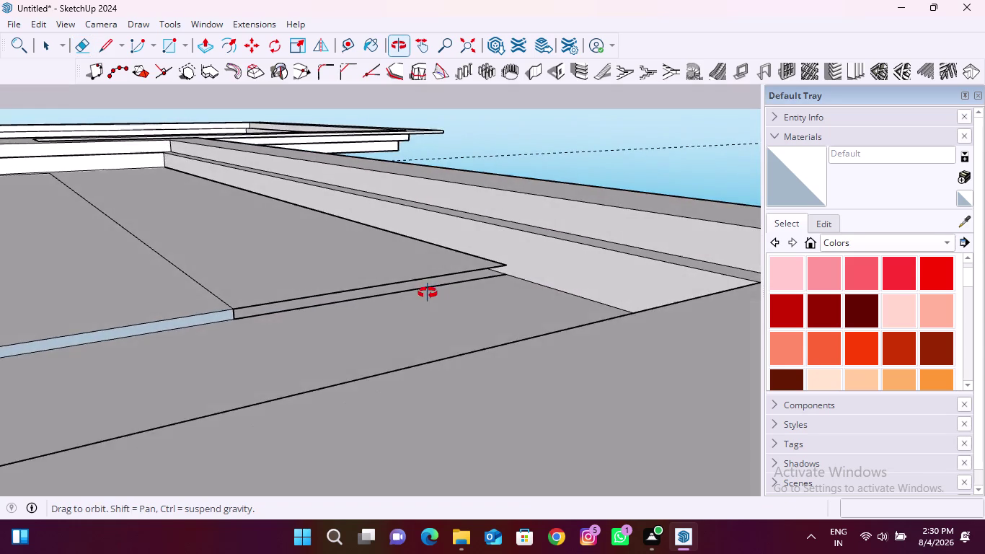
middle_drag(428, 293, 388, 350)
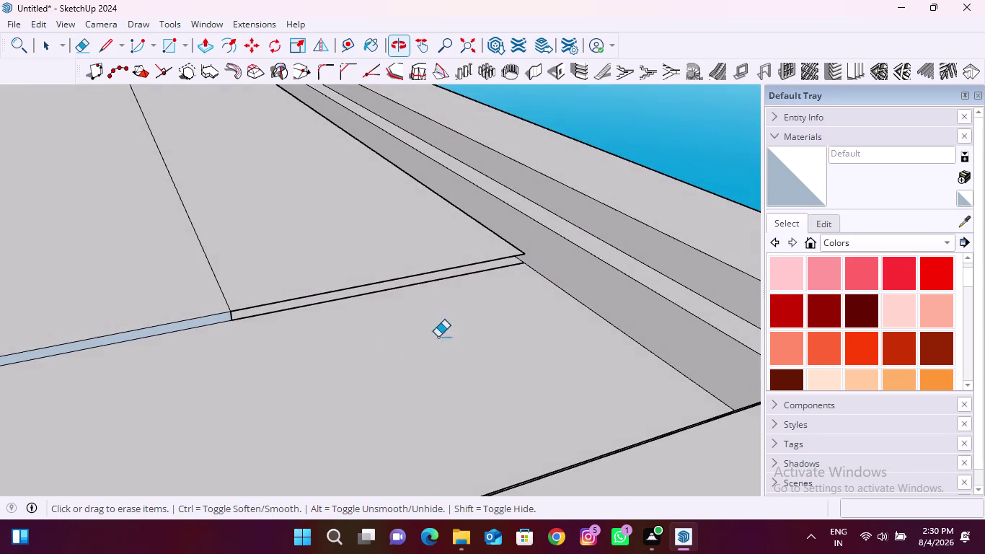
scroll(down, 3)
scroll(down, 3)
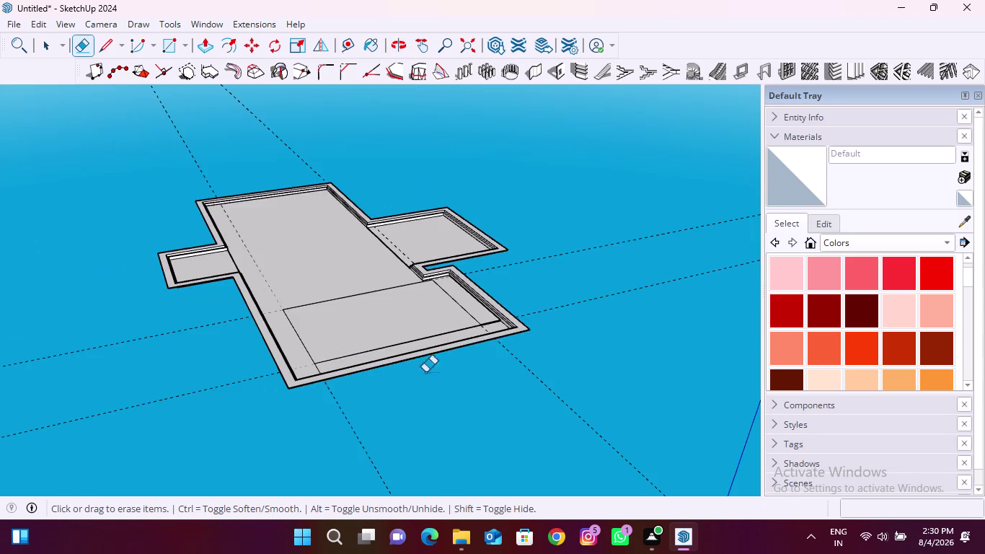
scroll(up, 3)
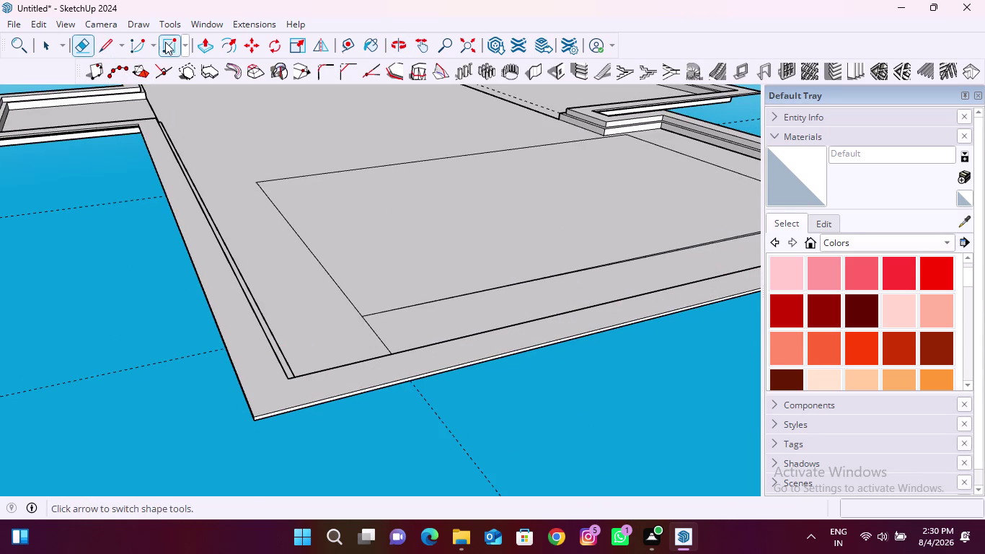
click(165, 42)
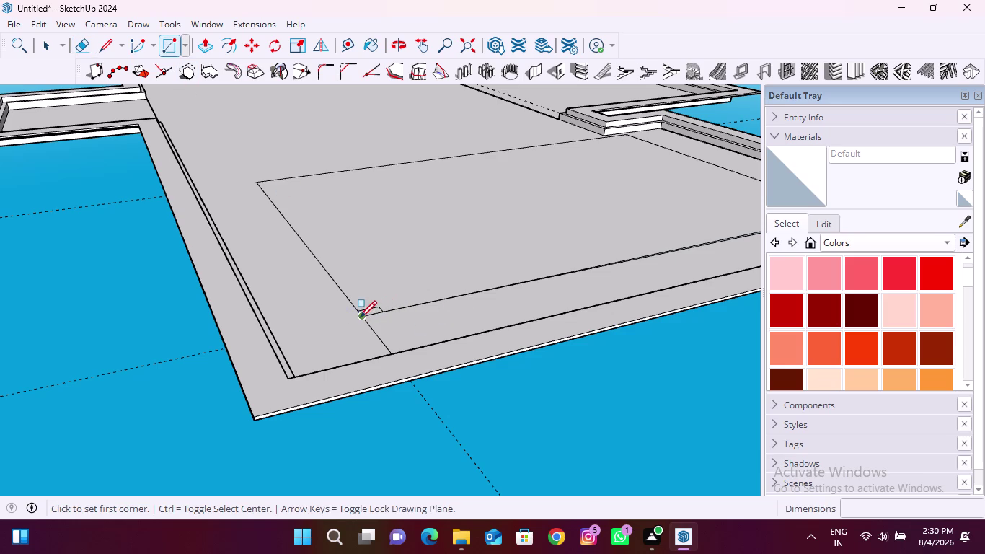
Draw a 120.77 by 14.18 inch rectangle from the inner panel corner to the border step.
click(360, 317)
scroll(down, 3)
scroll(up, 3)
middle_drag(212, 380, 533, 399)
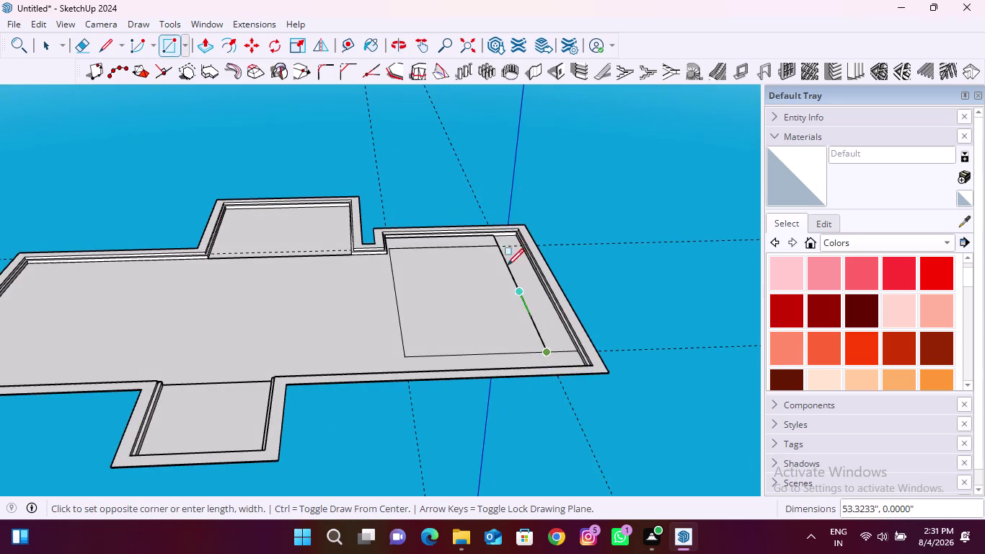
scroll(up, 3)
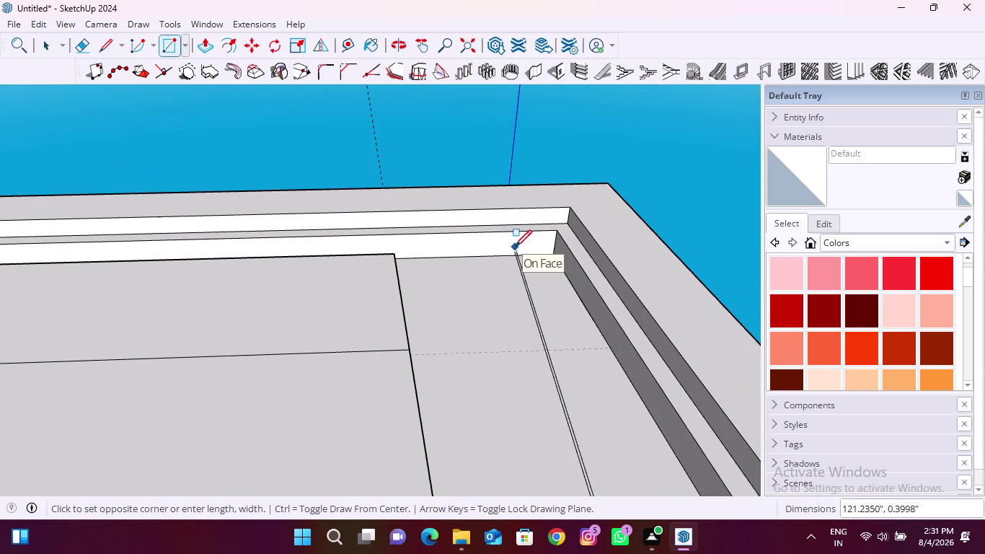
scroll(up, 3)
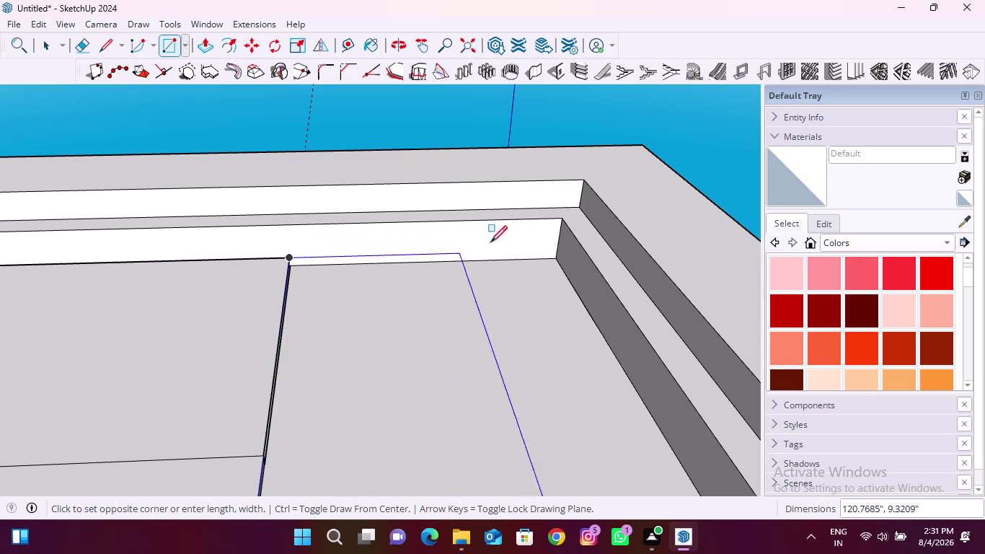
click(556, 248)
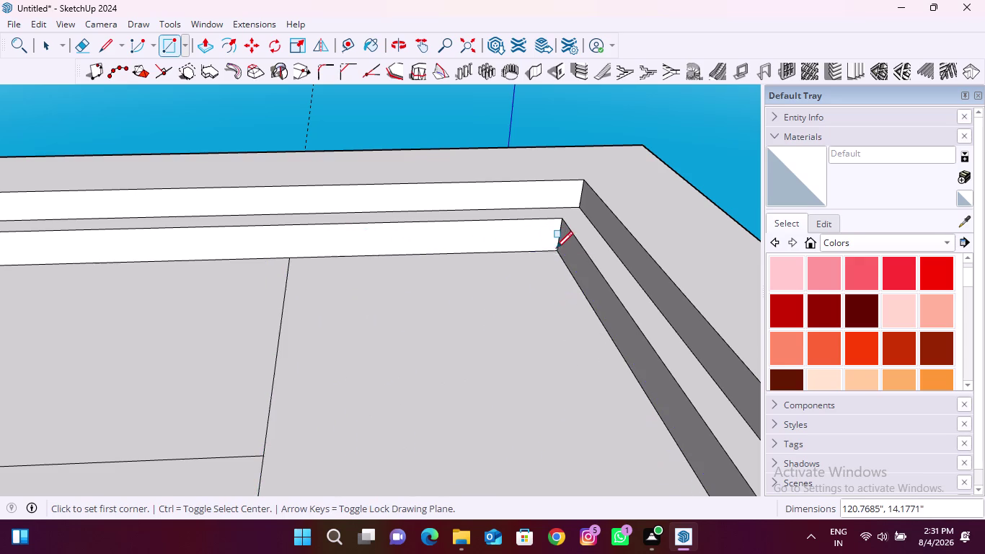
scroll(down, 3)
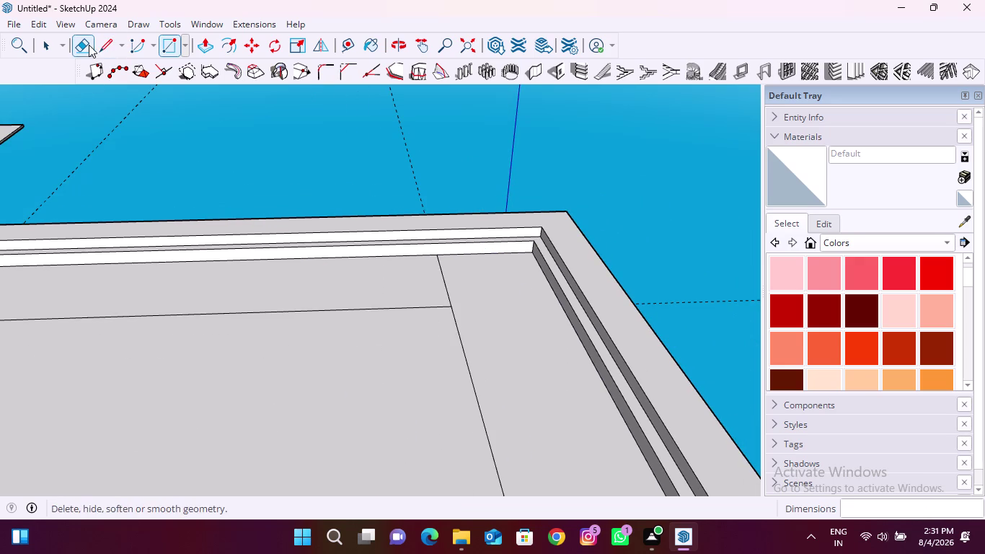
Erase the leftover edge in the panel corner, undoing a stray change.
click(89, 44)
click(440, 277)
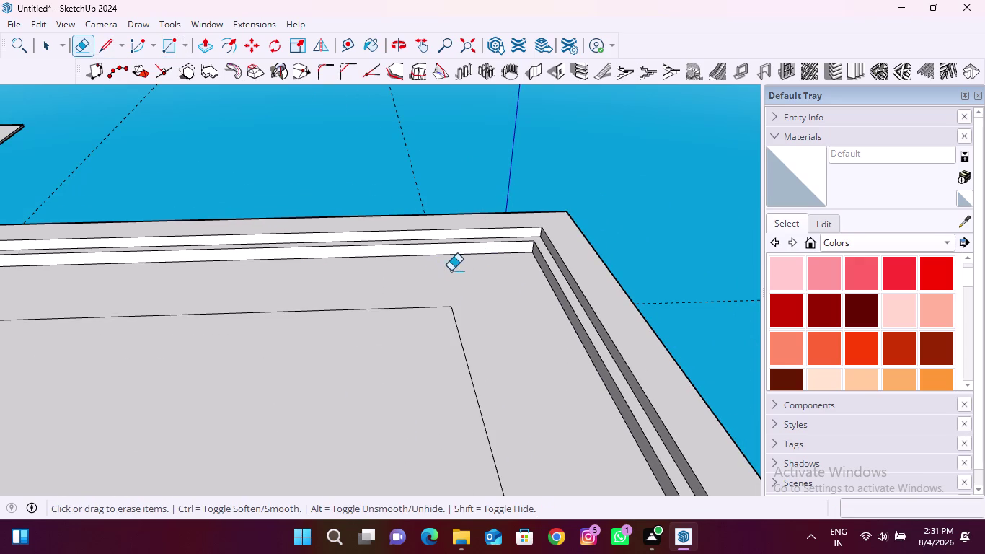
scroll(down, 3)
scroll(down, 3)
scroll(up, 3)
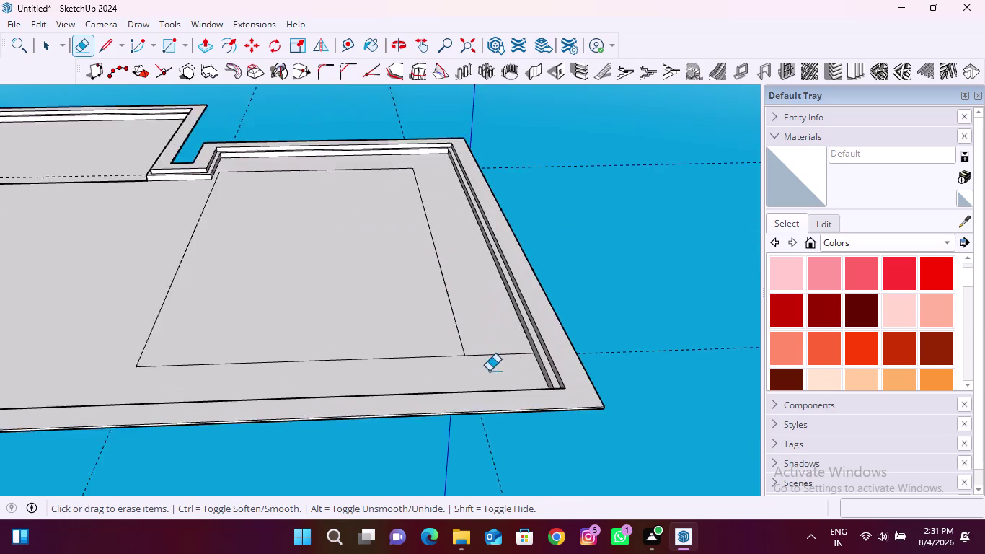
scroll(up, 3)
drag(491, 336, 492, 355)
scroll(down, 3)
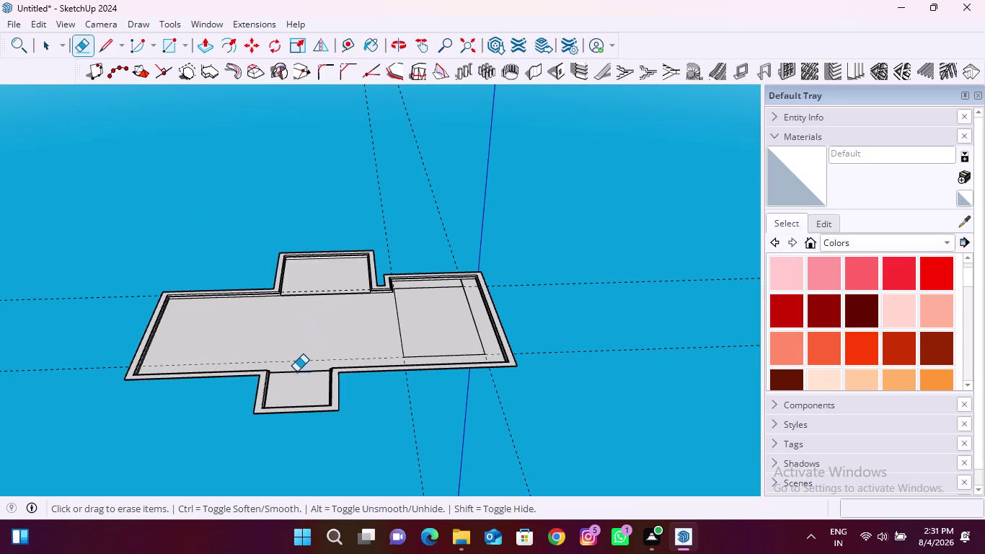
scroll(up, 3)
drag(351, 341, 356, 361)
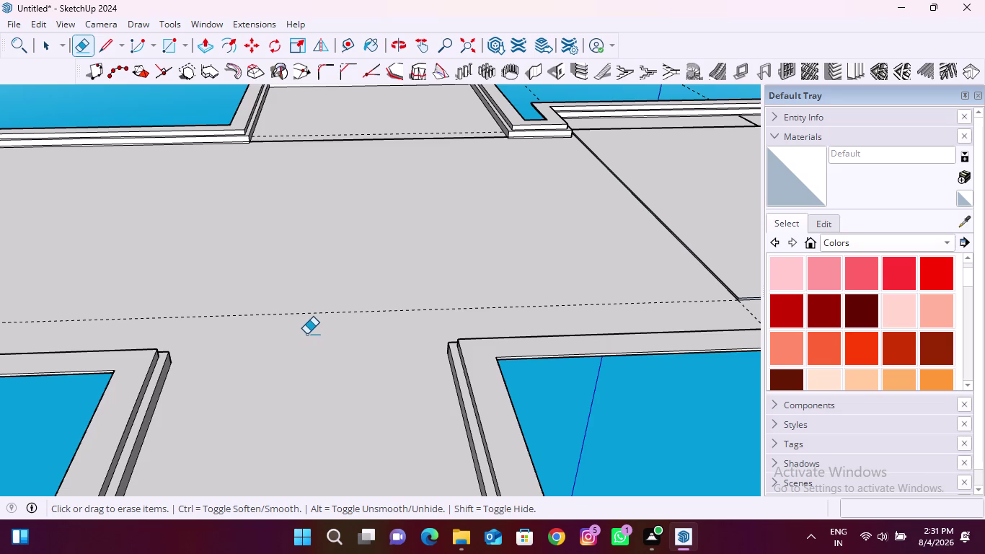
key(ctrl+z)
Orbit around the middle of the slab to inspect the stepped corner joints.
middle_drag(263, 383, 538, 392)
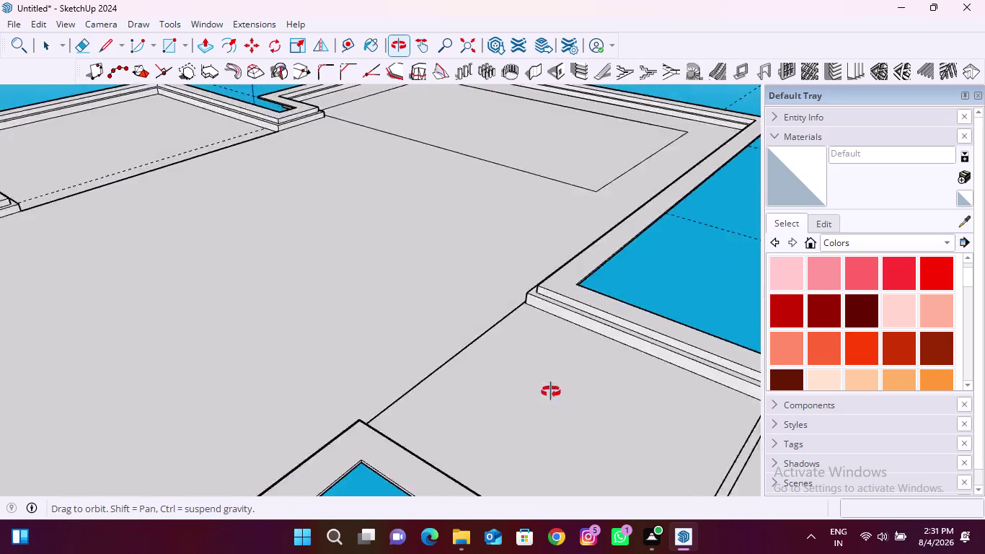
middle_drag(538, 391, 648, 392)
scroll(up, 3)
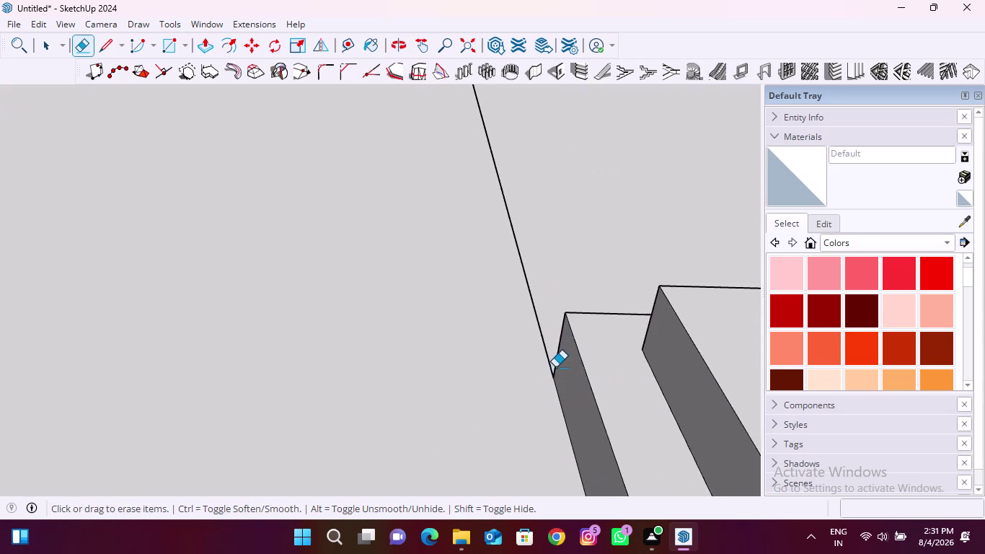
scroll(up, 3)
scroll(down, 3)
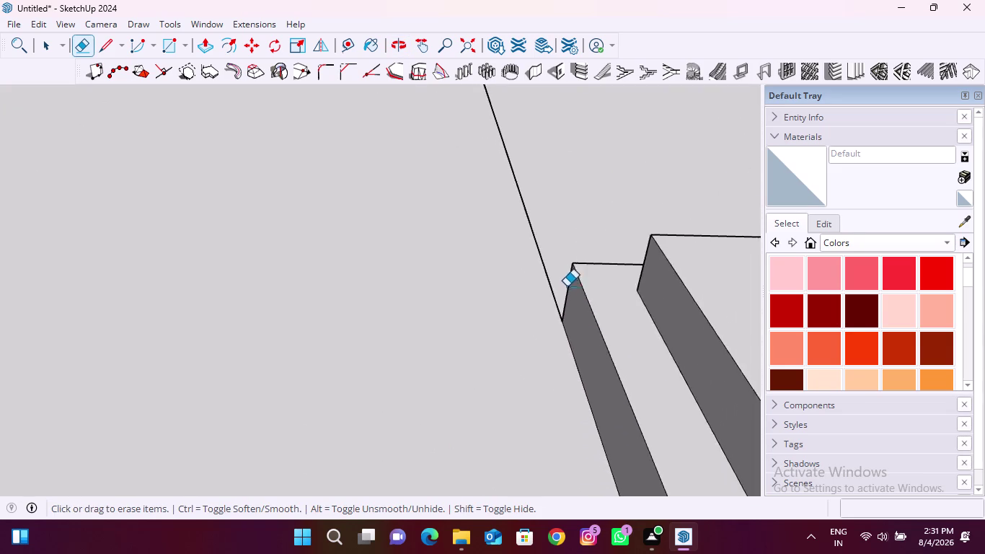
scroll(down, 3)
middle_drag(610, 229, 381, 303)
scroll(down, 3)
scroll(down, 3)
middle_drag(583, 408, 564, 387)
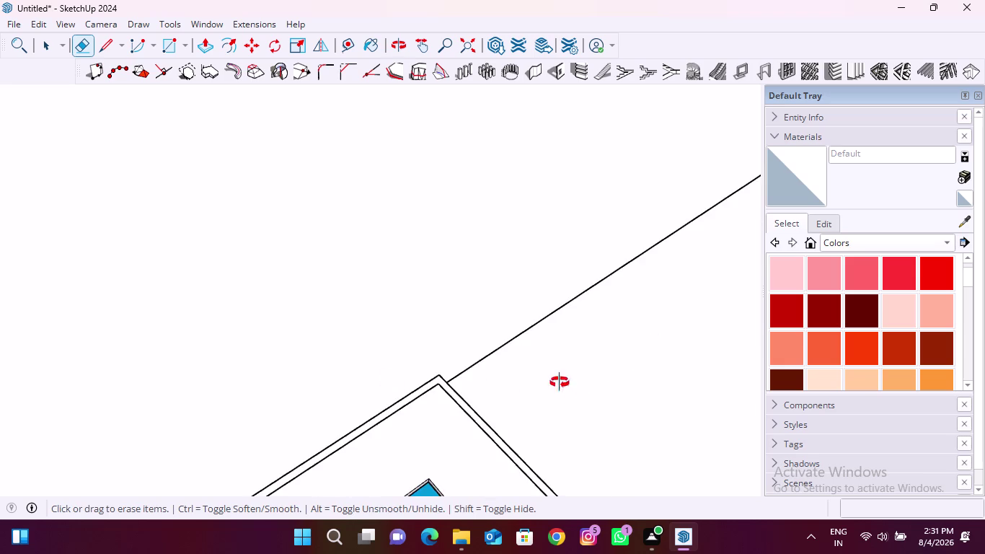
middle_drag(564, 387, 392, 268)
scroll(up, 3)
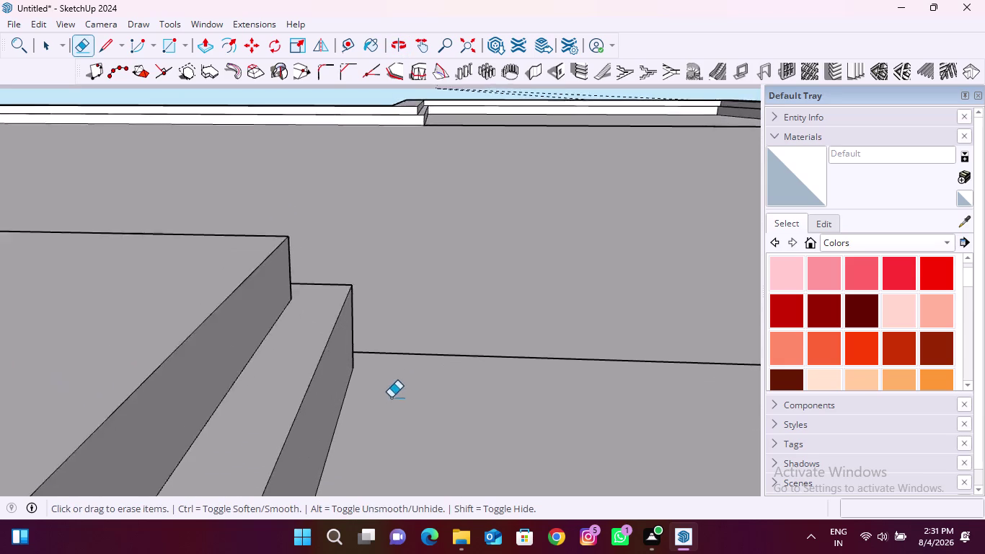
scroll(up, 3)
middle_drag(353, 366, 209, 318)
scroll(up, 3)
middle_drag(404, 324, 398, 321)
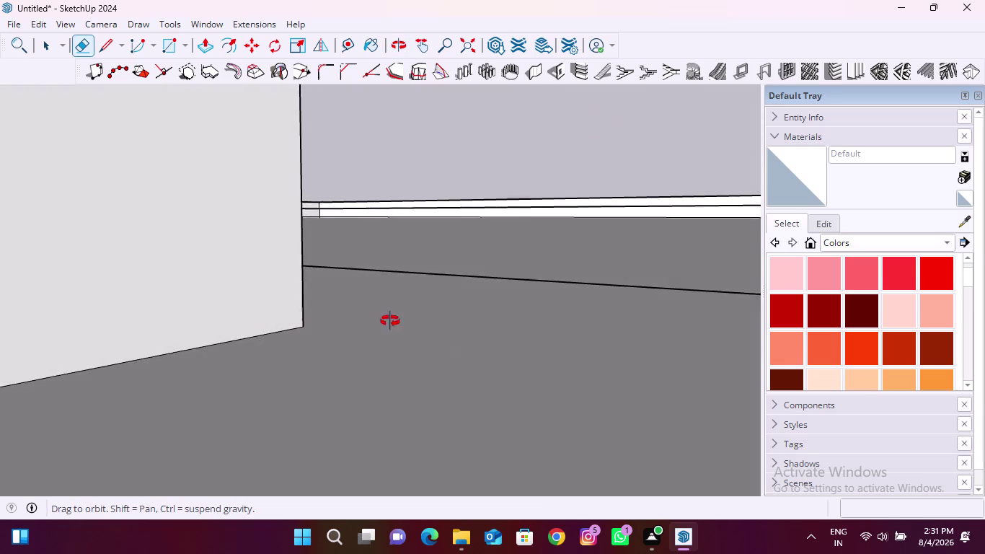
Orbit below and around the slab to check the side protrusion and overall outline.
middle_drag(398, 322, 217, 346)
middle_drag(337, 336, 356, 274)
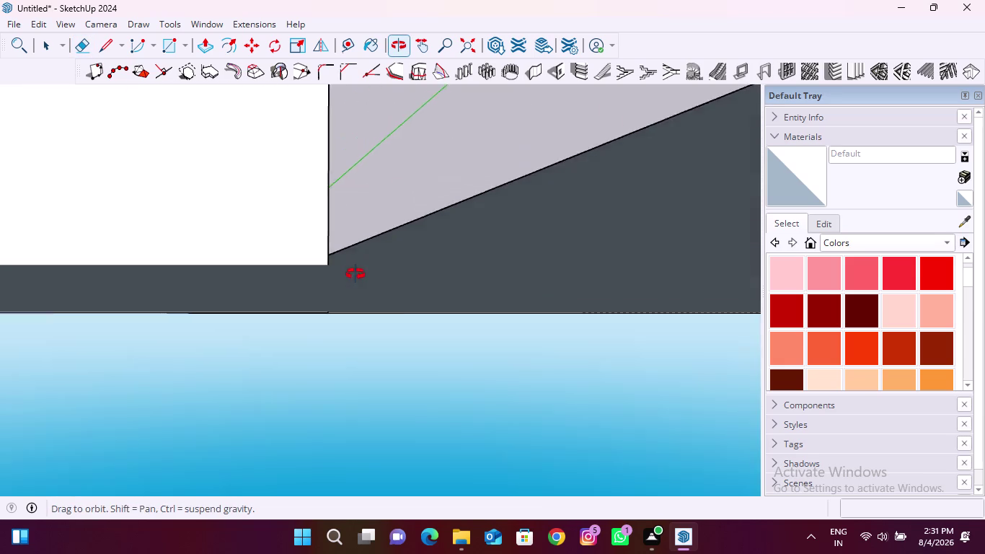
middle_drag(355, 274, 382, 350)
scroll(down, 3)
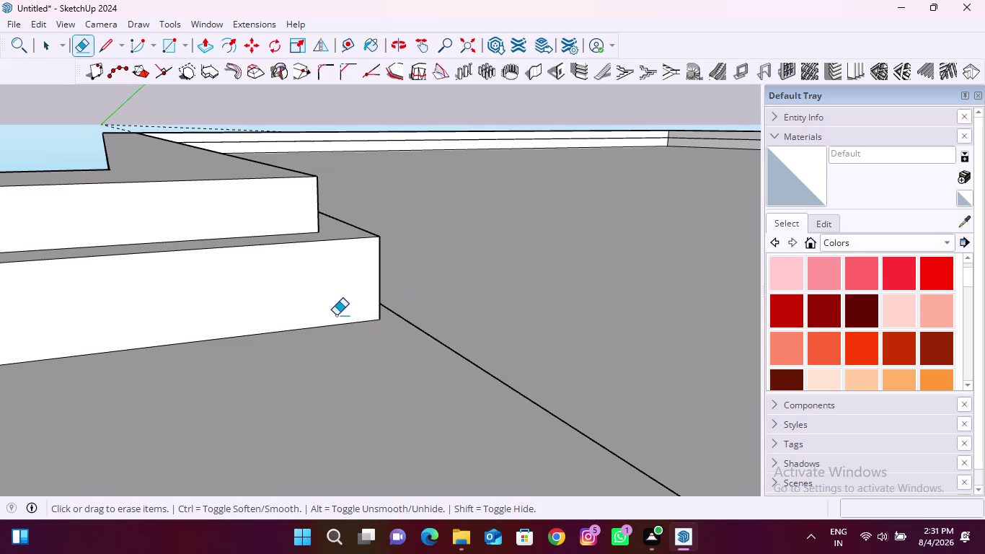
scroll(down, 3)
scroll(down, 3)
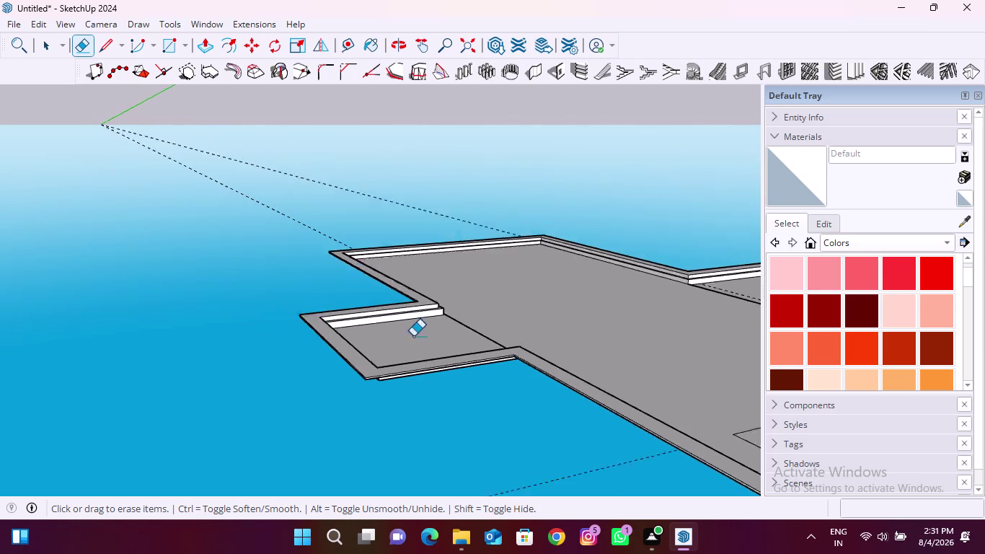
scroll(down, 3)
middle_drag(565, 319, 232, 420)
scroll(up, 3)
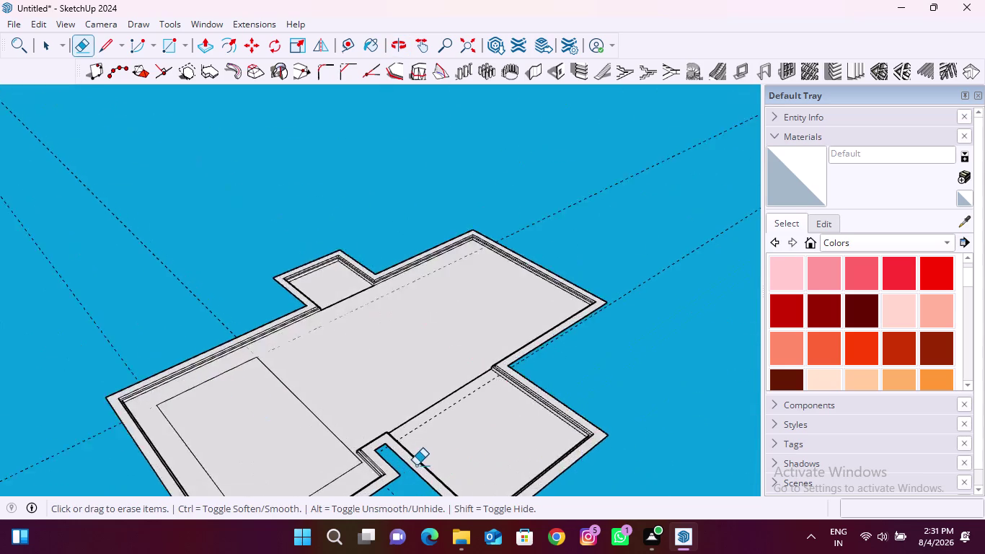
scroll(up, 3)
middle_drag(374, 410, 196, 411)
scroll(up, 3)
click(161, 49)
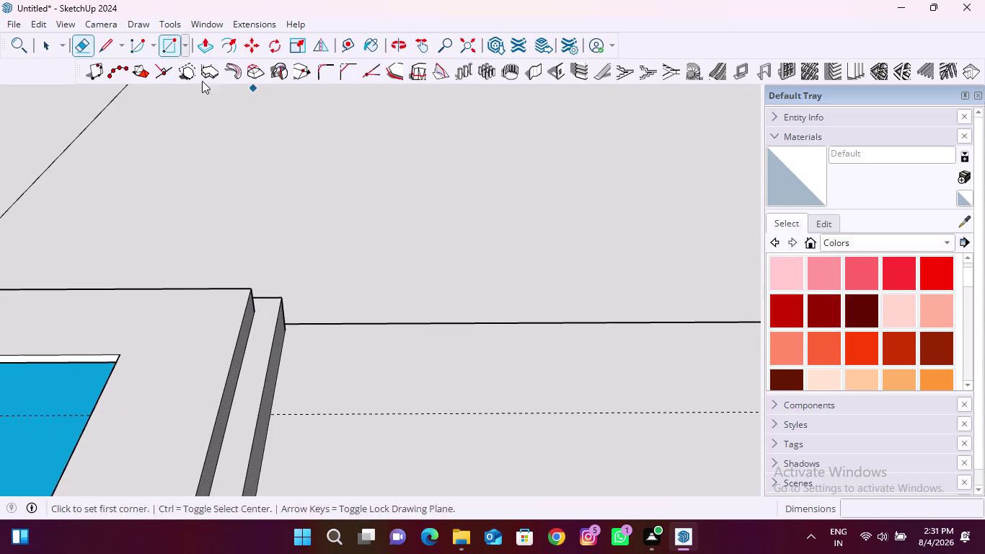
Draw a rectangle from the border corner to its inner corner, locking the plane with arrow keys.
scroll(up, 3)
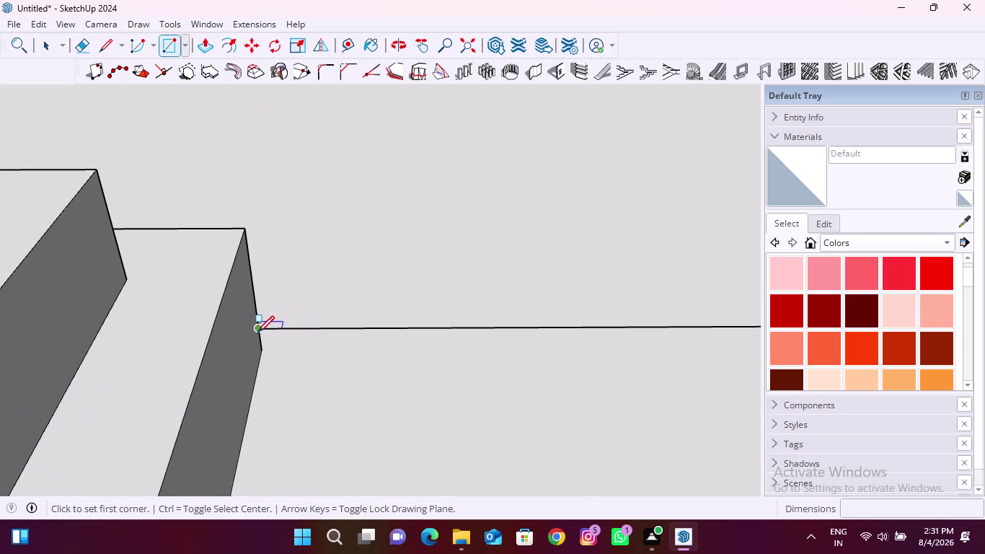
click(257, 333)
scroll(down, 3)
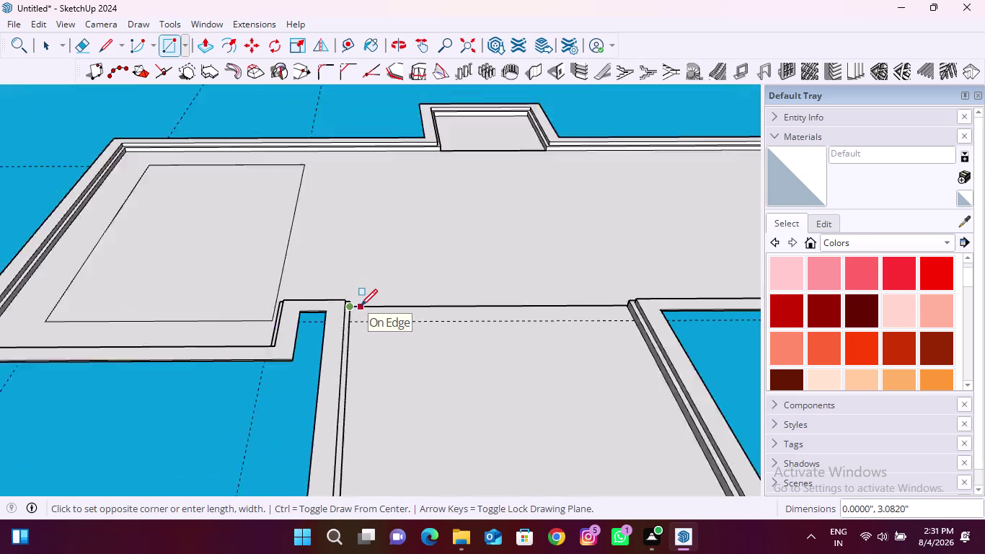
scroll(down, 3)
middle_drag(368, 359, 607, 441)
scroll(up, 3)
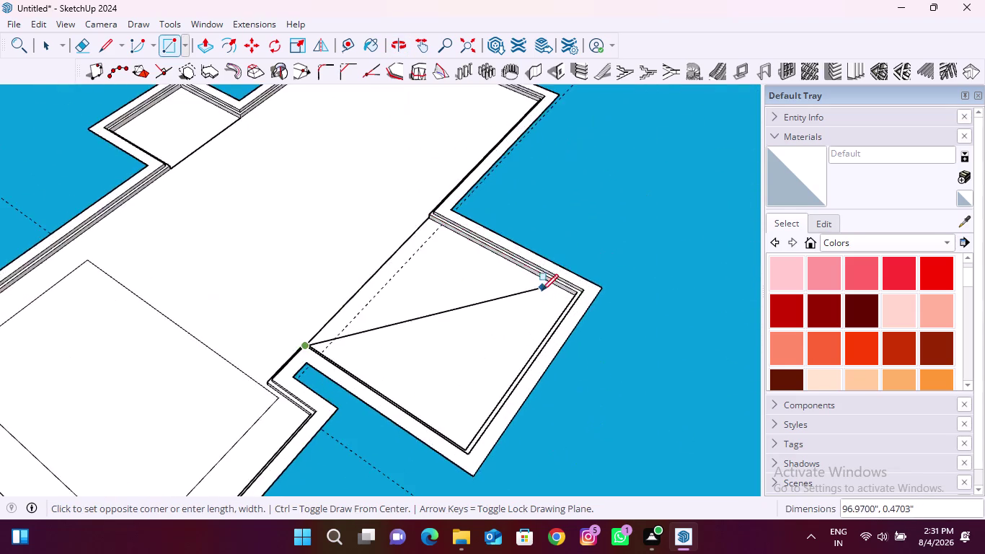
scroll(up, 3)
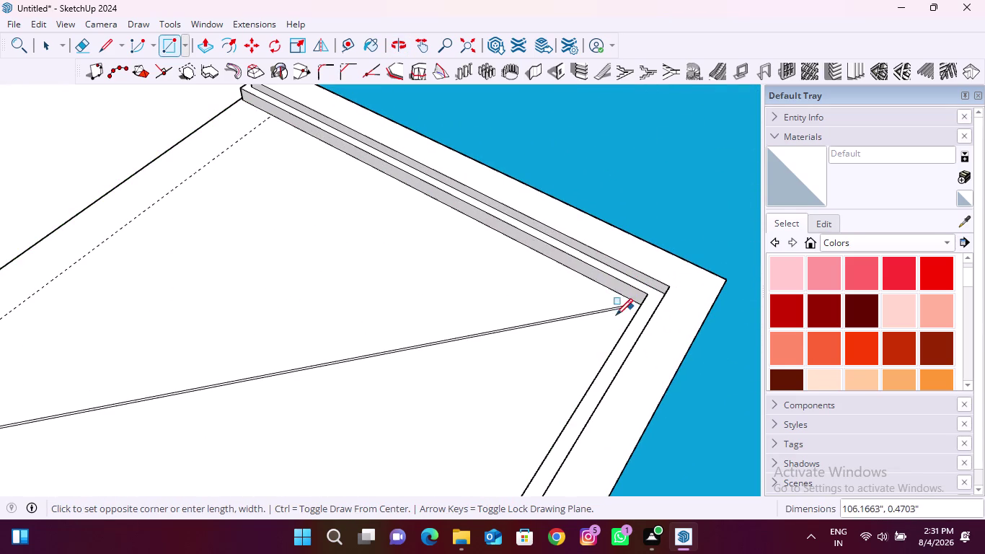
middle_drag(615, 315, 767, 322)
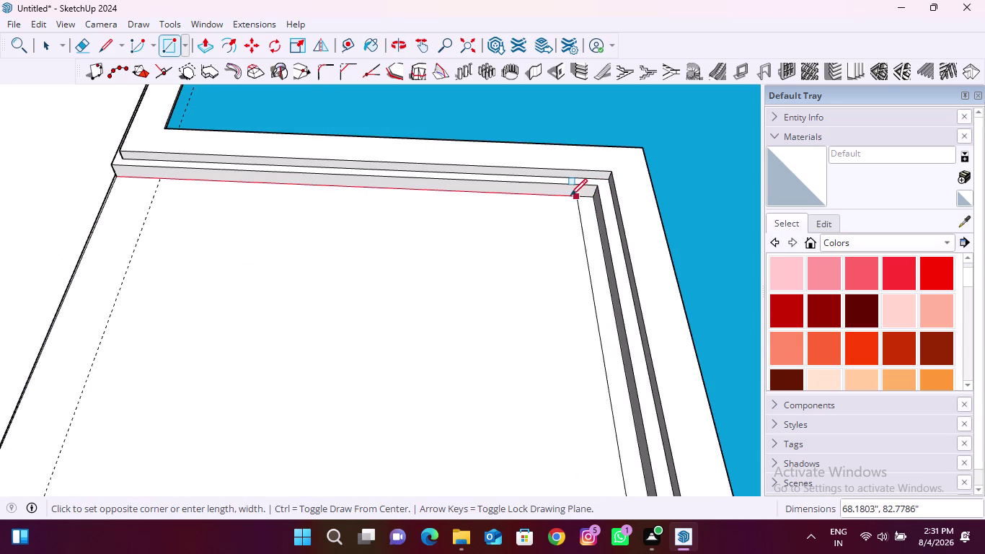
middle_drag(545, 210, 604, 213)
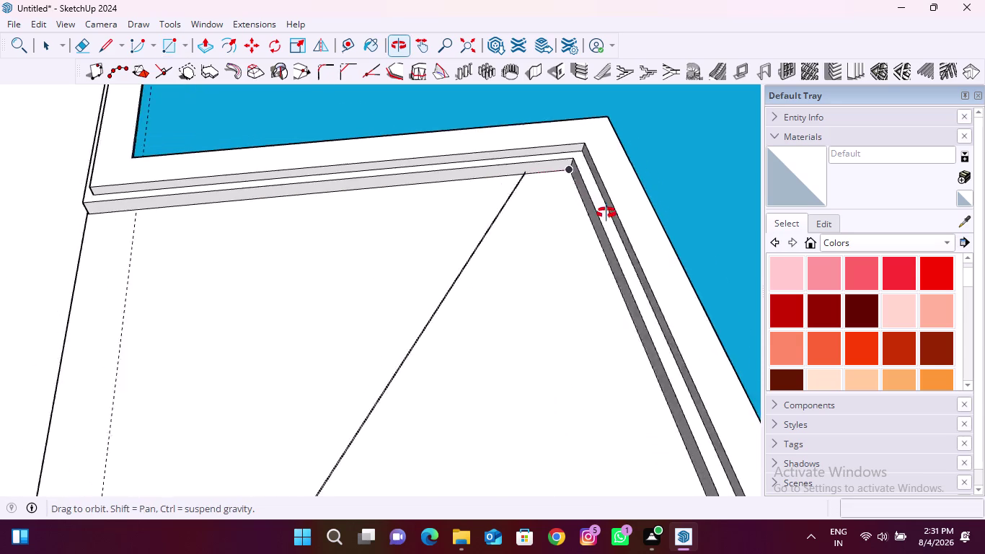
middle_drag(604, 213, 628, 213)
scroll(up, 3)
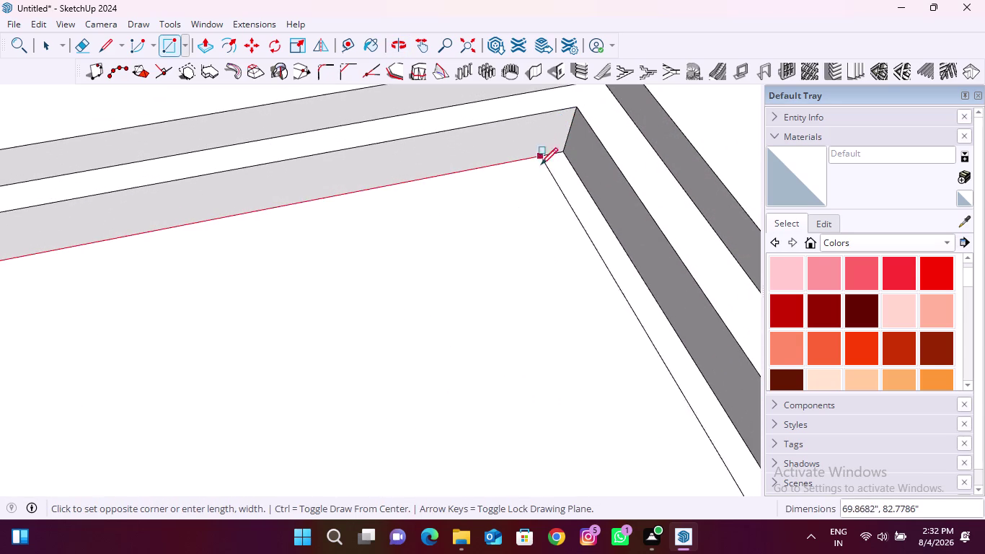
key(Right)
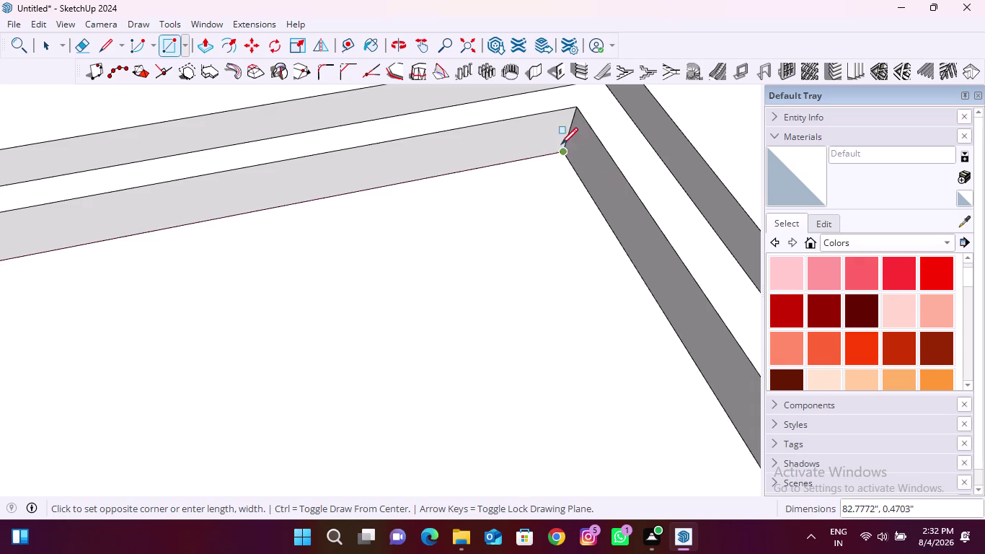
scroll(down, 3)
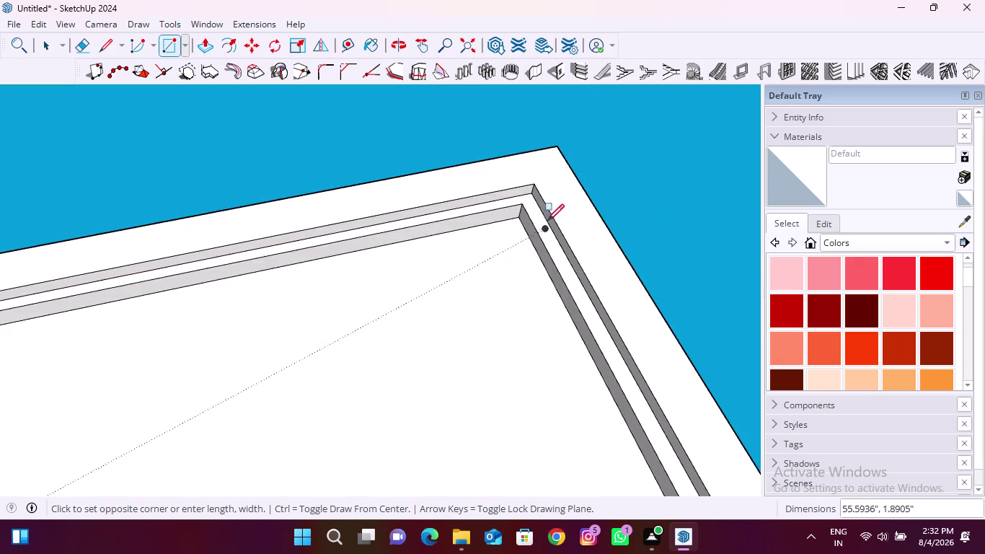
scroll(down, 3)
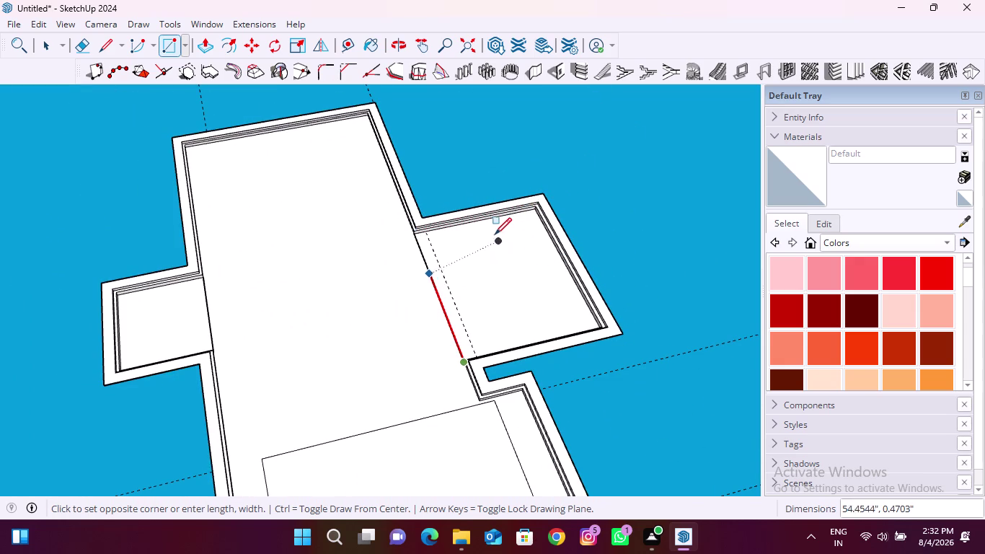
key(Left)
key(Up)
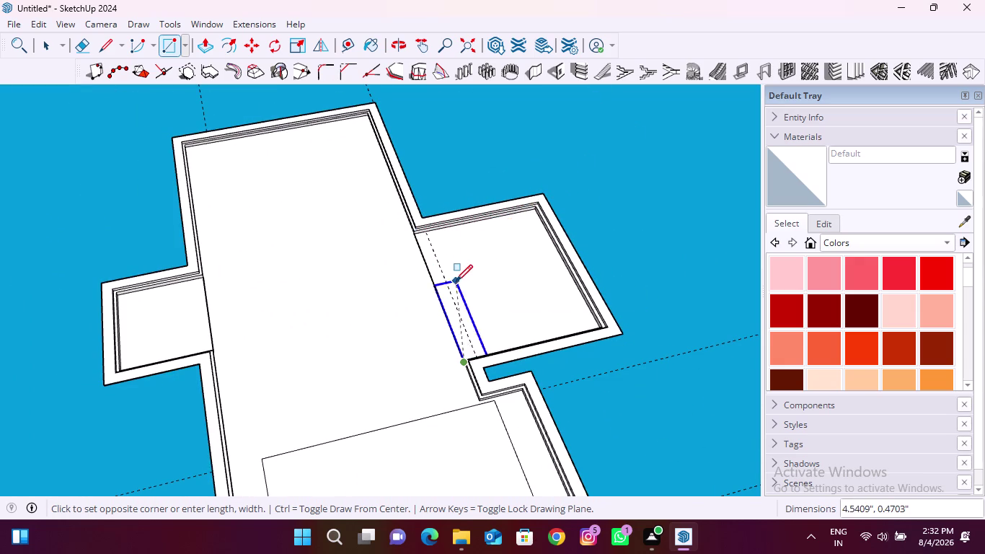
scroll(up, 3)
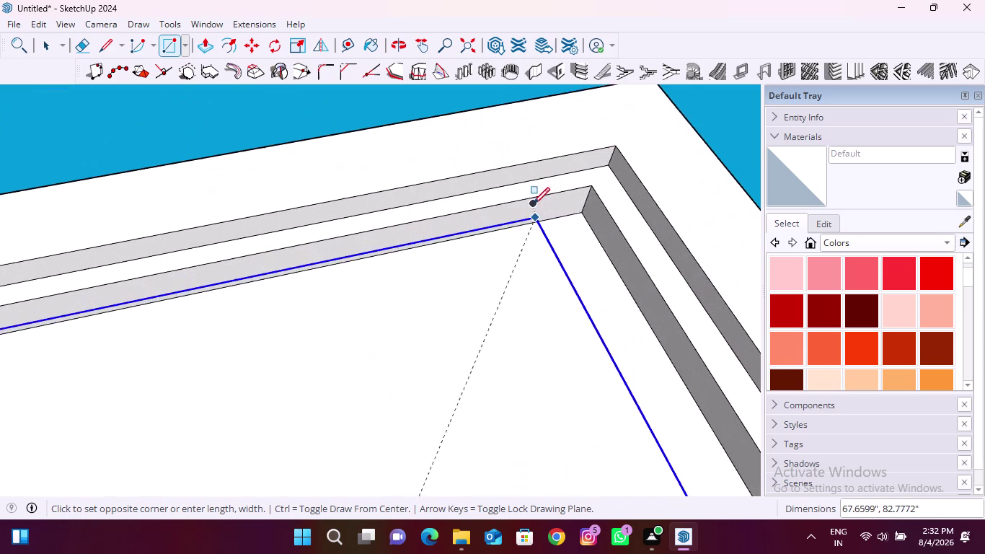
click(592, 204)
Draw a second rectangle between the panel's corners, locked to the panel plane.
scroll(down, 3)
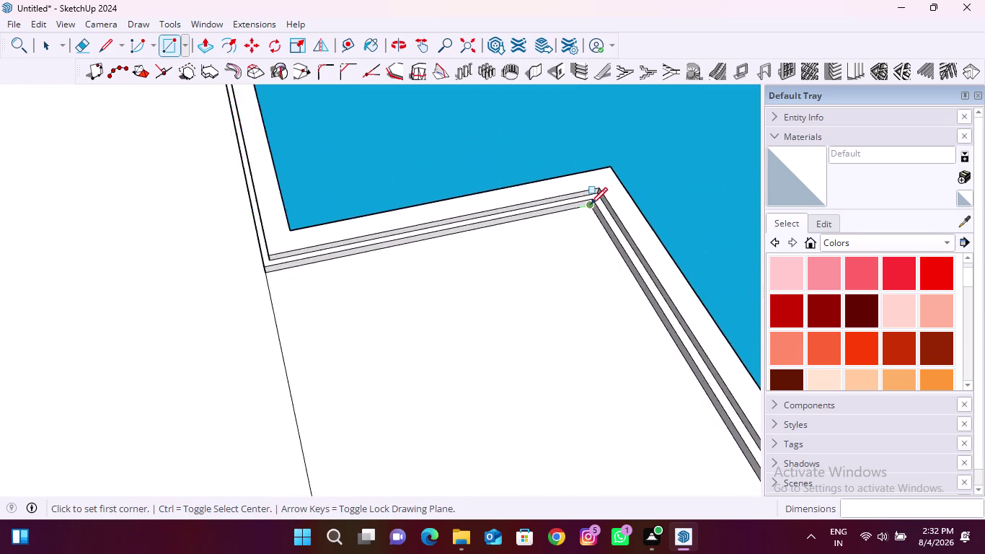
scroll(down, 3)
scroll(up, 3)
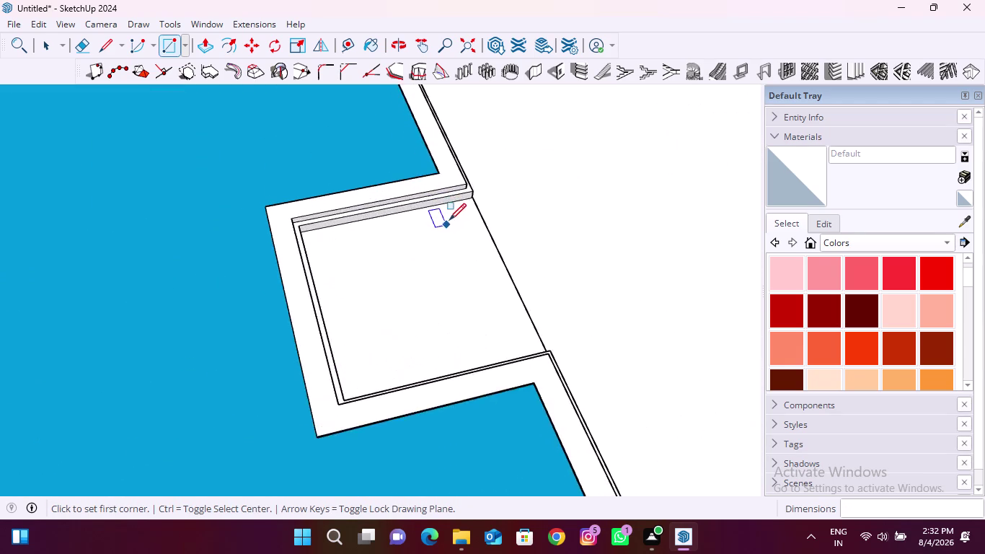
scroll(up, 3)
click(483, 185)
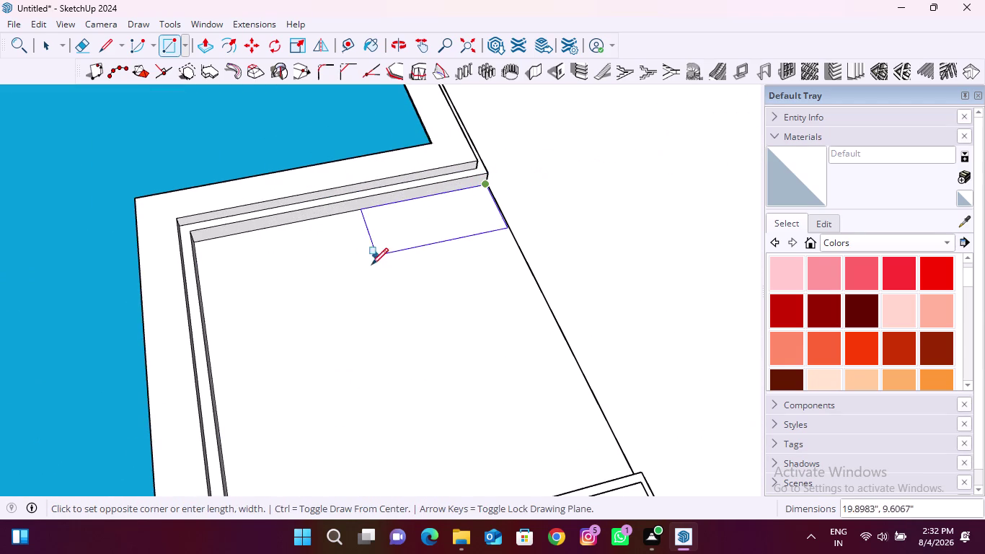
key(Up)
scroll(down, 3)
middle_drag(297, 461, 264, 494)
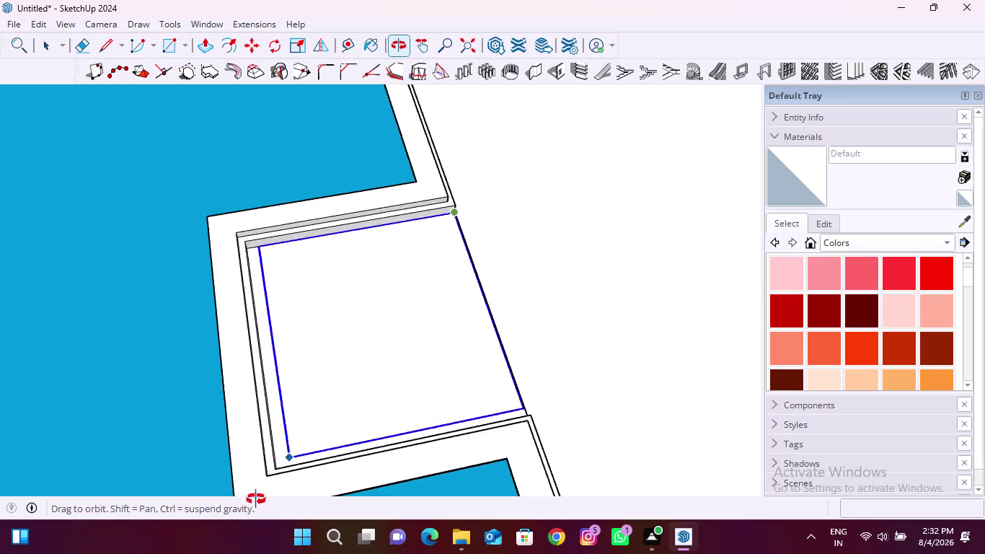
middle_drag(264, 494, 139, 507)
scroll(up, 3)
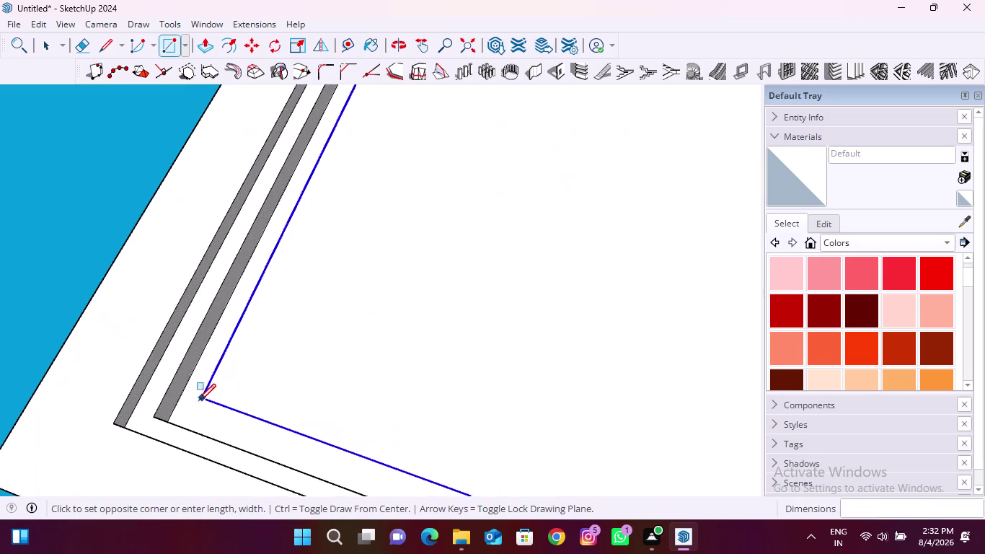
middle_drag(250, 398, 124, 446)
scroll(up, 3)
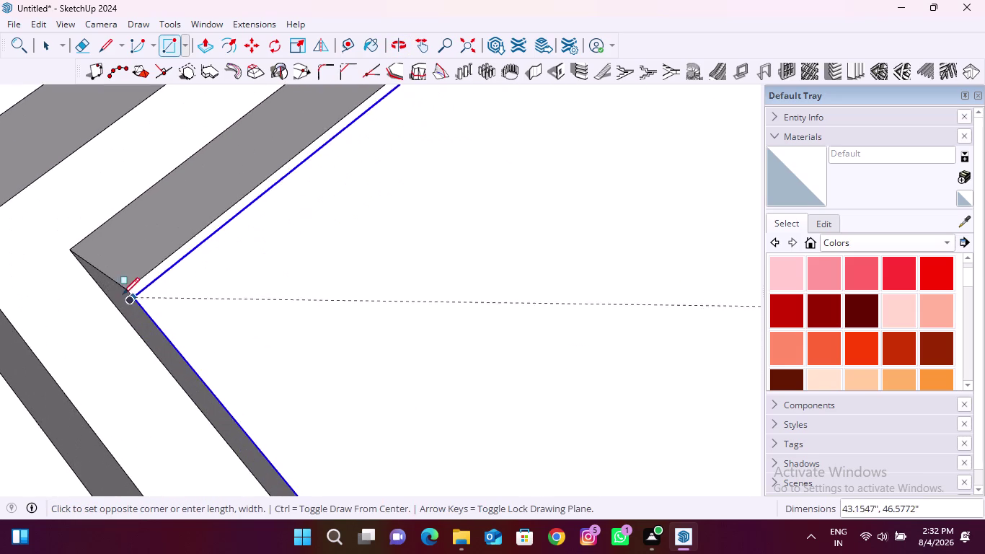
click(123, 285)
scroll(down, 3)
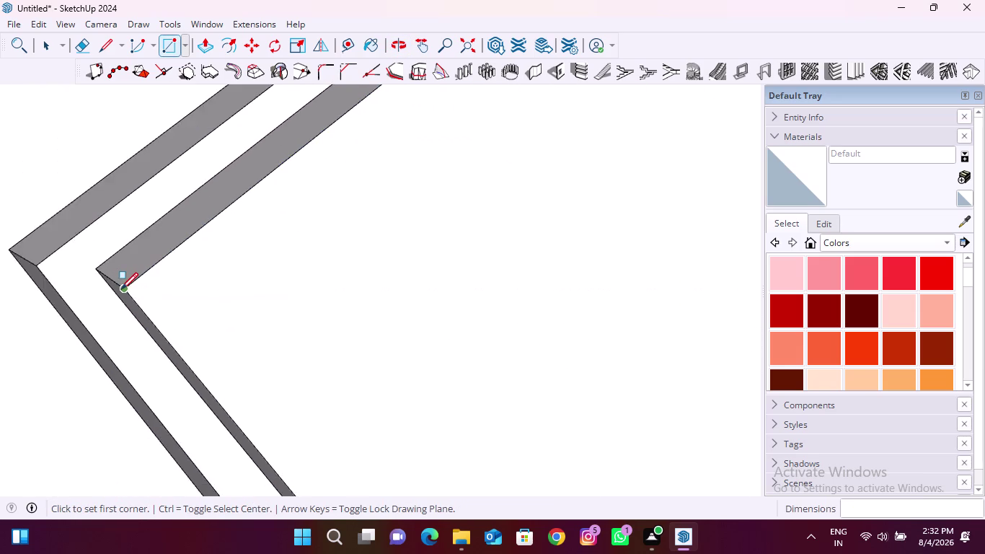
scroll(down, 3)
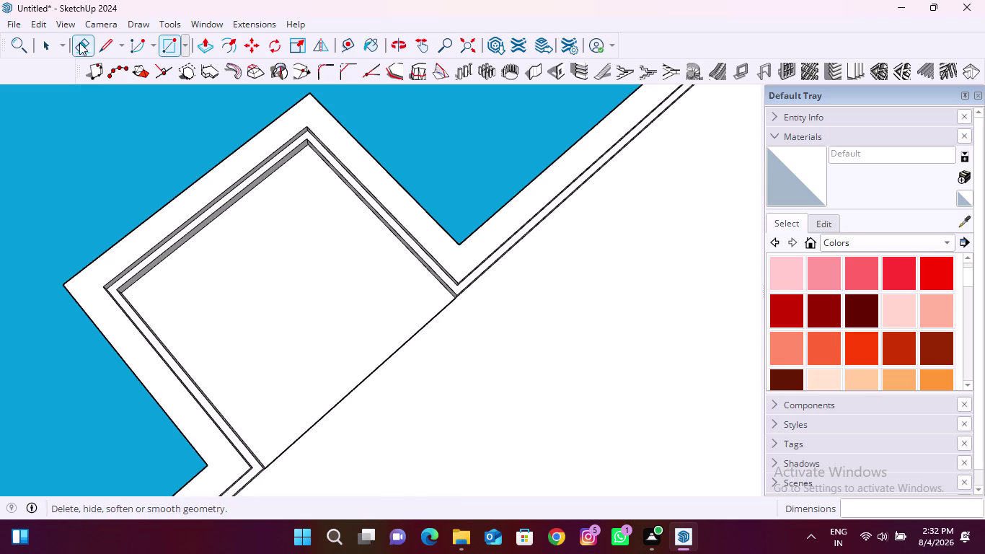
Erase the two stray edges crossing the slab's panel area.
click(83, 44)
middle_drag(362, 353, 565, 329)
scroll(up, 3)
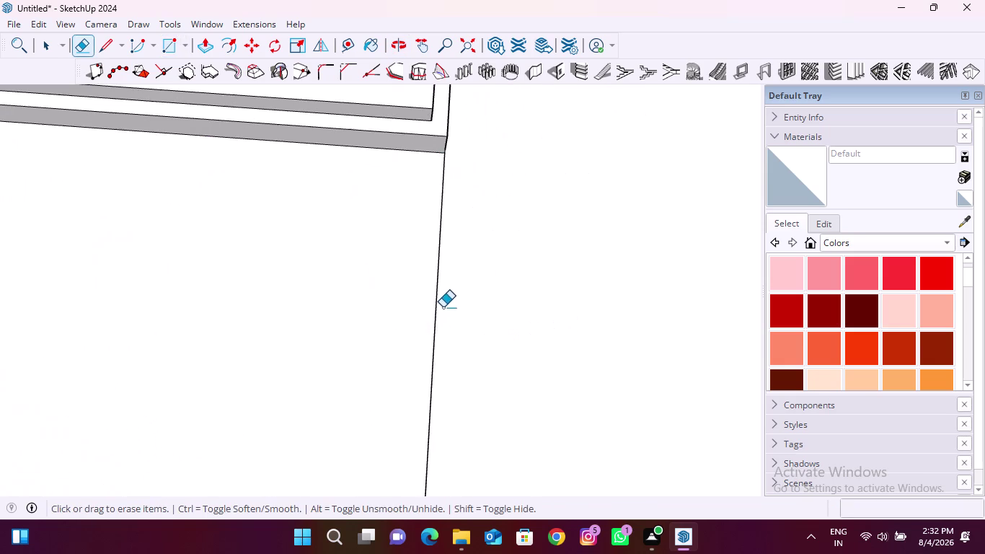
drag(417, 302, 442, 305)
scroll(down, 3)
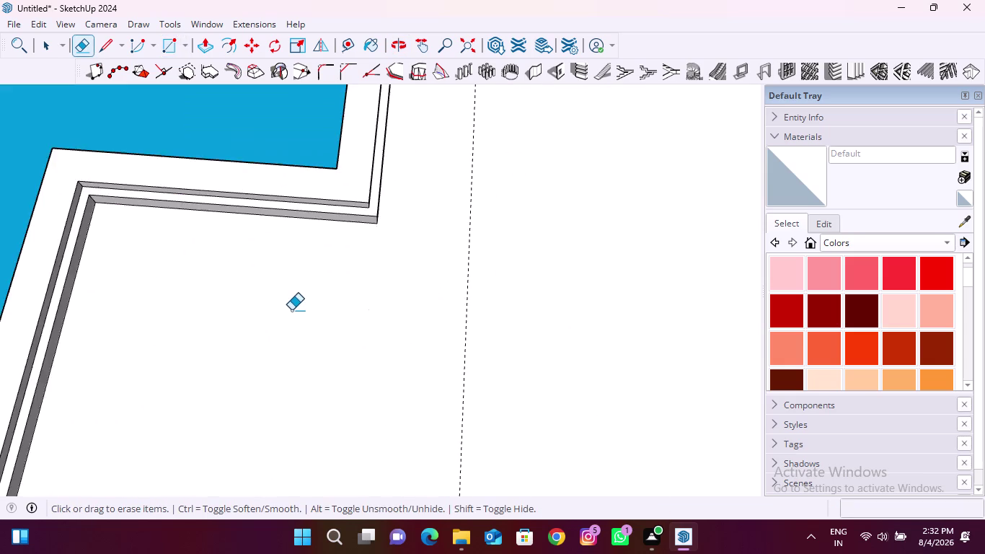
scroll(down, 3)
scroll(up, 3)
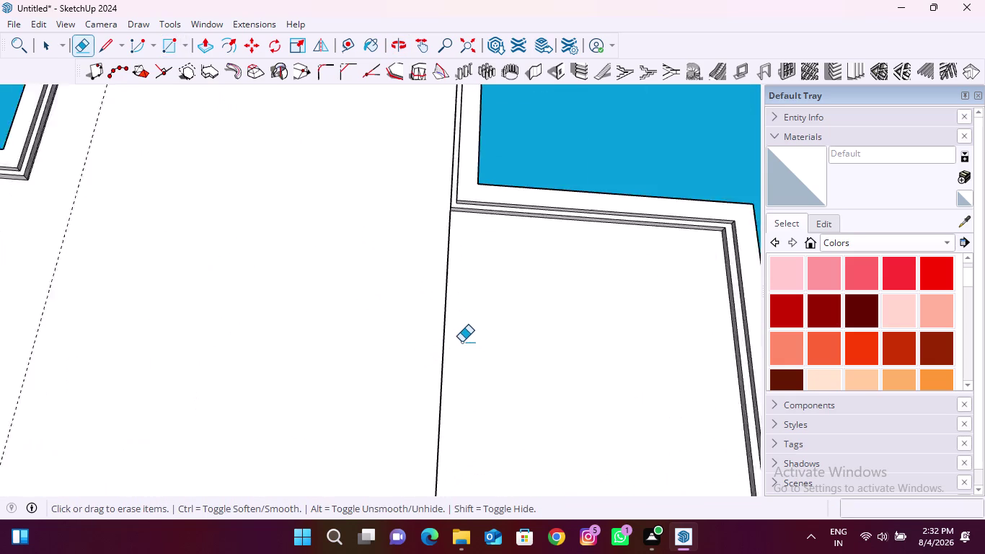
scroll(up, 3)
drag(468, 336, 425, 334)
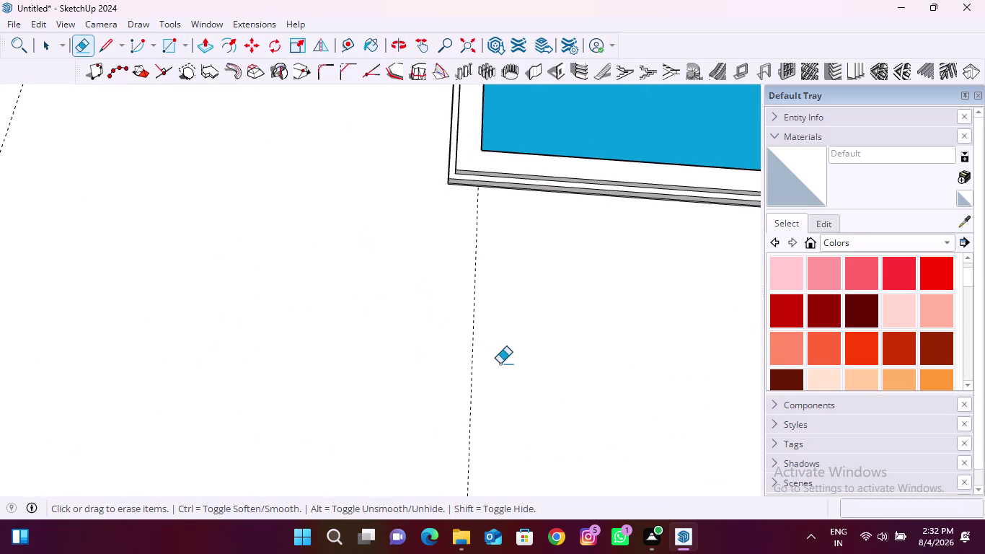
Orbit around the slab to inspect its underside, edges and border joints.
middle_drag(500, 364, 356, 233)
scroll(up, 3)
middle_drag(525, 371, 455, 283)
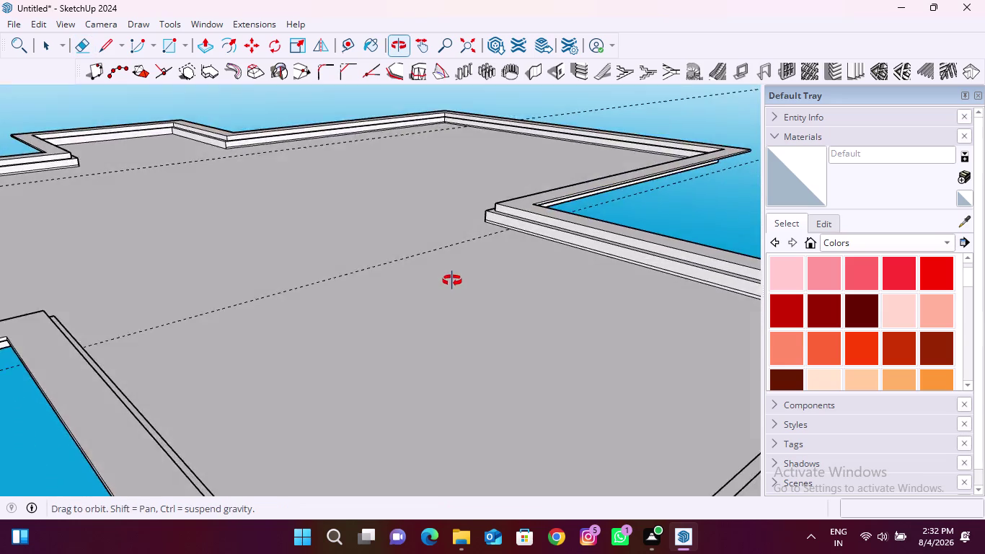
middle_drag(454, 283, 514, 232)
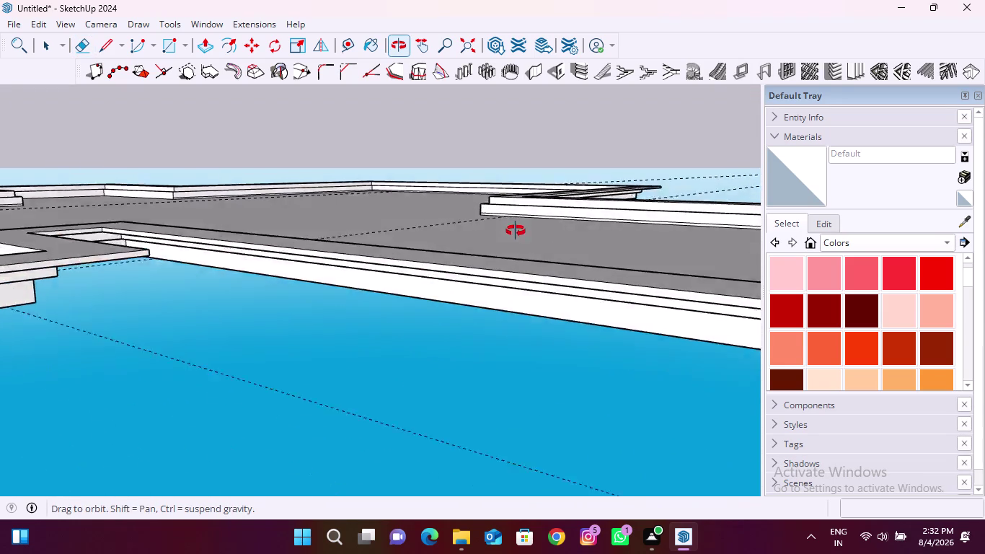
middle_drag(514, 232, 468, 356)
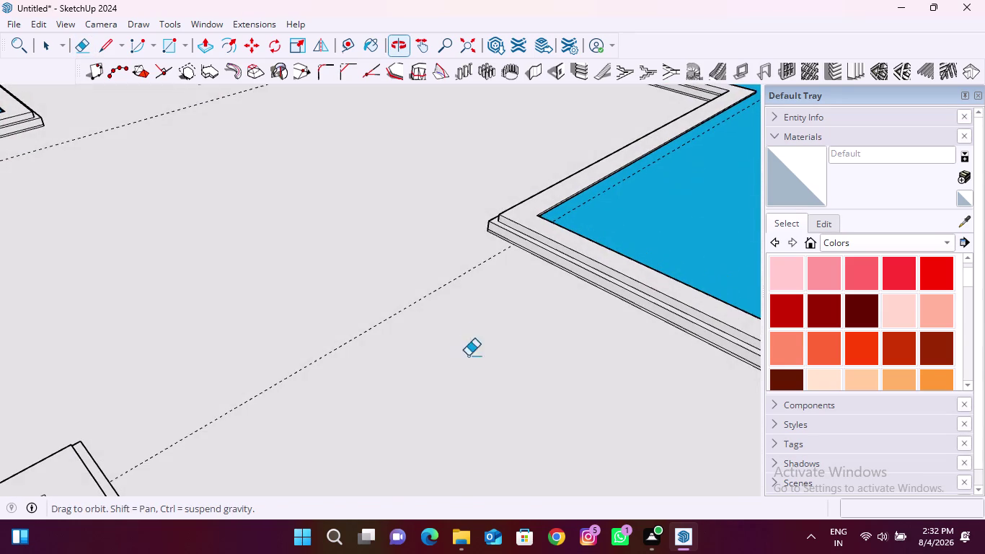
scroll(up, 3)
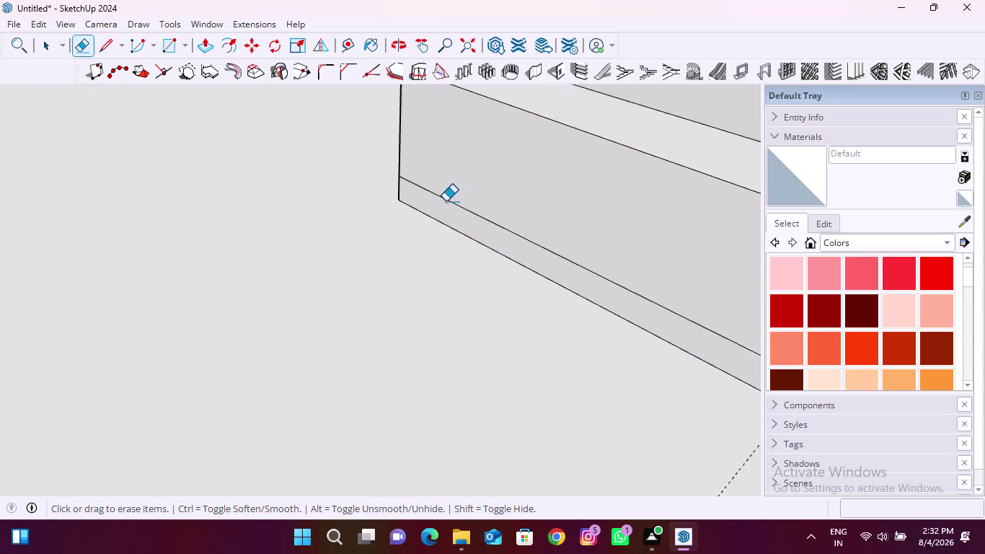
scroll(up, 3)
middle_drag(332, 215, 678, 186)
middle_drag(329, 236, 493, 179)
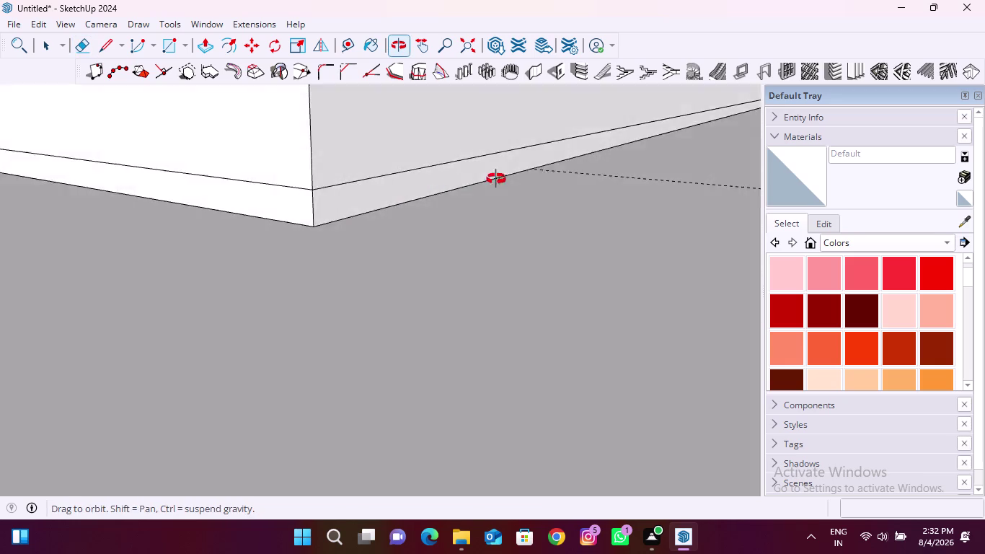
middle_drag(493, 178, 503, 179)
scroll(down, 3)
scroll(down, 3)
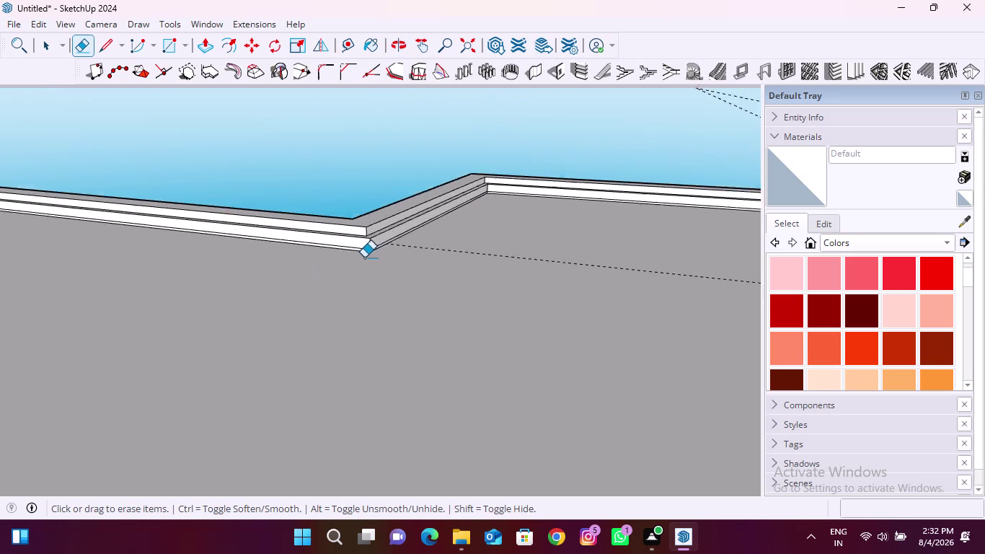
scroll(down, 3)
Undo twice and re-inspect the slab's panels and joints.
key(ctrl+z)
scroll(down, 3)
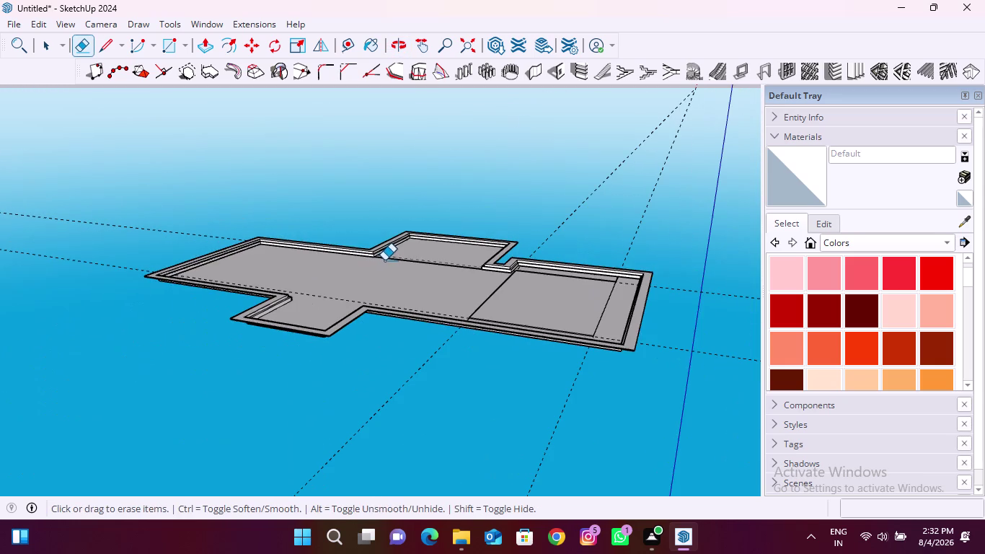
key(ctrl+z)
scroll(up, 3)
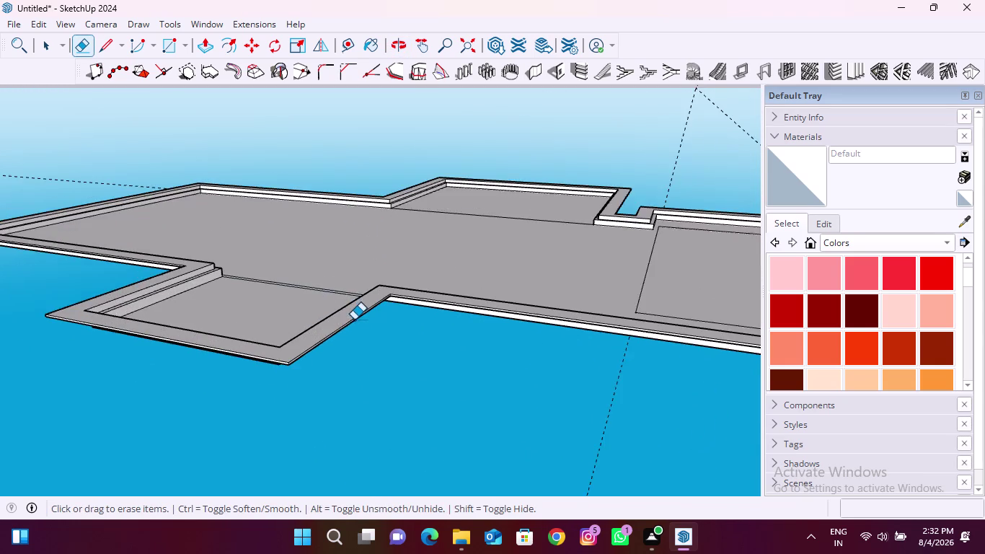
middle_drag(291, 326, 310, 283)
scroll(up, 3)
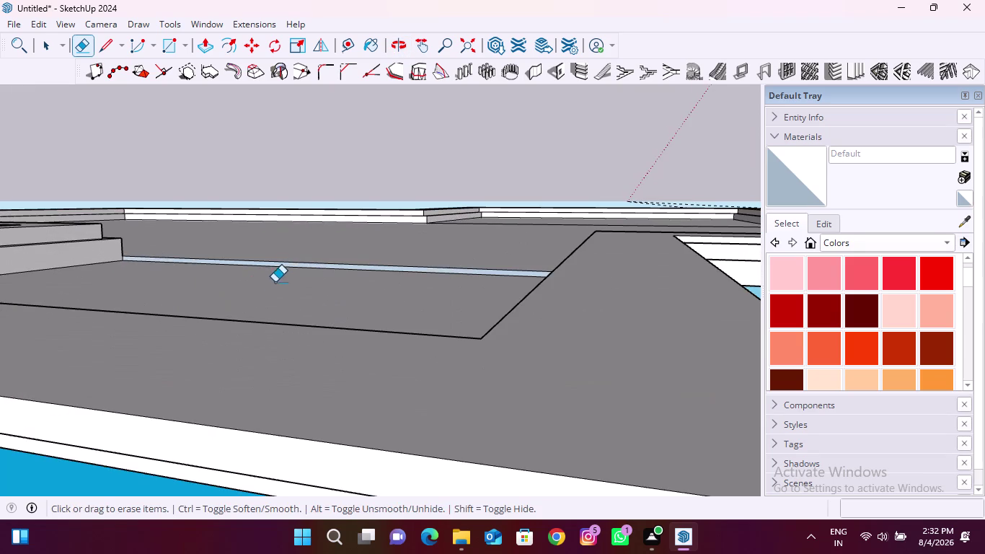
middle_drag(332, 258, 538, 369)
scroll(down, 3)
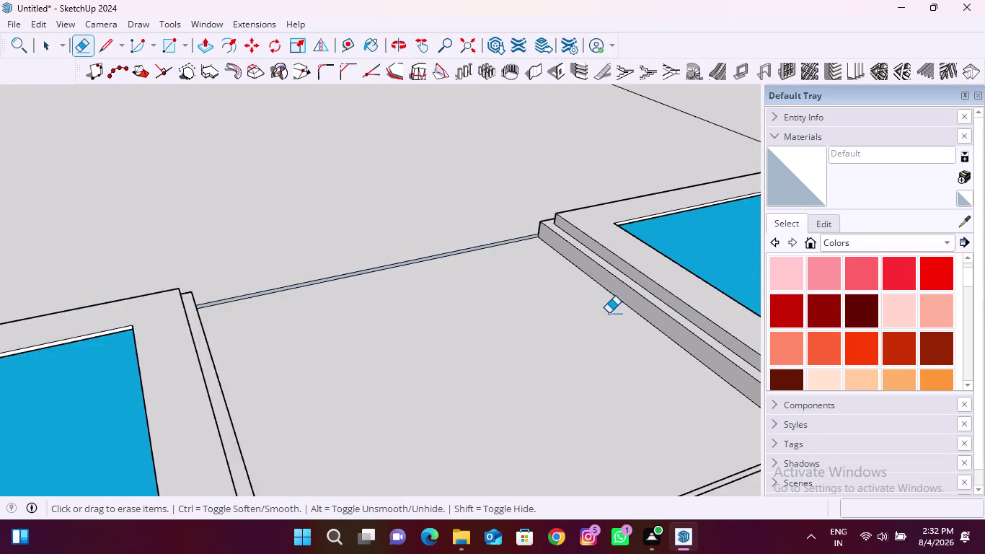
scroll(down, 3)
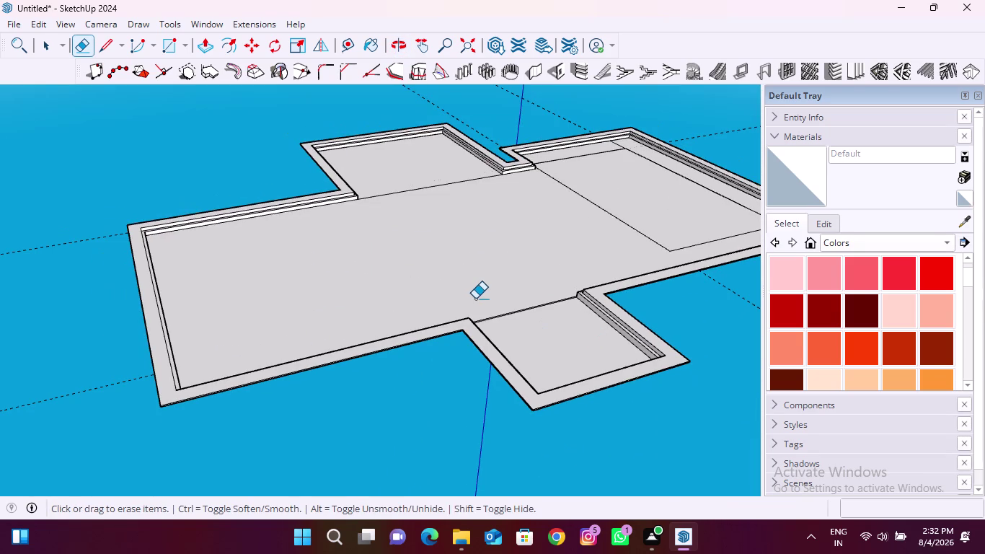
scroll(up, 3)
scroll(down, 3)
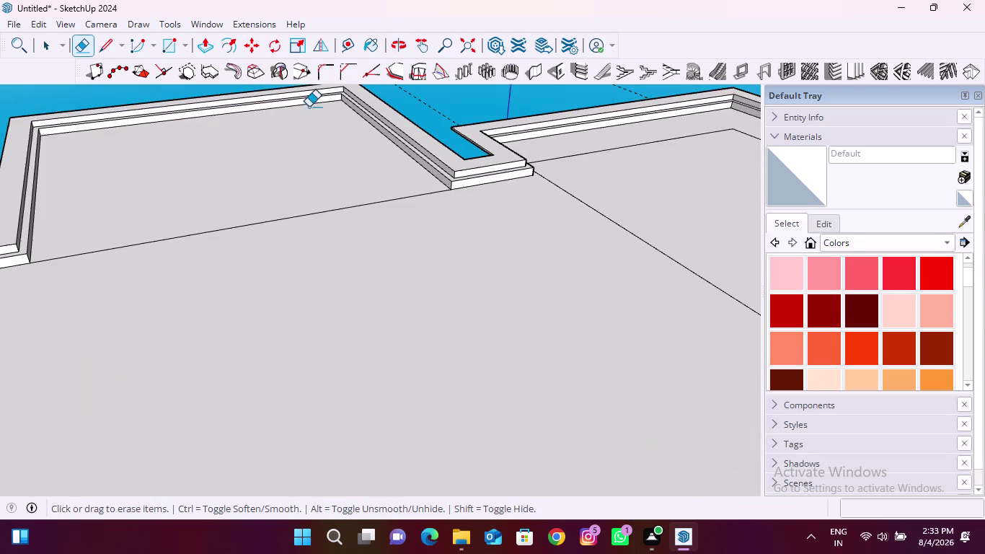
click(177, 43)
Zoom in on the corner joint and select the narrow strip face there.
scroll(down, 3)
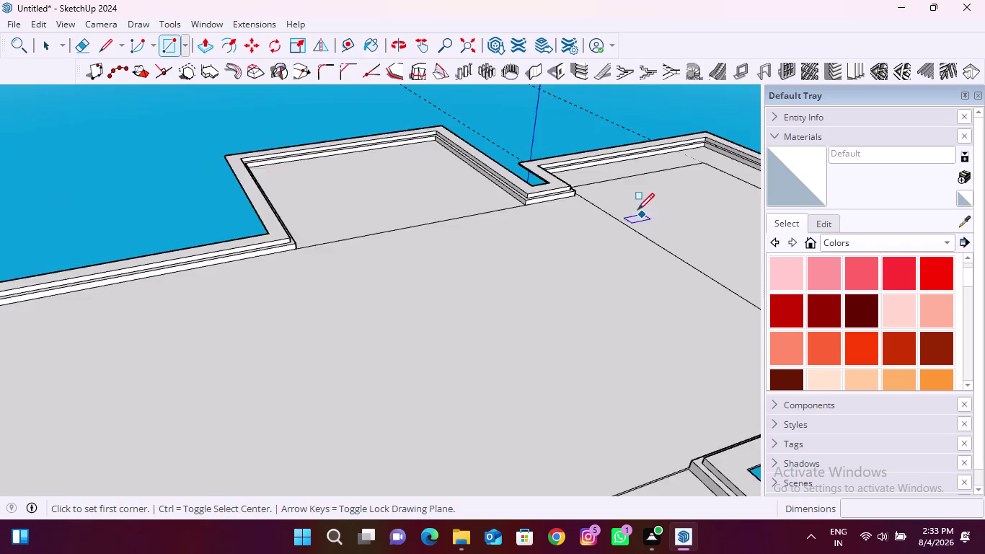
scroll(down, 3)
middle_drag(555, 305, 840, 392)
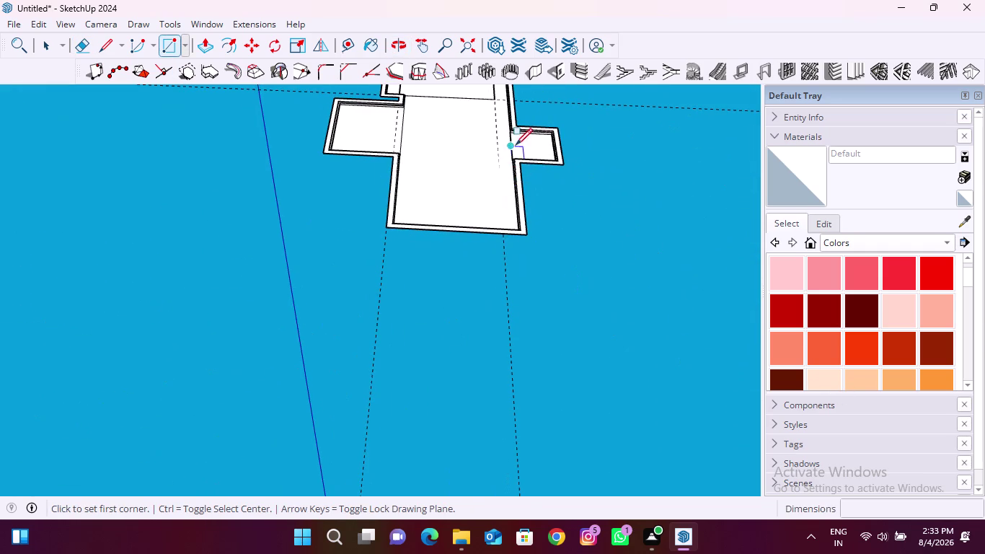
scroll(up, 3)
scroll(up, 3)
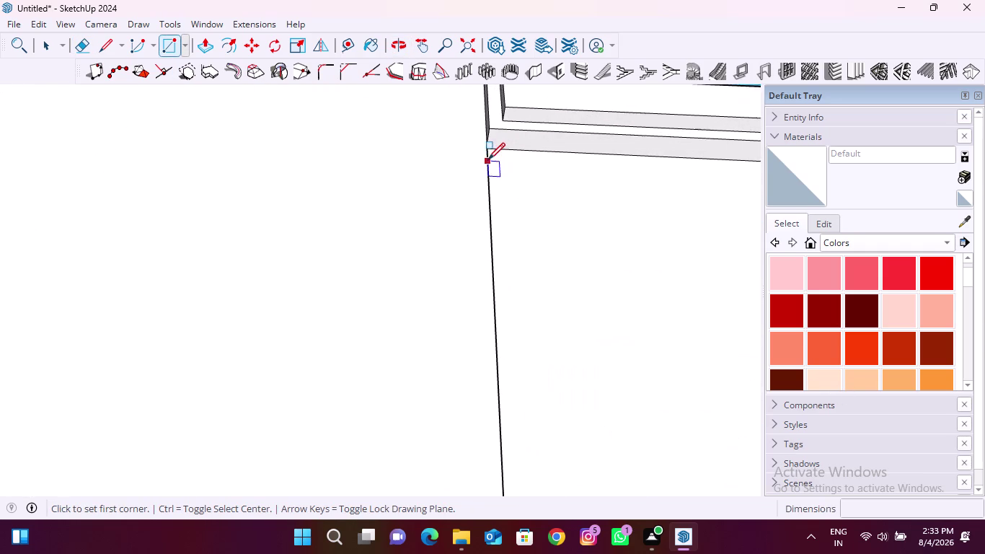
middle_drag(525, 143, 500, 147)
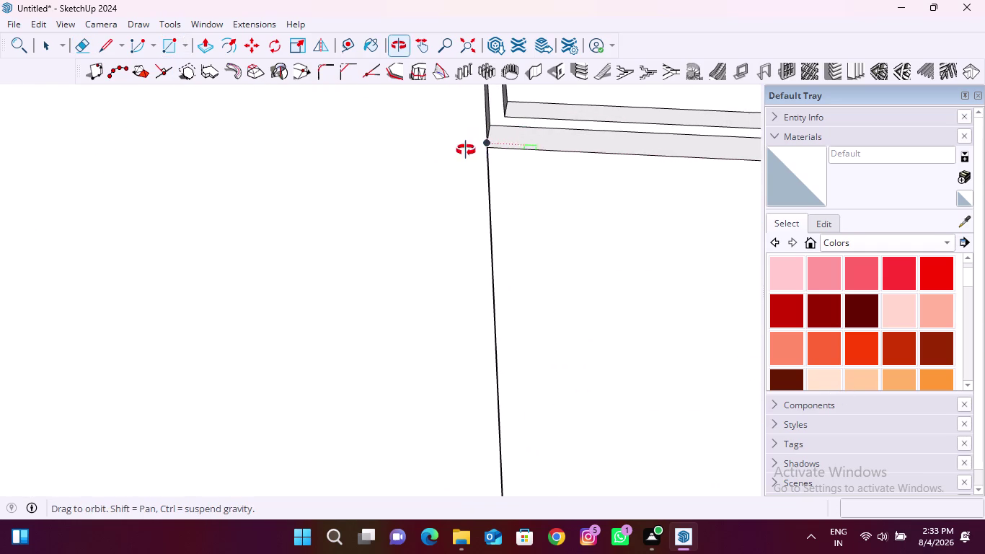
middle_drag(500, 147, 384, 153)
scroll(up, 3)
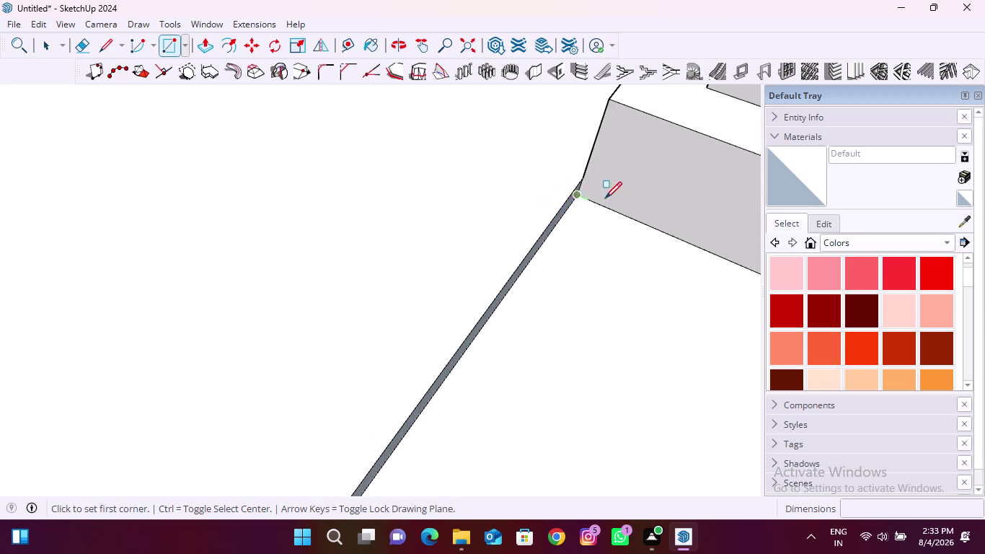
middle_drag(605, 198, 485, 145)
scroll(up, 3)
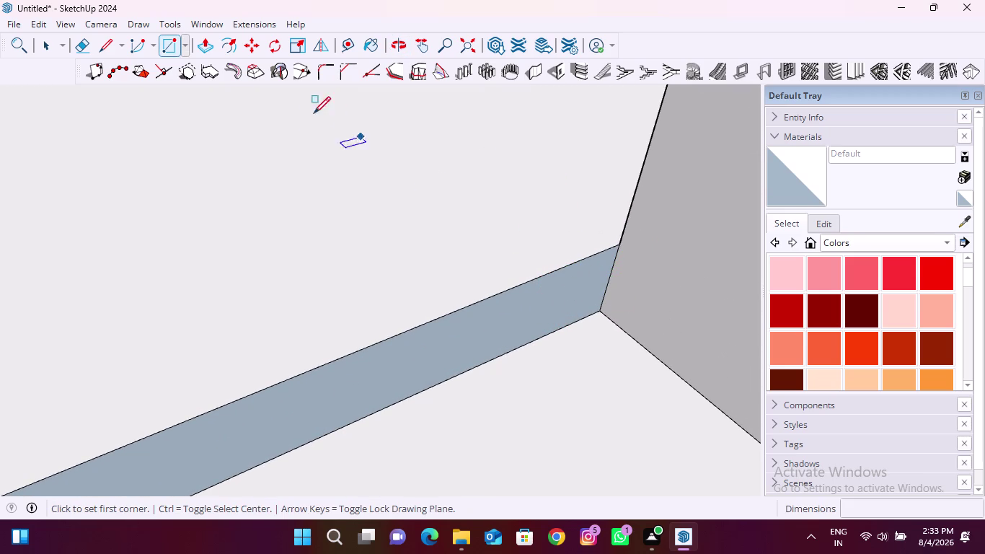
click(51, 46)
click(515, 312)
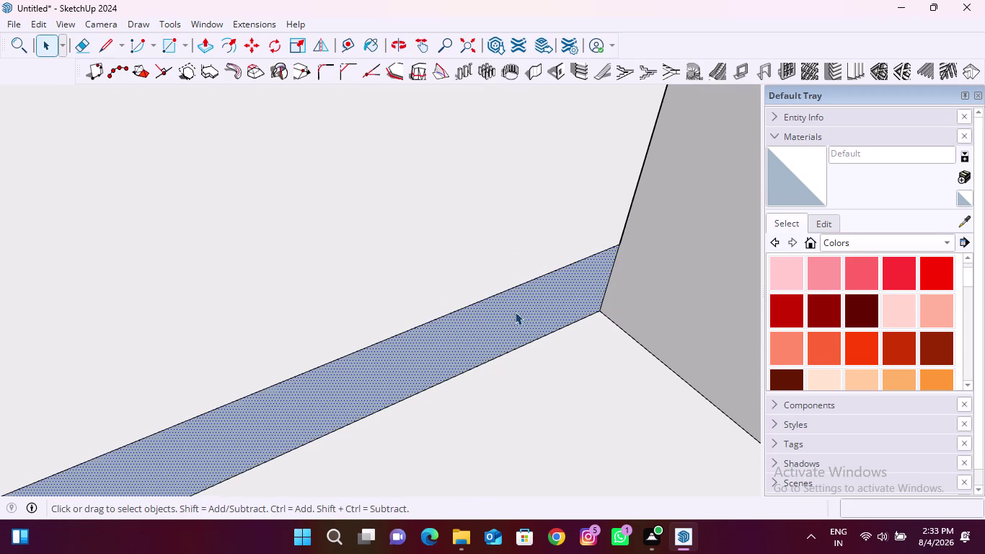
middle_drag(531, 357, 366, 203)
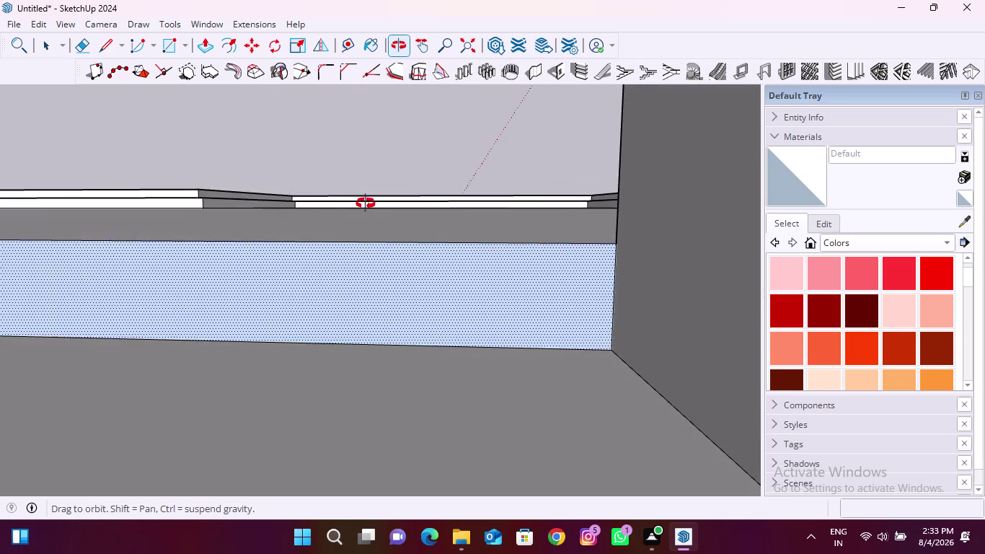
middle_drag(366, 203, 640, 285)
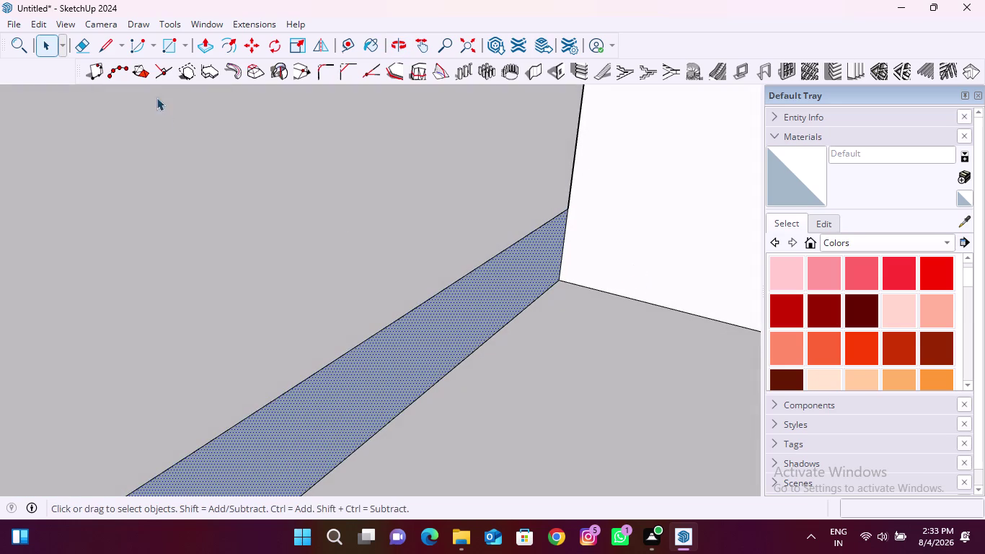
Draw a plane-locked rectangle filling the corner gap, then select the stray edge across it.
click(159, 48)
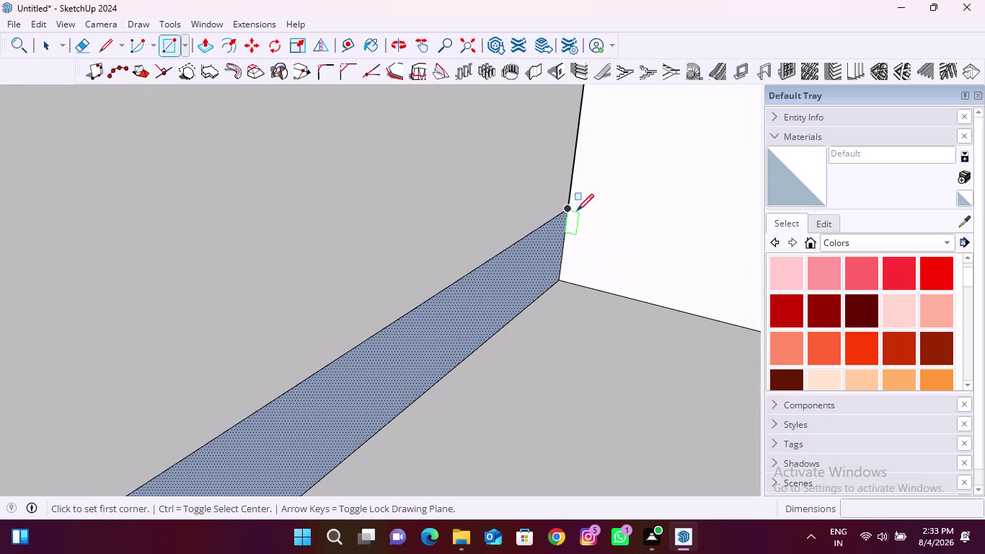
click(567, 207)
scroll(down, 3)
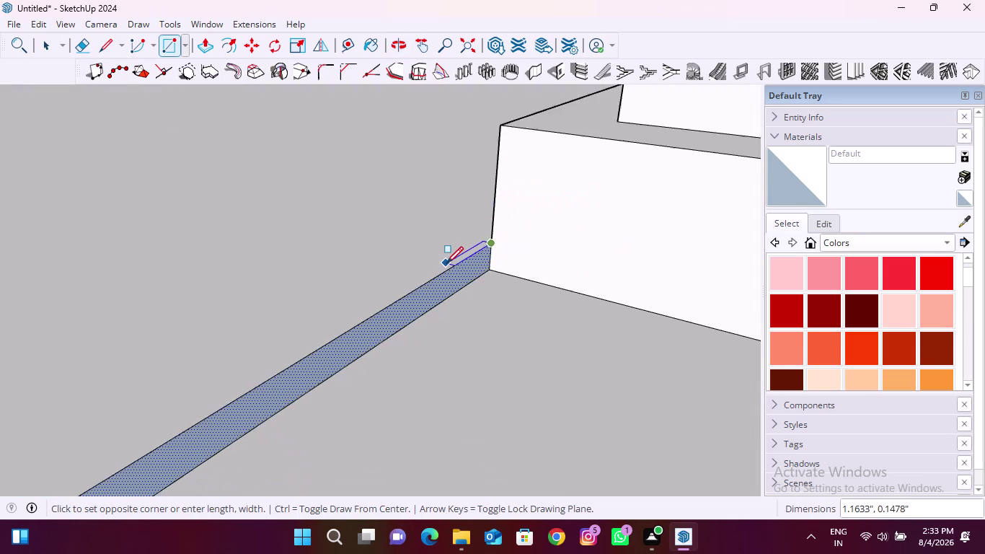
scroll(down, 3)
middle_drag(338, 369, 489, 438)
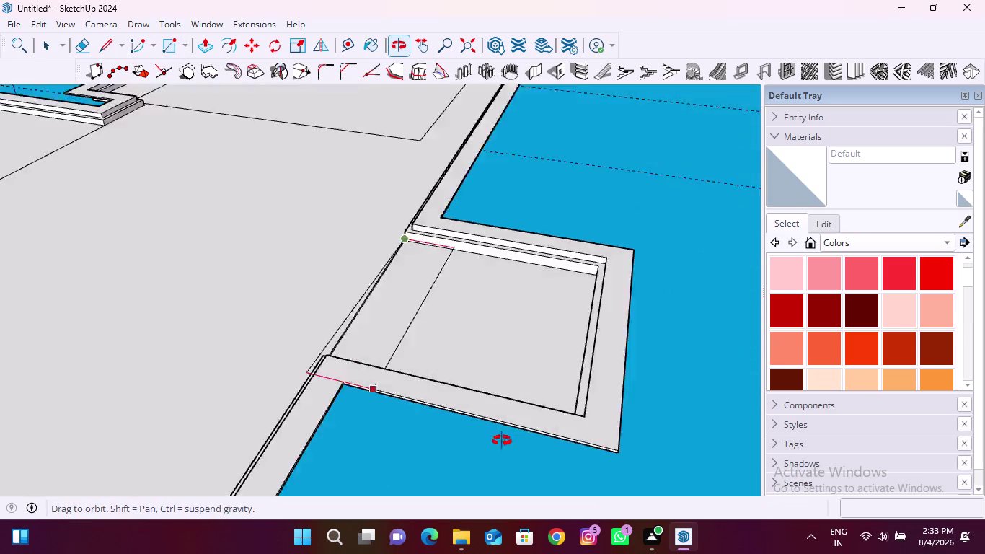
middle_drag(489, 439, 738, 457)
middle_drag(386, 331, 496, 354)
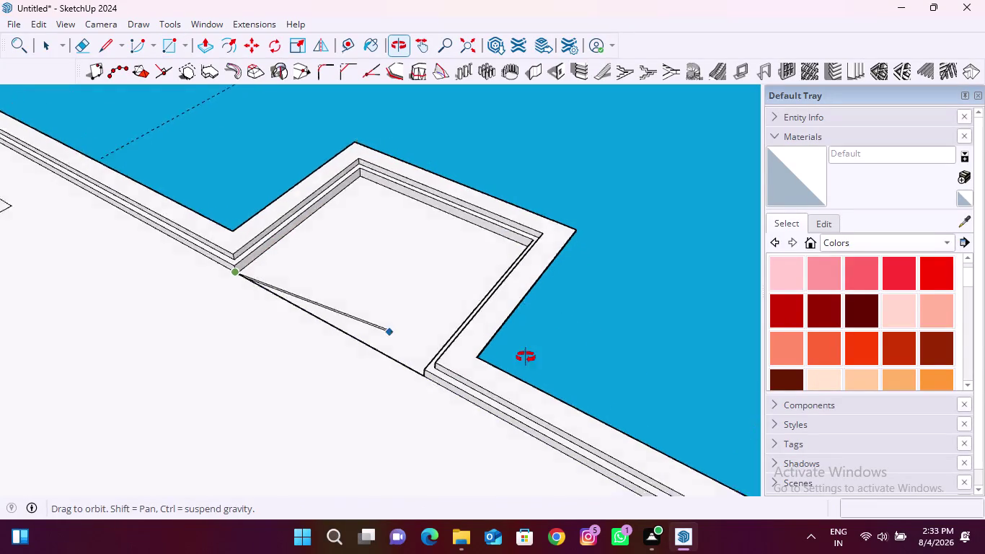
middle_drag(495, 354, 722, 352)
scroll(up, 3)
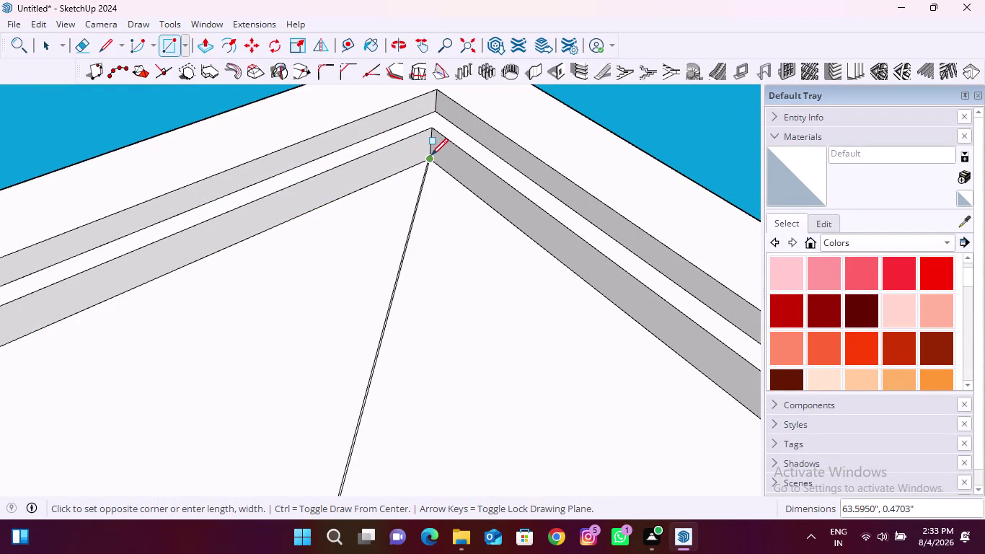
key(Up)
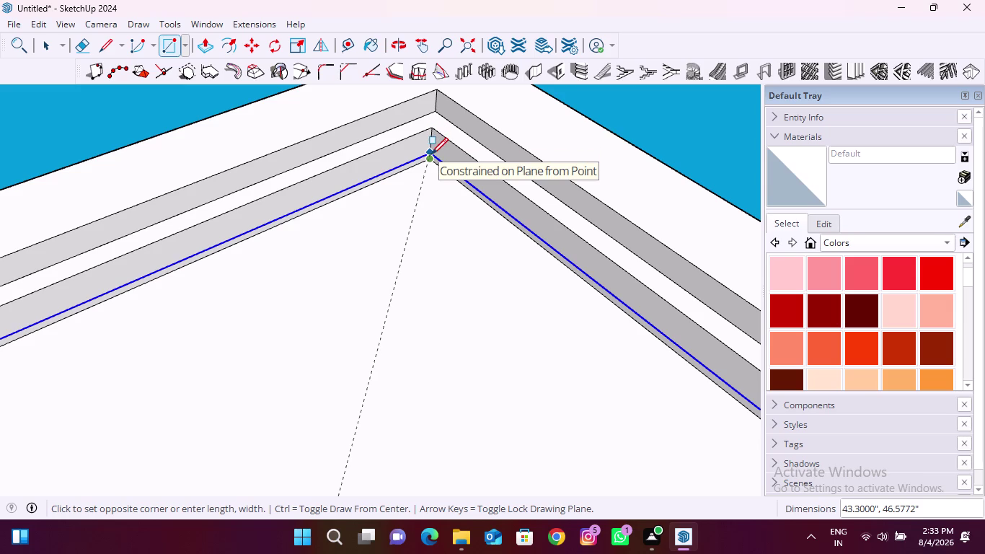
scroll(up, 3)
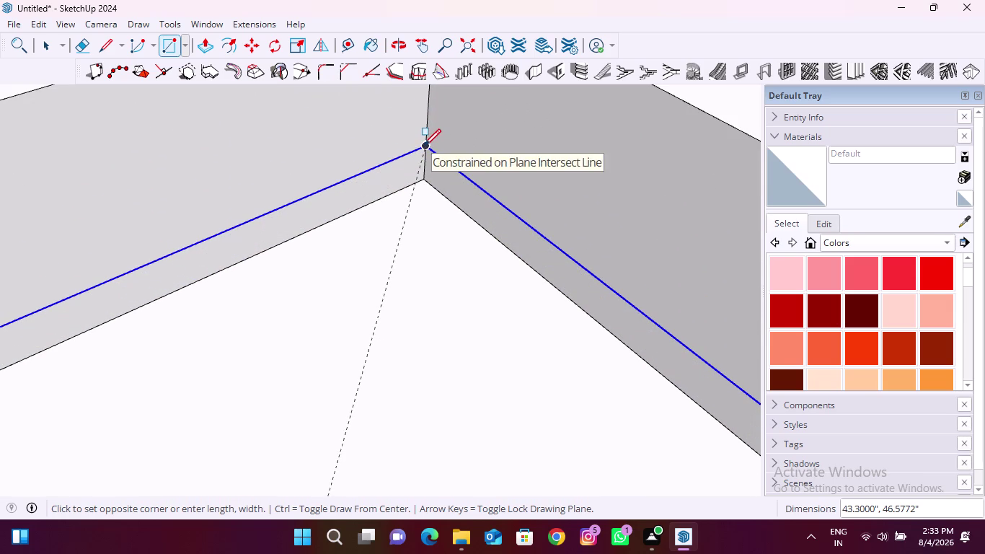
click(424, 146)
scroll(down, 3)
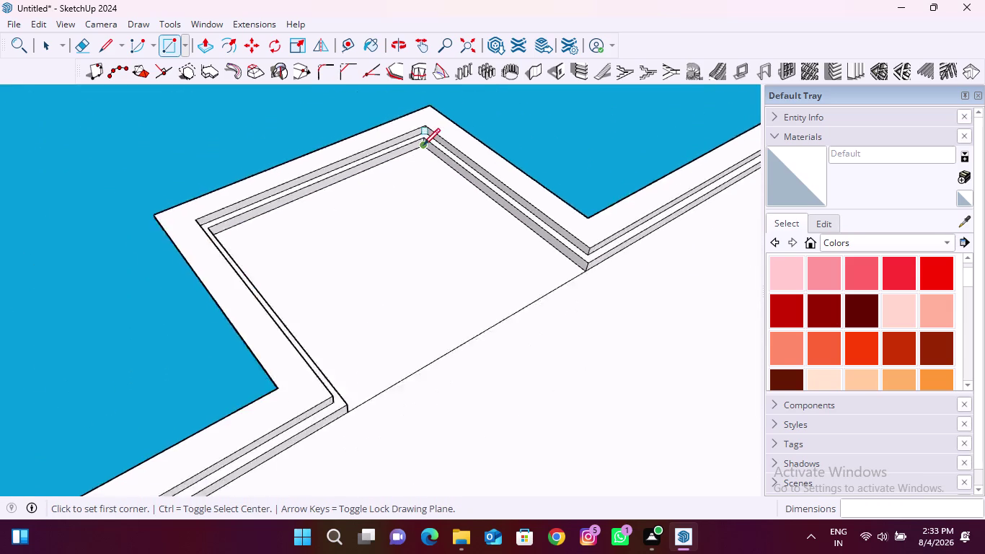
scroll(down, 3)
click(51, 51)
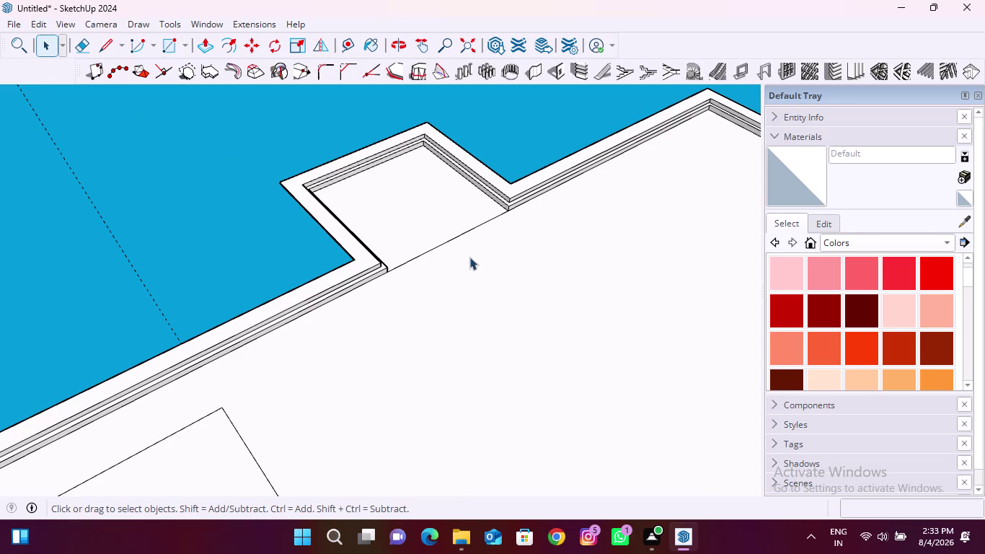
click(440, 243)
Delete the stray edge and view the border corner from a low angle.
key(Delete)
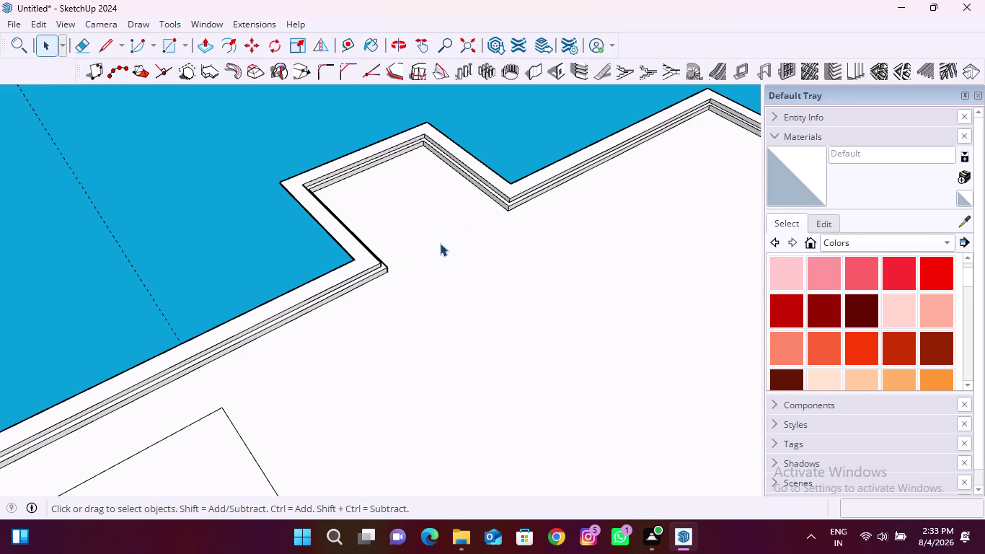
scroll(up, 3)
middle_drag(561, 251, 292, 345)
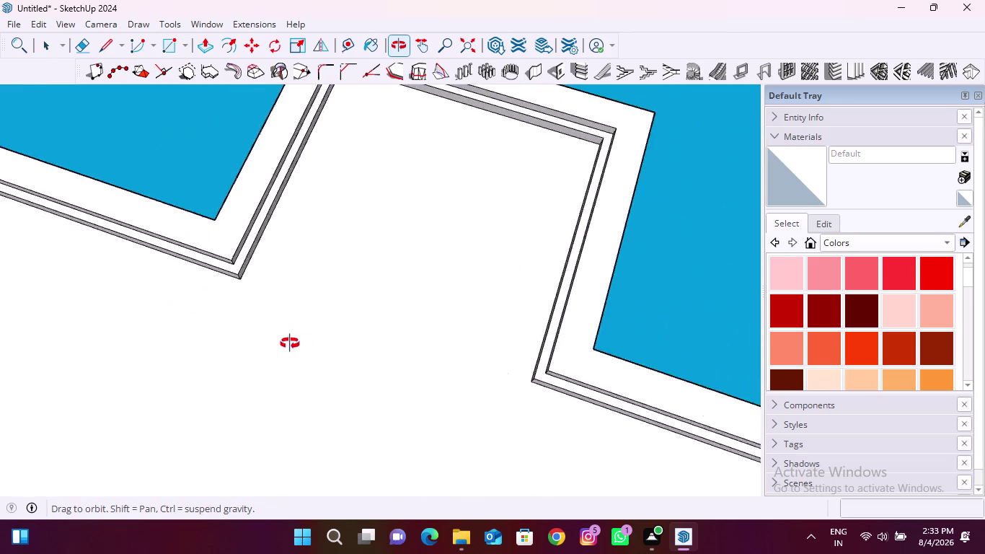
middle_drag(292, 345, 570, 139)
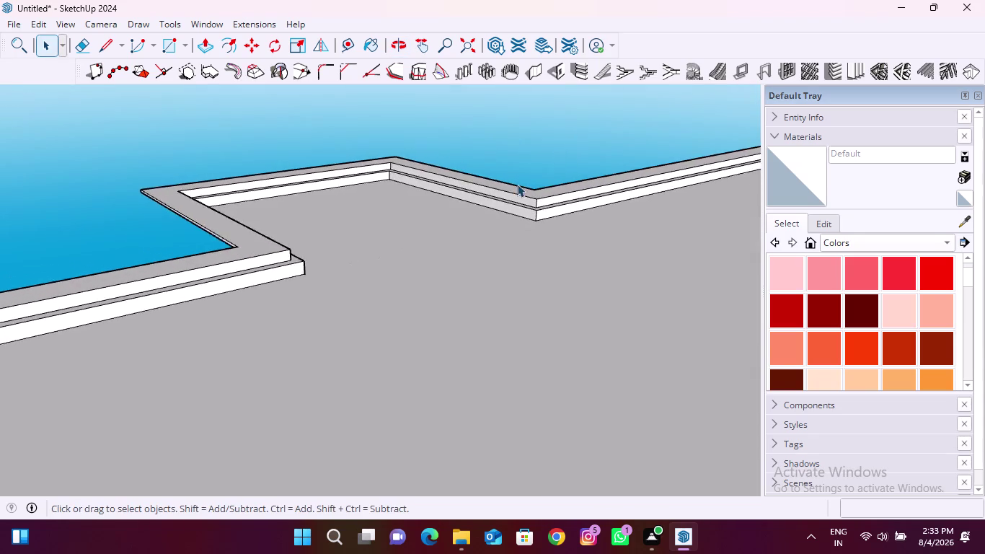
scroll(down, 3)
scroll(down, 3)
scroll(up, 3)
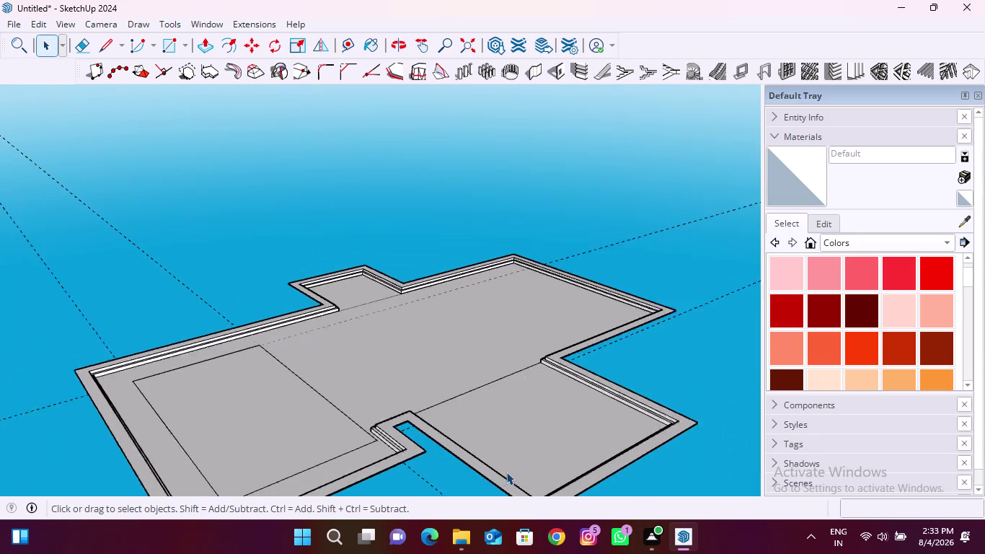
scroll(up, 3)
middle_drag(445, 421, 712, 401)
scroll(up, 3)
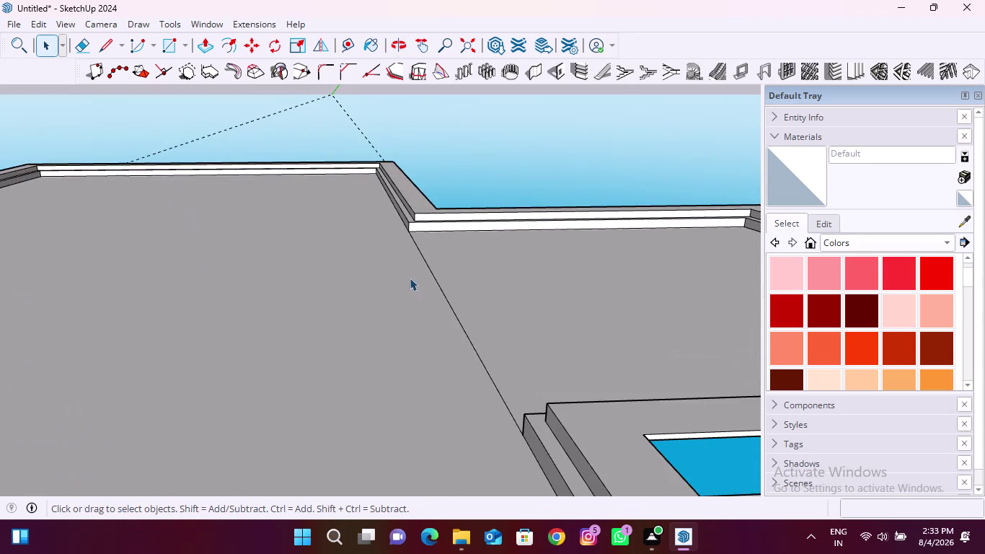
scroll(up, 3)
Select and delete another edge crossing the slab.
click(439, 273)
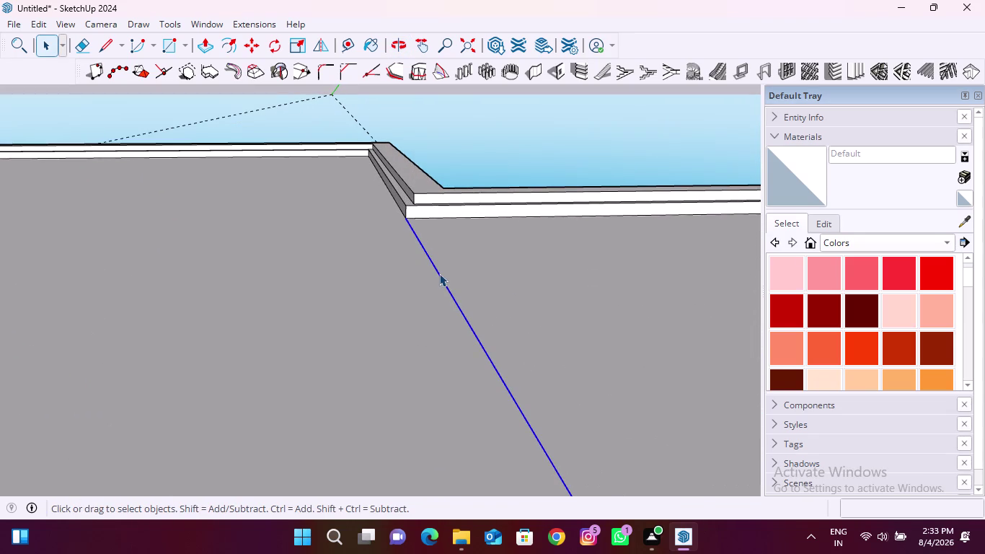
key(Delete)
scroll(down, 3)
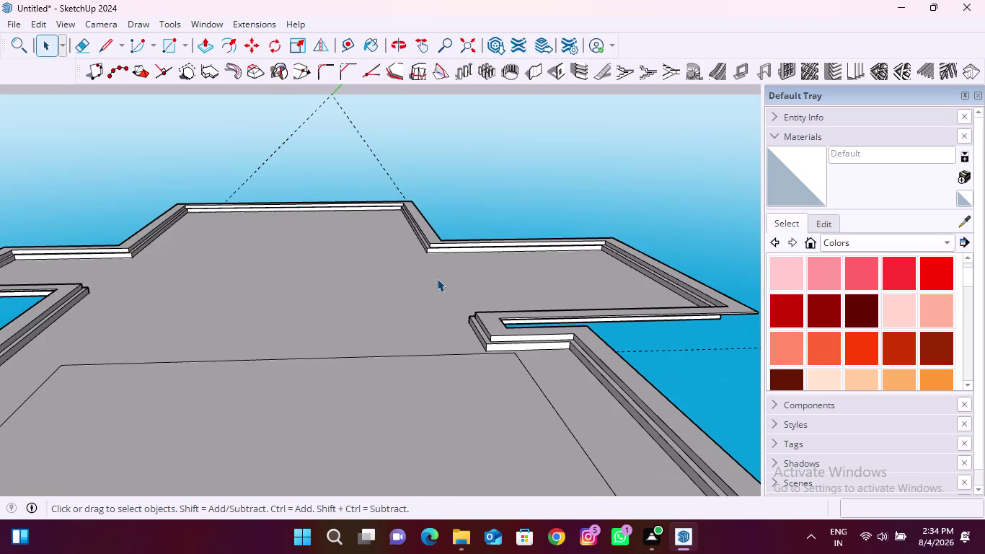
middle_click(442, 363)
scroll(up, 3)
scroll(up, 3)
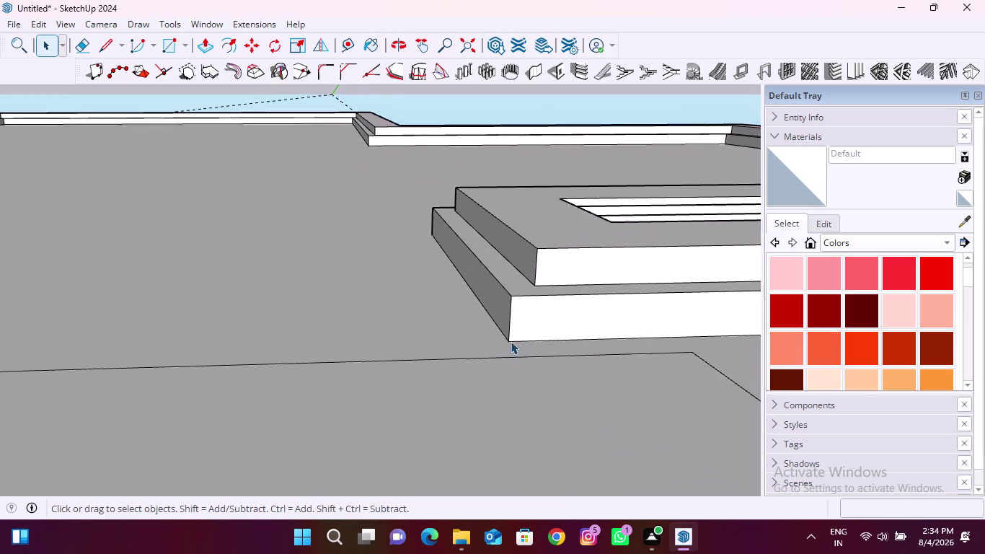
scroll(up, 3)
Orbit around the stepped border out to an overview of the whole slab.
middle_drag(496, 360, 493, 326)
scroll(up, 3)
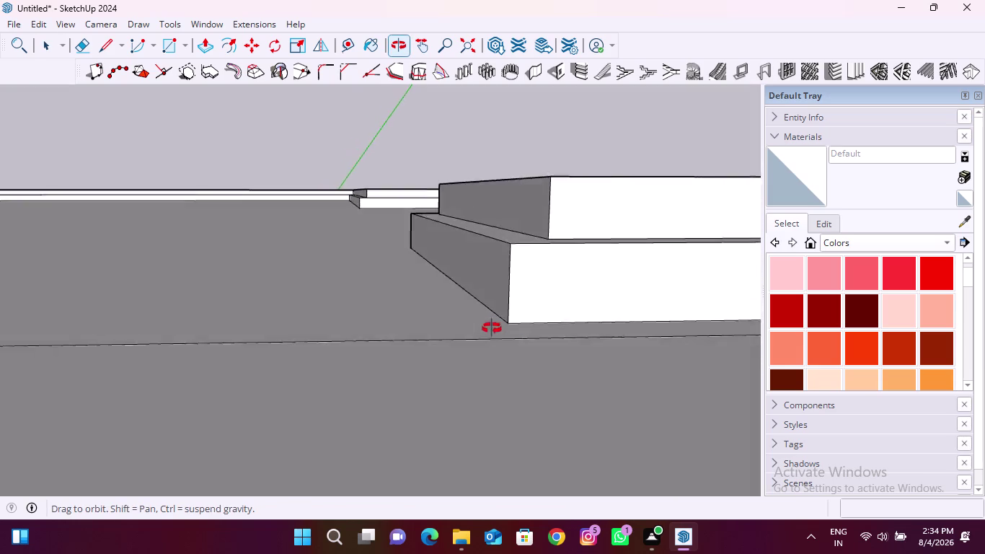
middle_drag(492, 326, 487, 334)
scroll(up, 3)
scroll(down, 3)
middle_drag(496, 318, 503, 351)
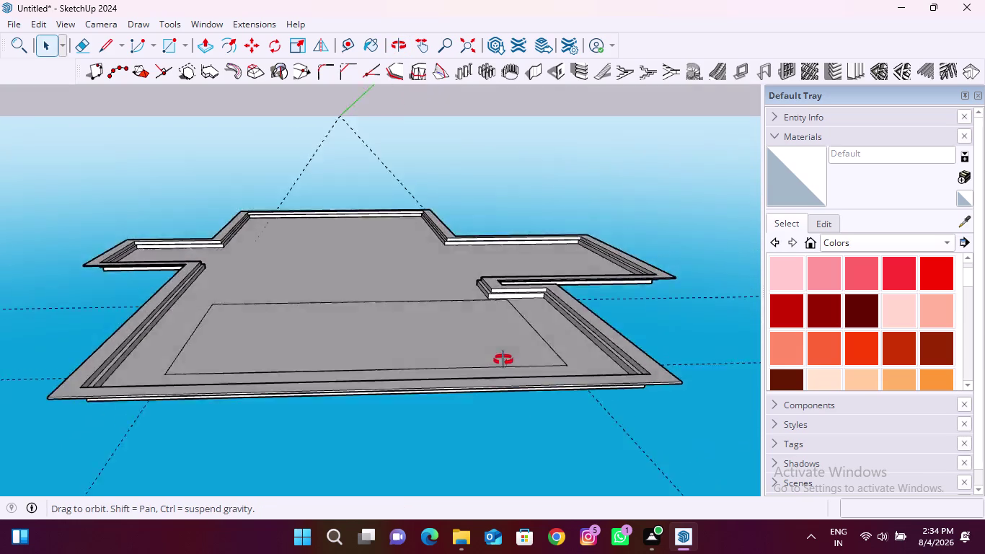
middle_drag(503, 350, 498, 438)
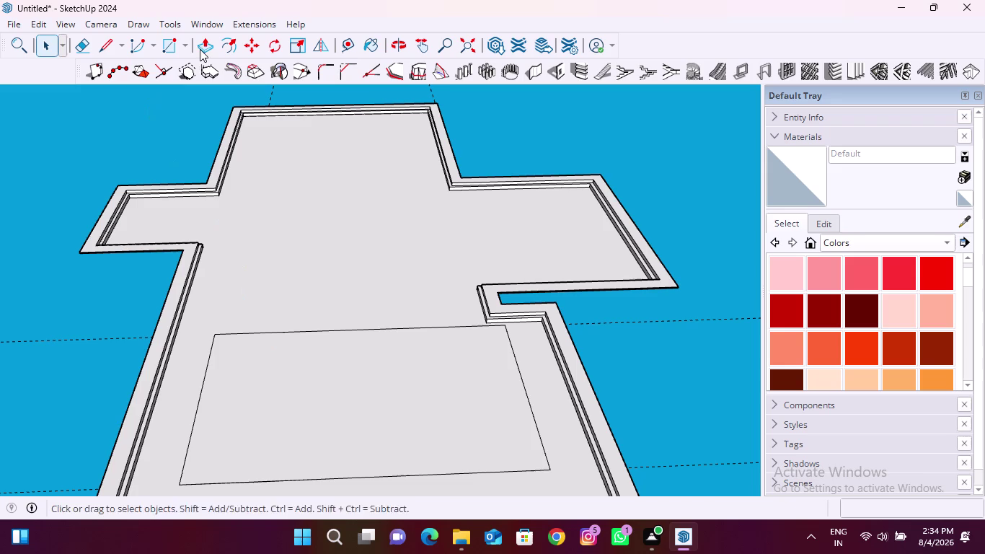
Push the inner rectangle face about 0.47 inch into the slab, checking from below.
click(203, 46)
click(409, 384)
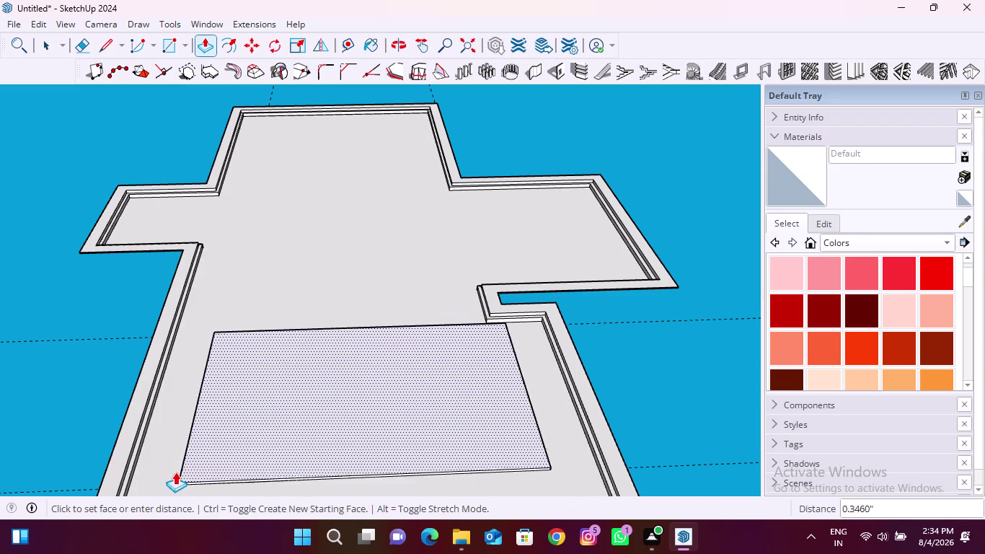
scroll(down, 3)
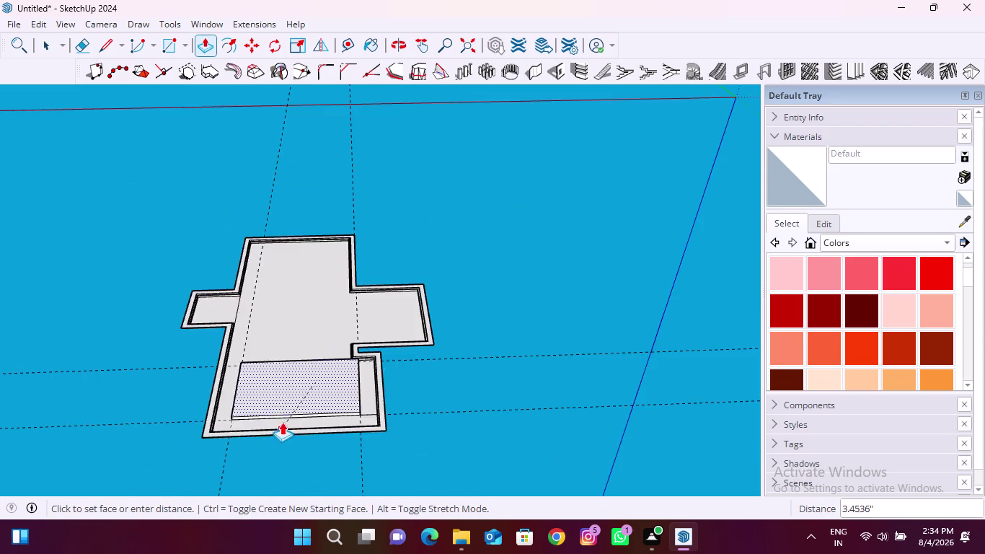
middle_drag(282, 419, 289, 281)
middle_drag(257, 395, 264, 285)
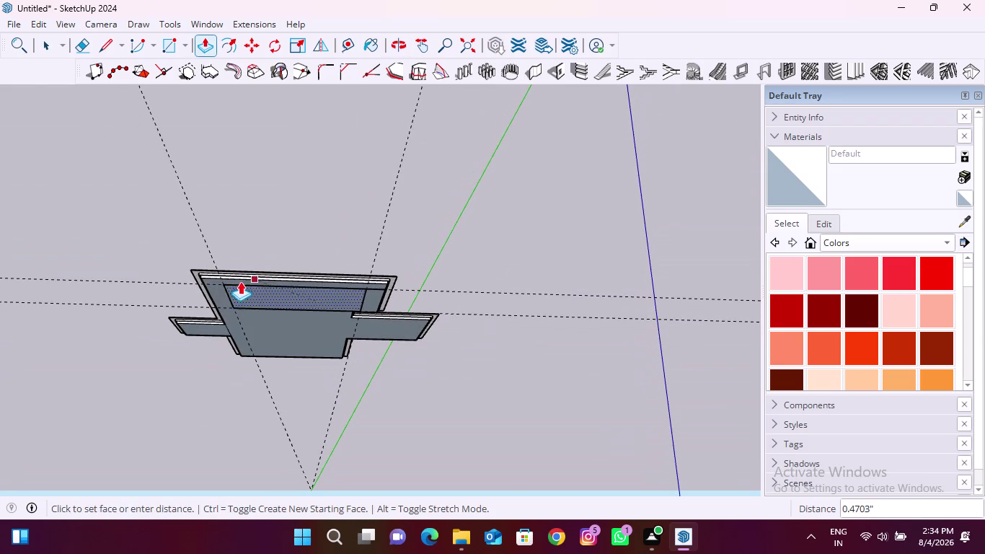
middle_drag(218, 287, 219, 290)
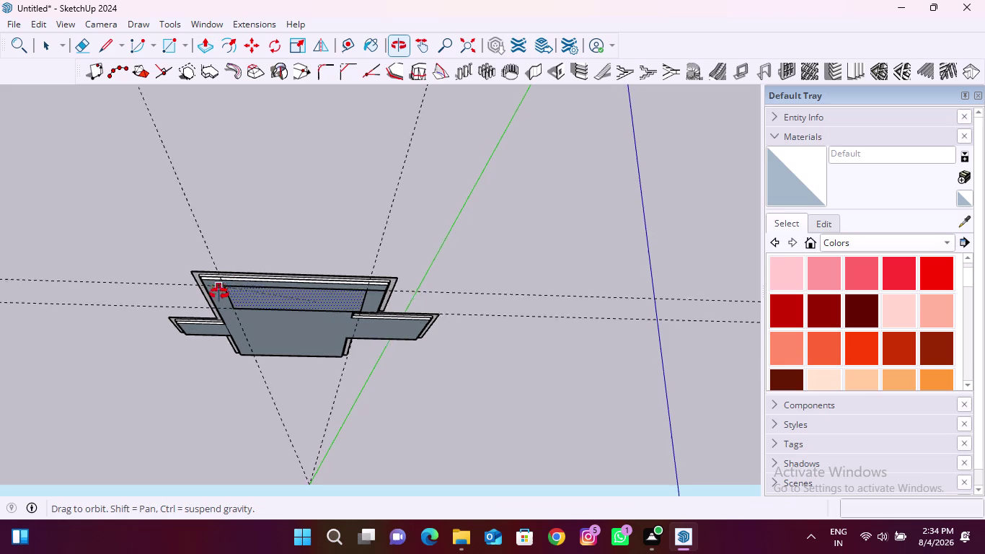
middle_drag(219, 291, 192, 435)
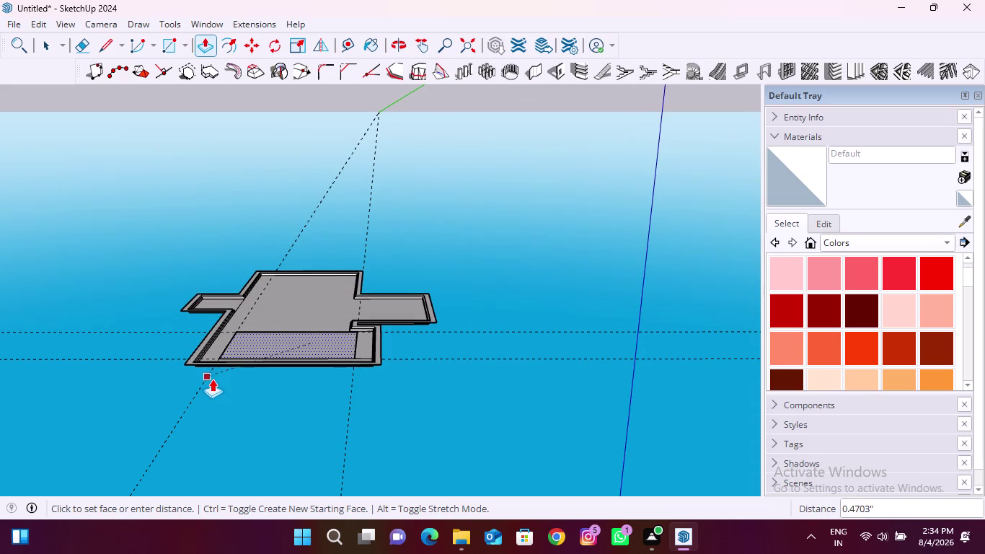
key(Escape)
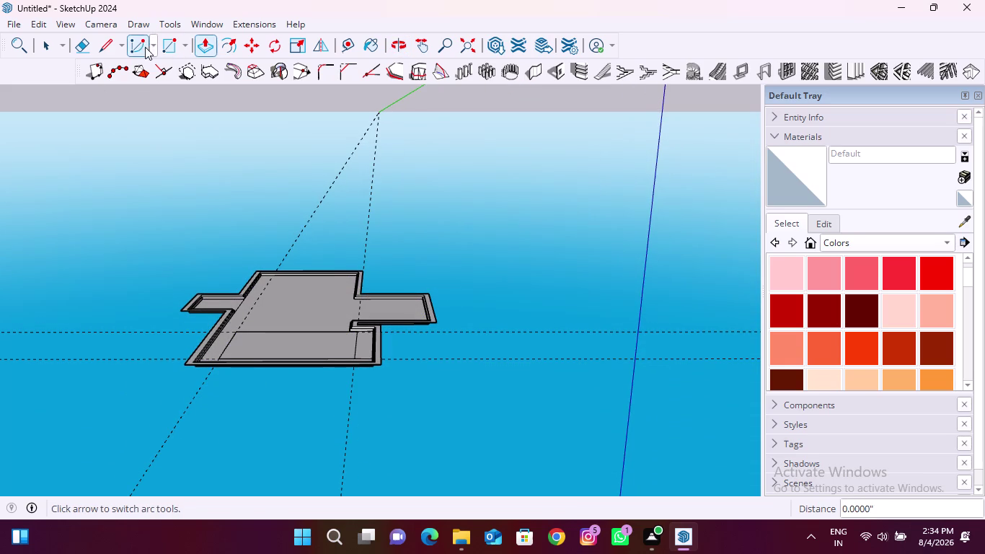
Offset the recessed panel face inward to add a first inset outline.
click(229, 46)
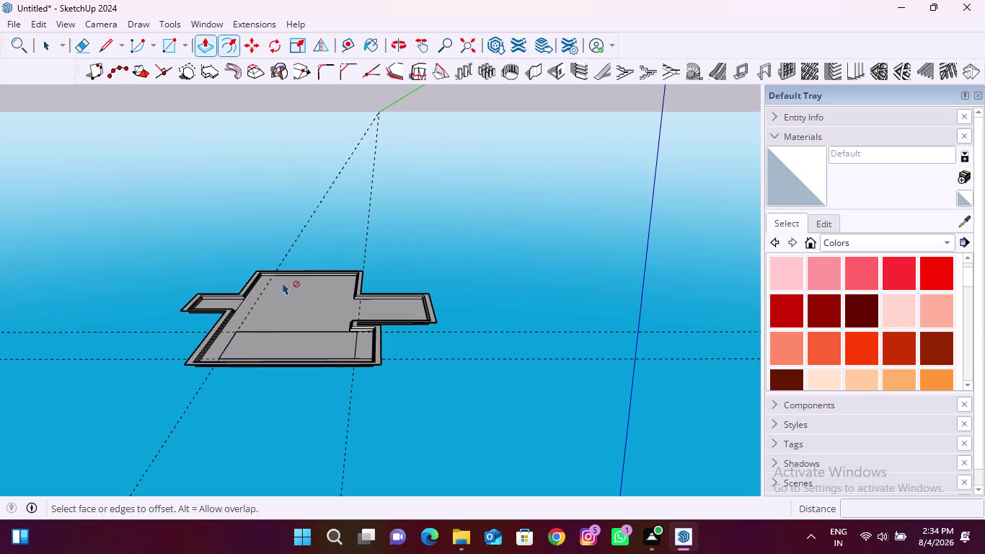
scroll(up, 3)
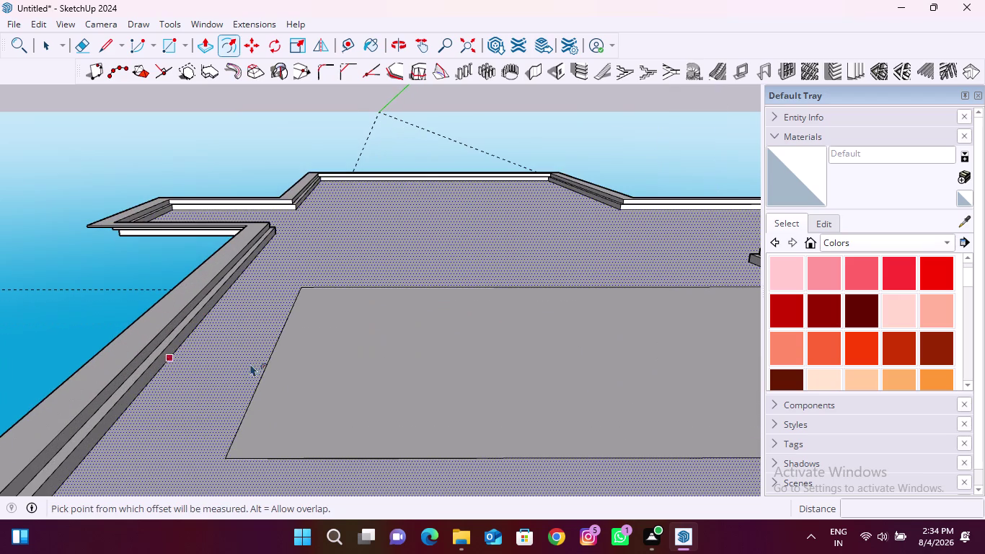
click(265, 379)
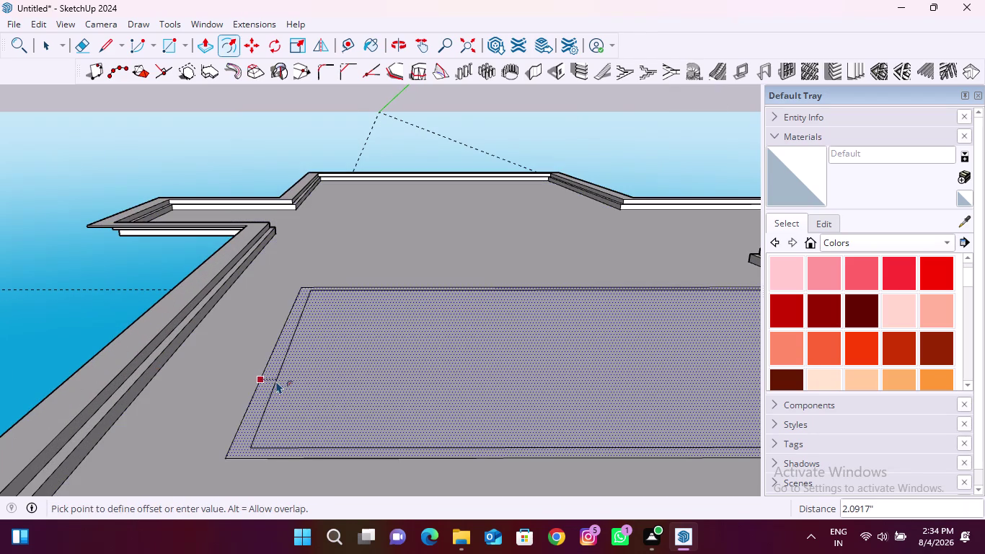
middle_drag(277, 381, 269, 403)
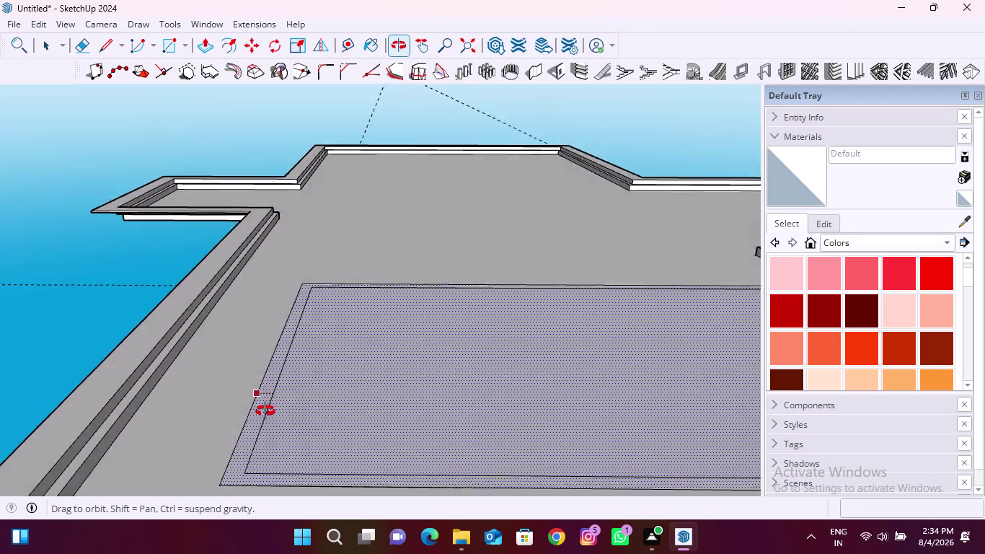
middle_drag(269, 403, 234, 478)
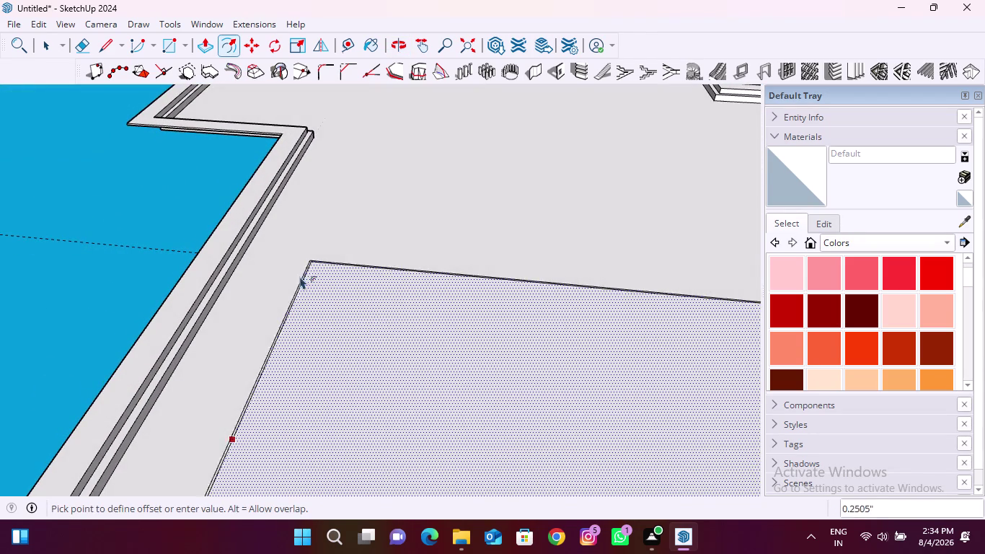
scroll(up, 3)
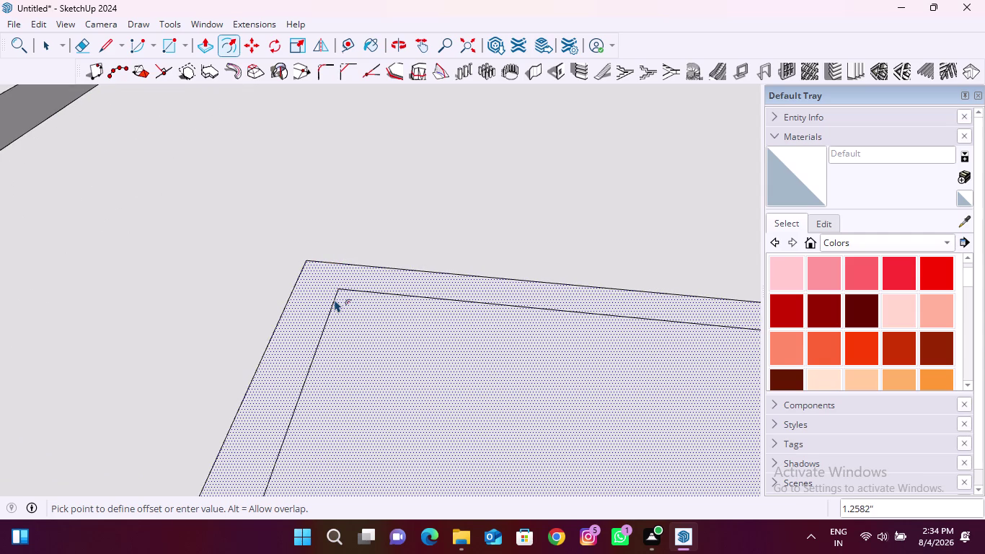
middle_drag(335, 299, 196, 448)
scroll(up, 3)
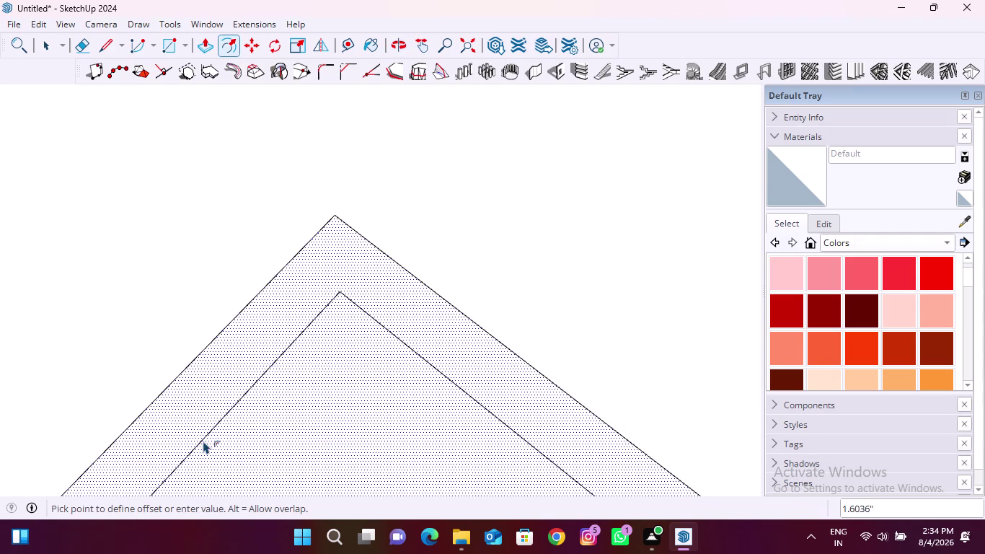
click(208, 435)
scroll(down, 3)
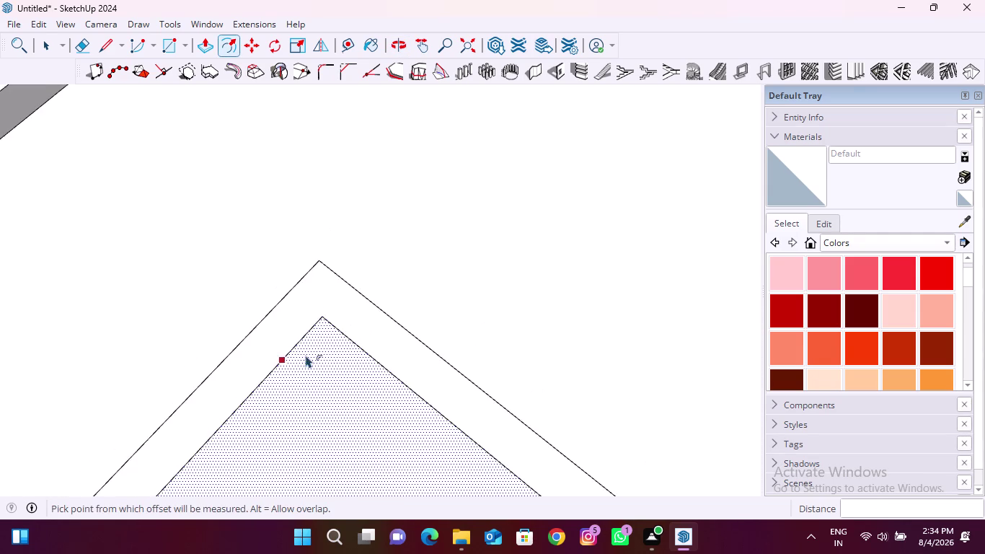
scroll(down, 3)
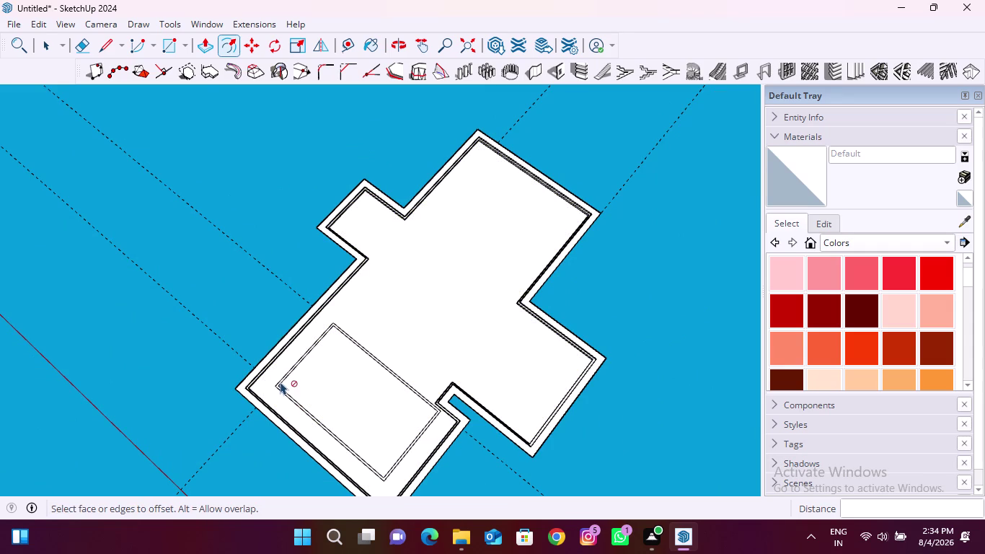
scroll(up, 3)
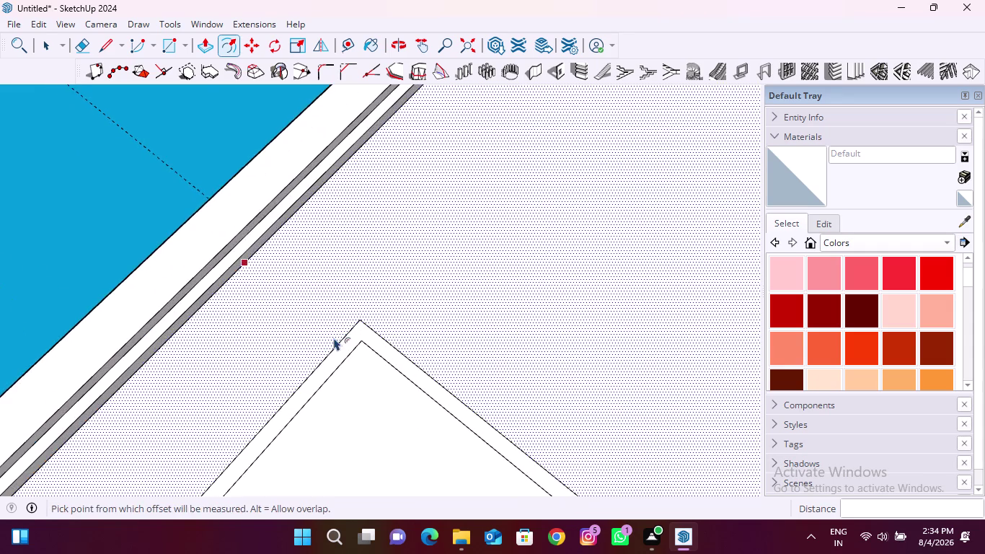
scroll(up, 3)
key(Escape)
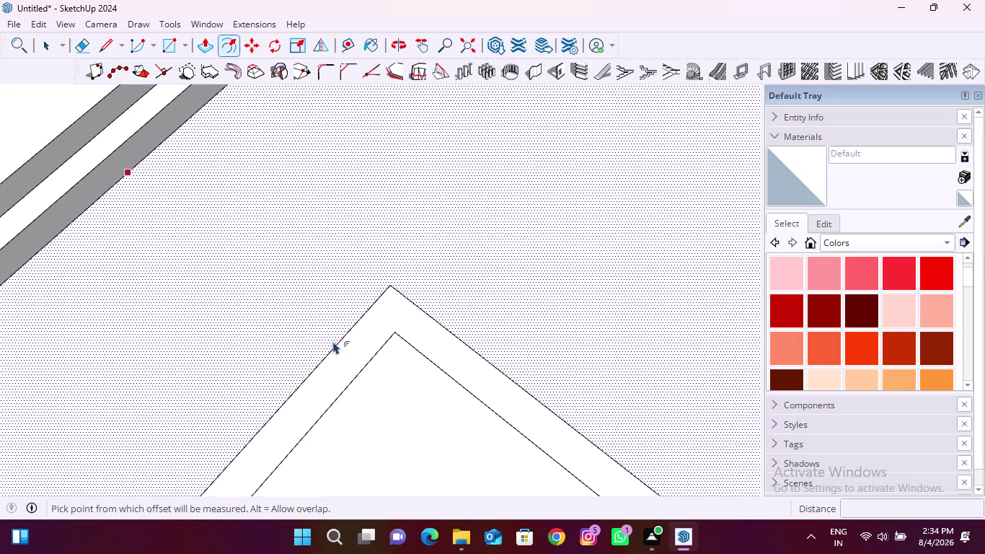
Repeat the inset offset on the neighbouring faces at the panel corner.
click(359, 346)
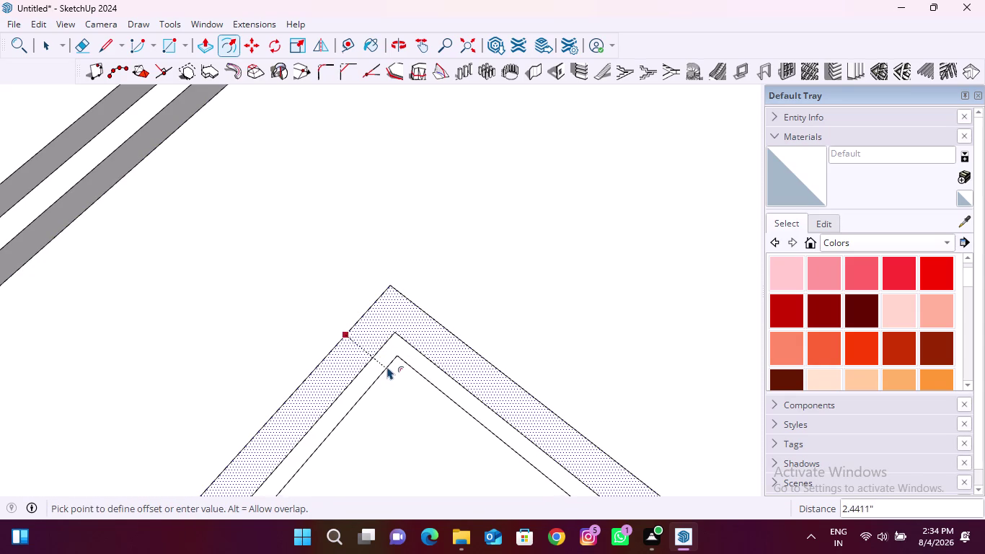
click(386, 360)
scroll(down, 3)
click(384, 352)
double_click(384, 352)
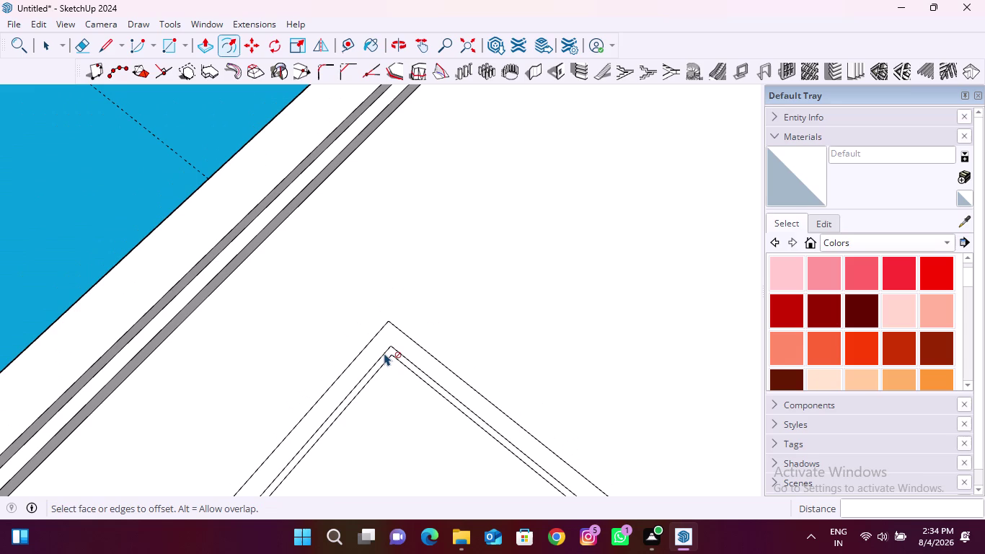
double_click(384, 353)
key(space)
Select and delete the stray edges at the inner panel's corner.
click(385, 353)
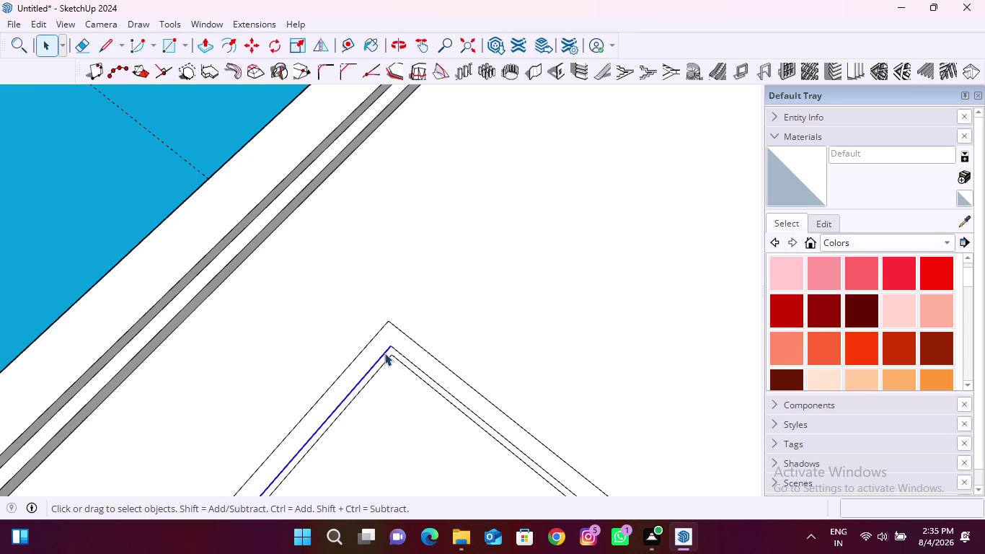
double_click(384, 353)
key(Escape)
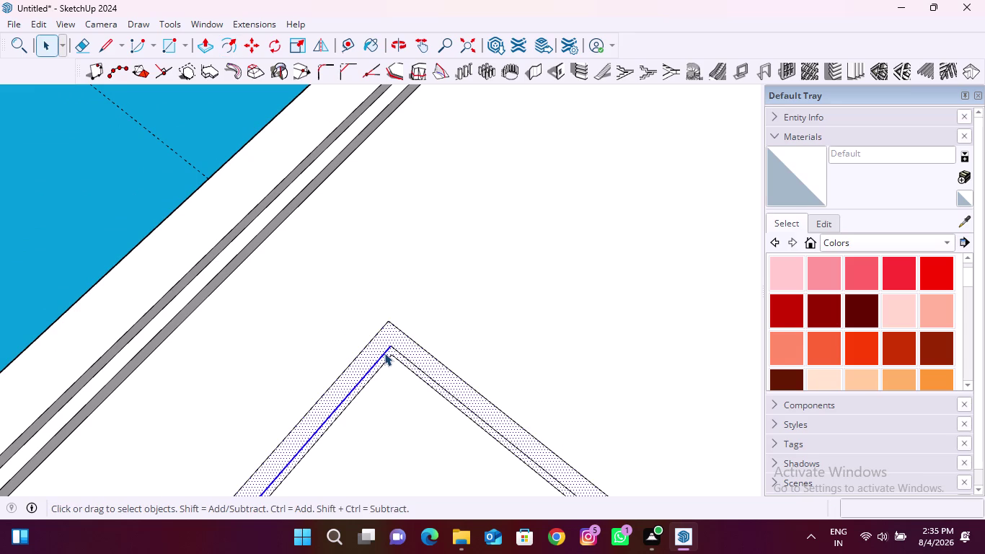
click(430, 303)
click(402, 354)
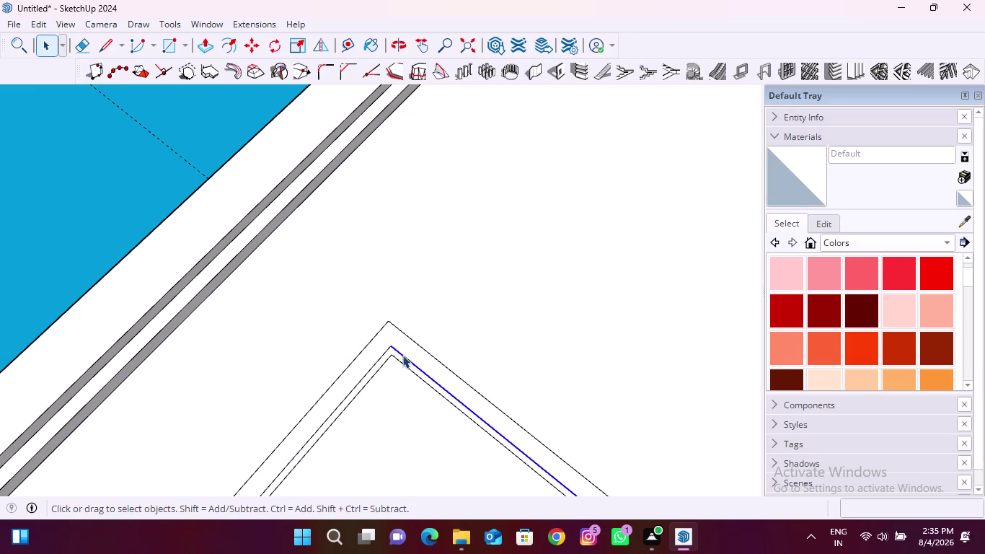
key(Delete)
Delete the remaining leftover edges along the panel border.
click(378, 358)
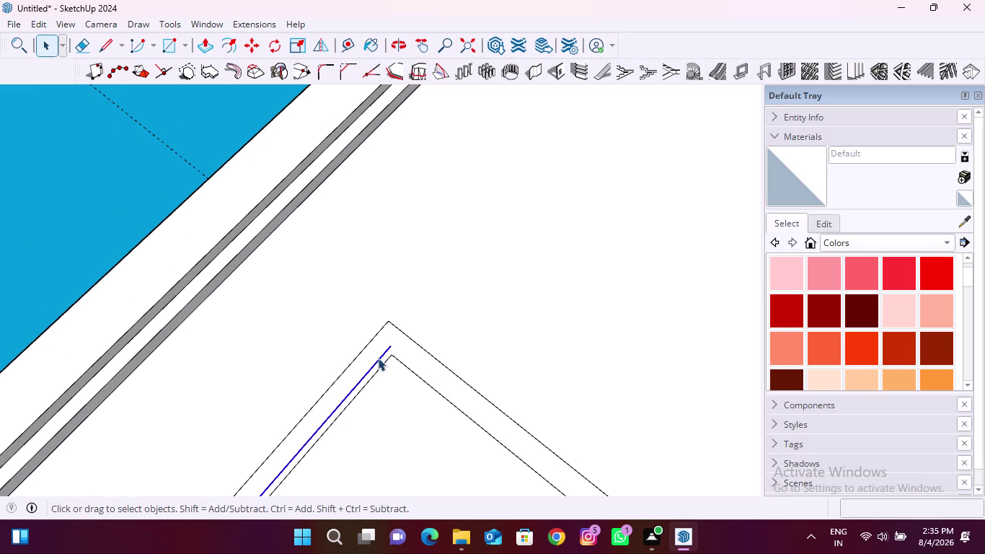
key(Delete)
scroll(down, 3)
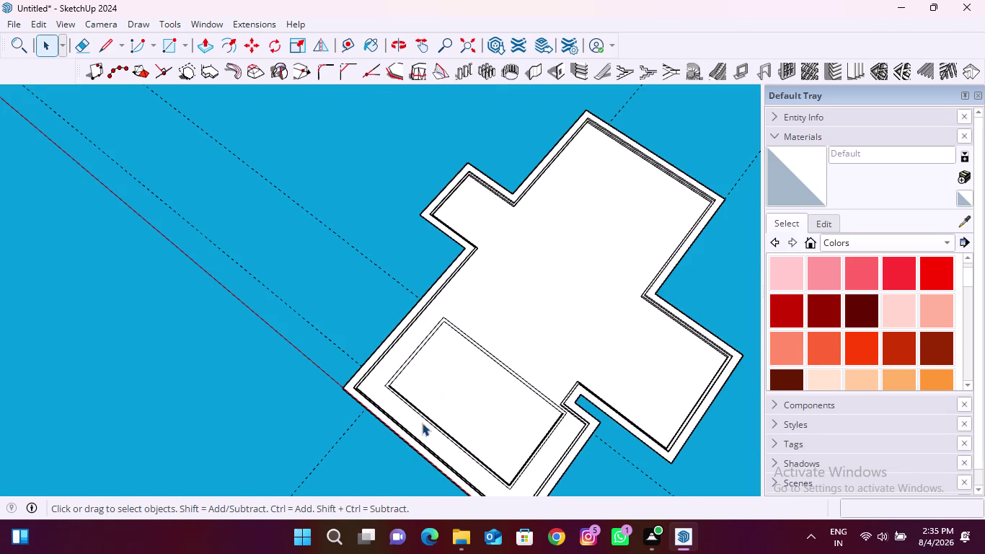
scroll(up, 3)
scroll(up, 3)
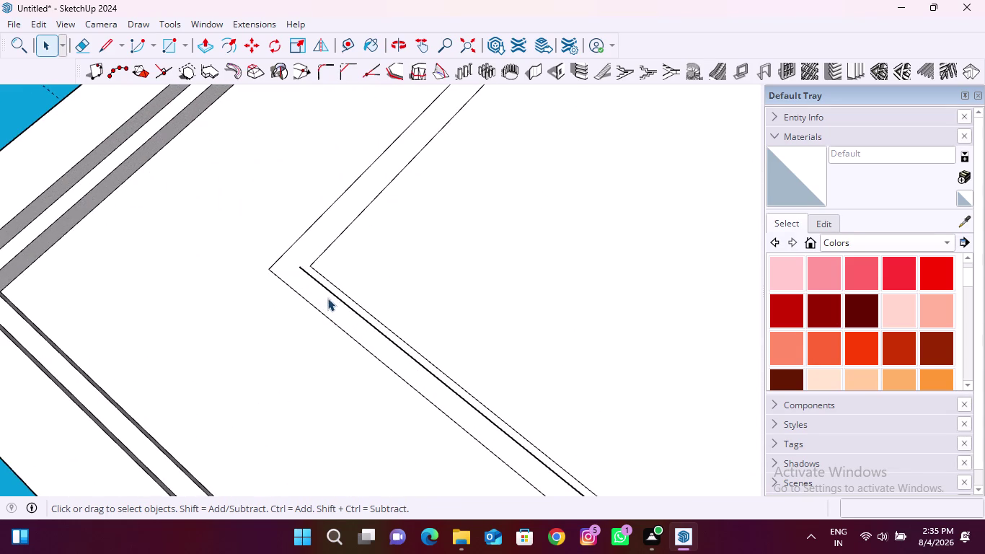
click(332, 292)
key(Delete)
scroll(down, 3)
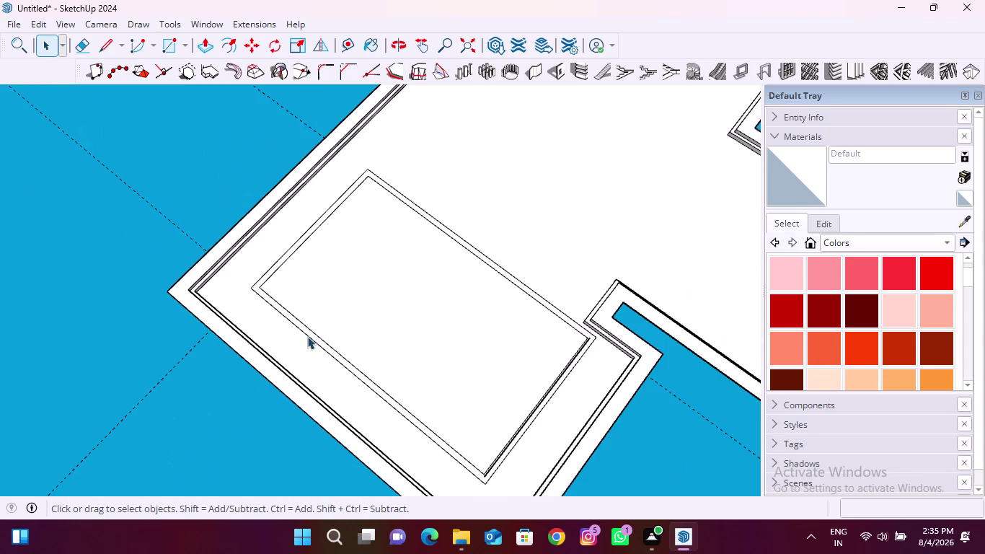
scroll(up, 3)
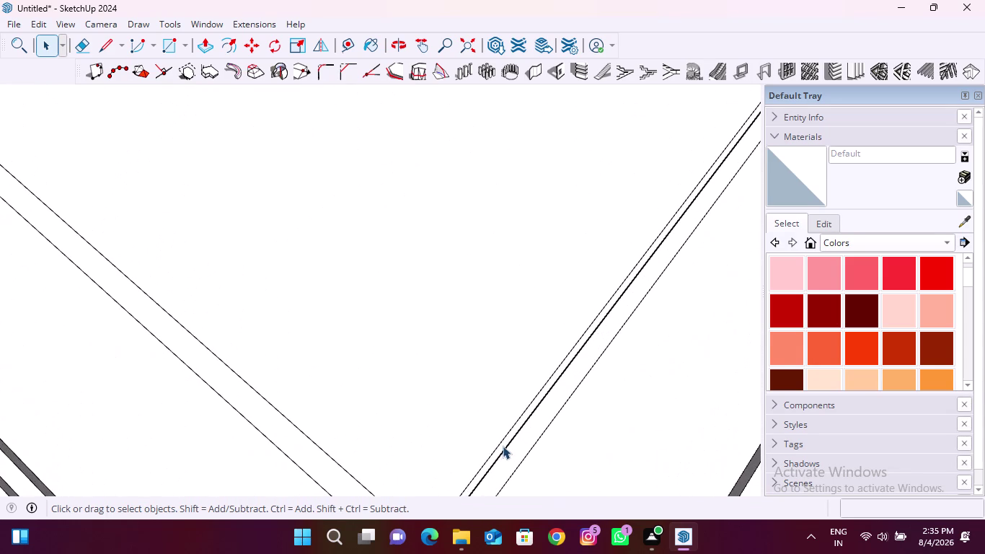
click(504, 446)
key(Delete)
scroll(down, 3)
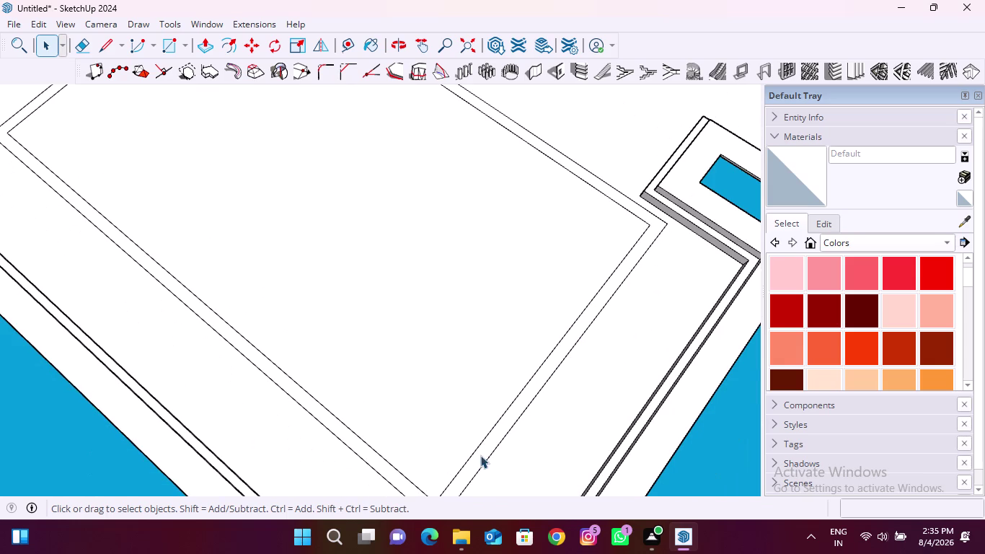
click(465, 422)
key(Delete)
middle_drag(397, 418, 619, 472)
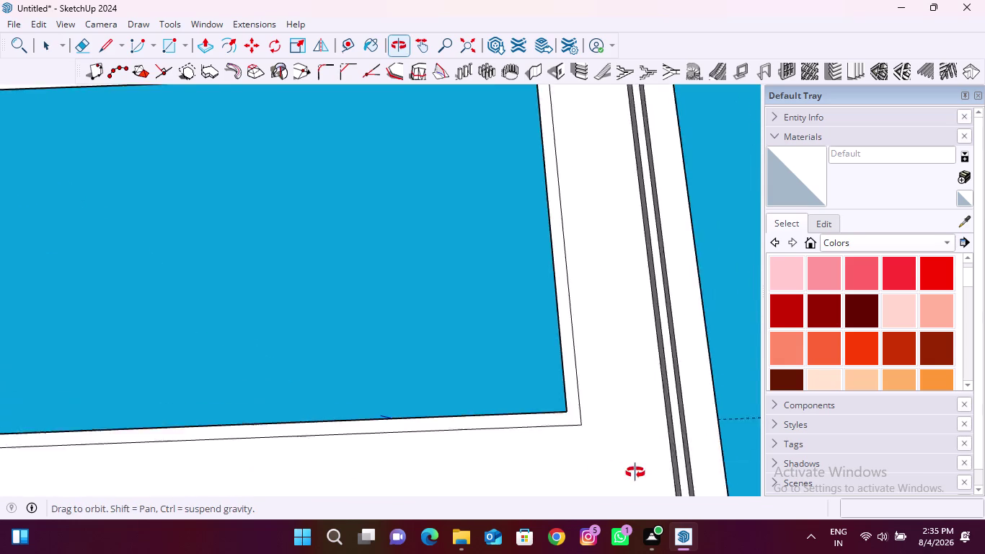
middle_drag(619, 472, 641, 473)
middle_drag(514, 397, 624, 532)
middle_drag(541, 361, 585, 480)
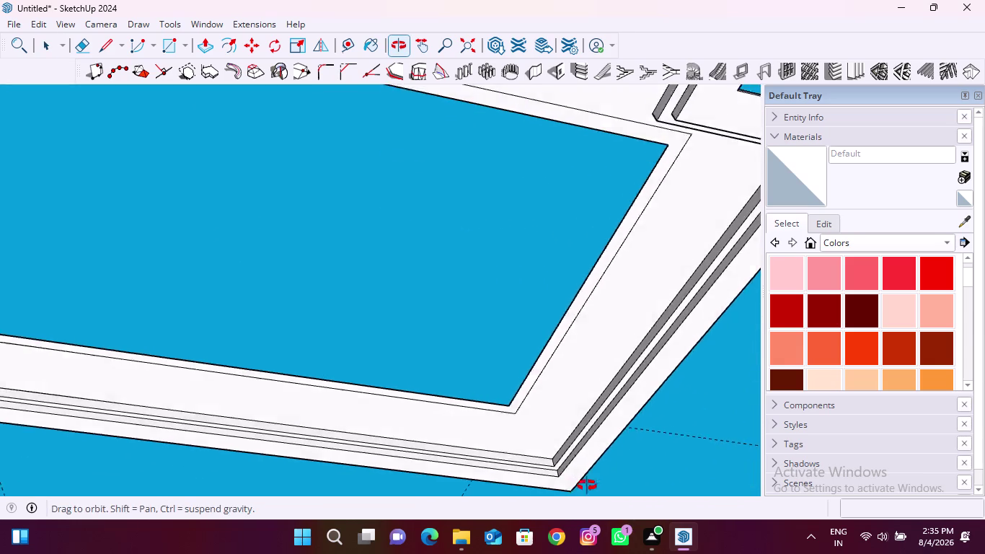
middle_drag(585, 479, 592, 519)
middle_drag(523, 390, 528, 469)
scroll(up, 3)
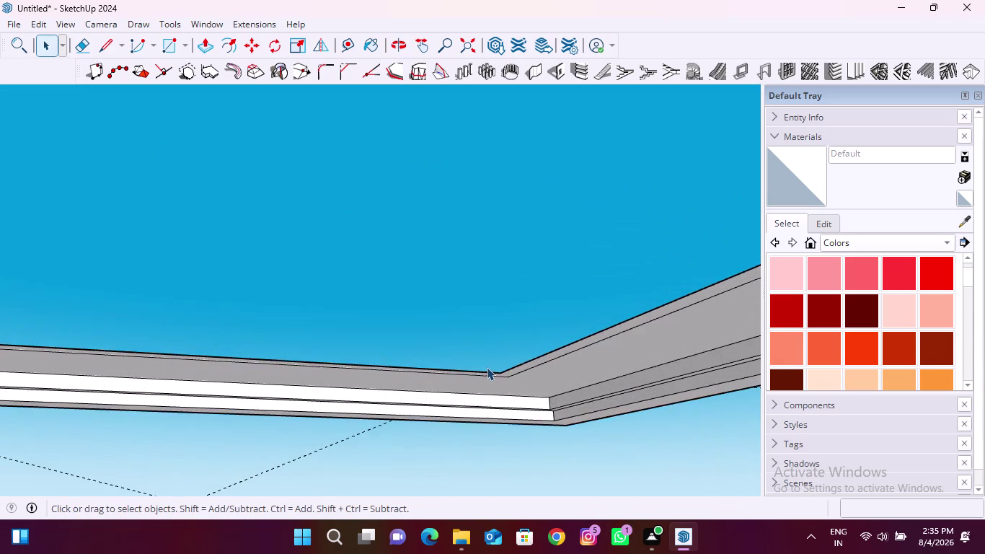
scroll(up, 3)
middle_drag(524, 387, 516, 433)
scroll(down, 3)
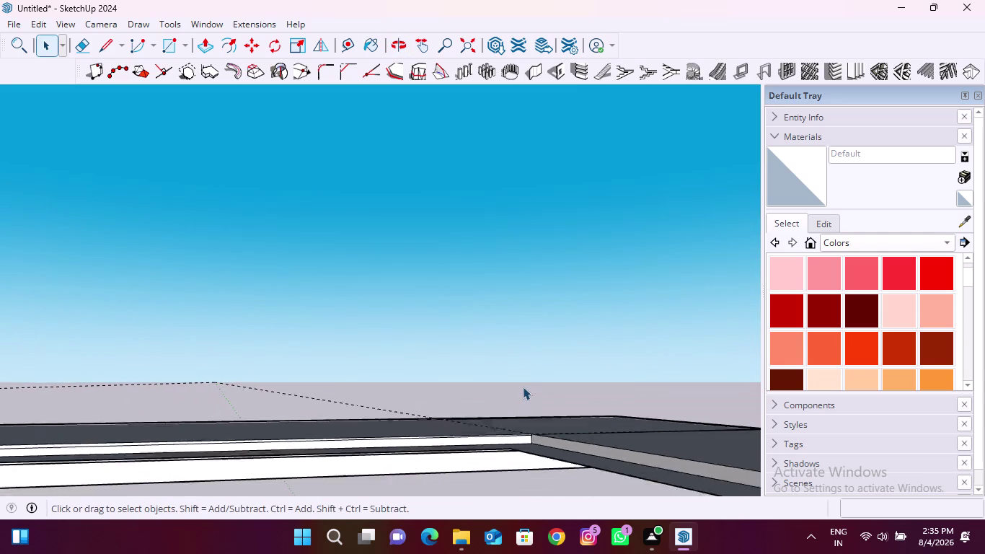
scroll(down, 3)
middle_drag(514, 416, 508, 458)
scroll(up, 3)
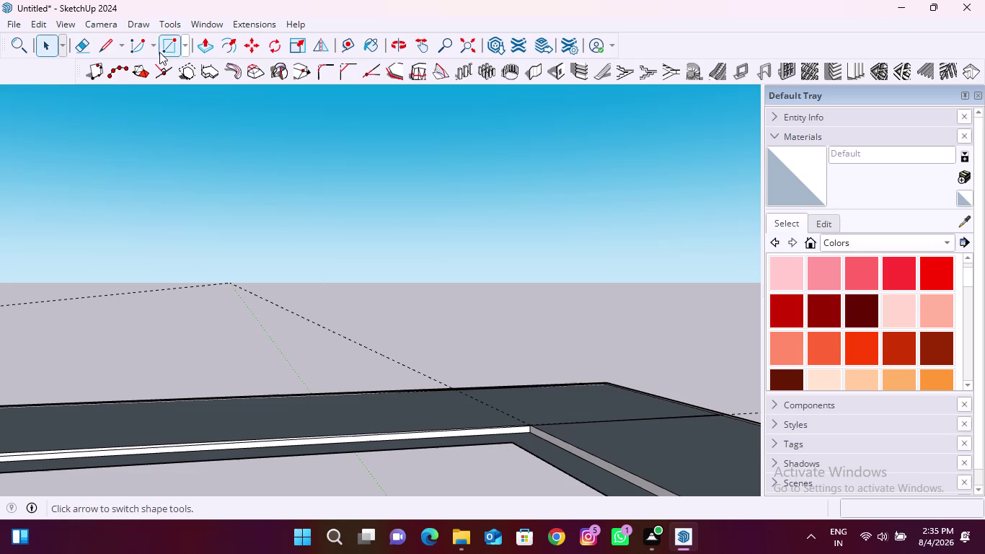
click(196, 53)
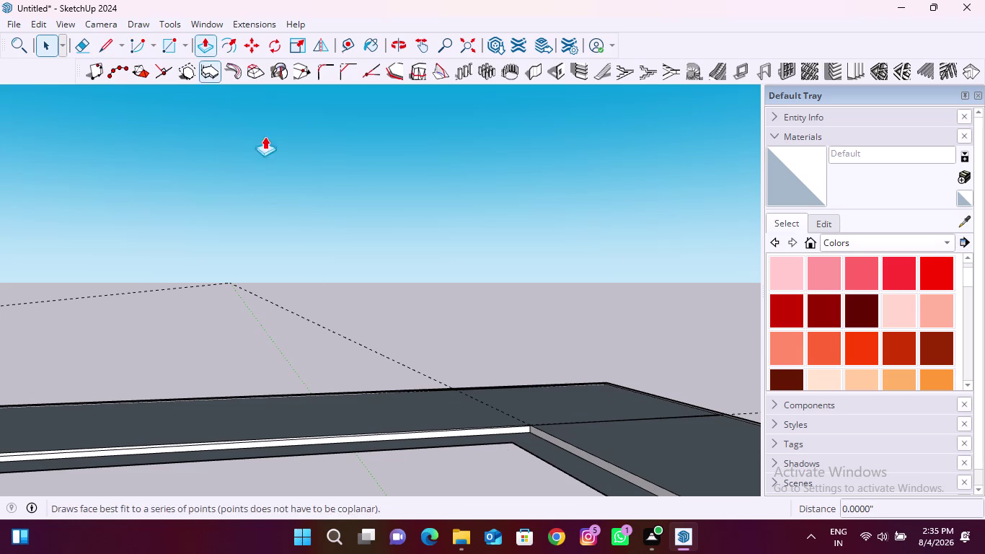
Push the ceiling border strip up about half an inch.
scroll(up, 3)
middle_drag(514, 457, 551, 387)
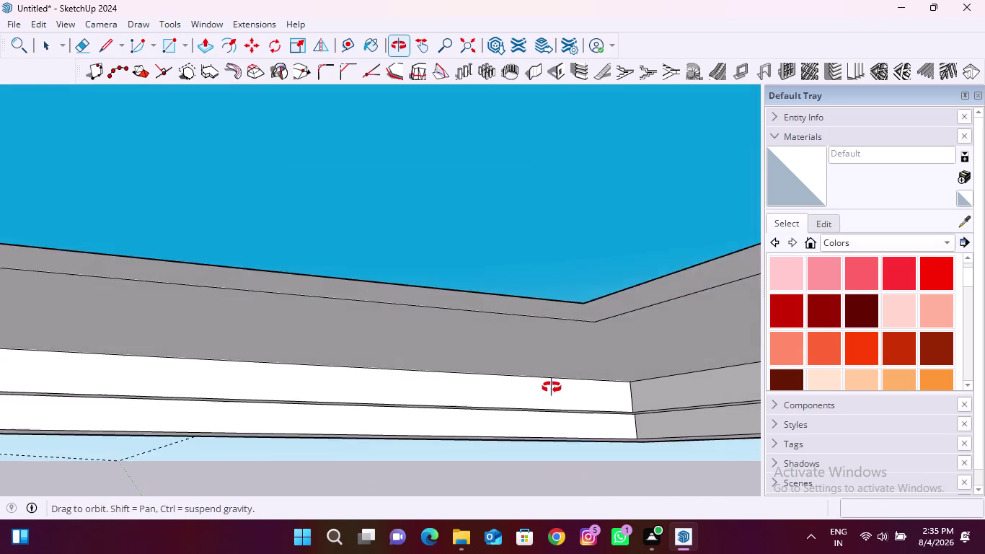
middle_drag(552, 387, 551, 463)
scroll(up, 3)
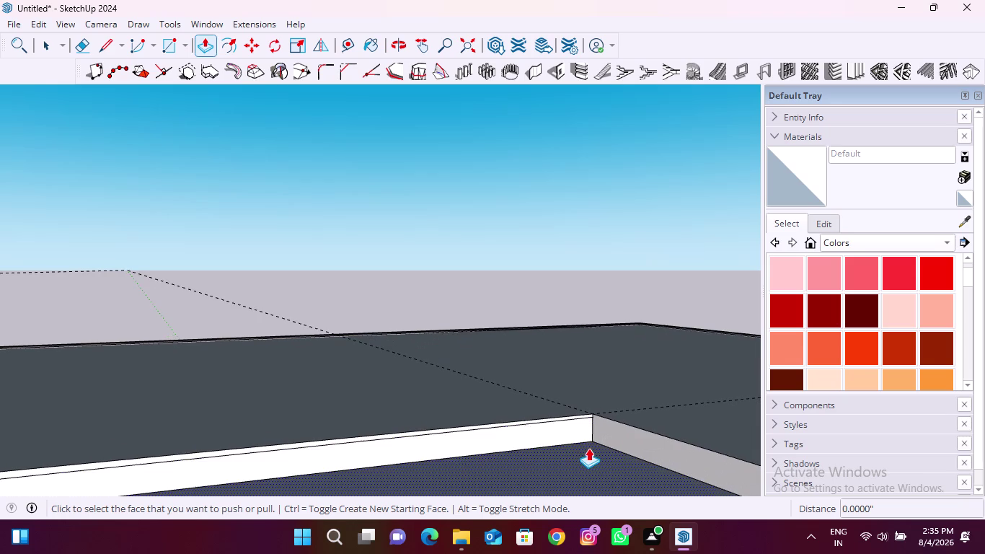
click(593, 462)
middle_drag(560, 419, 592, 252)
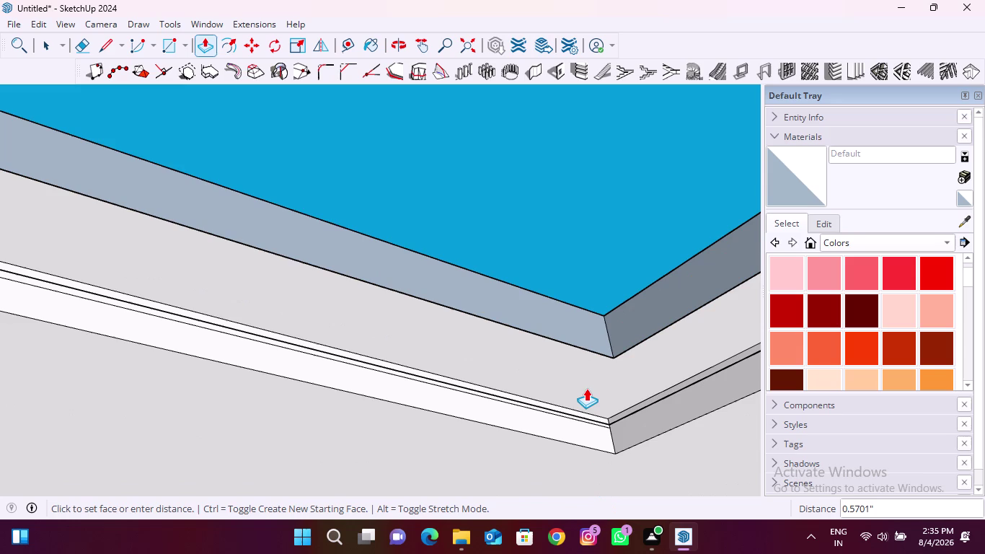
key(Escape)
Orbit around the new step to inspect the slab's edge and underside.
scroll(down, 3)
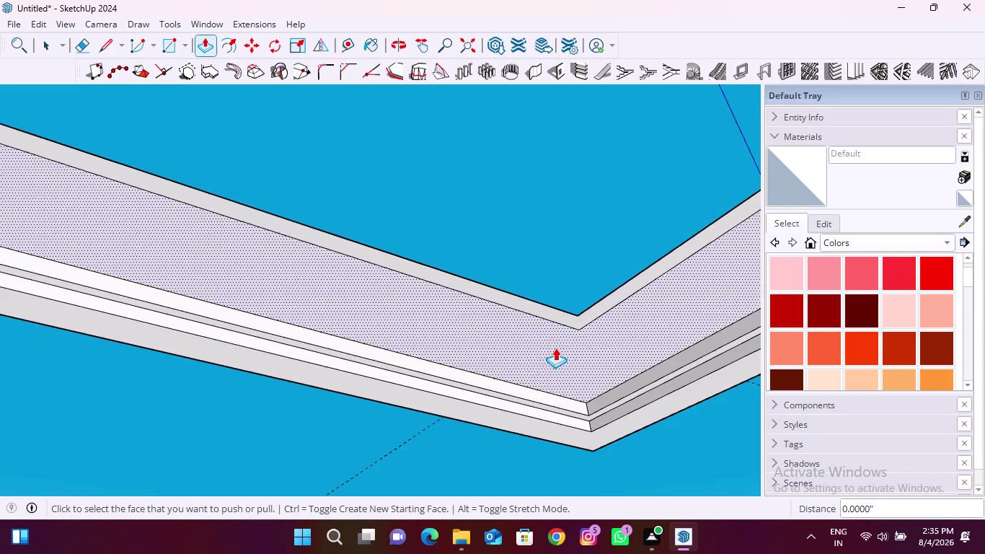
middle_drag(534, 364, 623, 302)
middle_drag(587, 271, 564, 332)
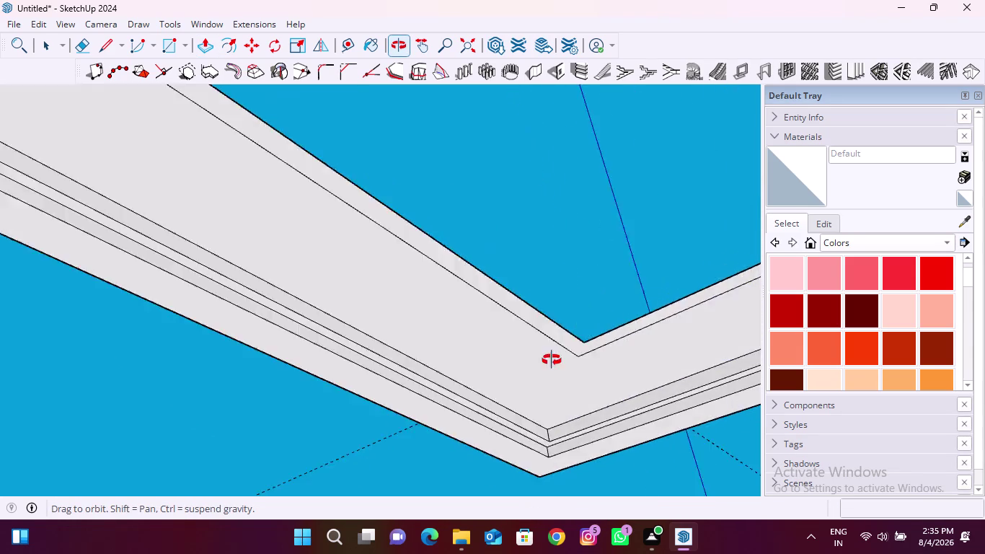
middle_drag(564, 332, 508, 518)
scroll(down, 3)
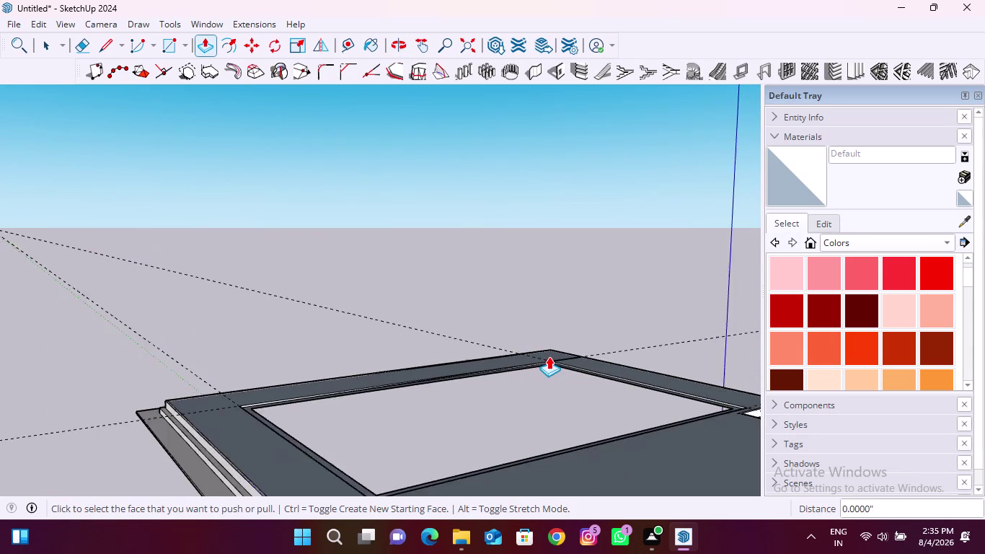
scroll(down, 3)
middle_drag(540, 379, 467, 502)
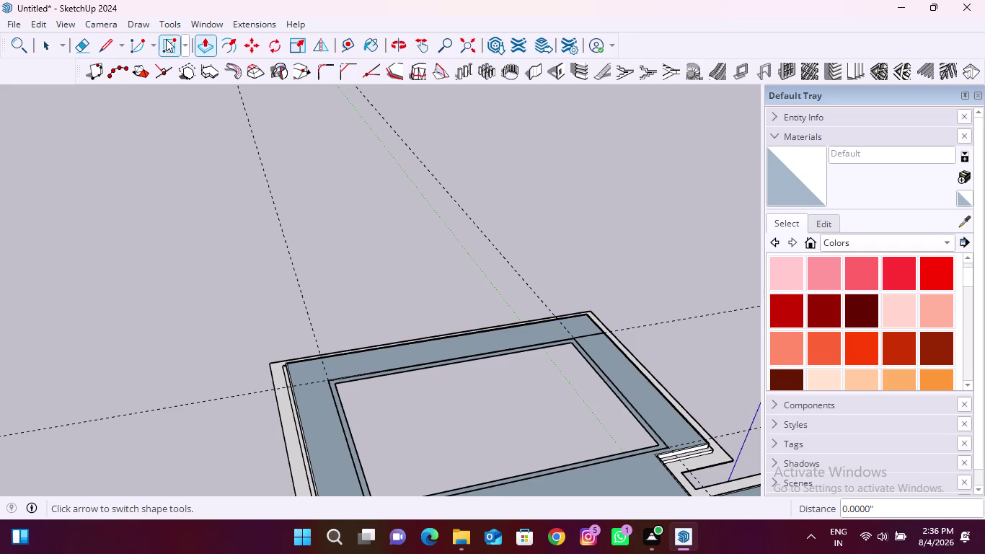
click(168, 48)
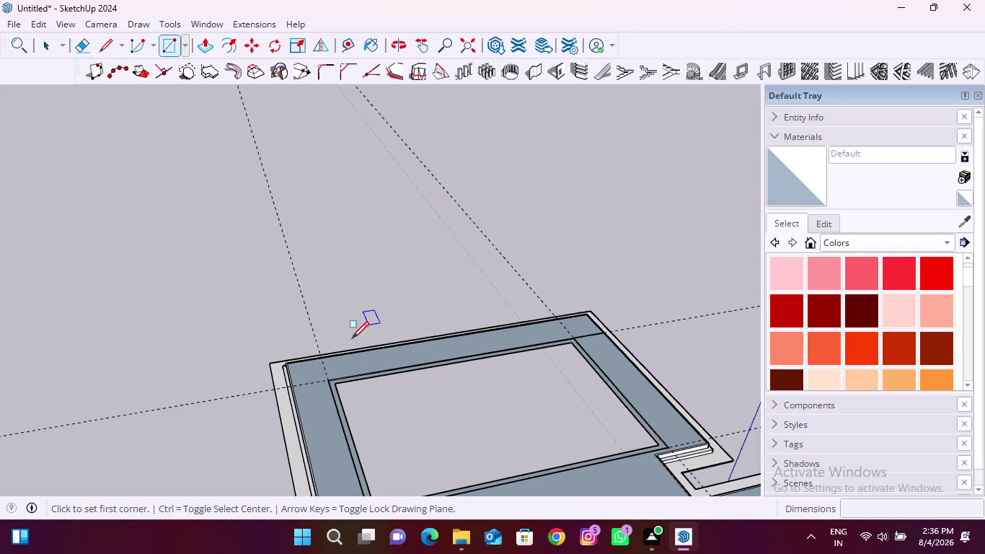
Draw a roughly 106 by 65 inch rectangle from the opening's corner.
scroll(up, 3)
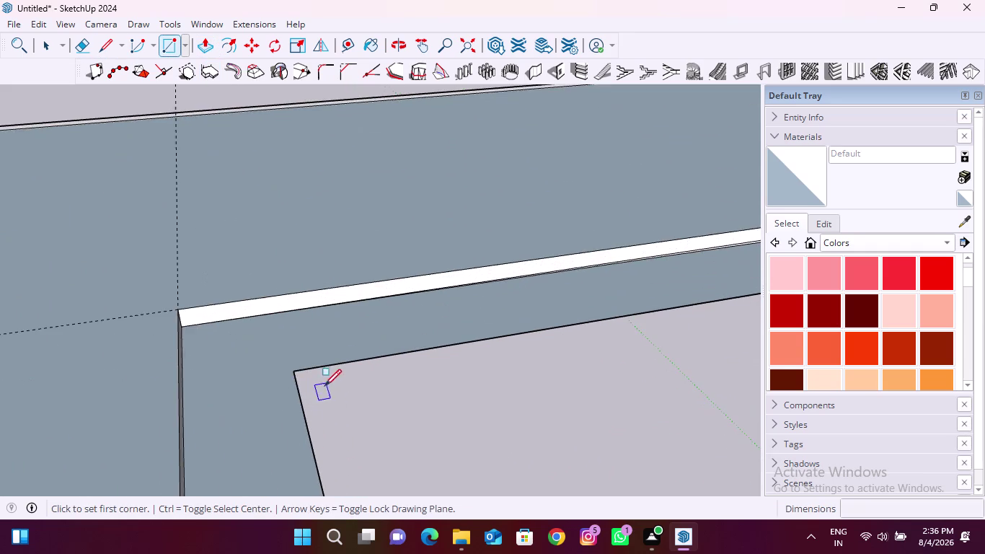
middle_drag(298, 393, 231, 351)
scroll(up, 3)
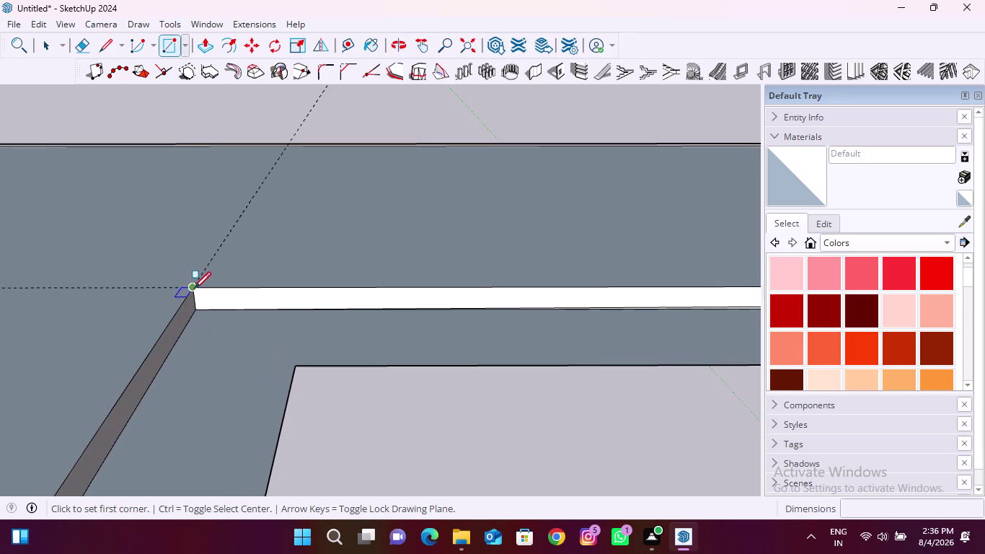
click(194, 288)
scroll(down, 3)
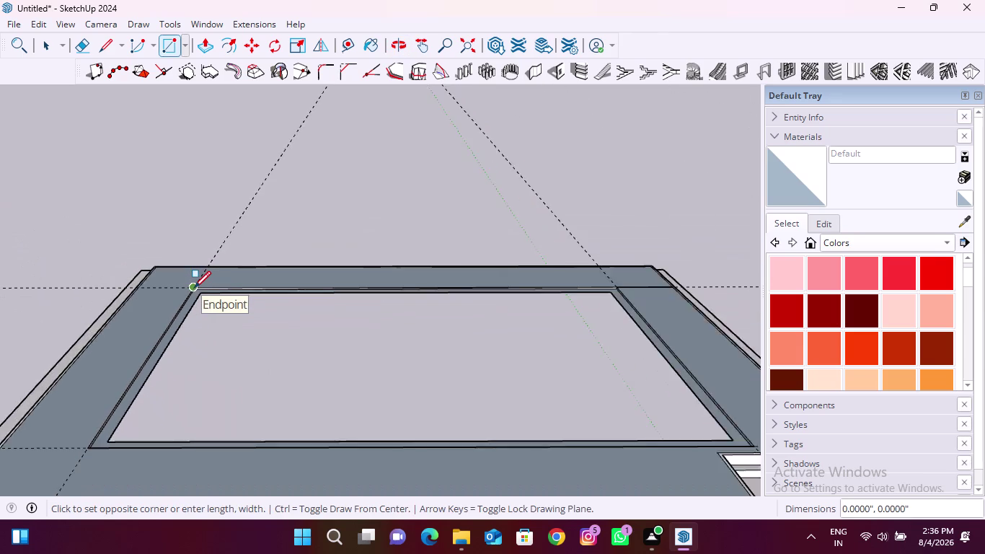
scroll(down, 3)
scroll(up, 3)
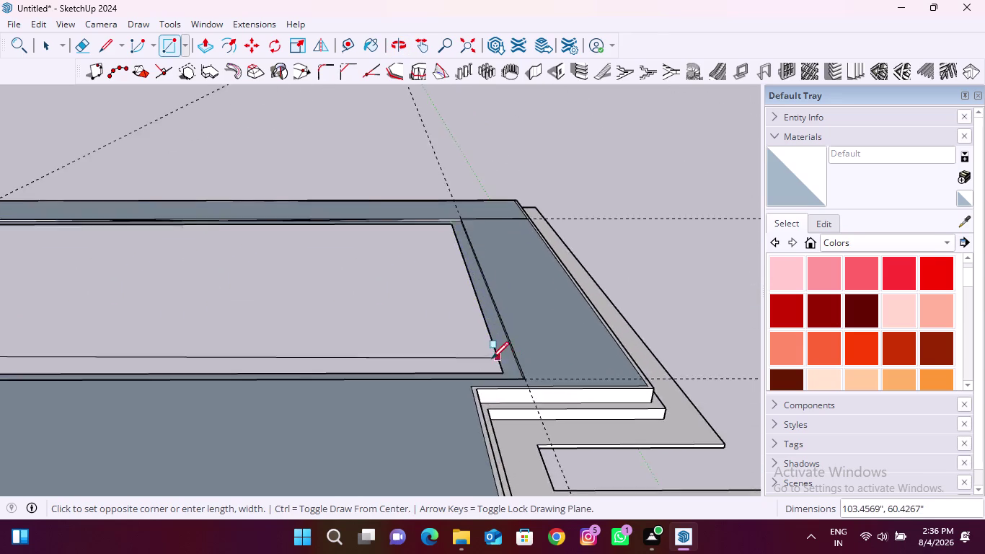
scroll(up, 3)
scroll(down, 3)
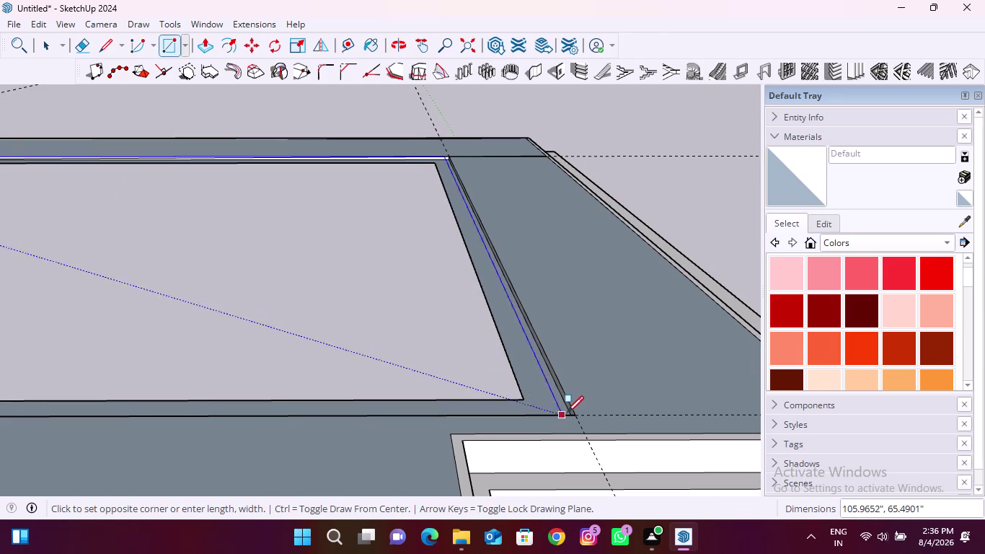
click(573, 416)
Orbit below and back above the slab to check the new rectangle.
scroll(down, 3)
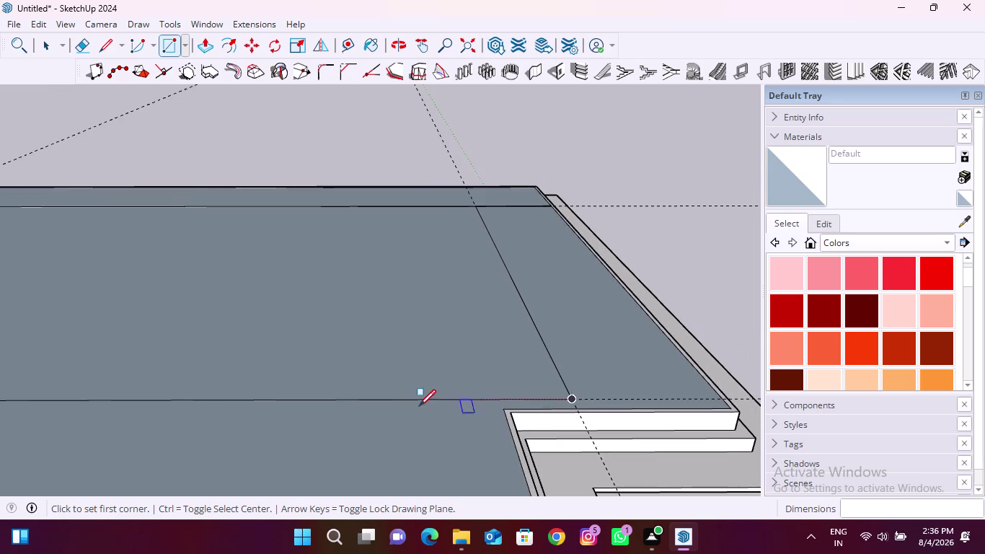
middle_drag(419, 406, 558, 164)
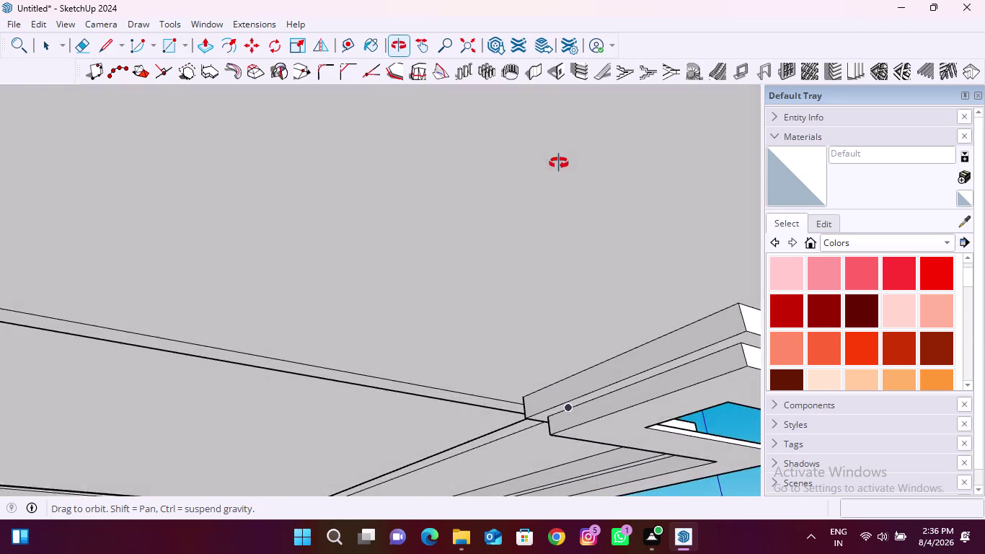
middle_drag(559, 163, 566, 158)
key(space)
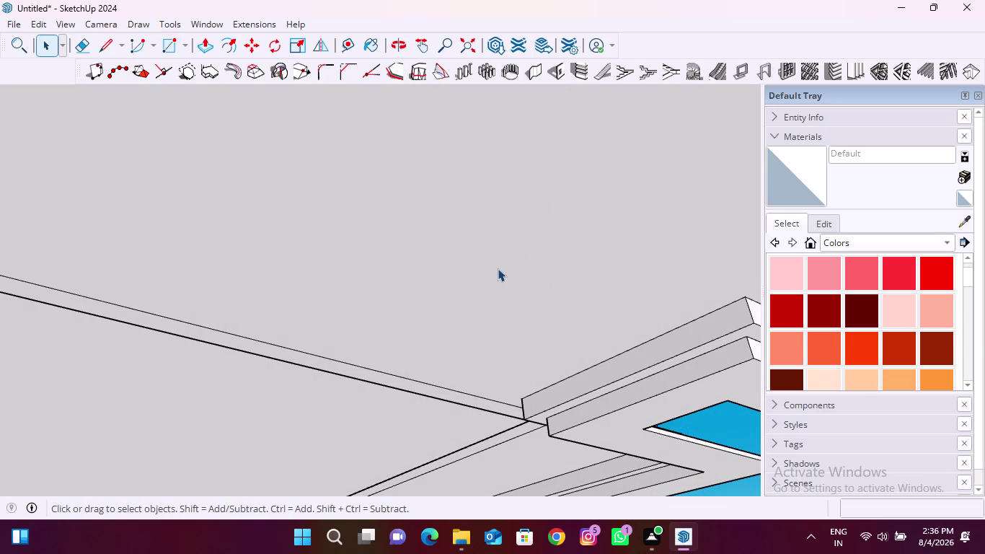
middle_drag(502, 256, 515, 473)
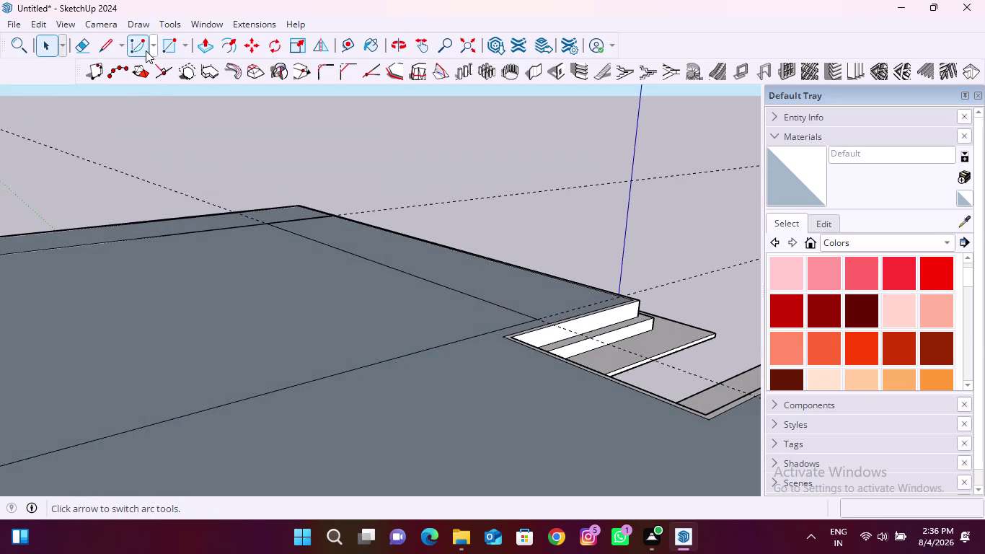
click(235, 40)
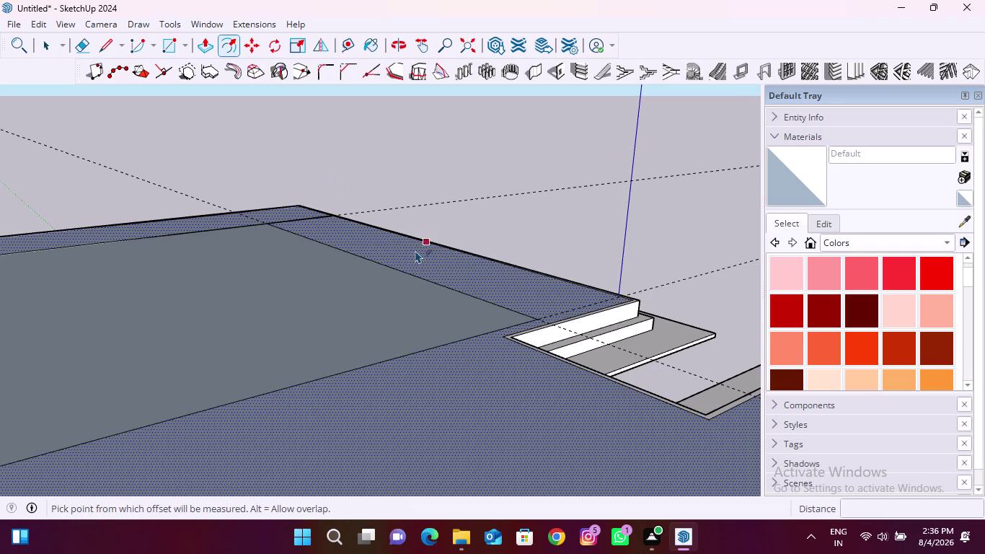
Start an offset on the rectangle's top face, zooming in close to its edge.
click(402, 278)
middle_drag(404, 298, 437, 212)
scroll(up, 3)
scroll(up, 3)
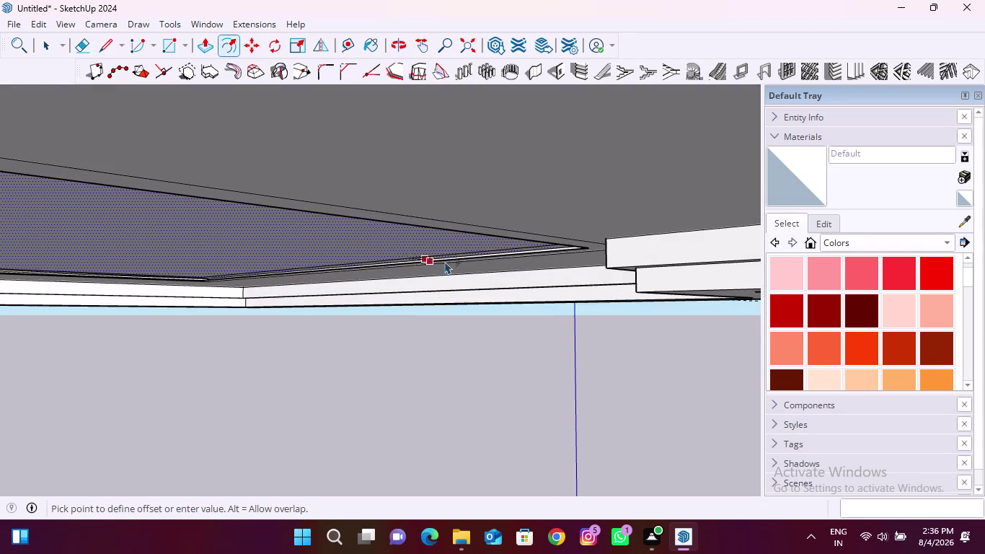
scroll(up, 3)
middle_drag(552, 268, 502, 188)
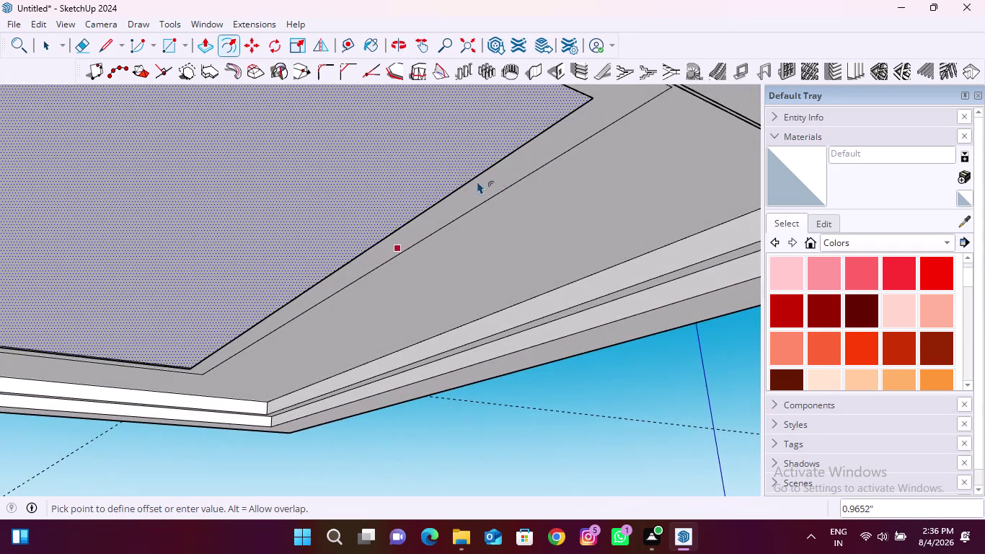
scroll(up, 3)
middle_drag(495, 182, 428, 179)
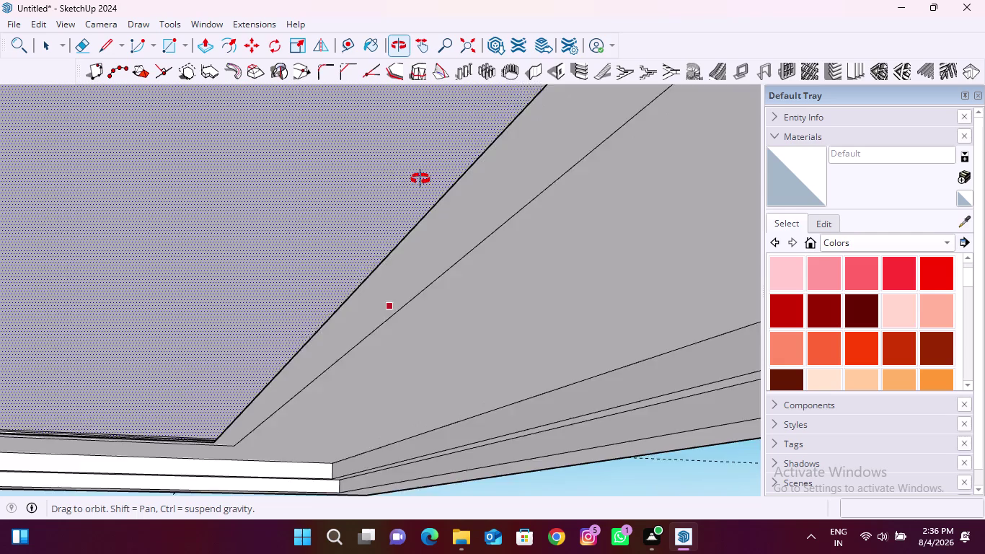
middle_drag(429, 179, 346, 182)
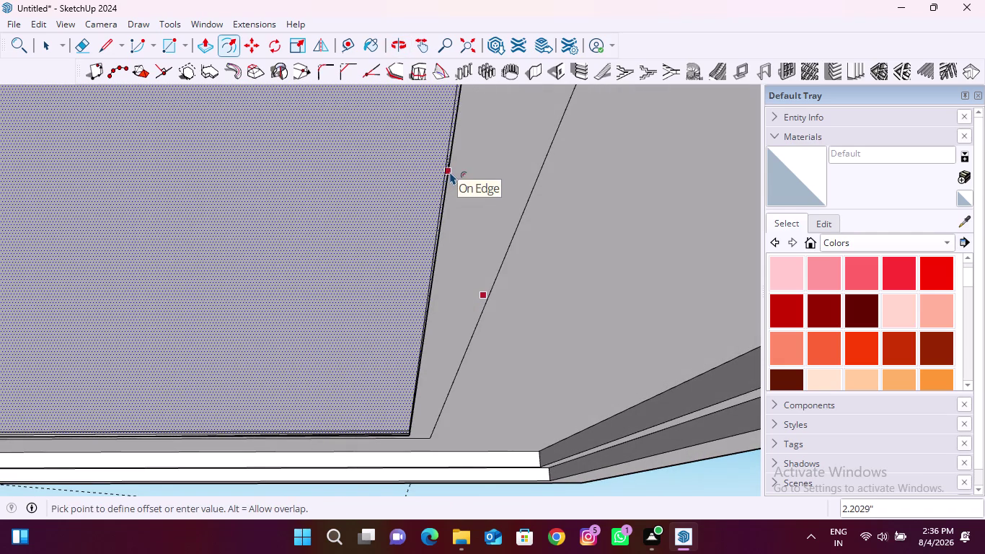
middle_drag(450, 171, 426, 179)
scroll(up, 3)
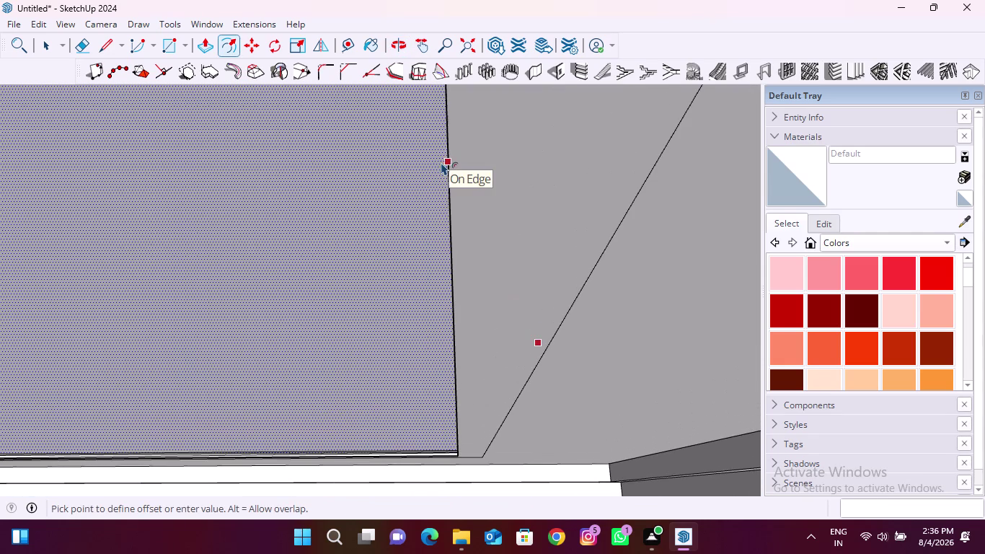
Set the inset border at roughly 2.2 inches and complete the outline.
click(449, 161)
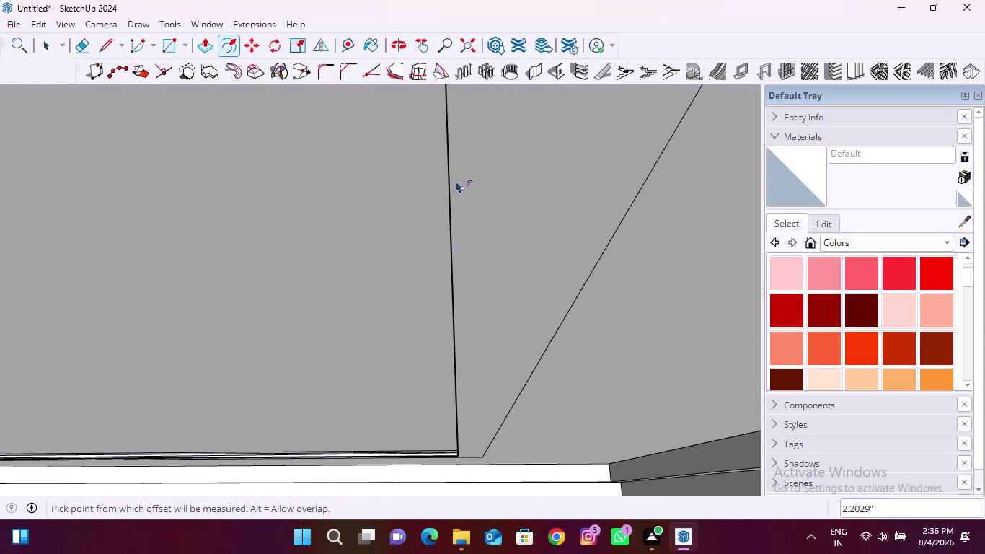
middle_drag(462, 149, 446, 371)
scroll(down, 3)
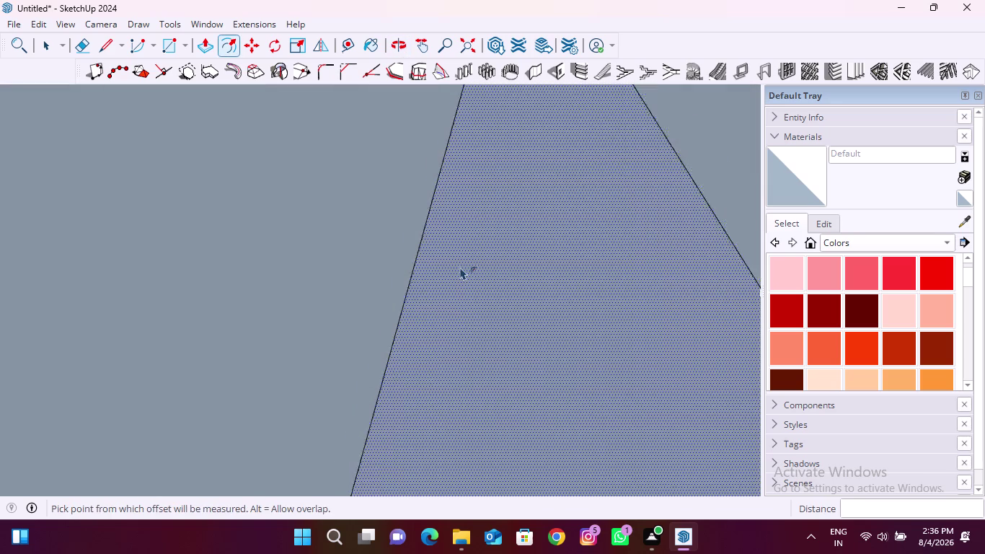
scroll(down, 3)
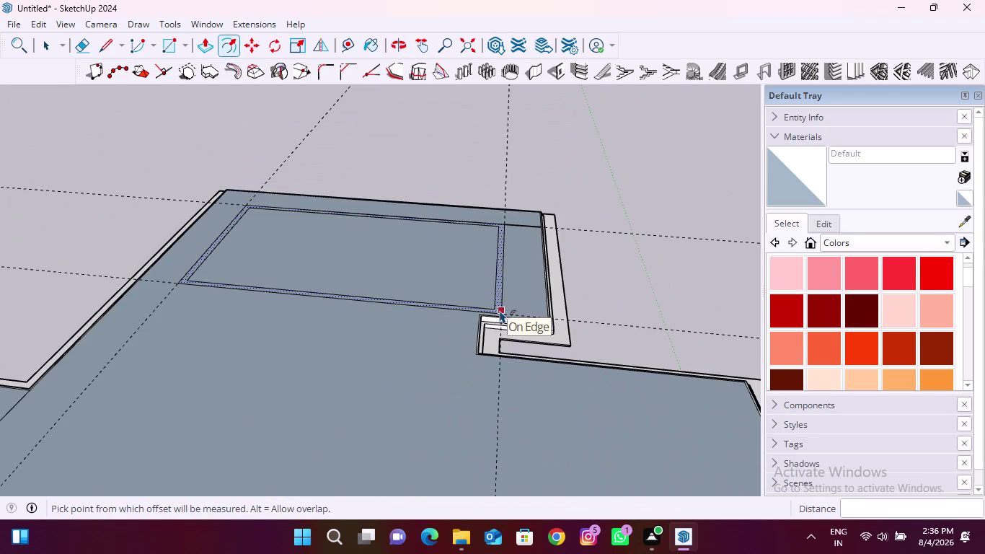
key(space)
click(435, 281)
key(Delete)
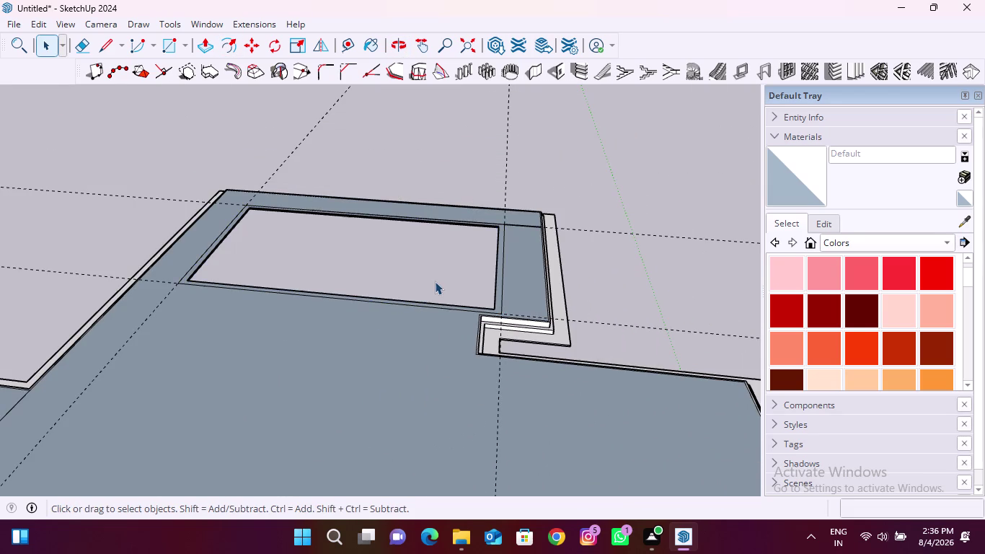
scroll(up, 3)
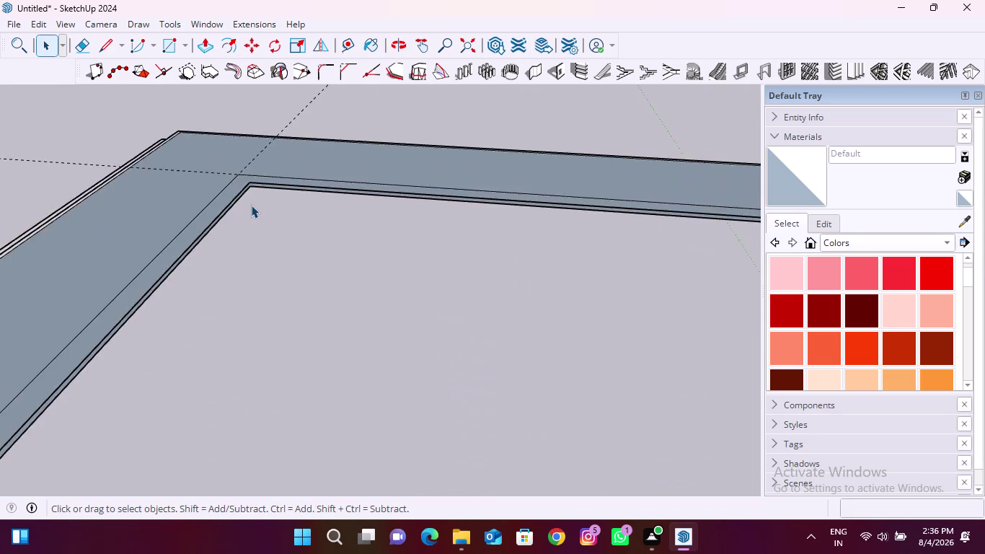
scroll(up, 3)
scroll(down, 3)
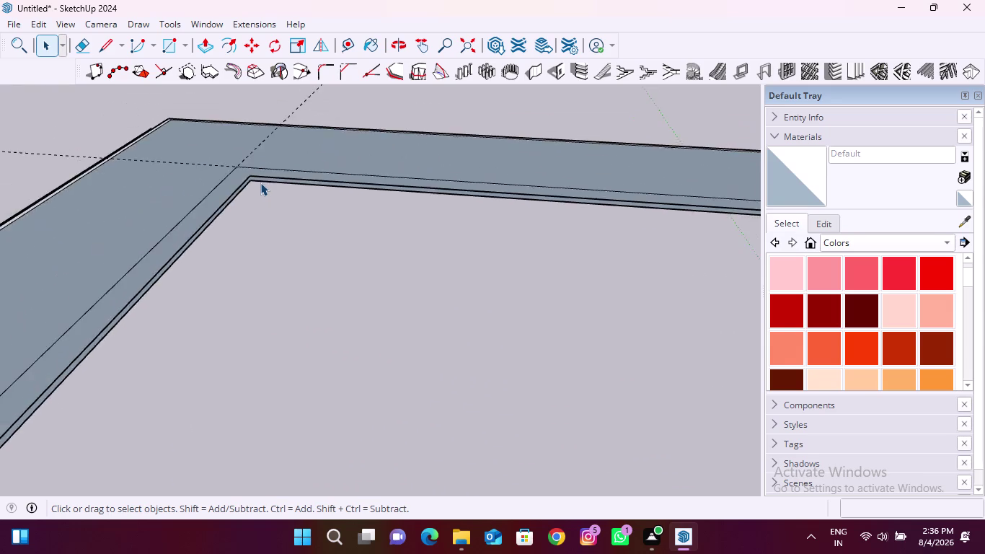
scroll(down, 3)
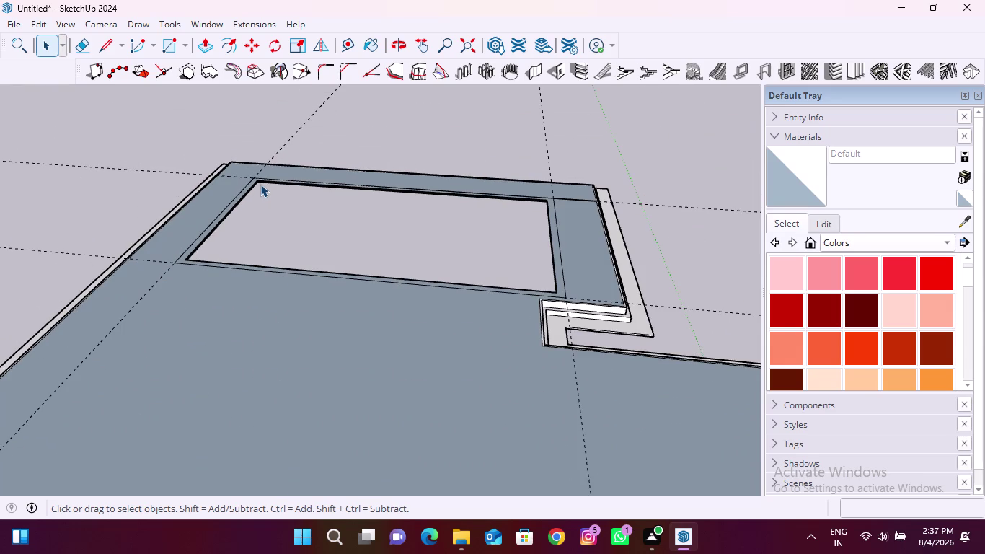
scroll(up, 3)
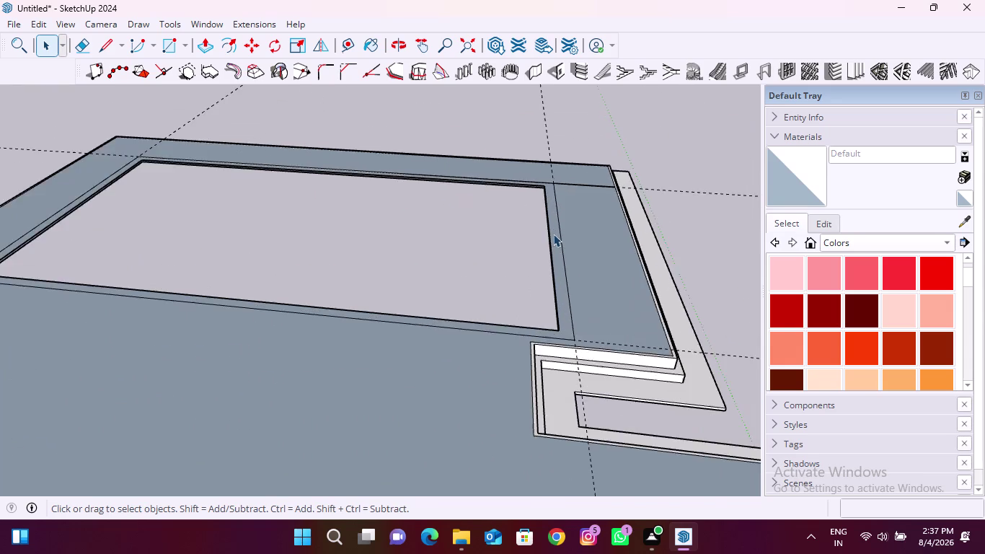
scroll(up, 3)
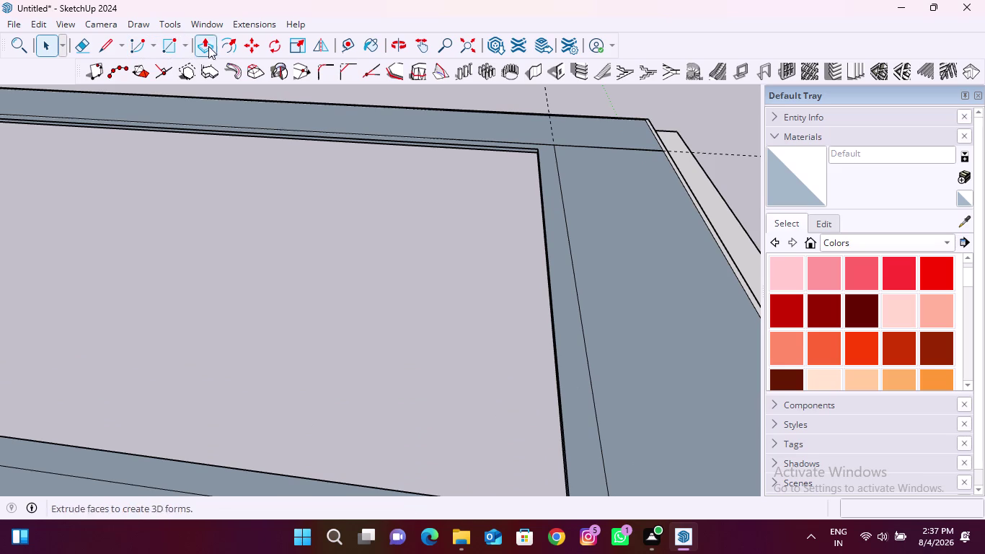
Offset the inner border strip's edge inward to form a thin band.
click(224, 47)
scroll(up, 3)
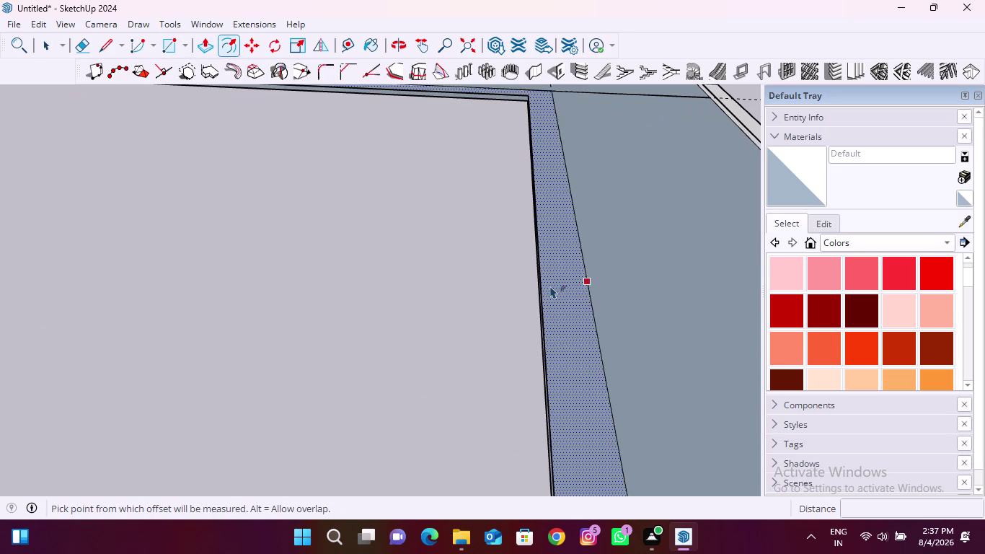
key(Escape)
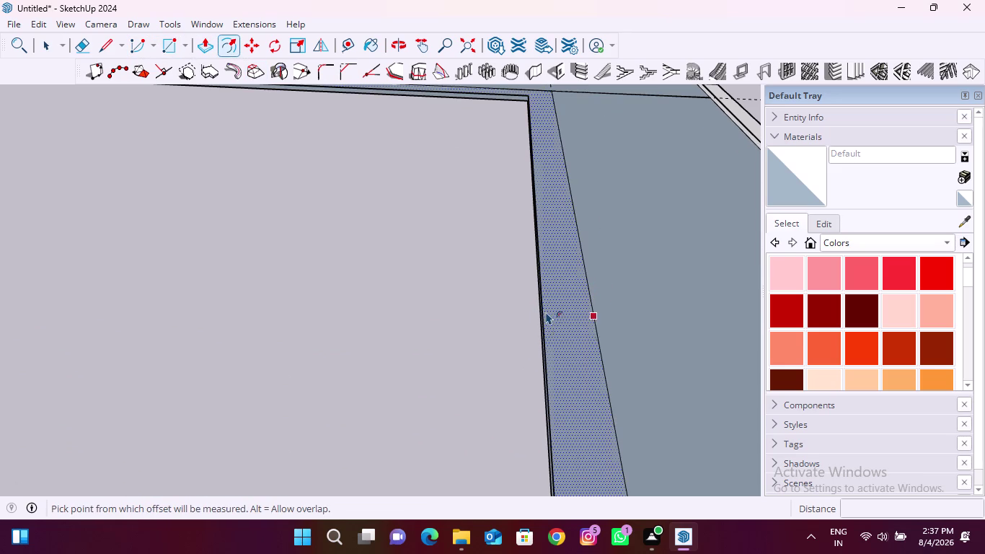
scroll(up, 3)
scroll(down, 3)
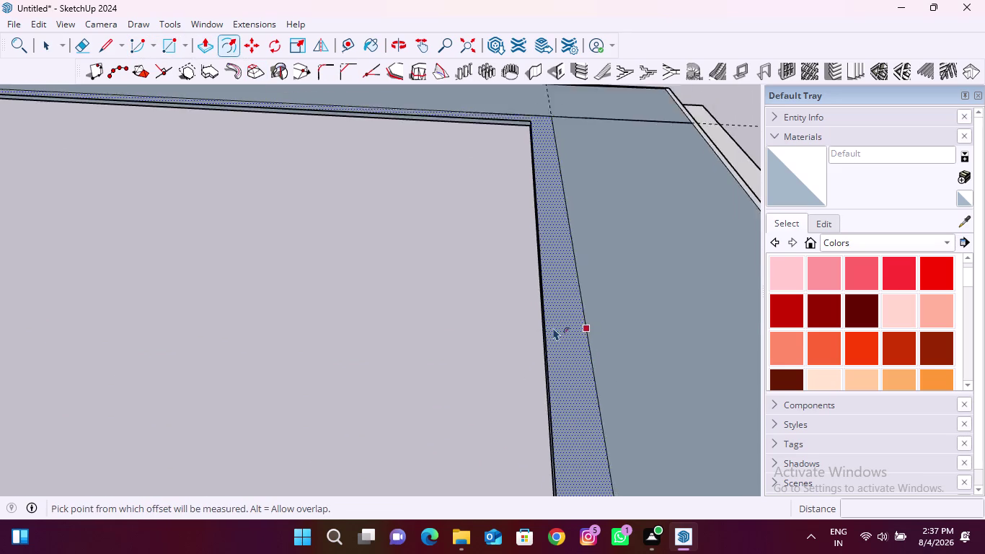
scroll(down, 3)
click(574, 336)
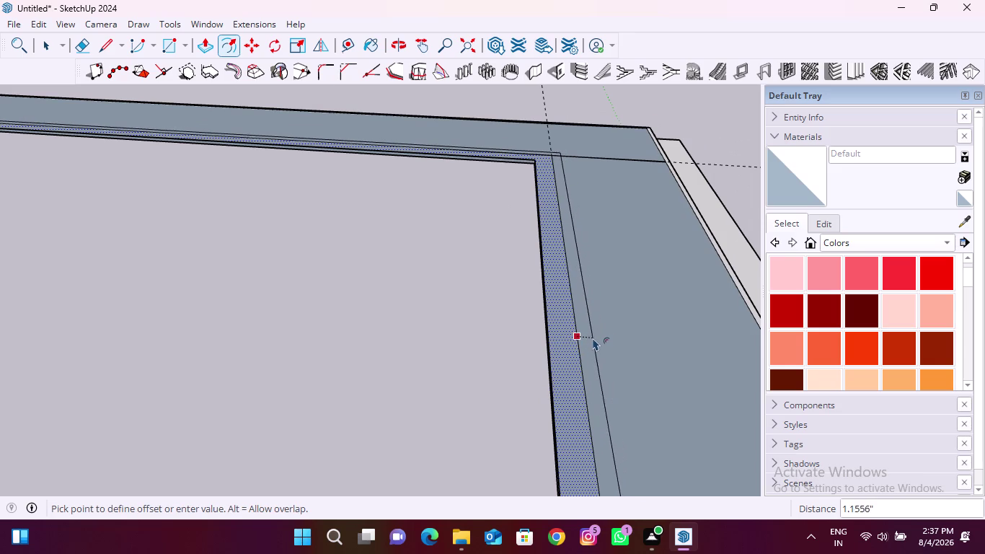
scroll(up, 3)
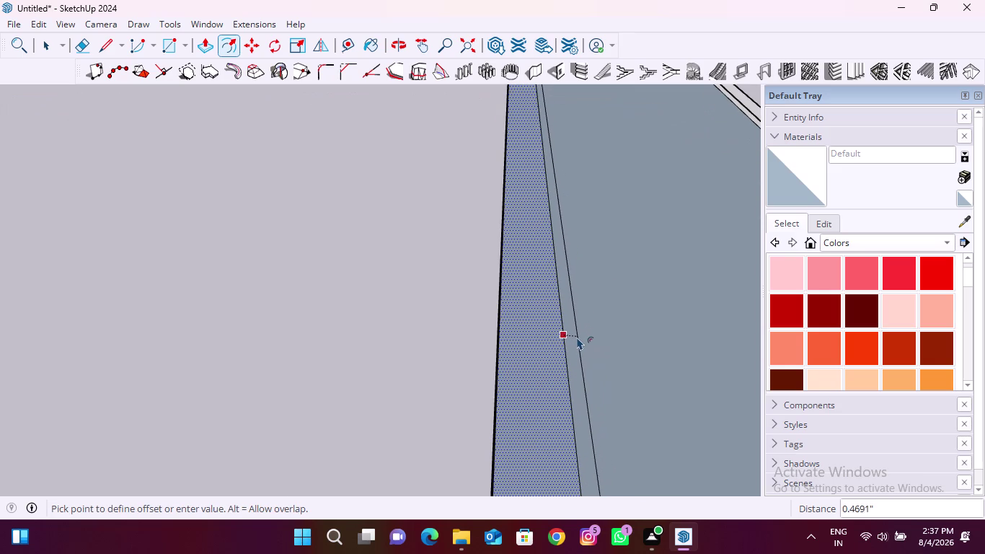
click(576, 337)
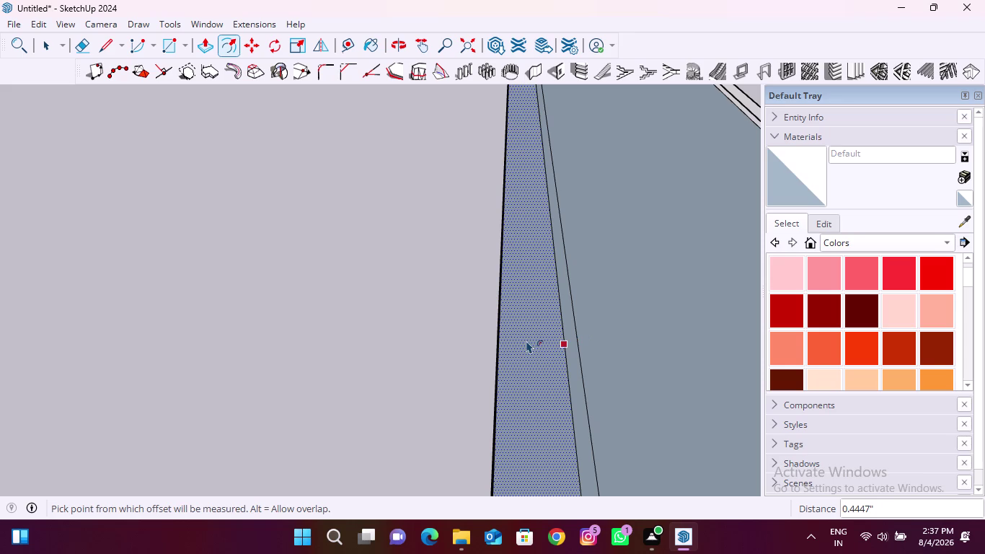
Add a second small offset within the strip, then pick an Edit menu command.
click(526, 341)
scroll(up, 3)
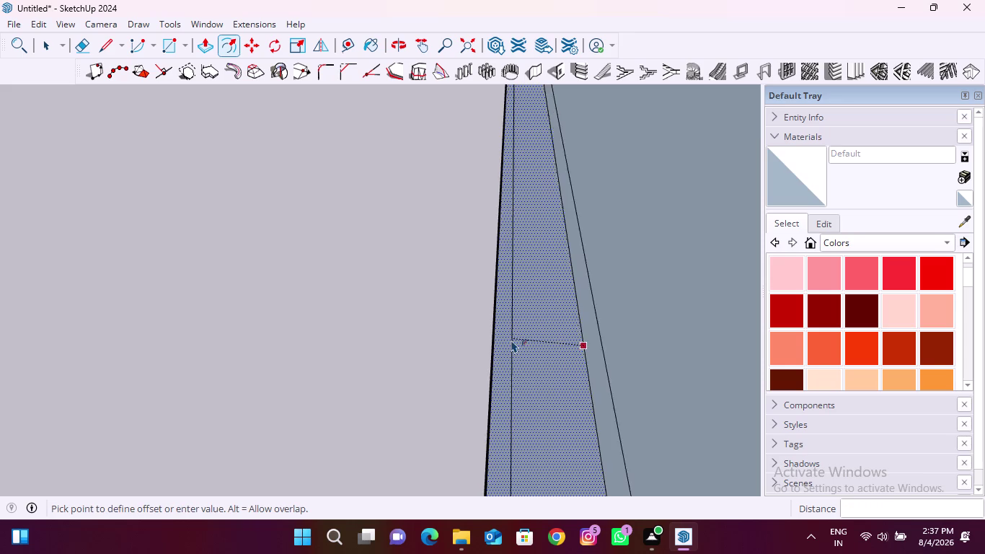
scroll(up, 3)
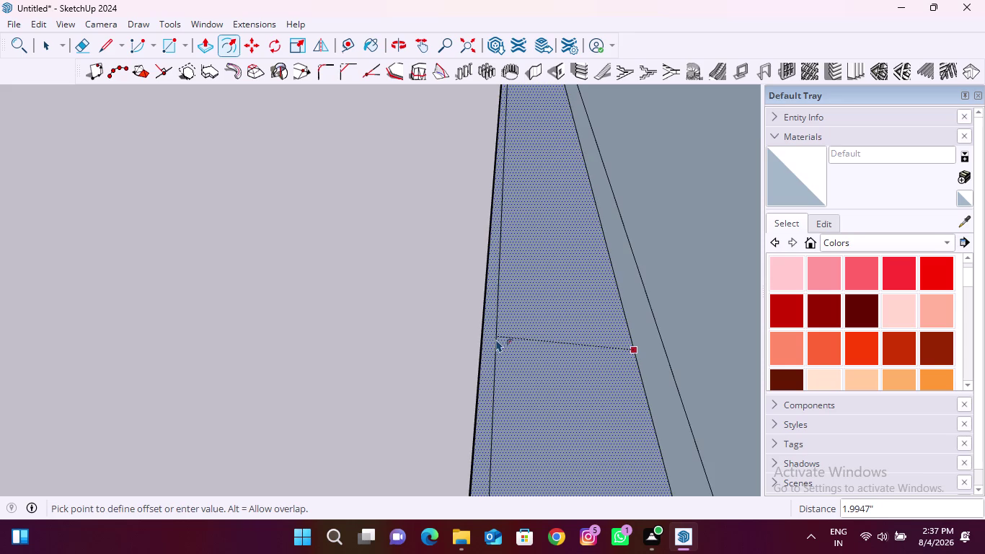
click(498, 338)
scroll(down, 3)
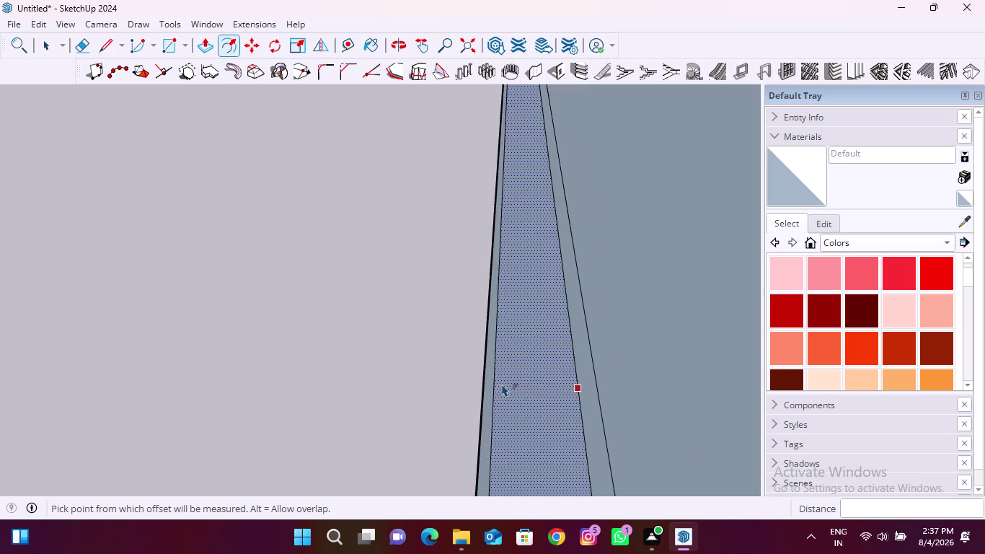
scroll(down, 3)
scroll(down, 3)
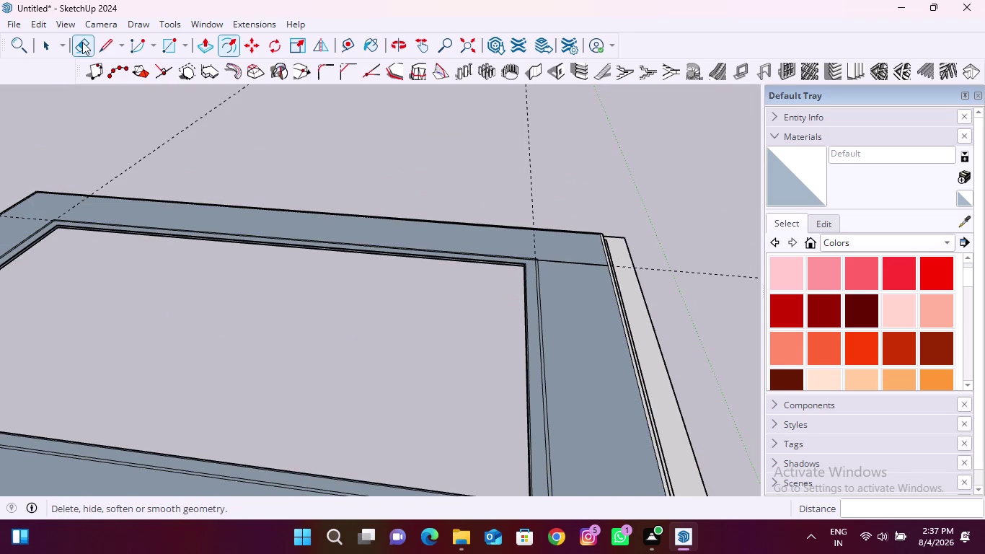
click(48, 24)
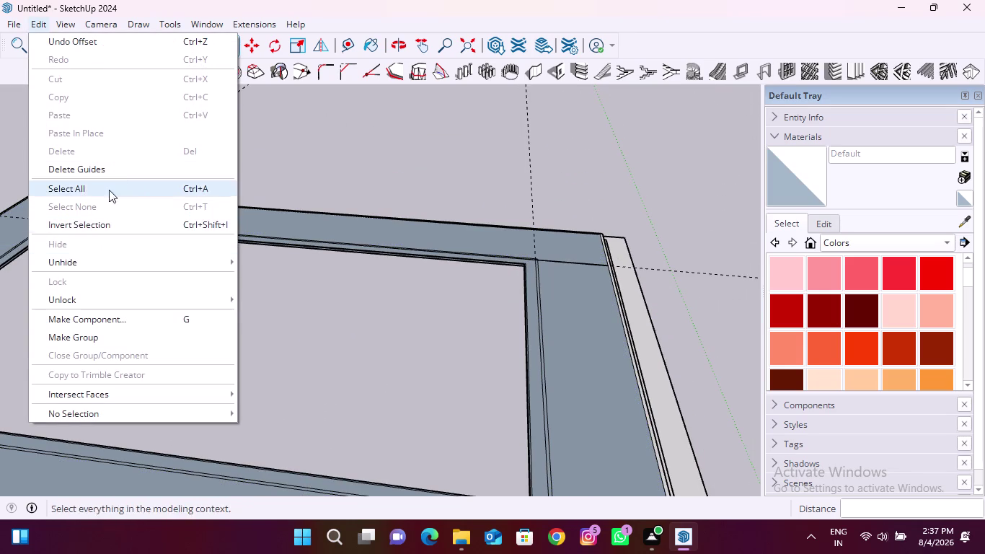
click(123, 169)
click(206, 41)
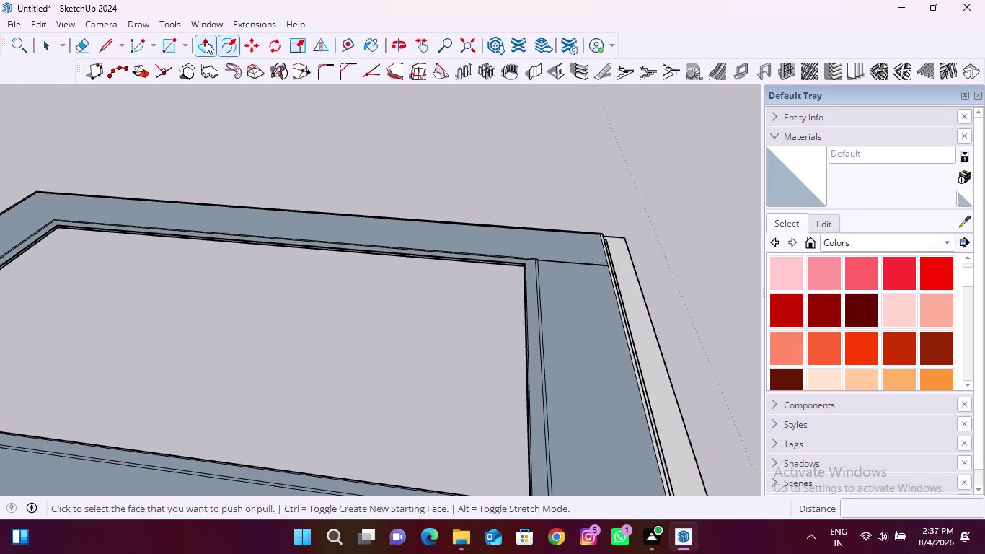
Push the thin inner band into a small step, viewed from beneath the border.
scroll(up, 3)
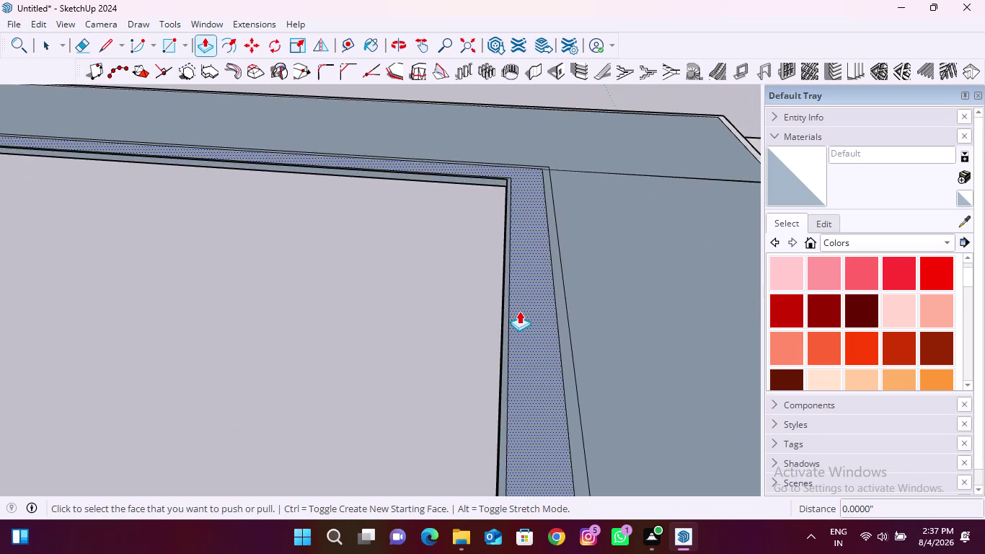
scroll(up, 3)
click(499, 342)
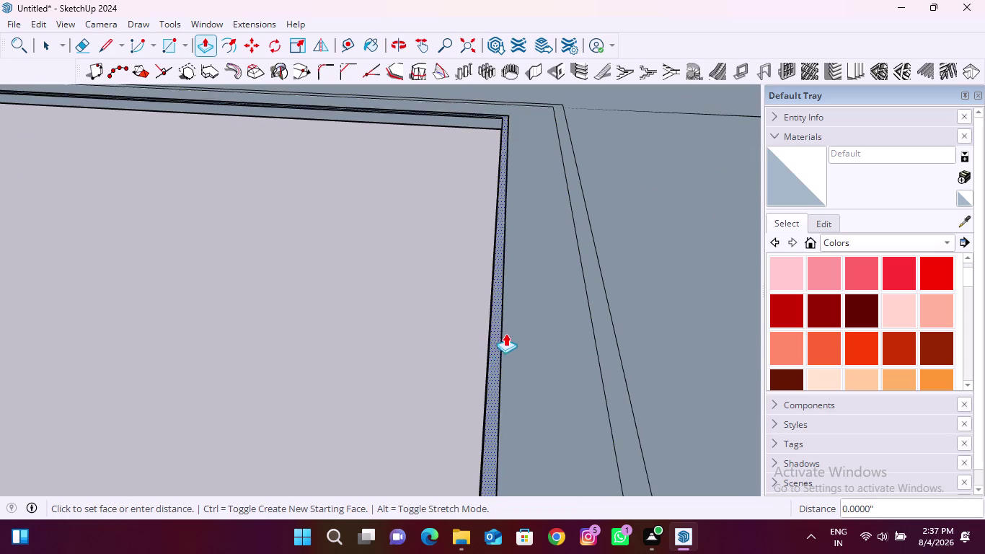
middle_drag(488, 307, 578, 246)
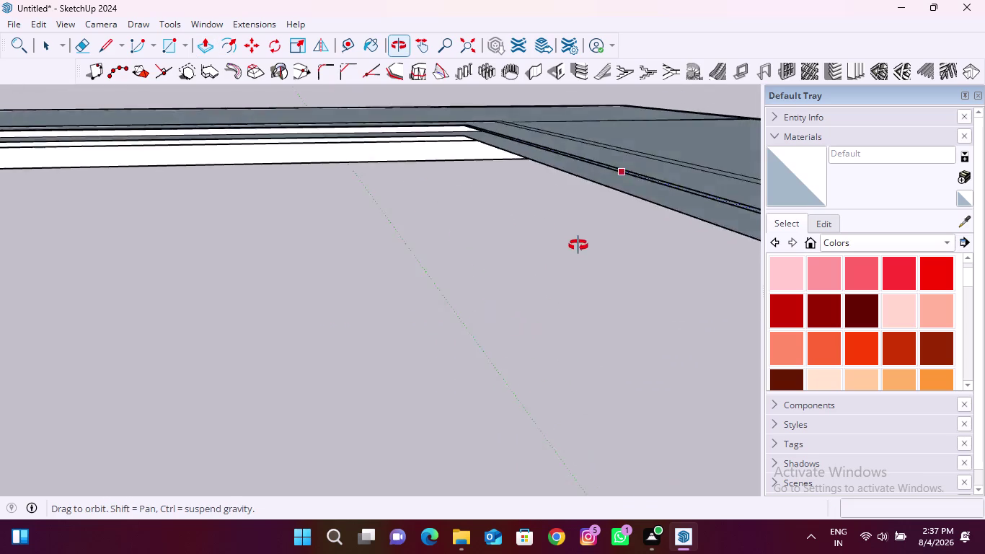
middle_drag(578, 246, 599, 214)
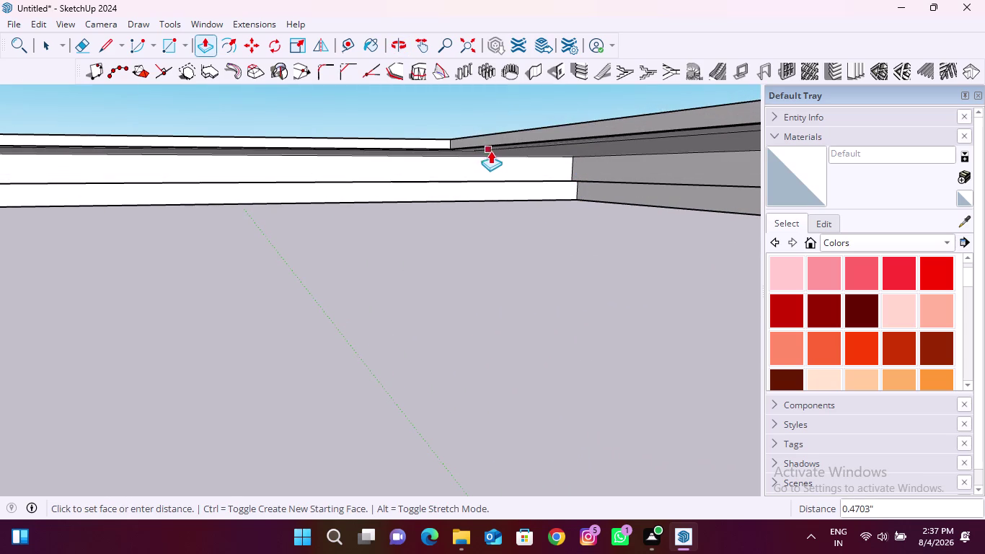
middle_drag(516, 152, 438, 229)
middle_drag(344, 282, 447, 222)
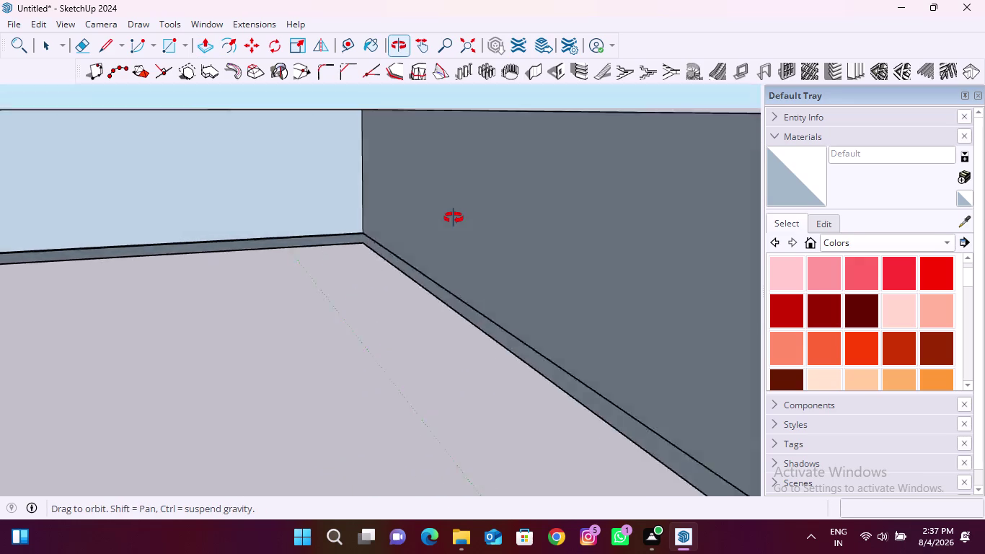
middle_drag(447, 222, 455, 217)
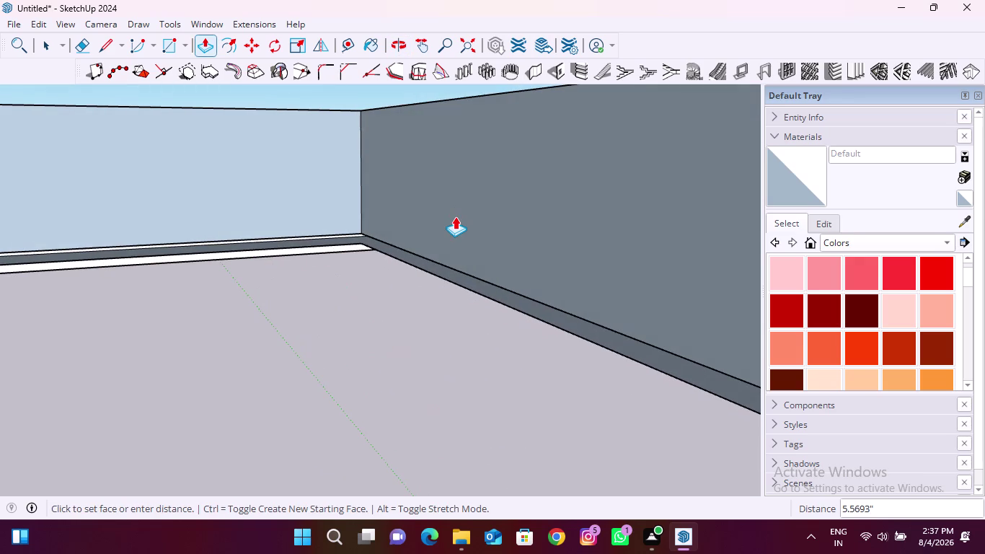
key(Escape)
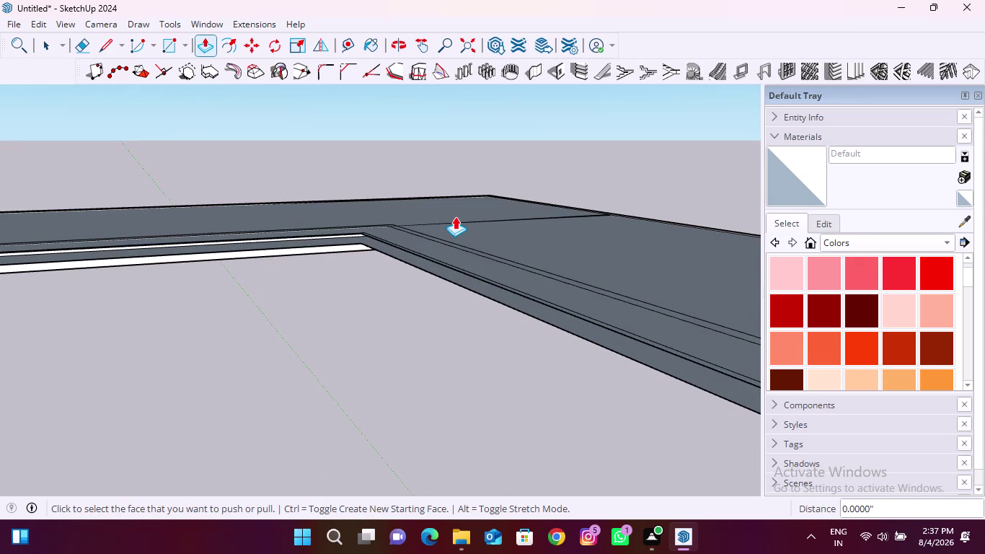
Orbit back out to show the stepped cove corner.
scroll(down, 3)
middle_drag(551, 269, 552, 297)
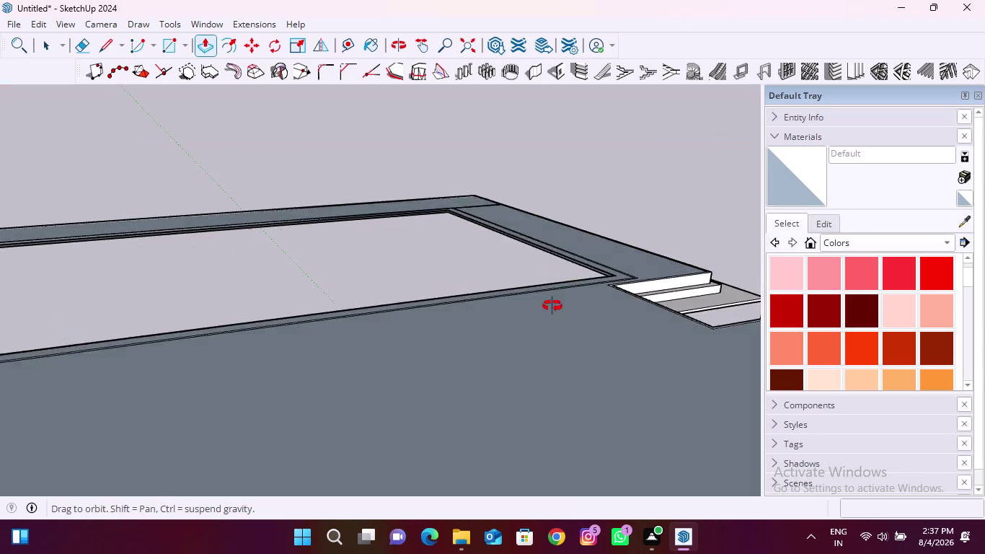
middle_drag(551, 297, 541, 380)
click(164, 46)
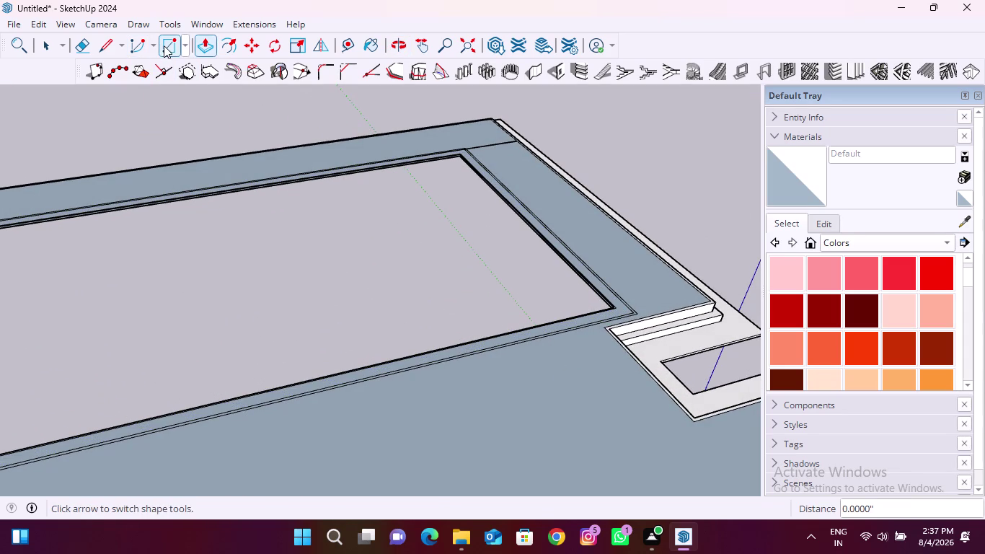
Draw a thin rectangle about 61 inches long across the cove border's corner gap.
middle_drag(428, 211, 729, 110)
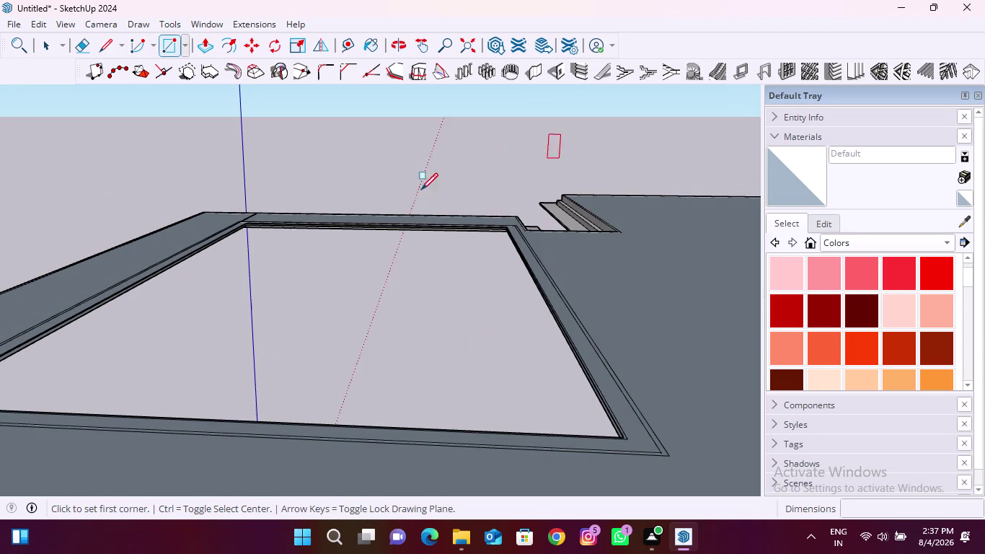
scroll(up, 3)
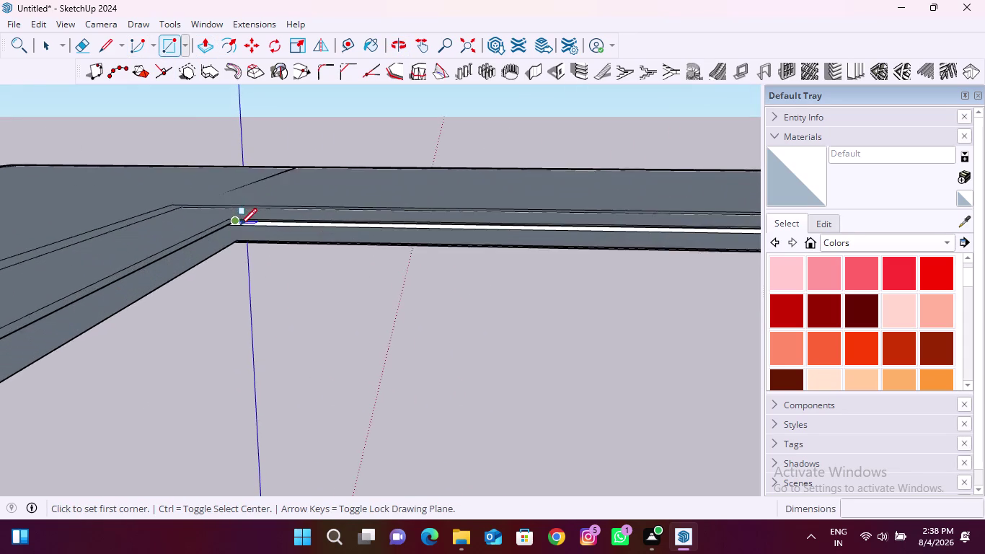
scroll(up, 3)
middle_drag(240, 243, 262, 152)
click(246, 180)
scroll(down, 3)
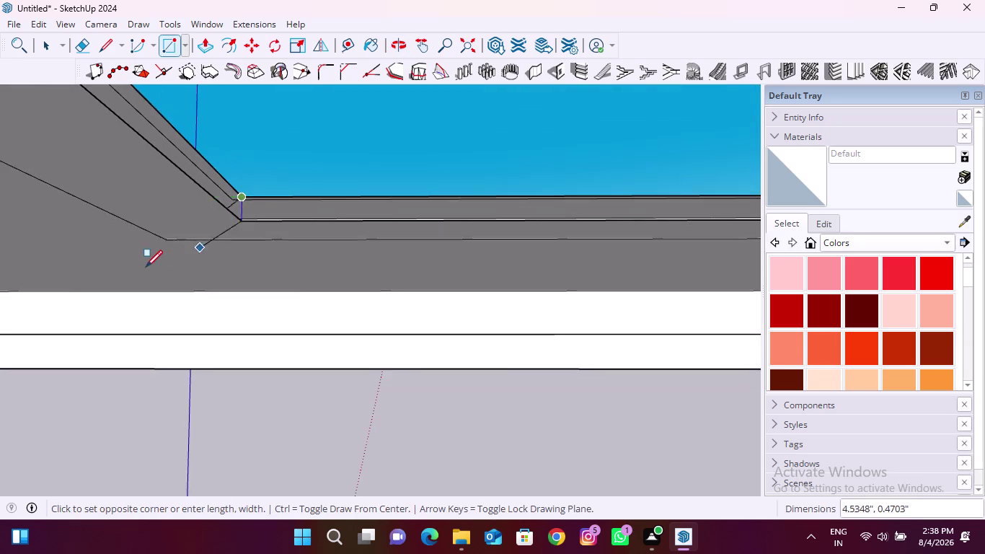
scroll(down, 3)
middle_drag(172, 308, 229, 290)
scroll(down, 3)
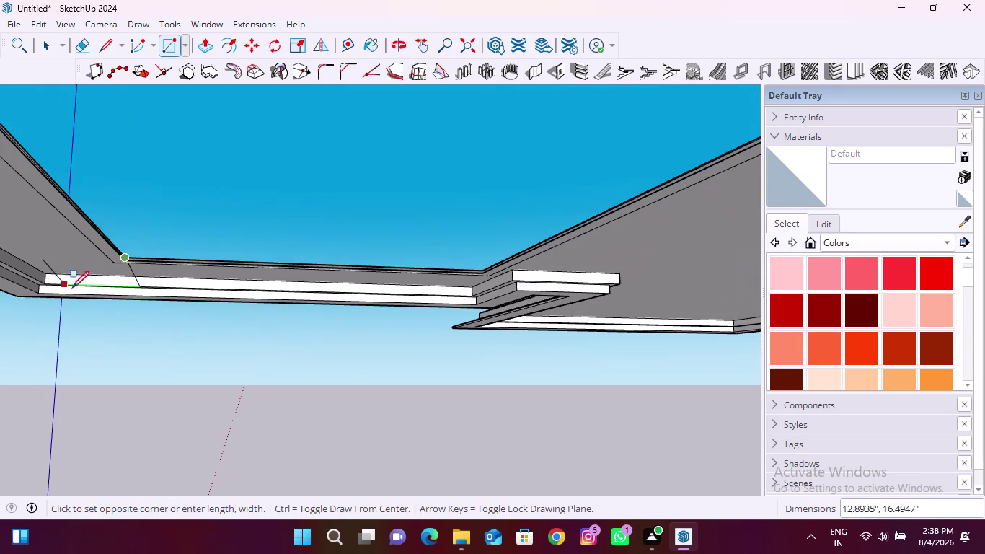
scroll(up, 3)
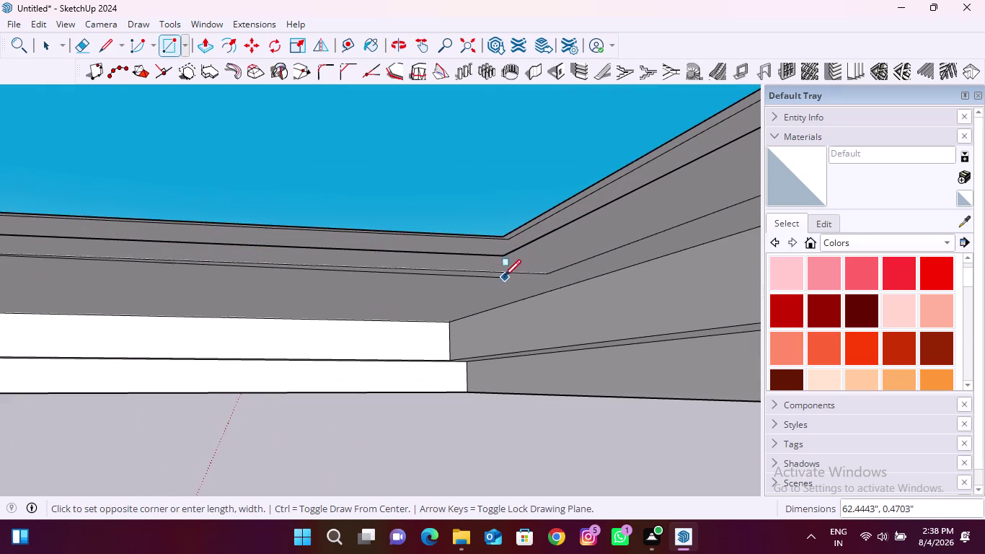
scroll(up, 3)
scroll(up, 3)
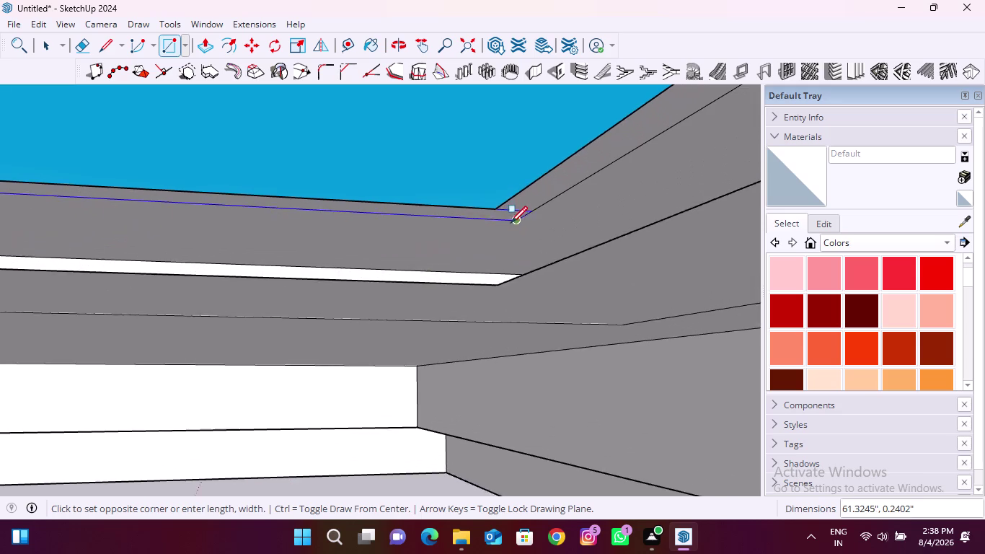
scroll(up, 3)
middle_drag(506, 222, 504, 271)
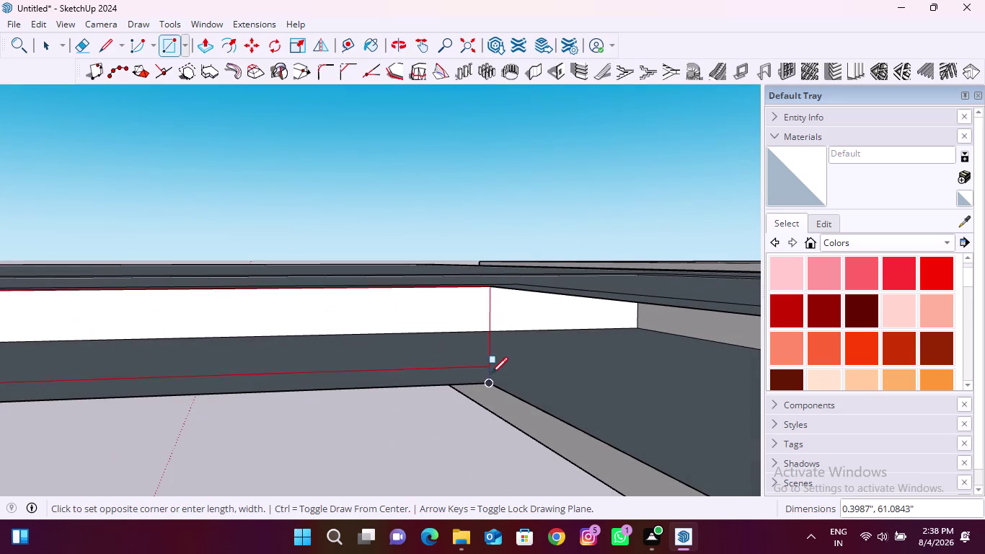
click(490, 385)
Zoom and orbit out to view the whole stepped slab from above.
scroll(down, 3)
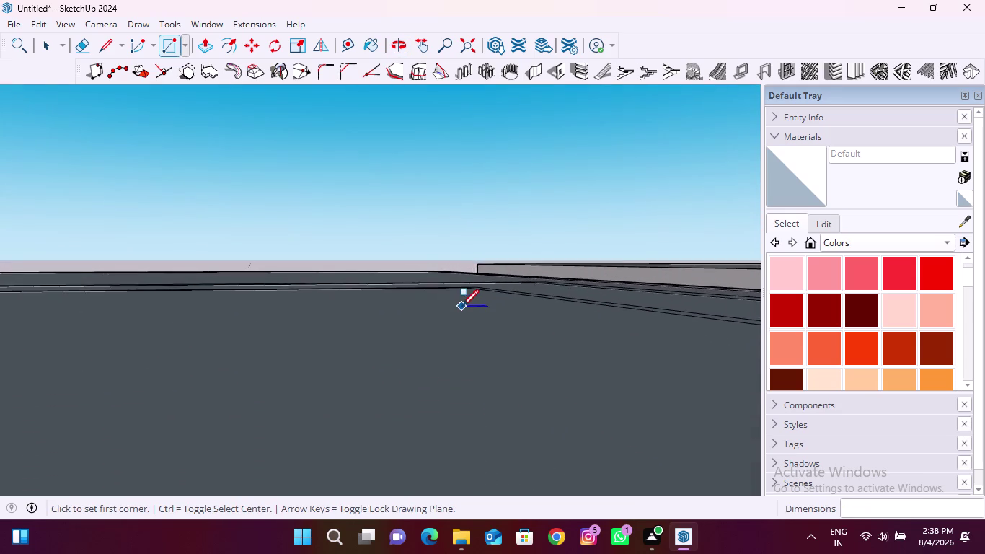
scroll(down, 3)
scroll(down, 3)
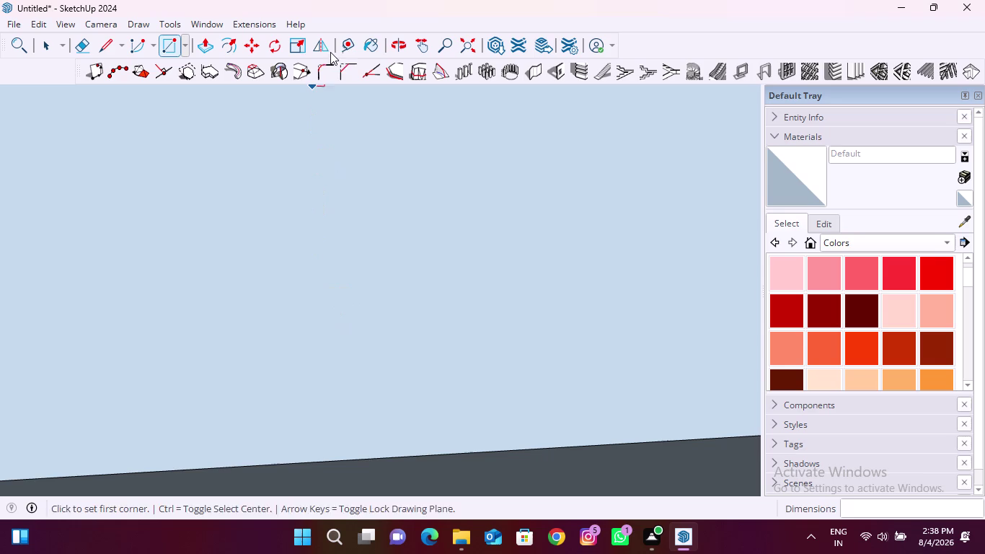
click(463, 39)
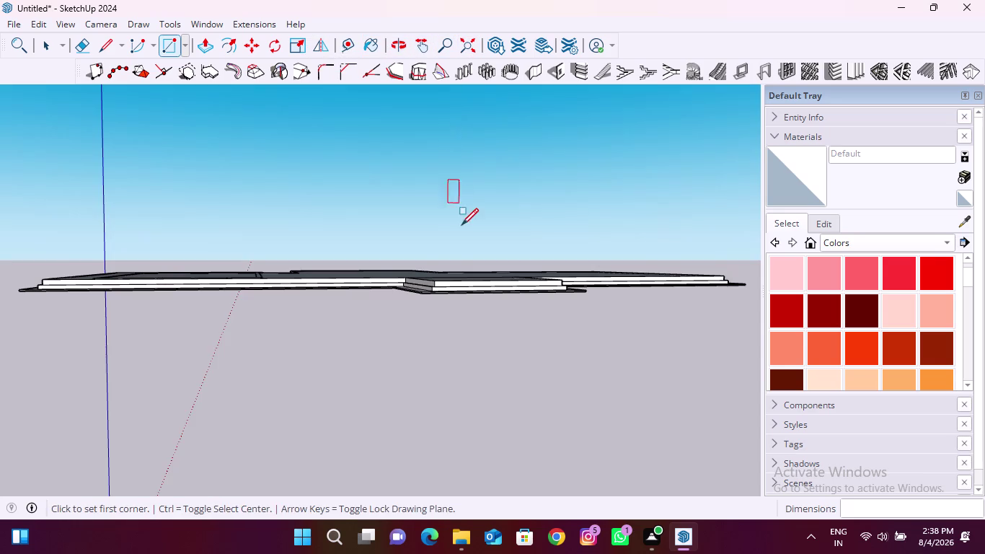
middle_drag(460, 232, 393, 372)
key(space)
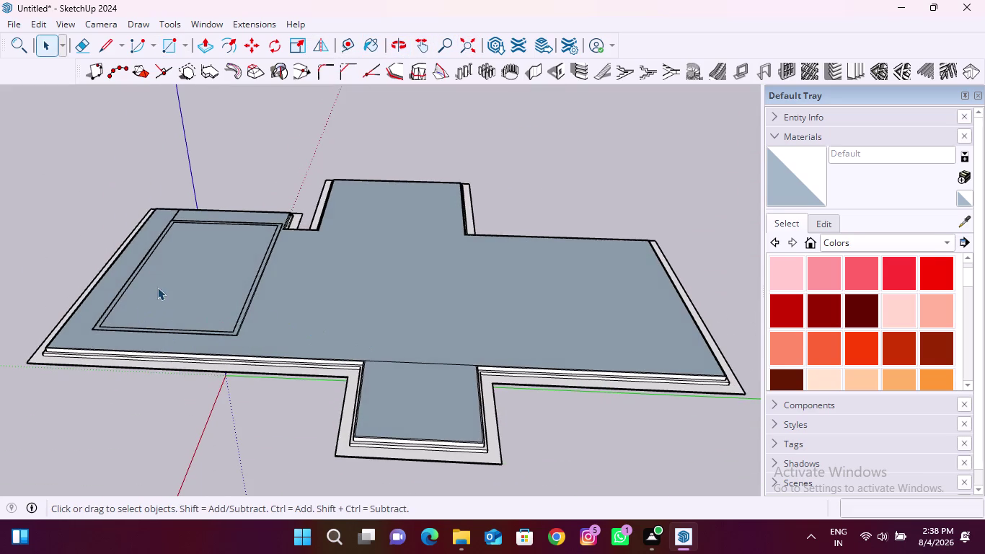
click(206, 289)
key(Delete)
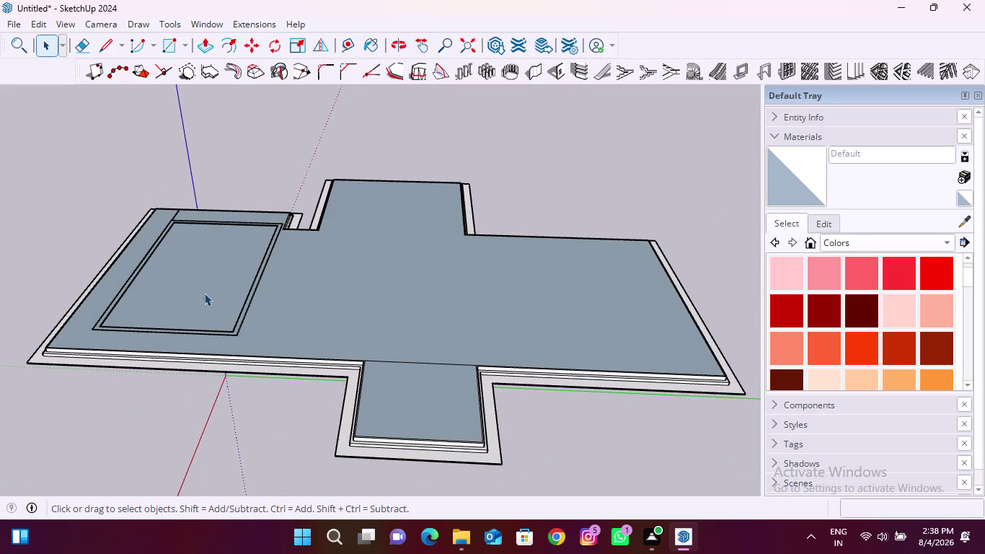
middle_drag(203, 287, 400, 184)
middle_drag(284, 335, 342, 249)
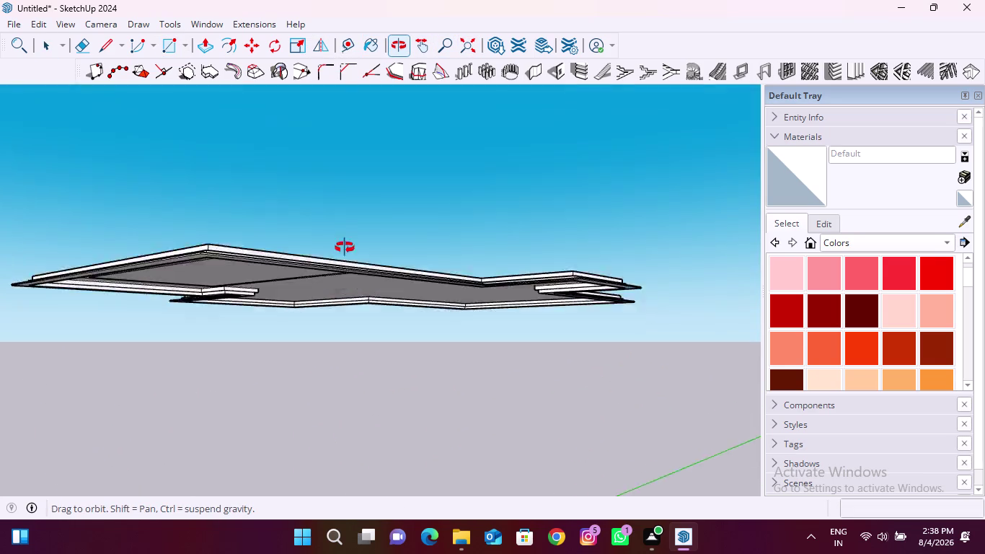
middle_drag(342, 249, 410, 199)
click(340, 212)
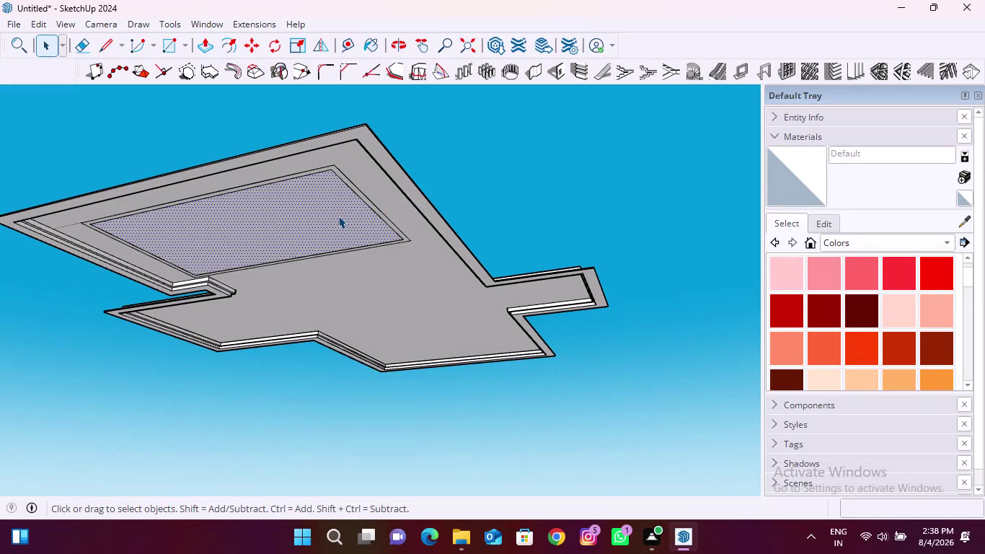
key(Delete)
scroll(up, 3)
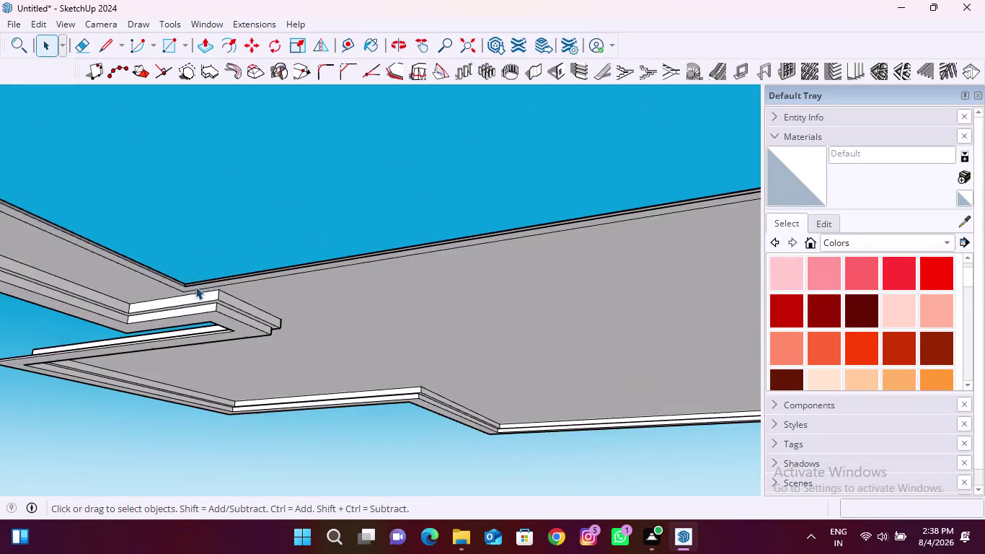
scroll(up, 3)
middle_drag(197, 273, 177, 328)
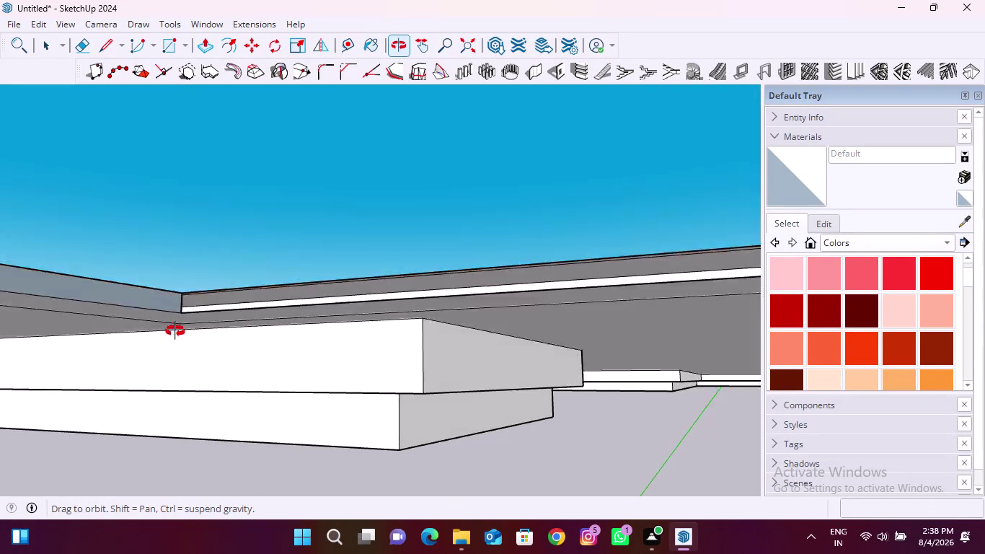
middle_drag(177, 328, 164, 356)
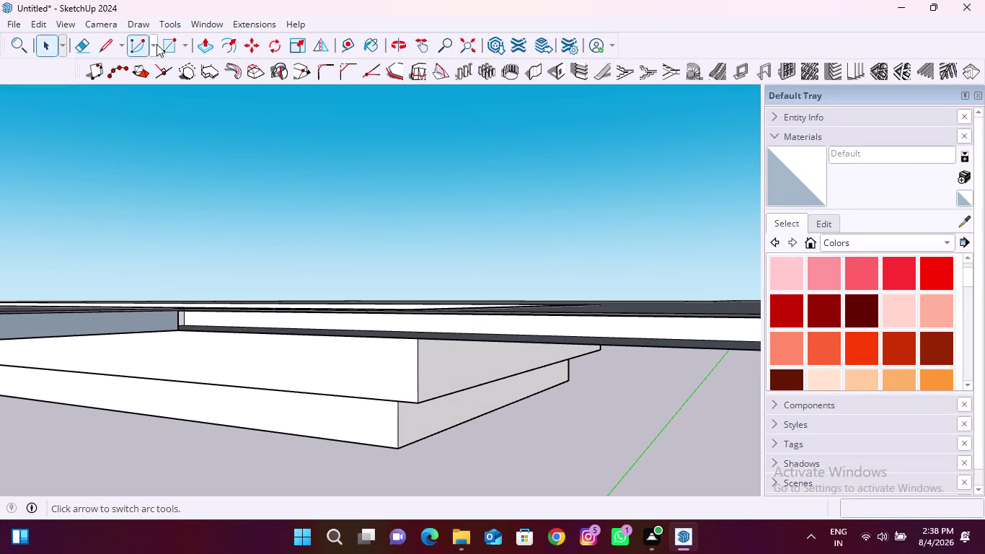
Draw a thin rectangle across the first open cove-border corner gap.
click(166, 43)
scroll(up, 3)
middle_drag(147, 320, 178, 287)
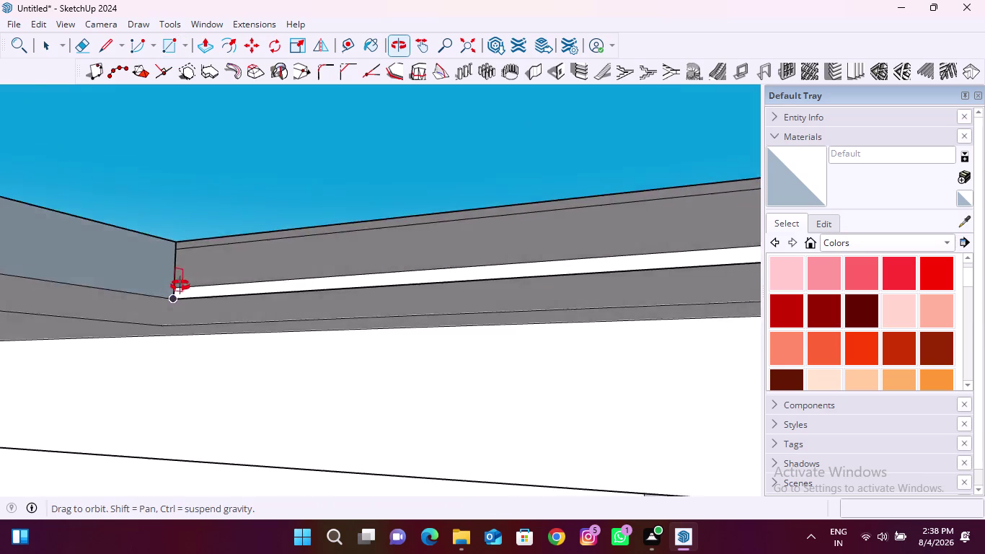
middle_drag(179, 287, 236, 294)
click(234, 298)
scroll(down, 3)
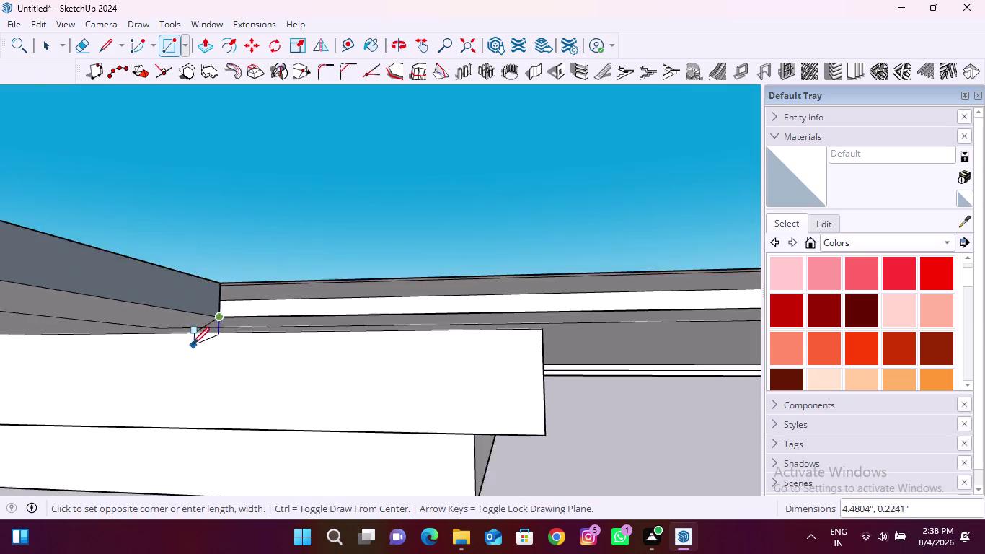
scroll(down, 3)
middle_drag(182, 390, 320, 315)
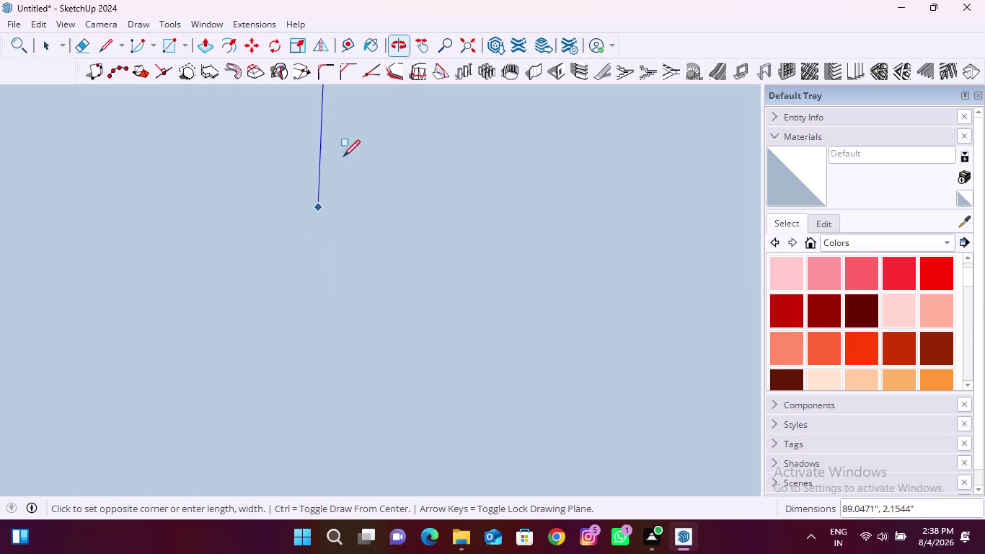
click(474, 36)
Draw another rectangle closing a second open border corner joint.
scroll(up, 3)
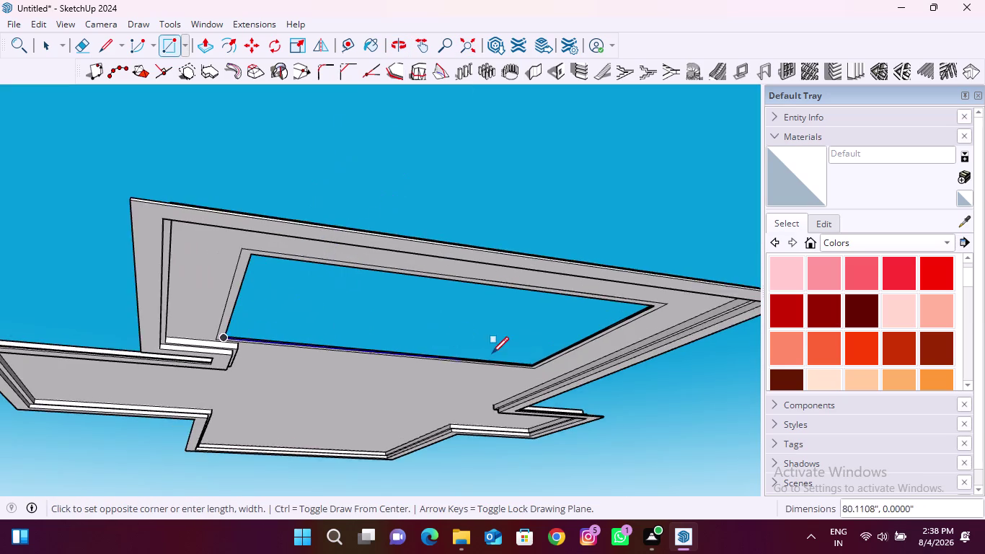
scroll(up, 3)
scroll(up, 3)
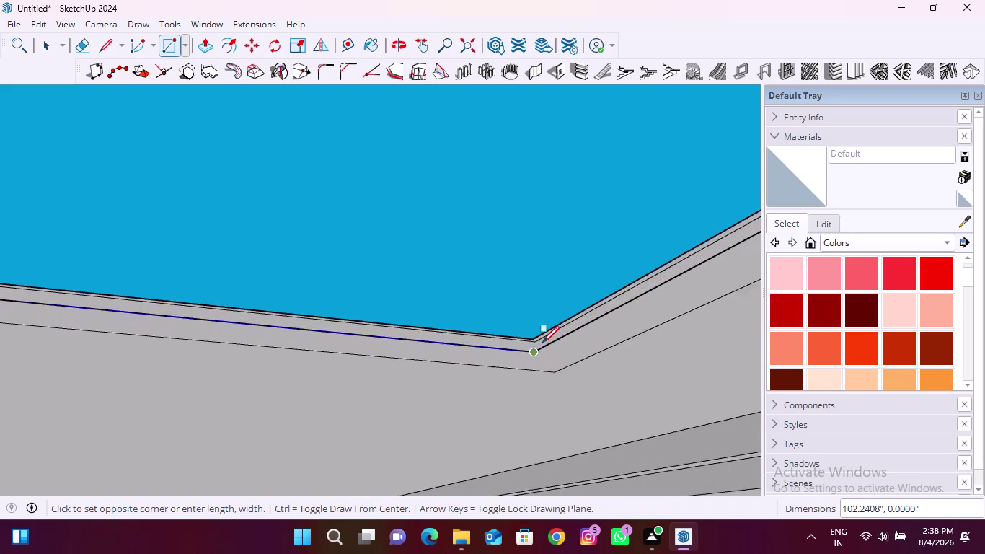
scroll(up, 3)
middle_drag(508, 331, 501, 377)
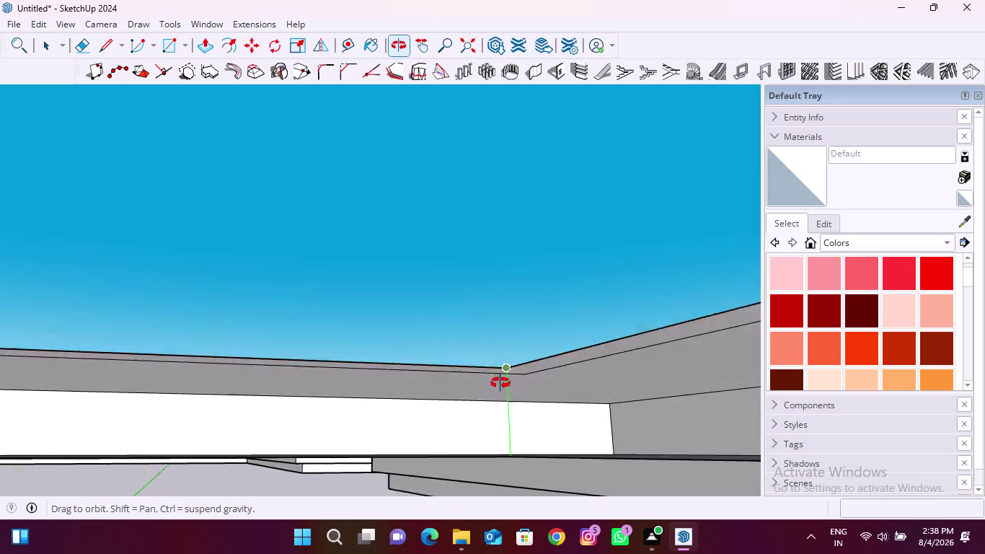
middle_drag(501, 376, 501, 390)
click(500, 389)
scroll(down, 3)
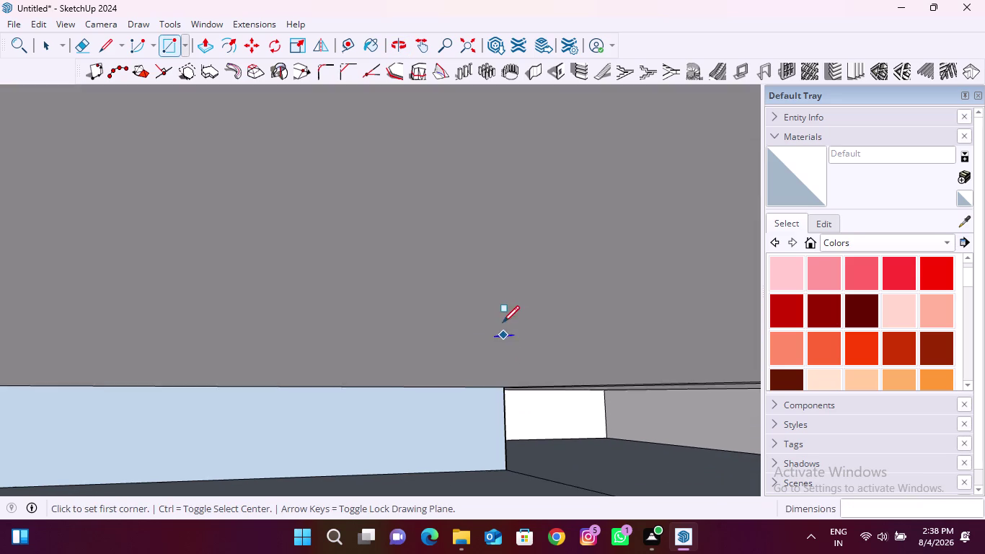
scroll(down, 3)
scroll(down, 3)
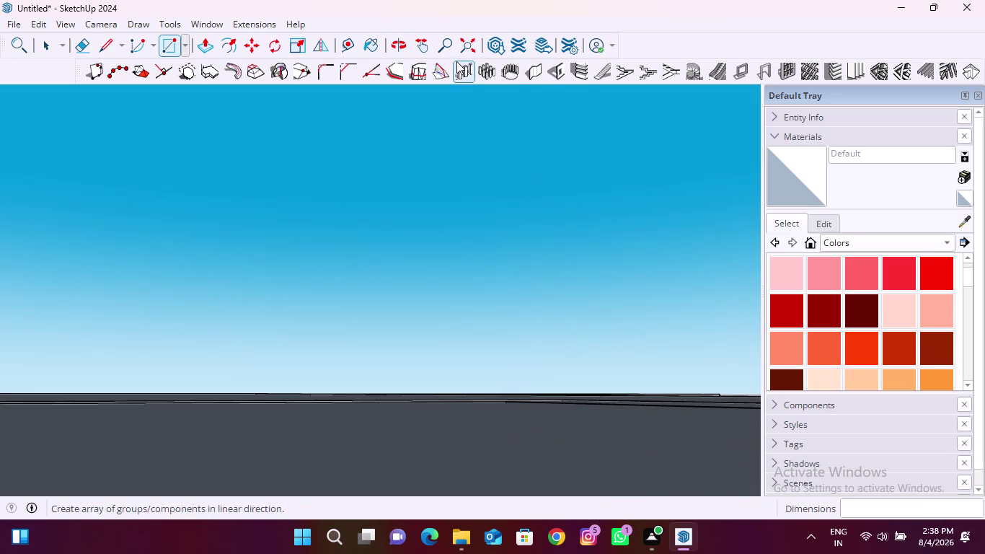
click(462, 47)
Exit the Rectangle tool, delete the selection, and orbit back above the inner panel.
middle_drag(392, 350, 555, 305)
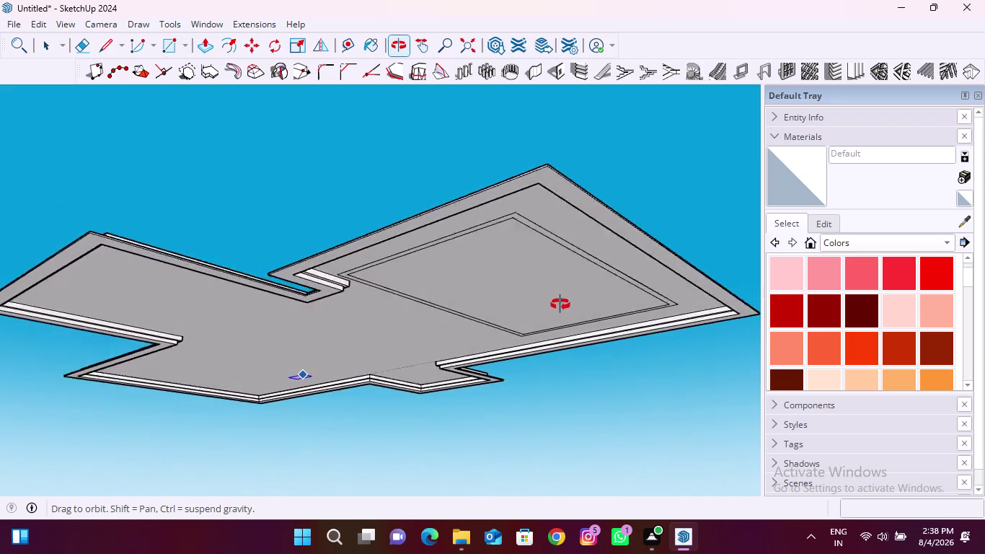
middle_drag(554, 305, 626, 292)
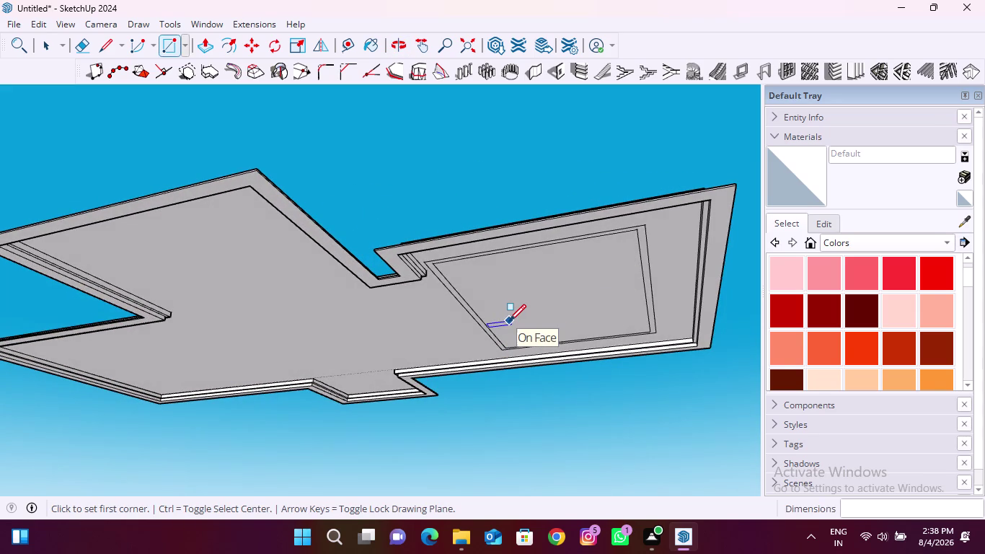
key(Escape)
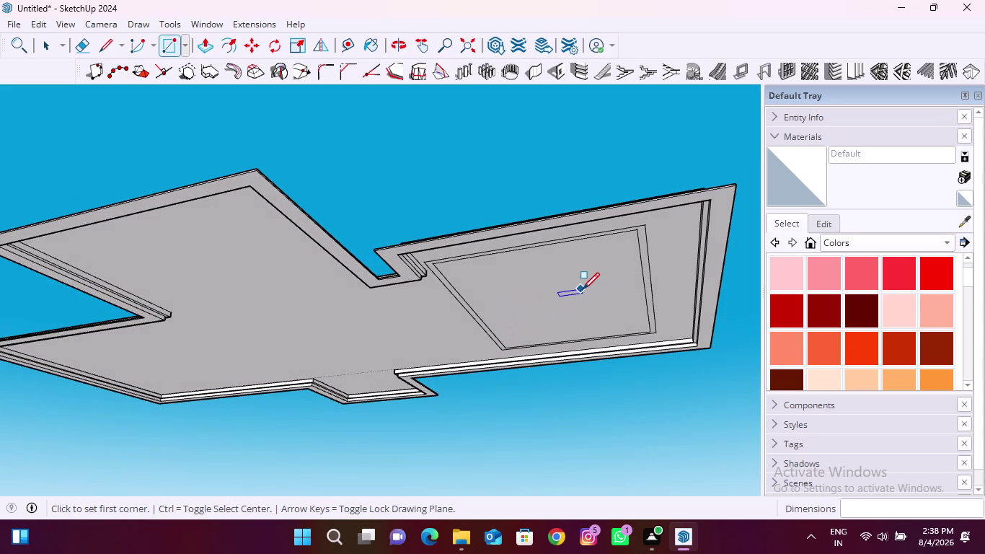
key(space)
click(583, 289)
key(Delete)
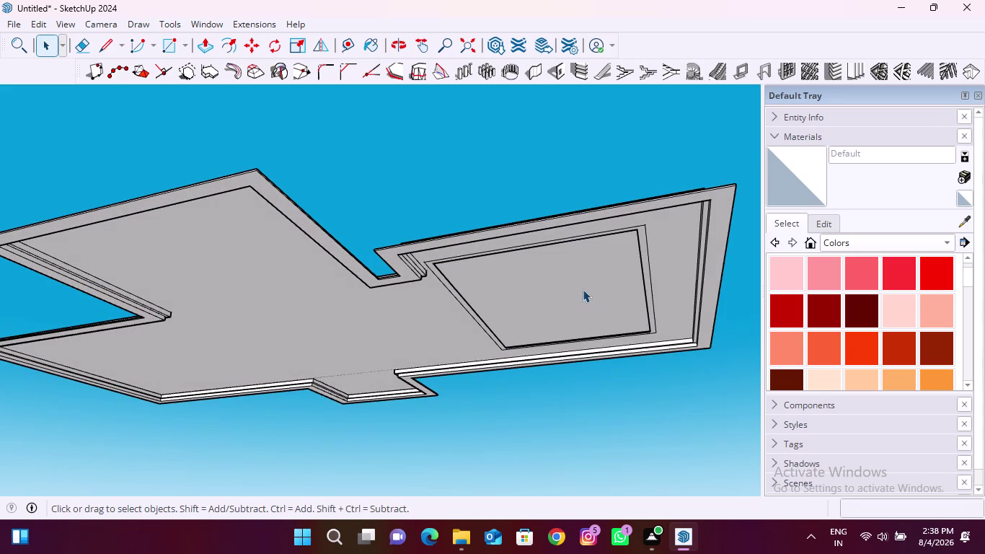
middle_drag(599, 262, 546, 367)
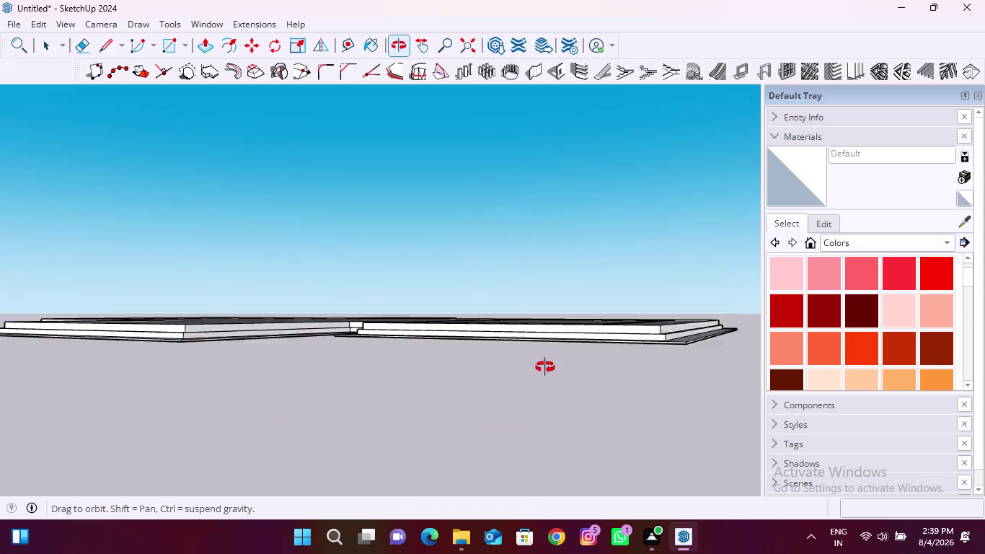
middle_drag(545, 367, 490, 265)
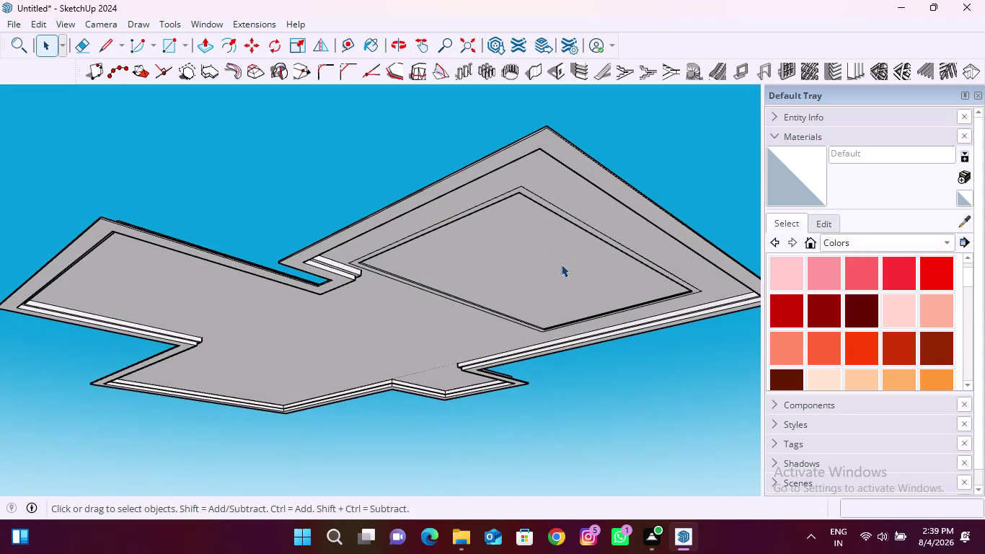
middle_drag(558, 253, 431, 459)
click(473, 409)
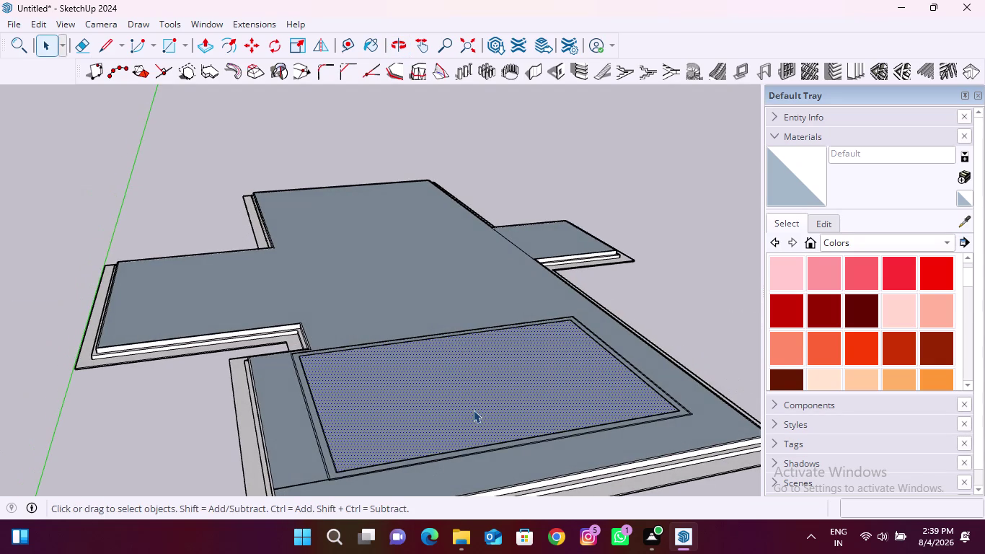
key(Delete)
middle_drag(415, 401, 220, 367)
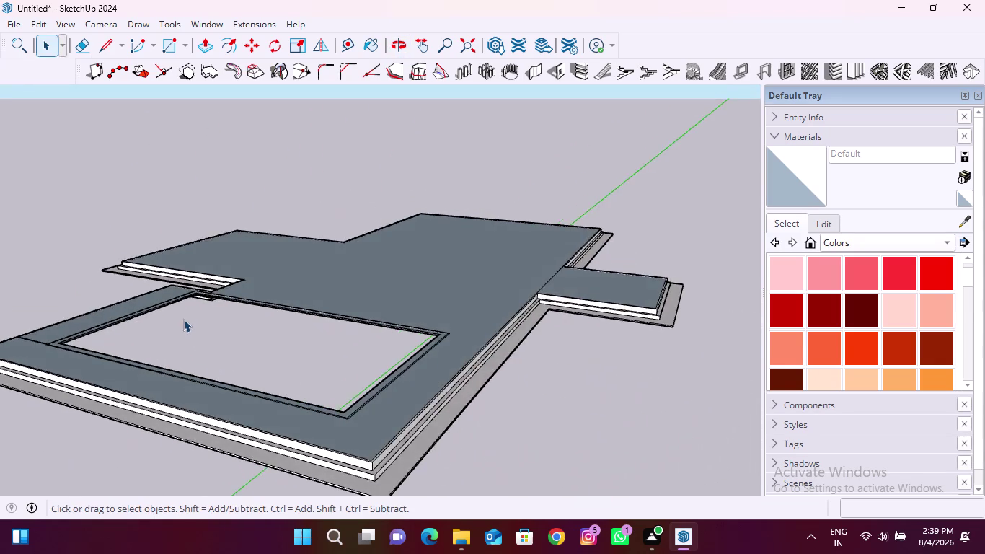
scroll(up, 3)
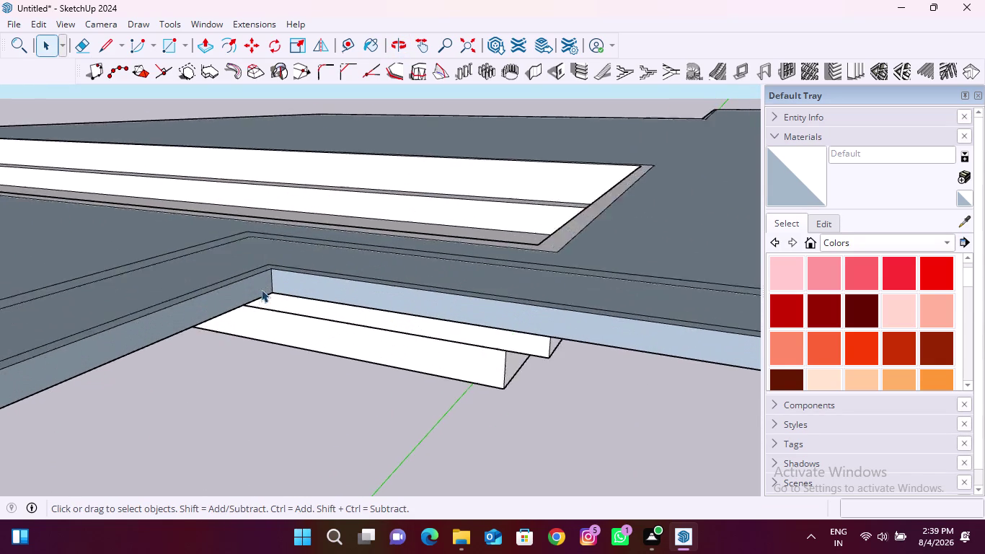
scroll(up, 3)
scroll(down, 3)
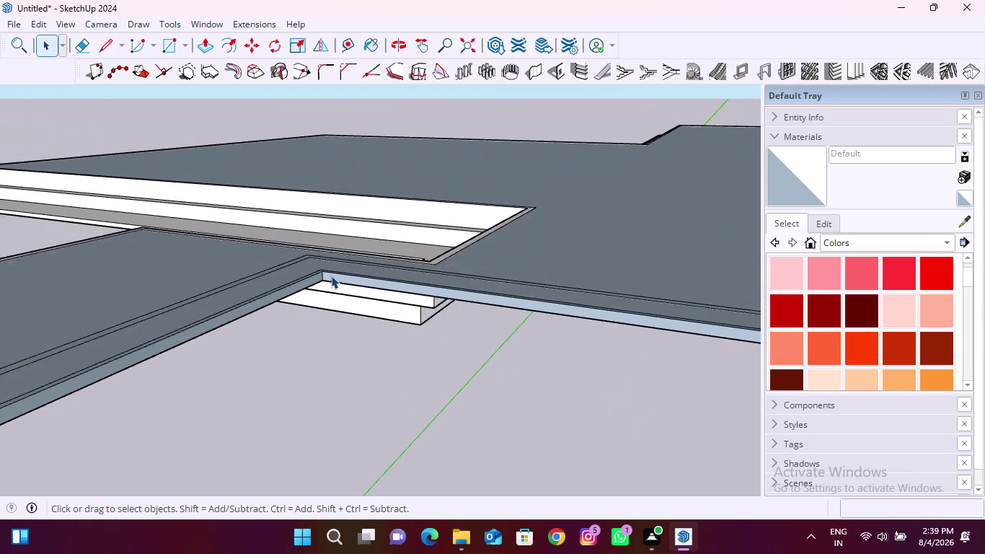
scroll(down, 3)
middle_drag(274, 325, 566, 379)
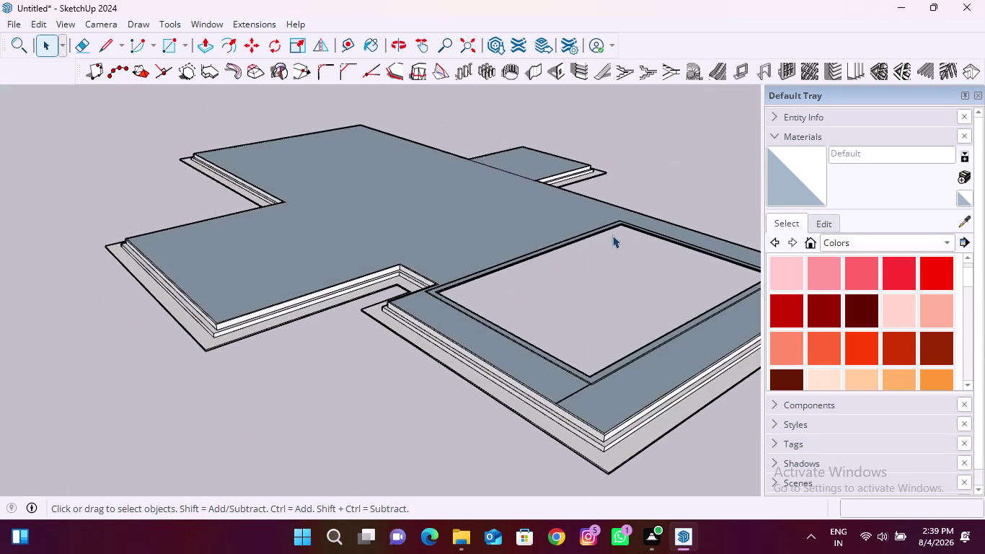
scroll(up, 3)
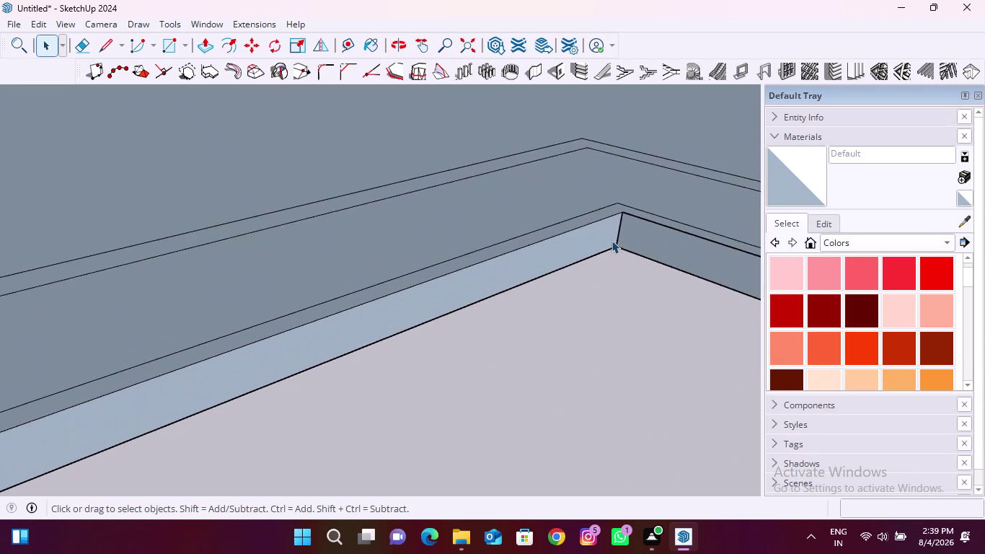
scroll(up, 3)
scroll(down, 3)
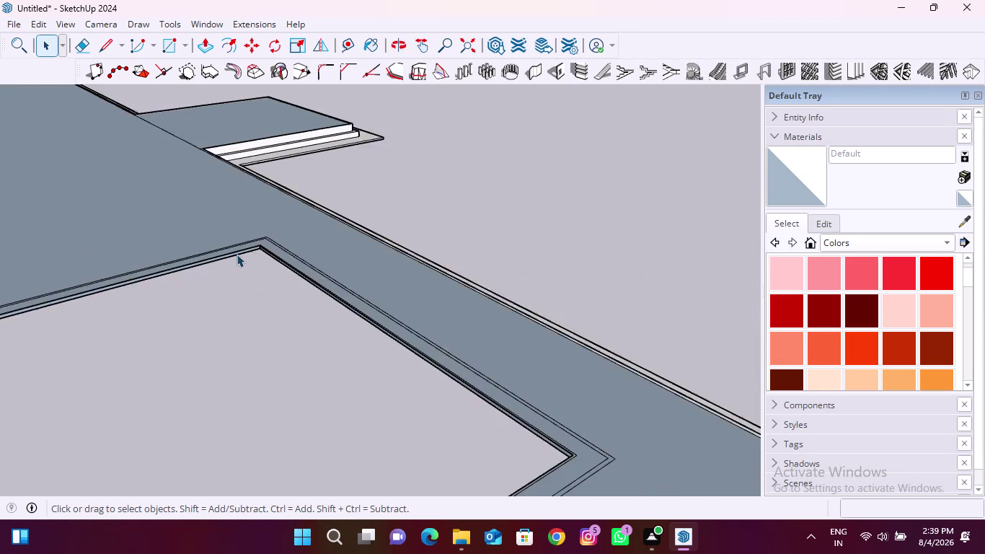
scroll(down, 3)
middle_drag(159, 387, 560, 386)
scroll(down, 3)
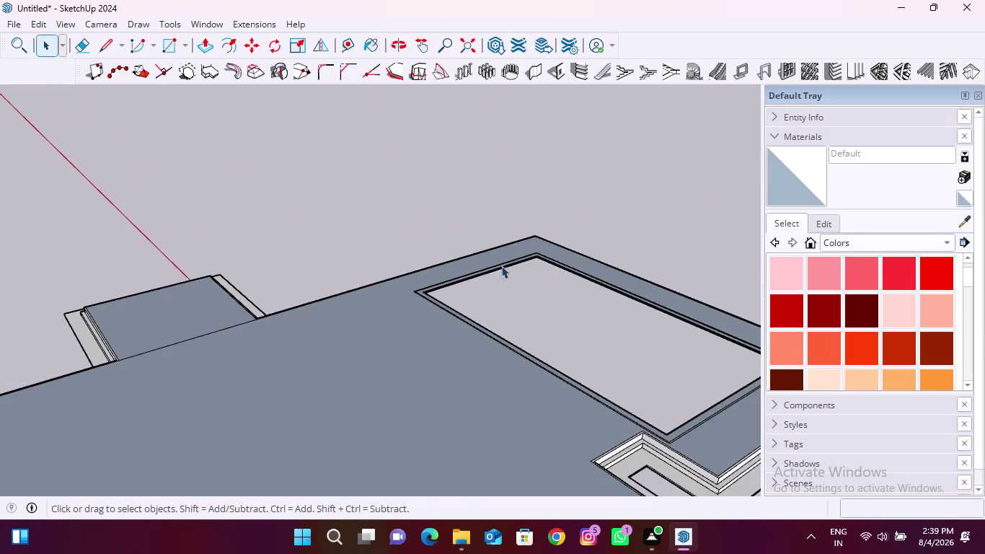
scroll(up, 3)
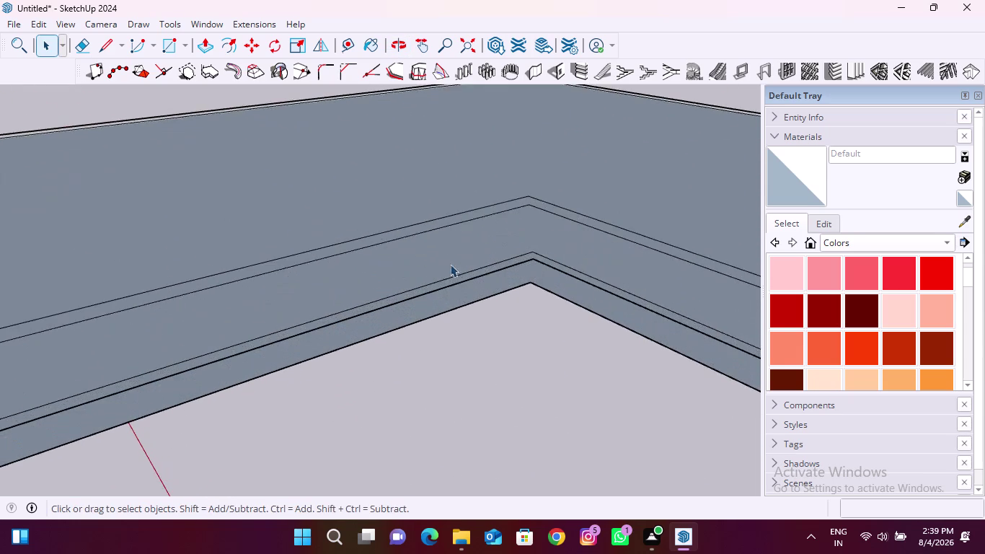
scroll(down, 3)
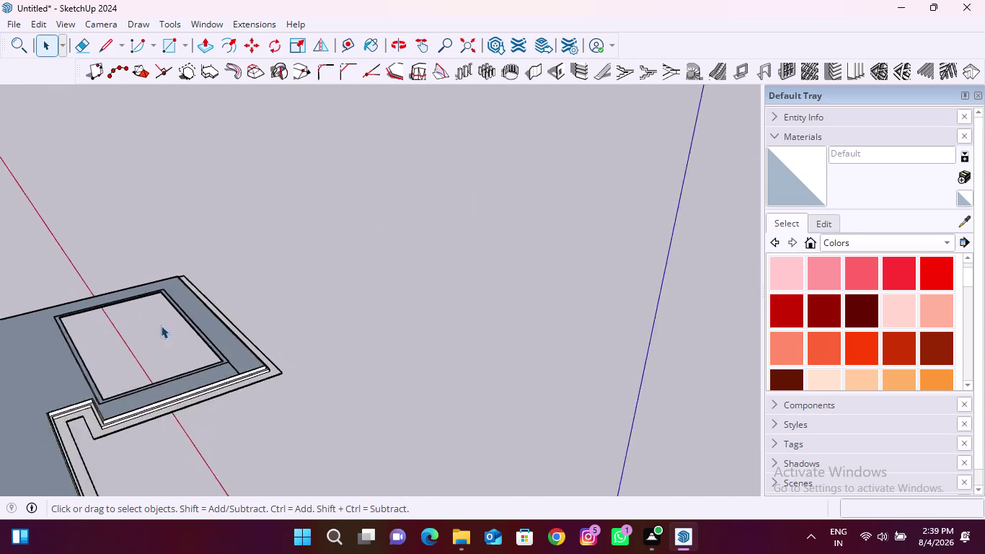
scroll(down, 3)
middle_drag(58, 391, 589, 335)
scroll(up, 3)
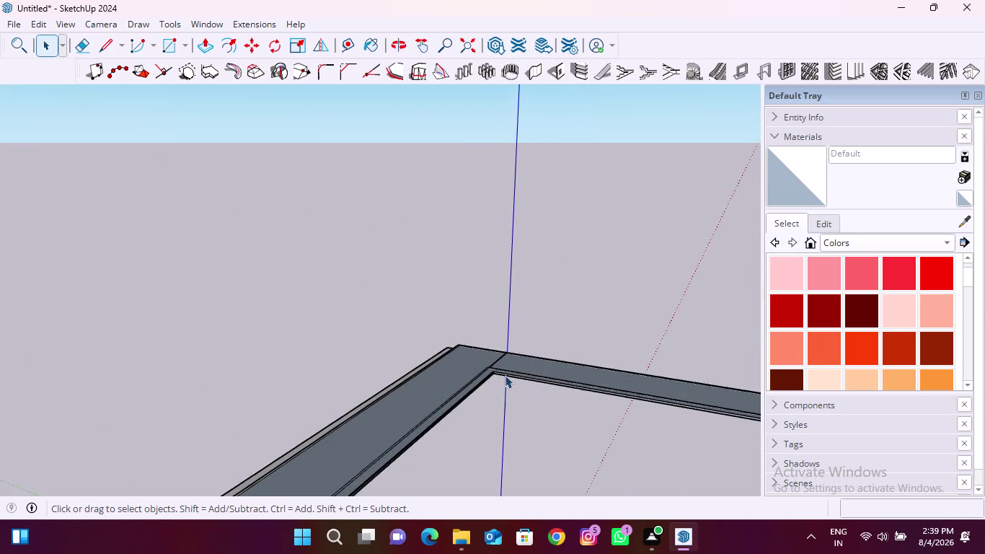
scroll(up, 3)
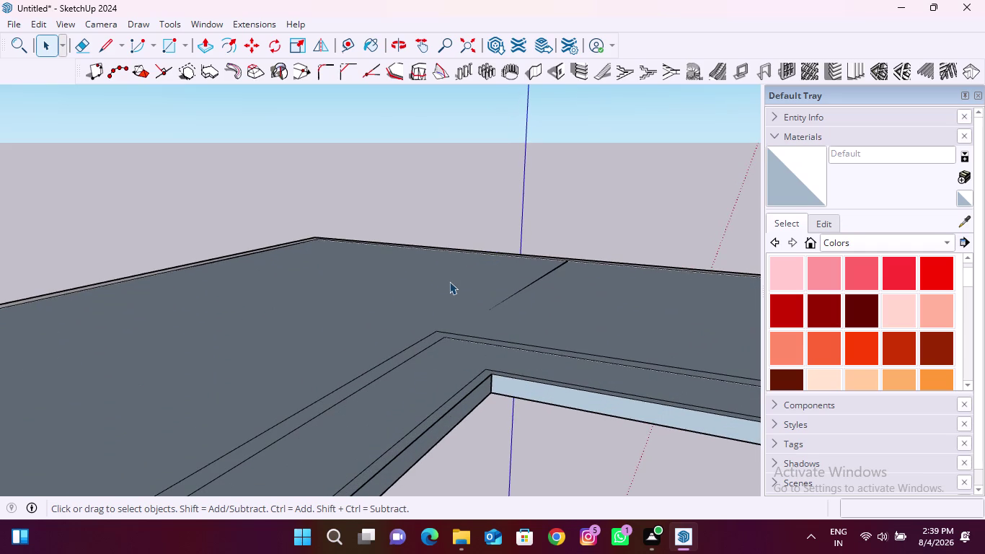
click(197, 39)
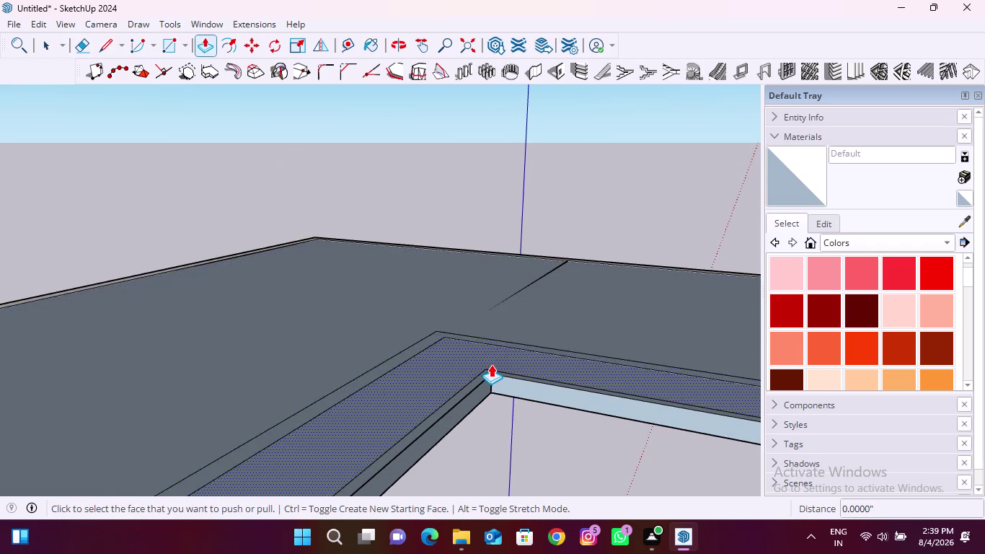
Push/Pull the recessed strip face at the corner upward.
scroll(up, 3)
click(472, 390)
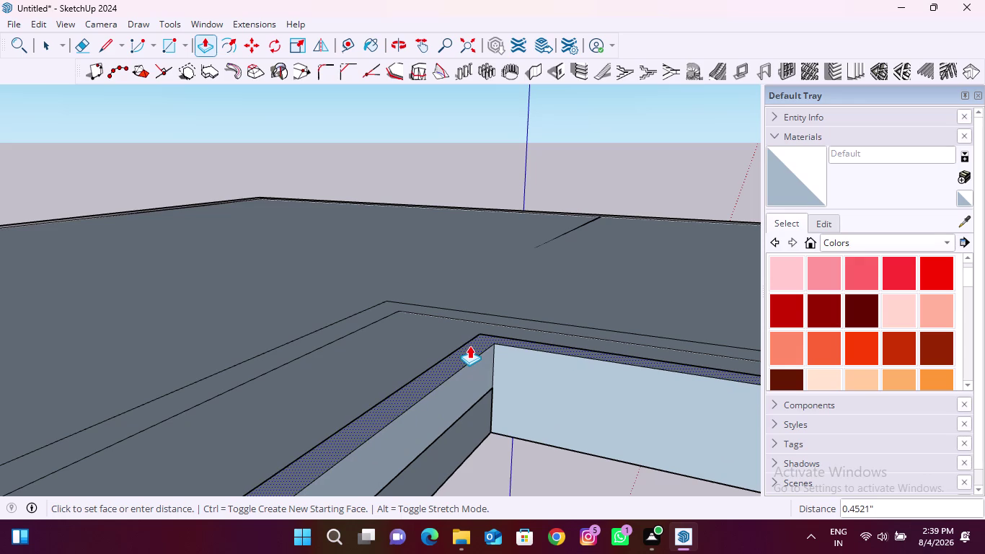
middle_drag(464, 346, 658, 347)
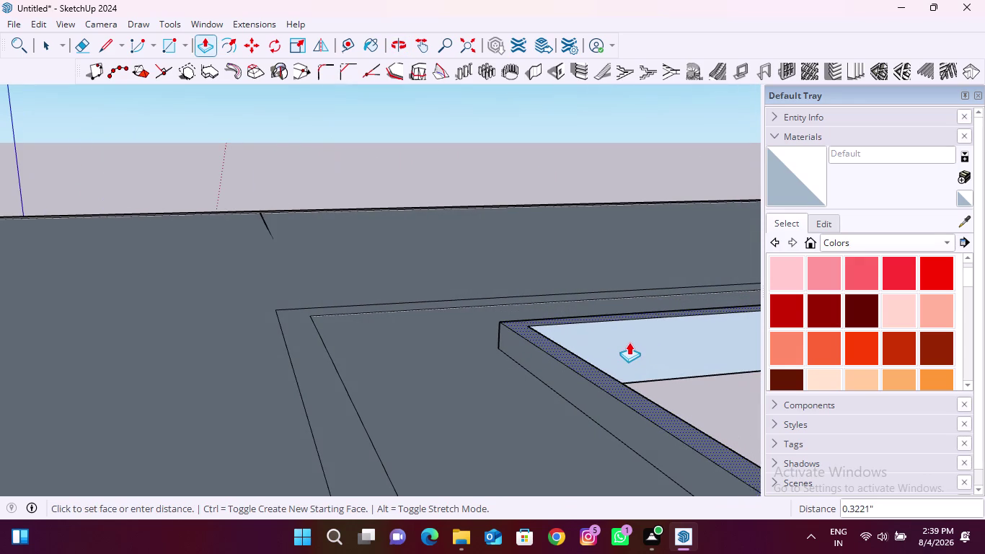
click(629, 340)
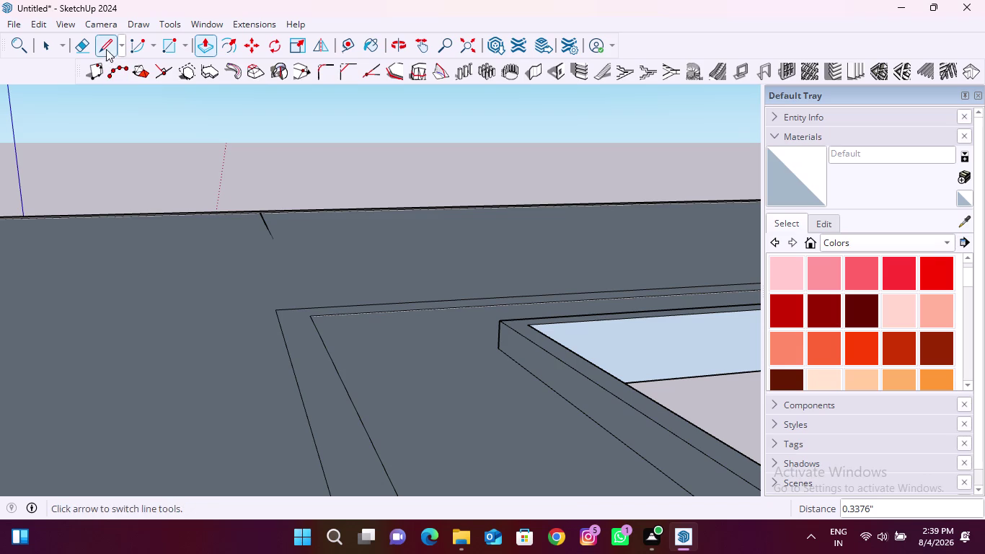
Erase a leftover edge along the raised strip, then undo the erase.
click(83, 50)
middle_drag(532, 353, 223, 344)
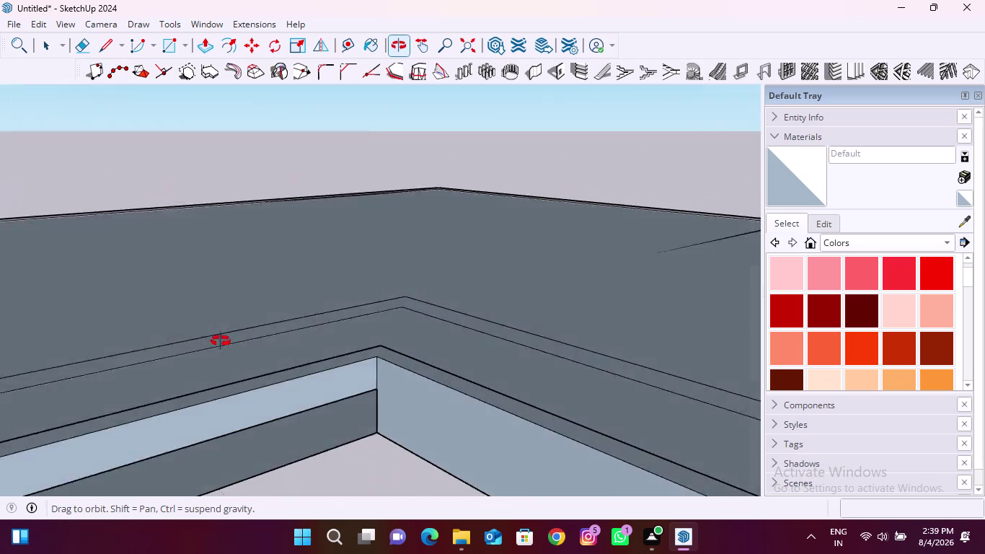
middle_drag(223, 344, 214, 326)
scroll(up, 3)
drag(334, 364, 333, 377)
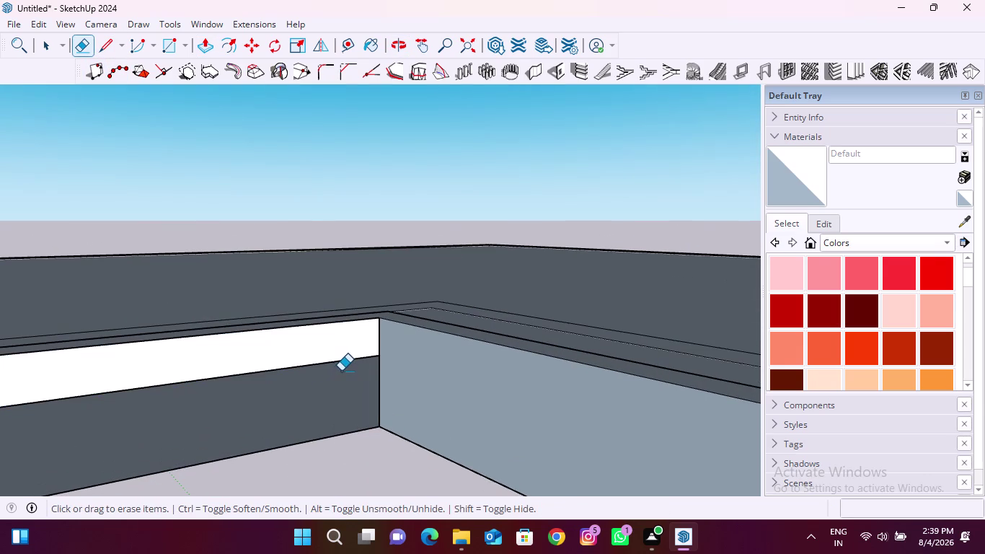
key(ctrl+z)
scroll(down, 3)
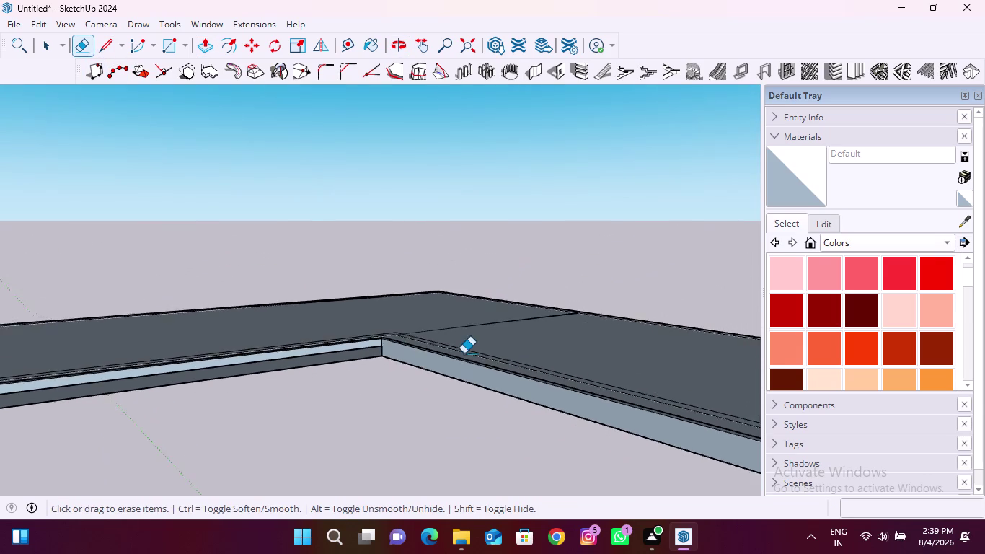
scroll(down, 3)
scroll(down, 3)
Raise the narrow border strip beside the opening about 1.82 inches flush, then view the overview.
middle_drag(556, 395, 101, 408)
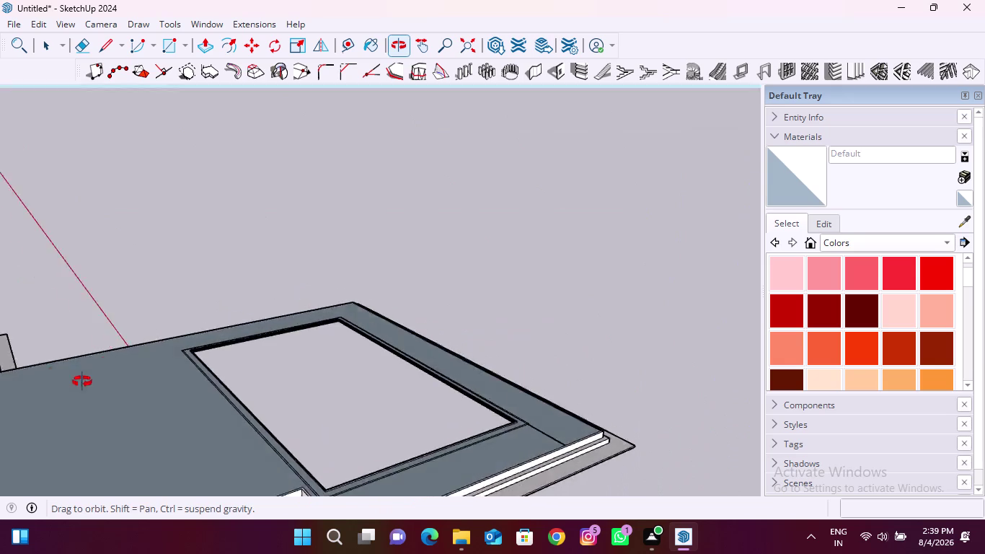
middle_drag(102, 408, 102, 356)
scroll(up, 3)
middle_drag(295, 401, 129, 442)
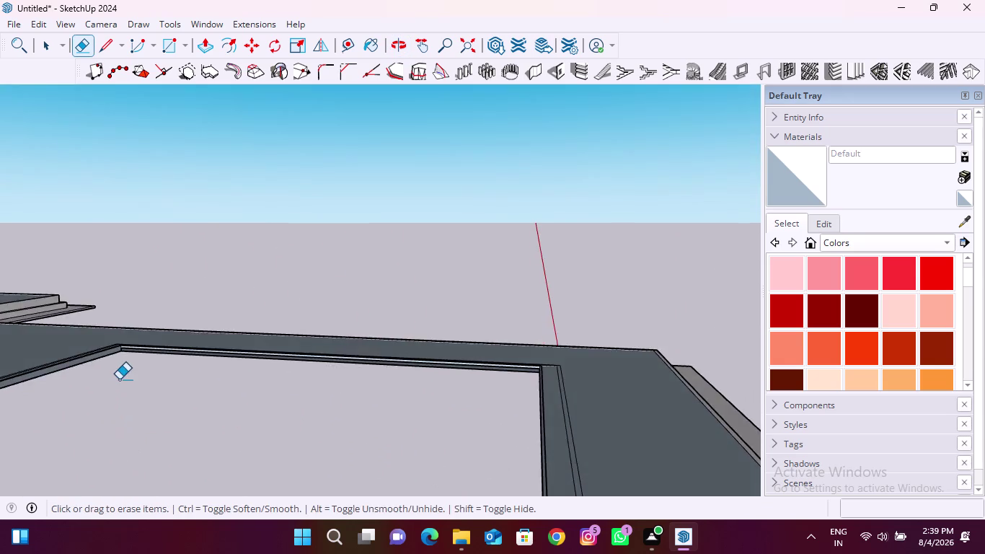
scroll(up, 3)
scroll(down, 3)
click(212, 51)
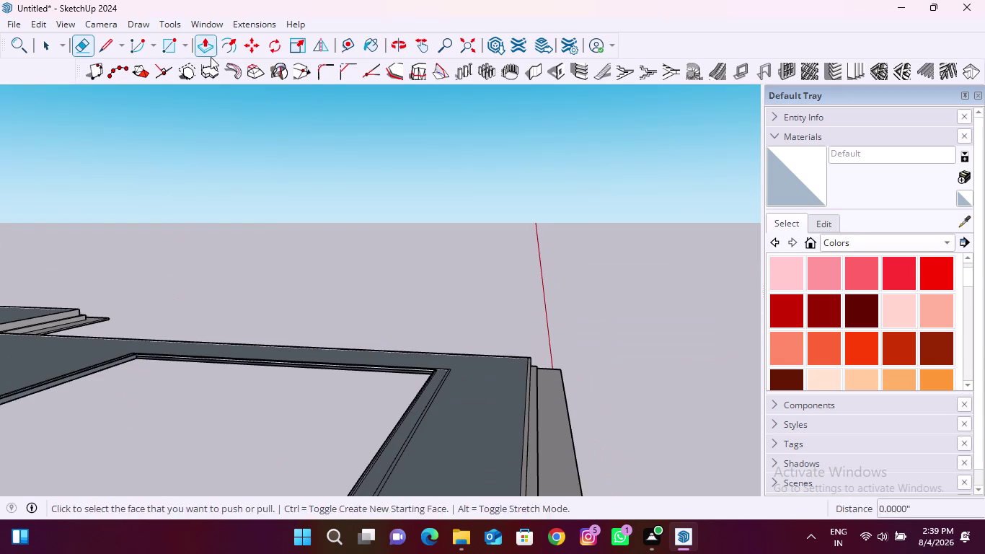
scroll(up, 3)
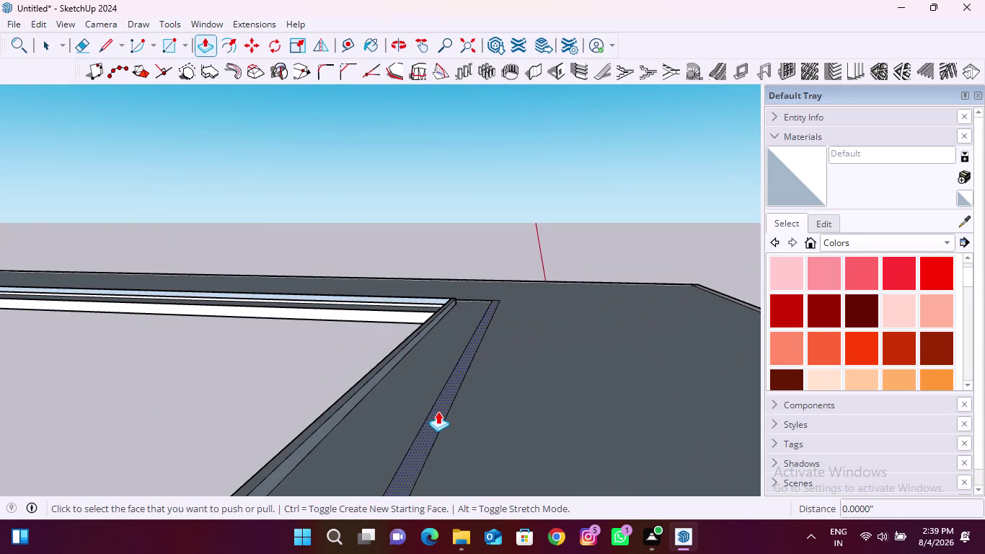
click(437, 411)
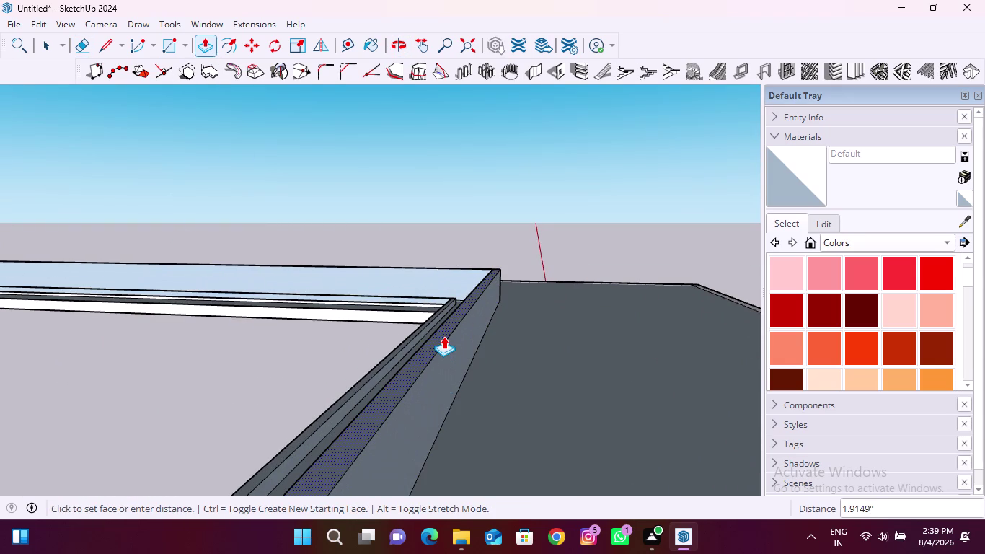
click(442, 339)
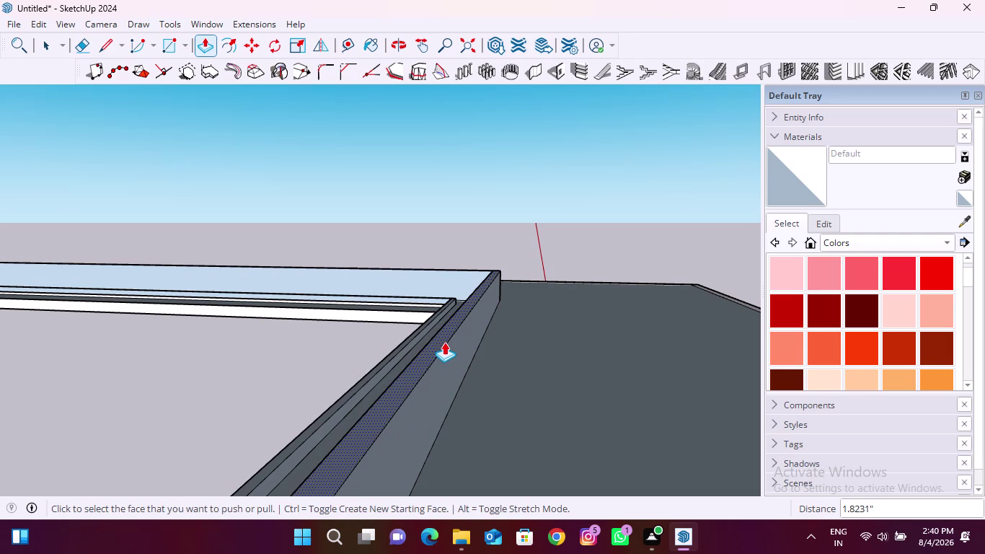
scroll(down, 3)
middle_drag(460, 289, 483, 443)
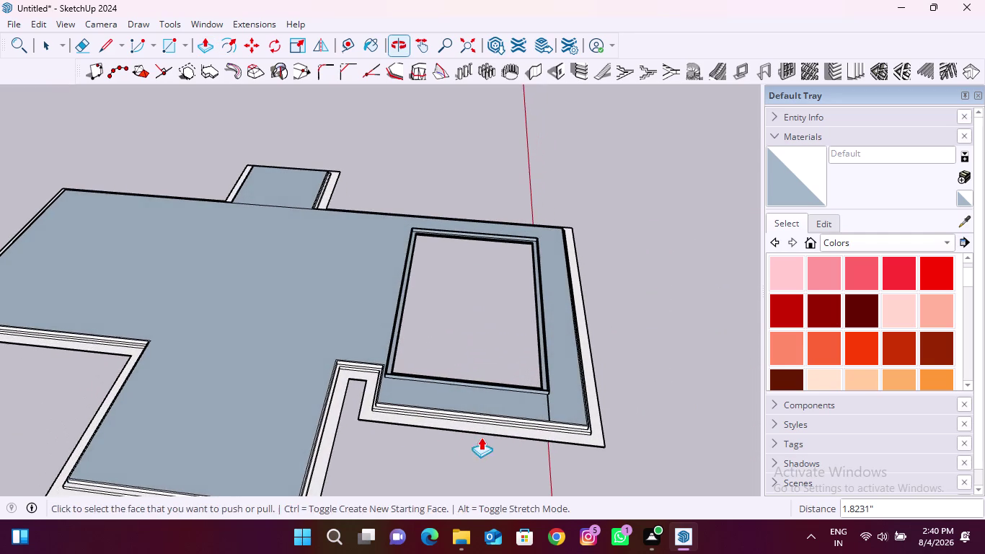
click(175, 45)
Draw a rectangle corner to corner across the inner opening.
scroll(up, 3)
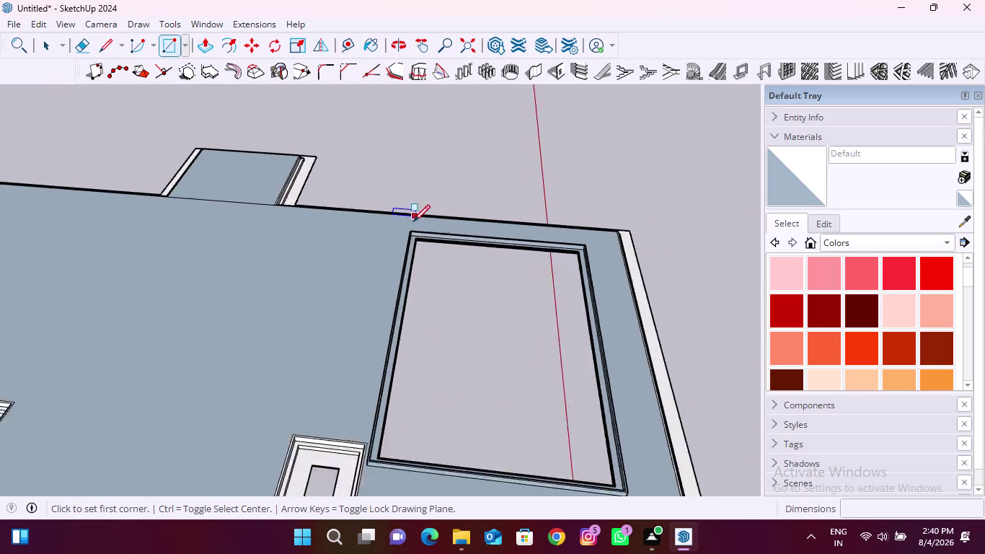
scroll(up, 3)
scroll(up, 3)
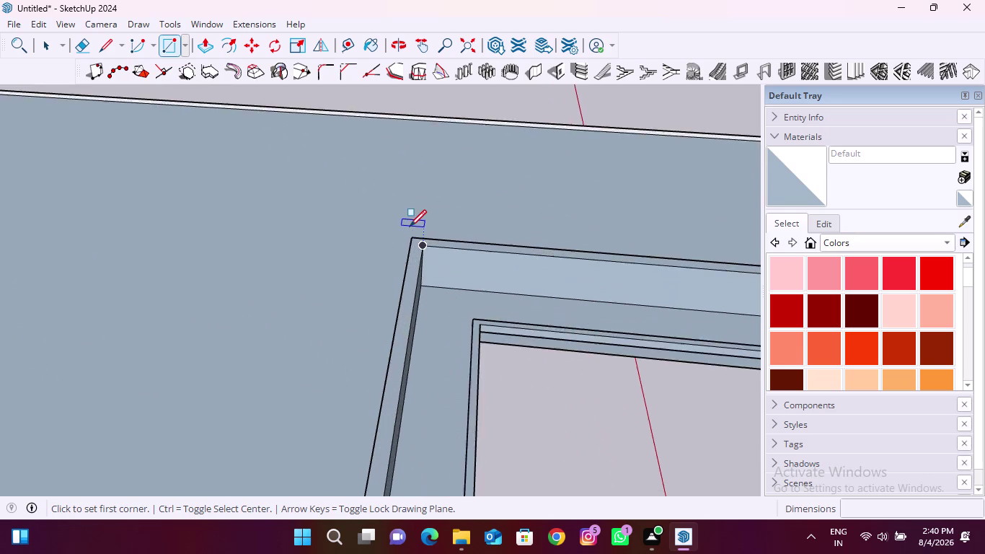
scroll(up, 3)
click(413, 241)
scroll(down, 3)
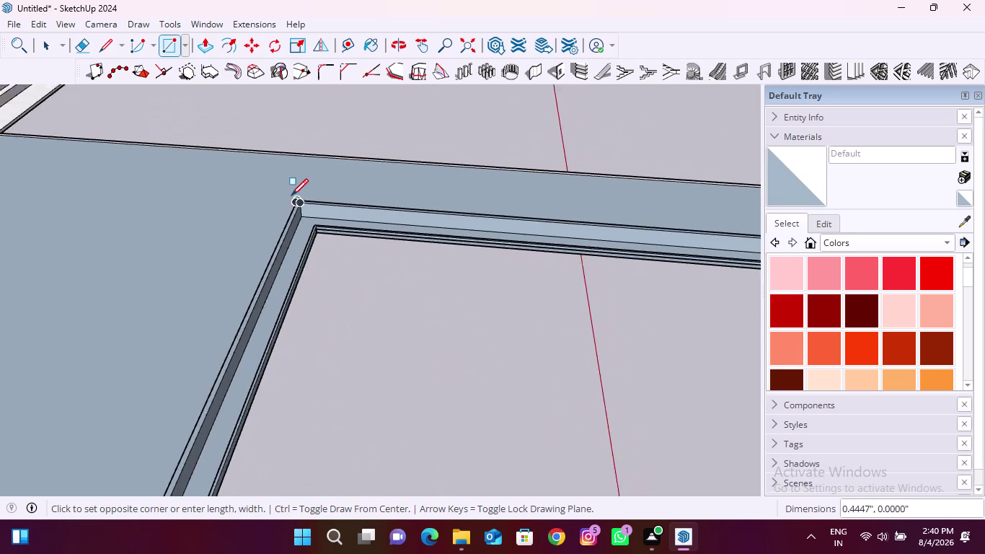
scroll(down, 3)
scroll(up, 3)
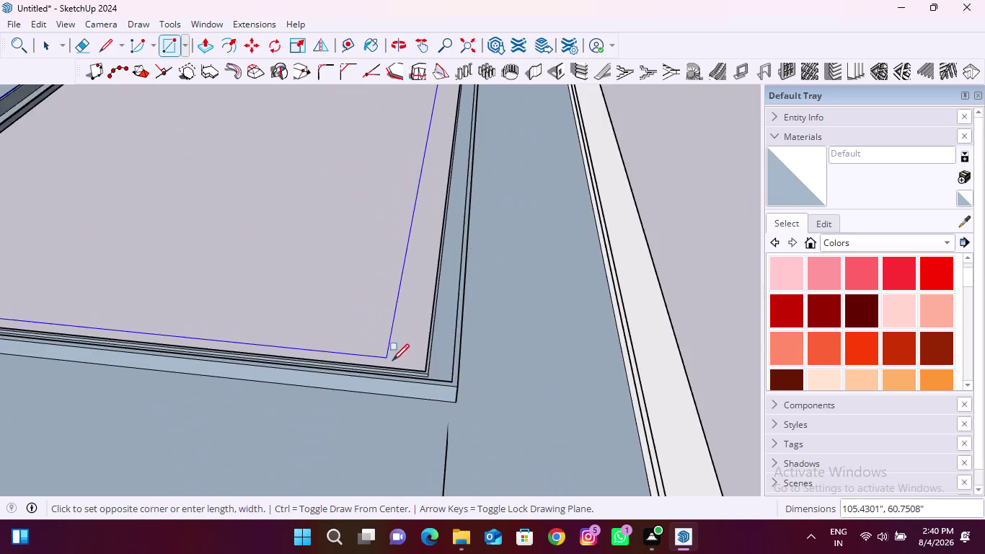
scroll(up, 3)
click(548, 421)
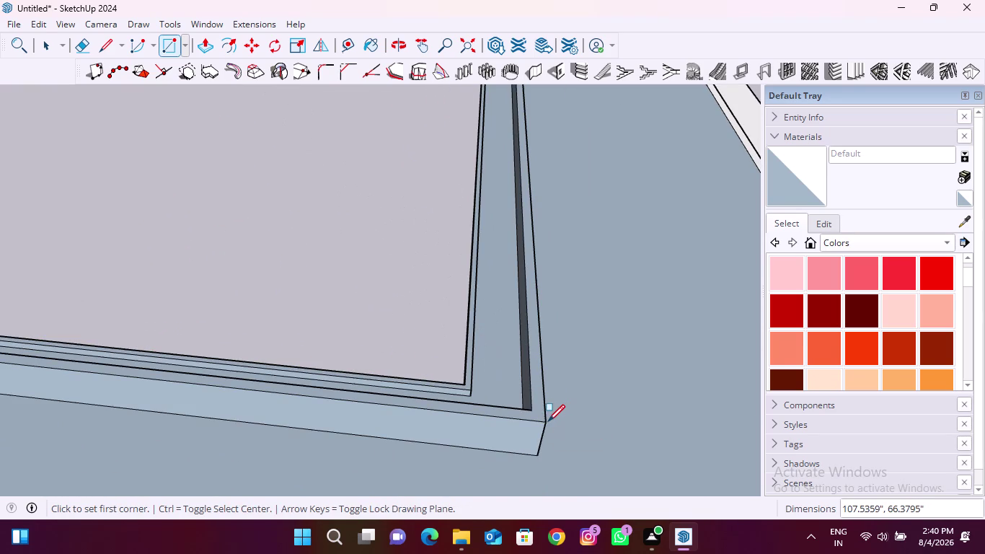
Draw a second rectangle from the opening's corner to fill it with a face.
click(543, 423)
scroll(down, 3)
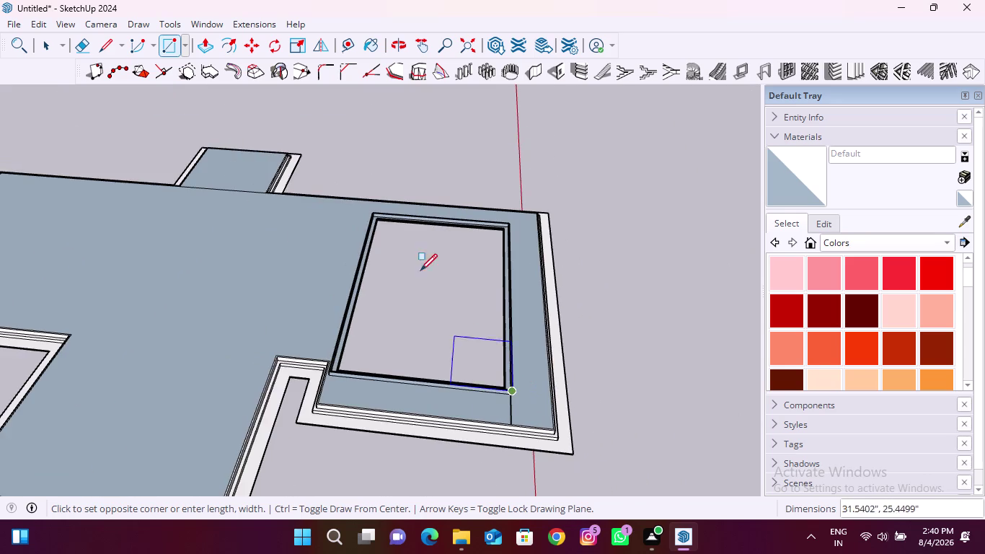
scroll(up, 3)
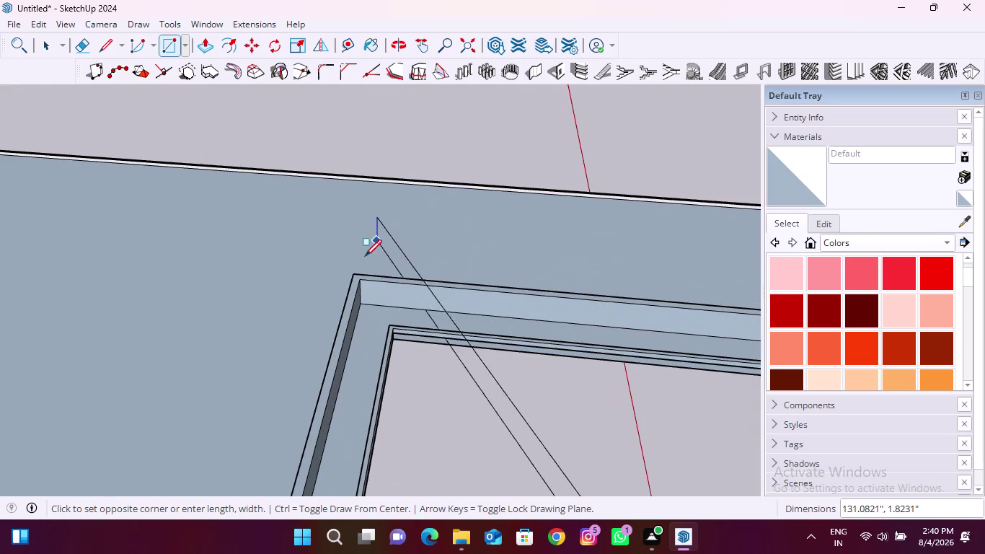
click(352, 274)
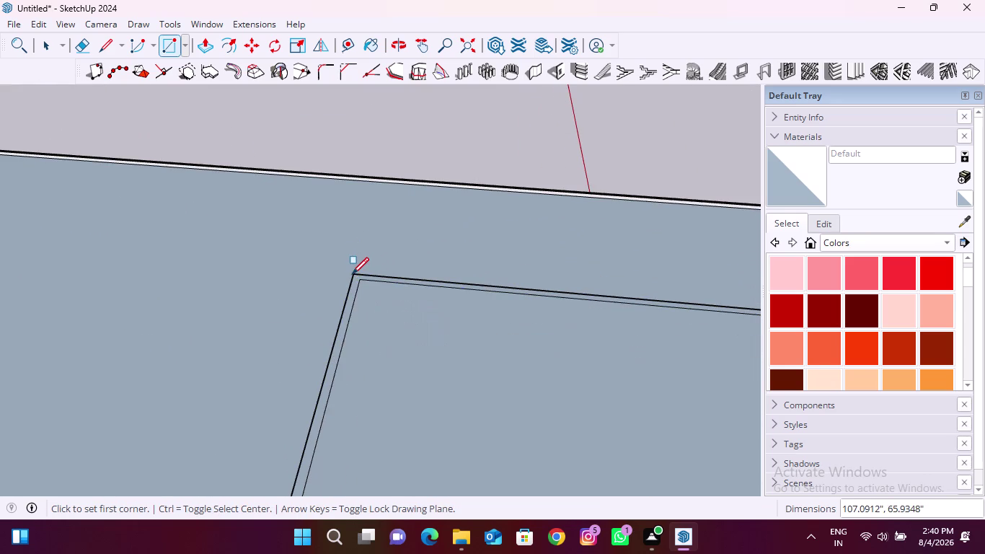
scroll(down, 3)
scroll(up, 3)
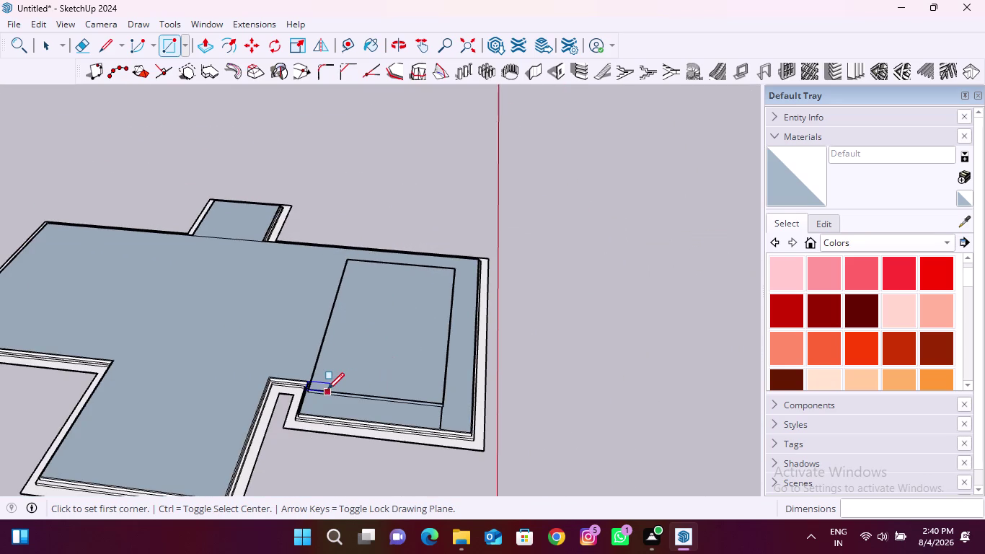
scroll(up, 3)
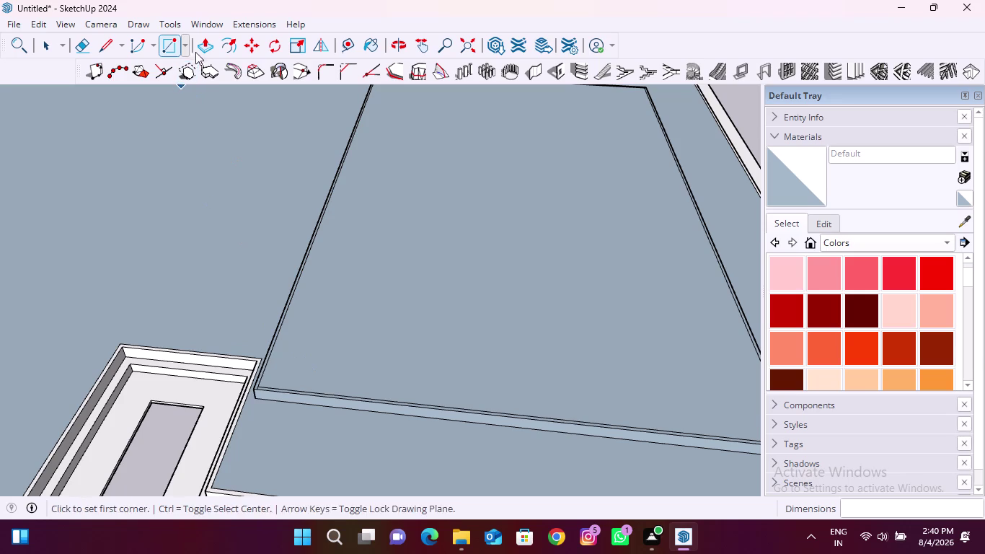
click(196, 48)
Push/Pull the inner panel face 0.3828 inches and orbit underneath to check it.
middle_drag(289, 394, 323, 348)
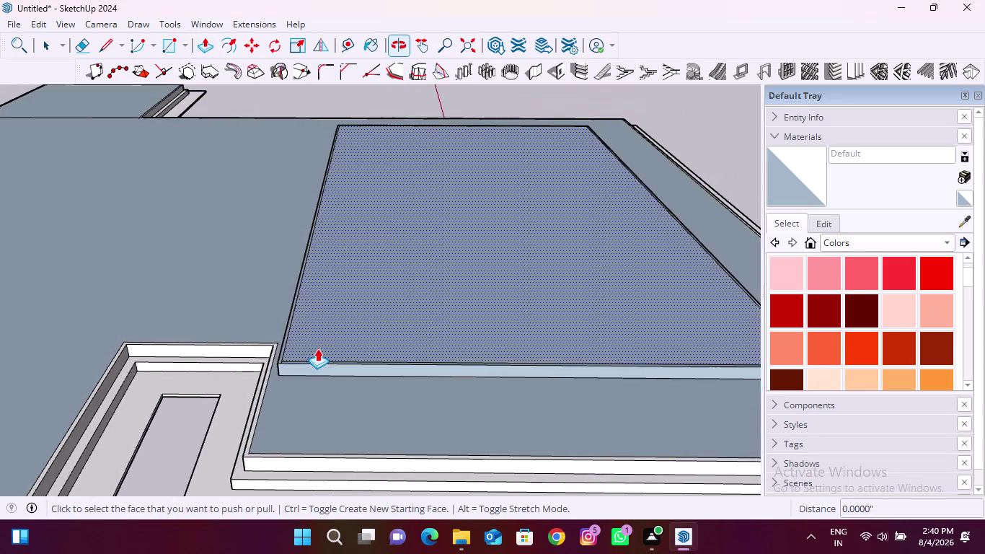
scroll(up, 3)
click(241, 377)
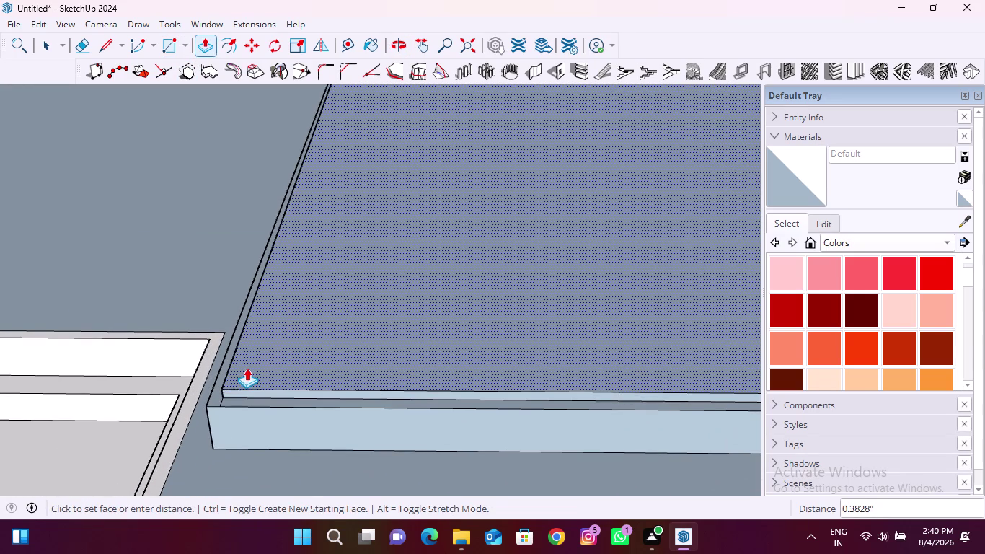
click(246, 368)
scroll(down, 3)
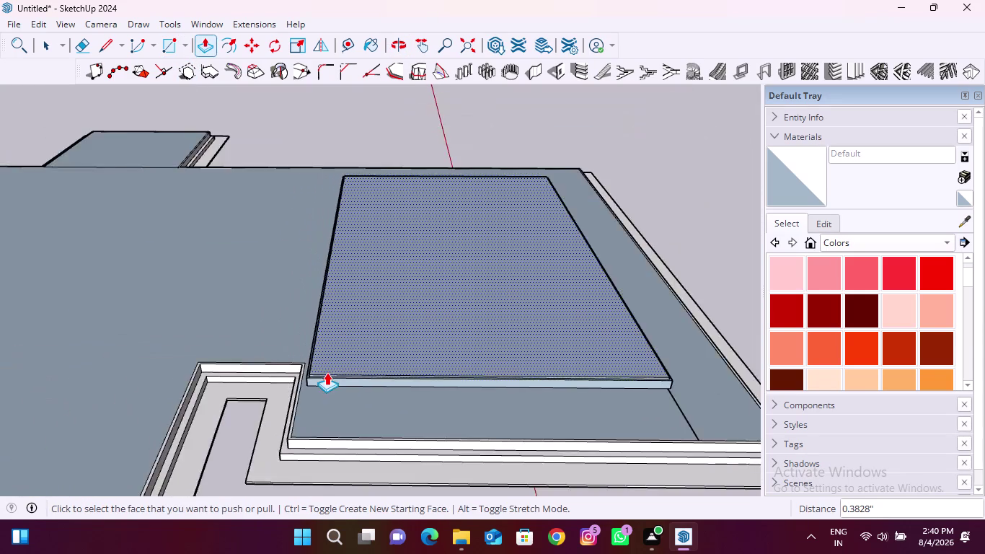
scroll(down, 3)
middle_drag(357, 432, 401, 228)
scroll(up, 3)
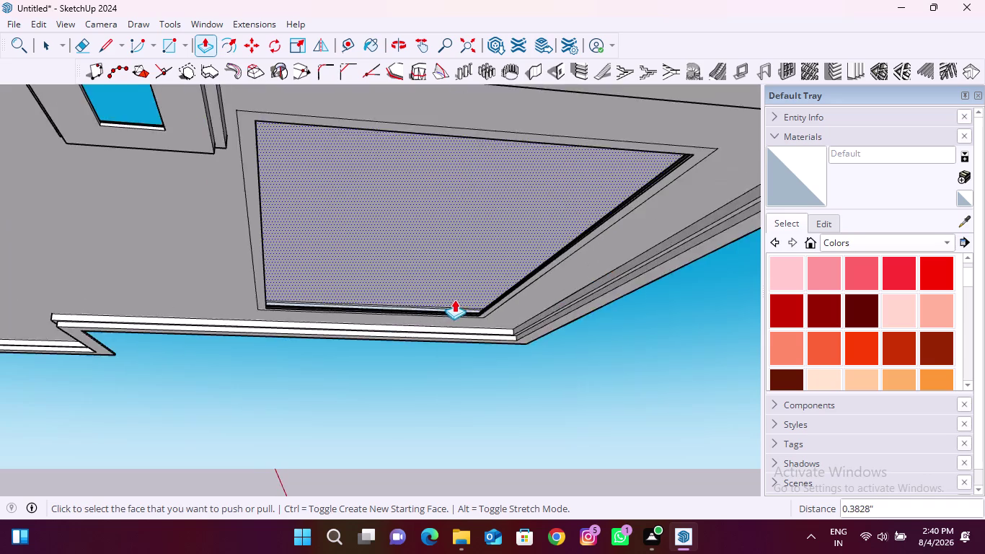
scroll(up, 3)
scroll(up, 3)
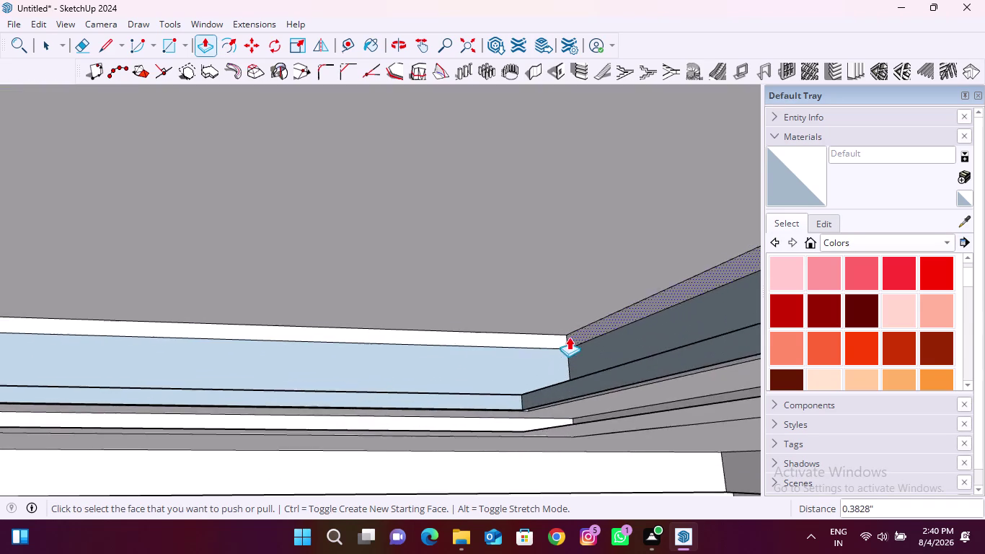
scroll(up, 3)
scroll(up, 3)
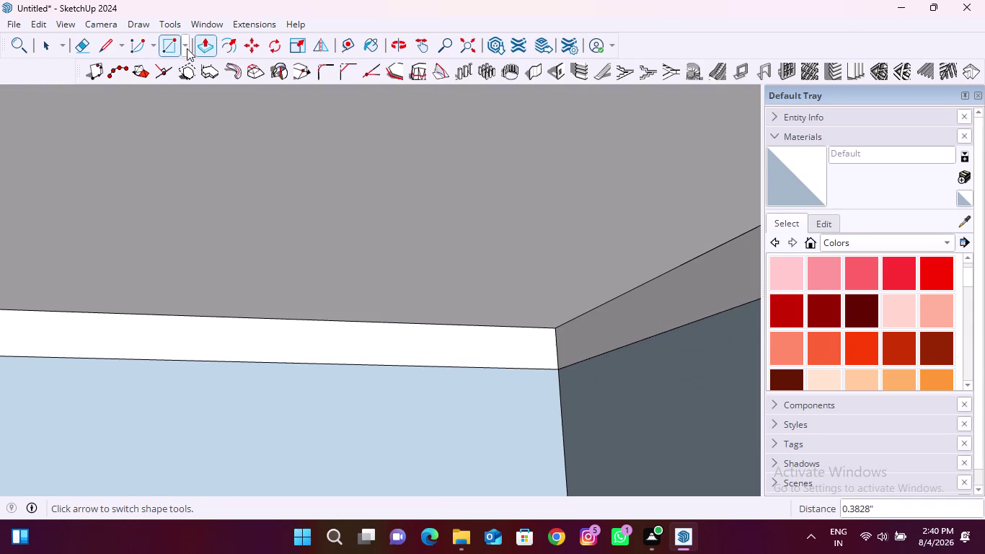
click(171, 48)
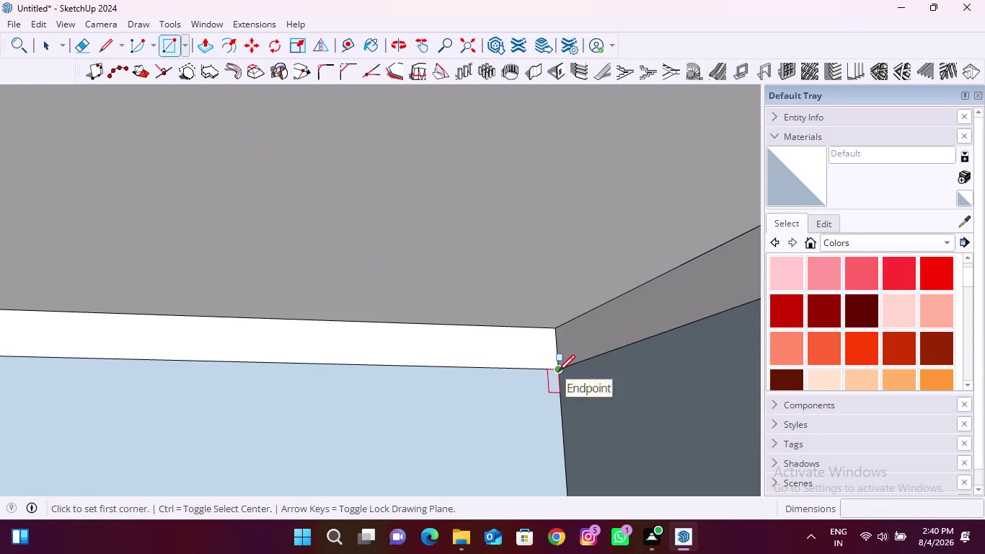
Start a rectangle at the strip's corner endpoint, stretching it about 106.6 by 65.5 inches.
click(559, 370)
scroll(down, 3)
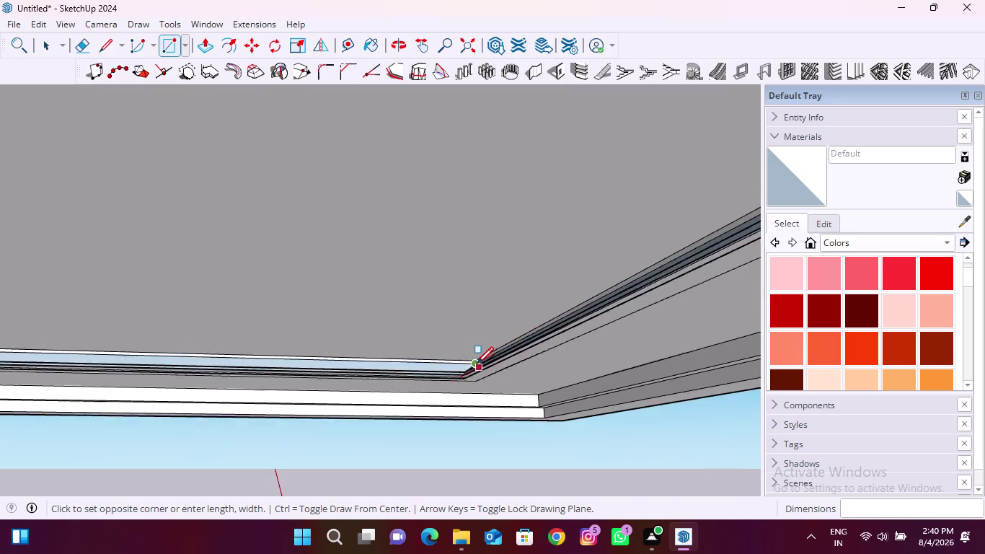
scroll(down, 3)
middle_drag(462, 355, 48, 305)
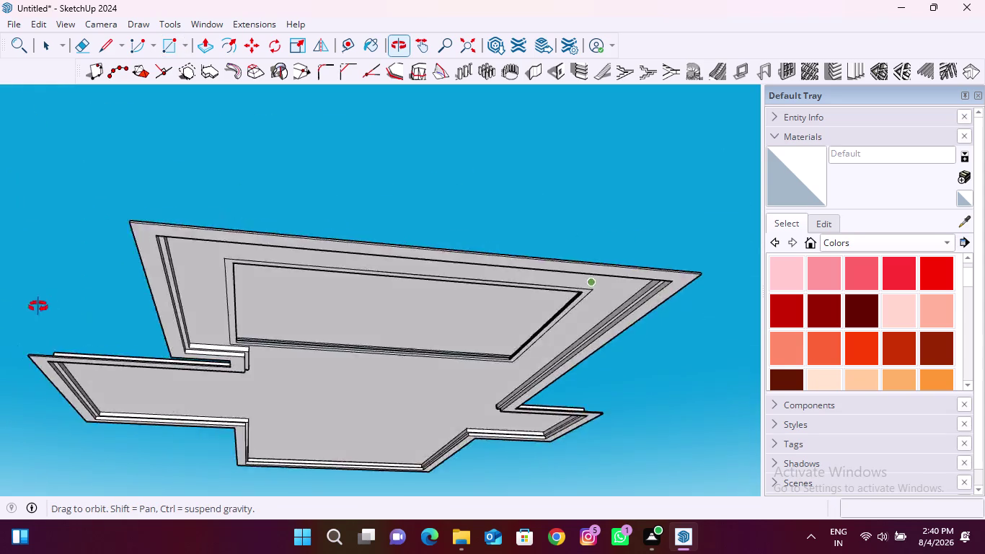
middle_drag(47, 305, 0, 320)
scroll(up, 3)
middle_drag(263, 345, 194, 379)
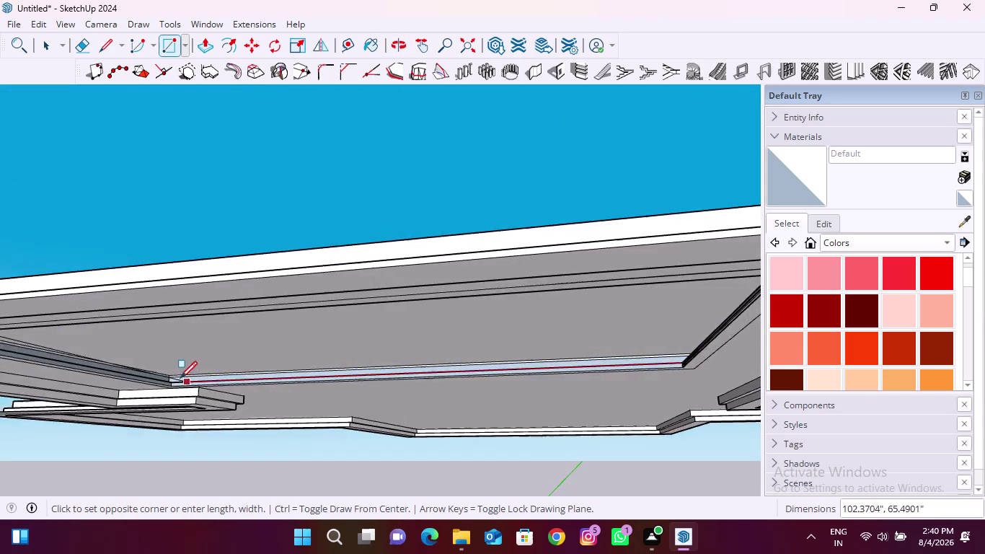
scroll(up, 3)
Finish the thin rectangle at the strip's far corner and inspect the new face.
click(149, 376)
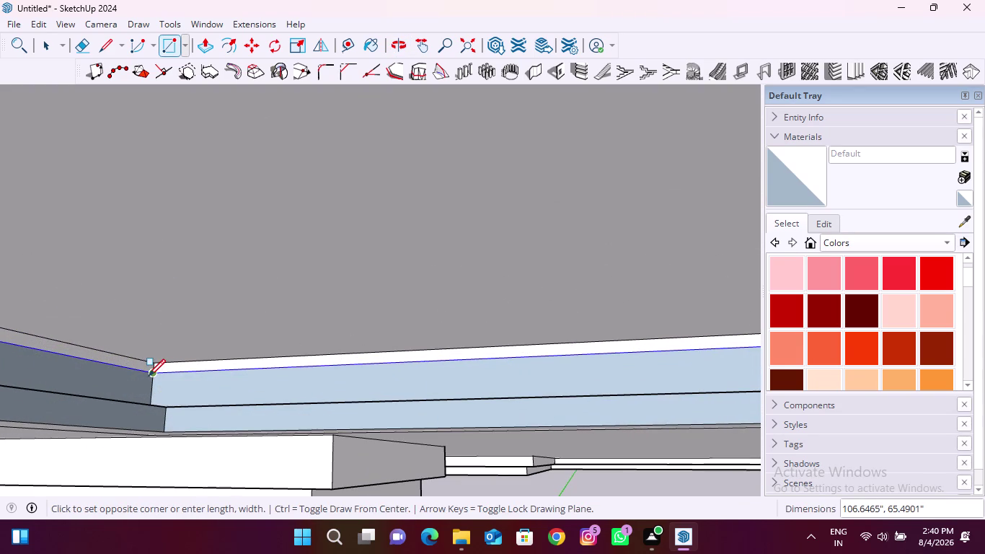
scroll(down, 3)
scroll(down, 3)
middle_drag(194, 429, 217, 390)
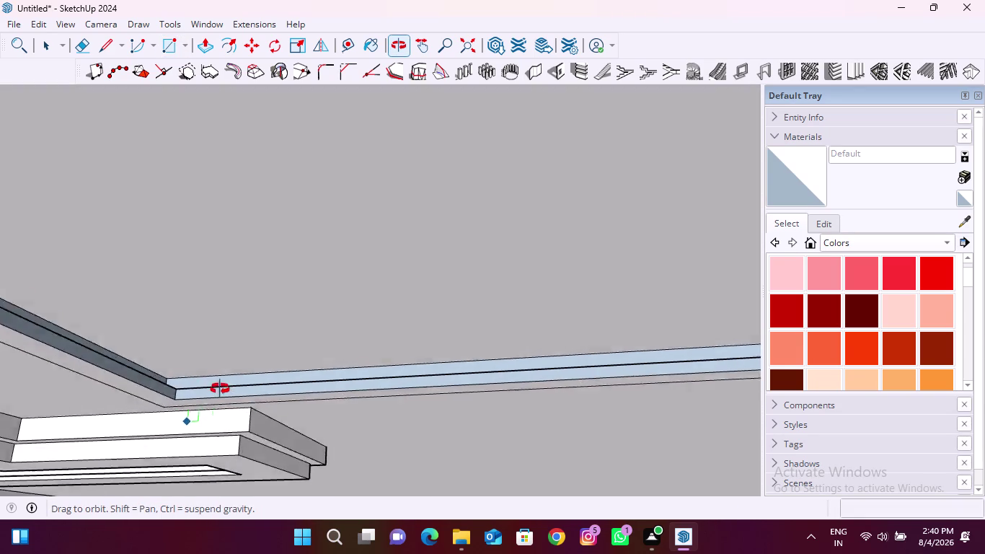
middle_drag(218, 391, 294, 339)
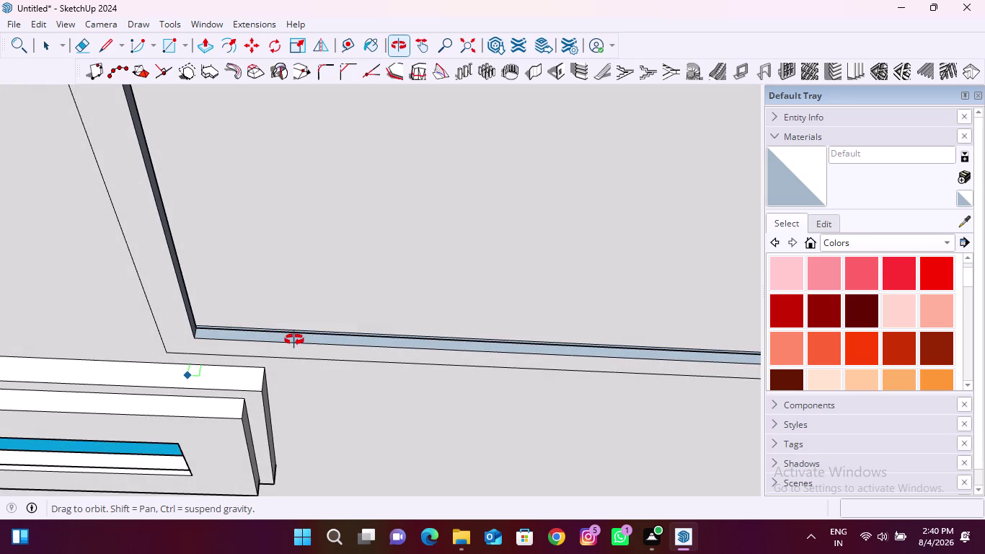
middle_drag(294, 339, 298, 431)
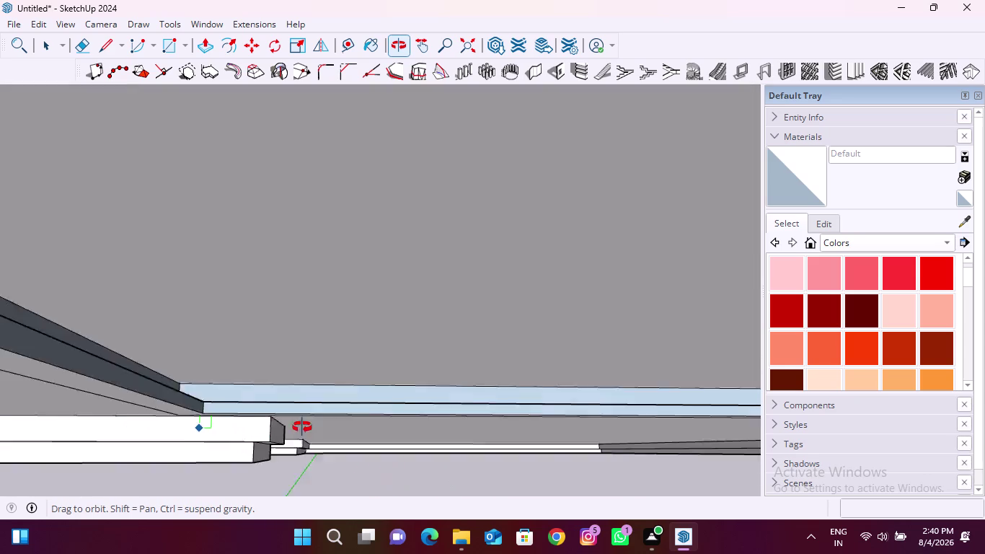
middle_drag(298, 432, 346, 387)
scroll(down, 3)
Deselect everything and orbit over the slab to the new strip's corner.
key(space)
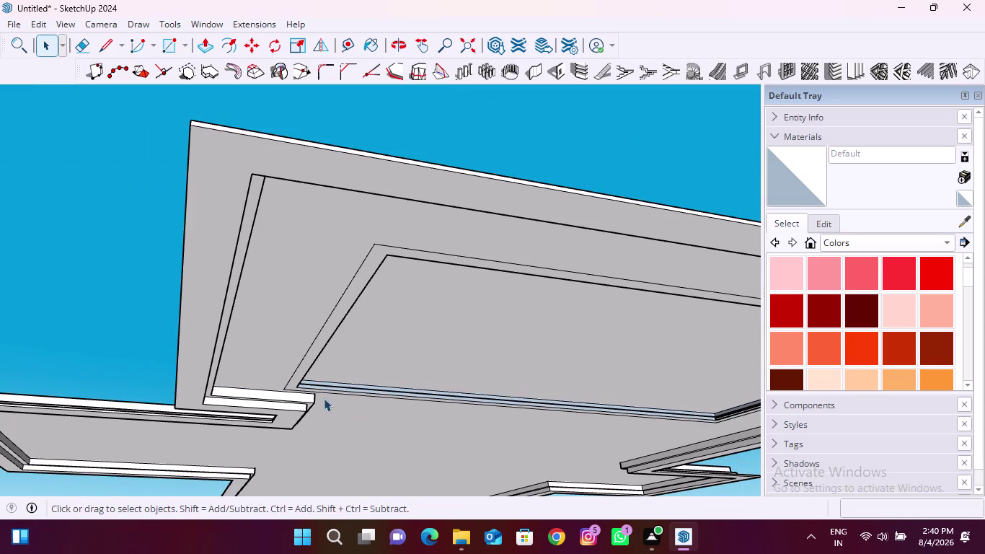
click(116, 347)
middle_drag(331, 253, 326, 262)
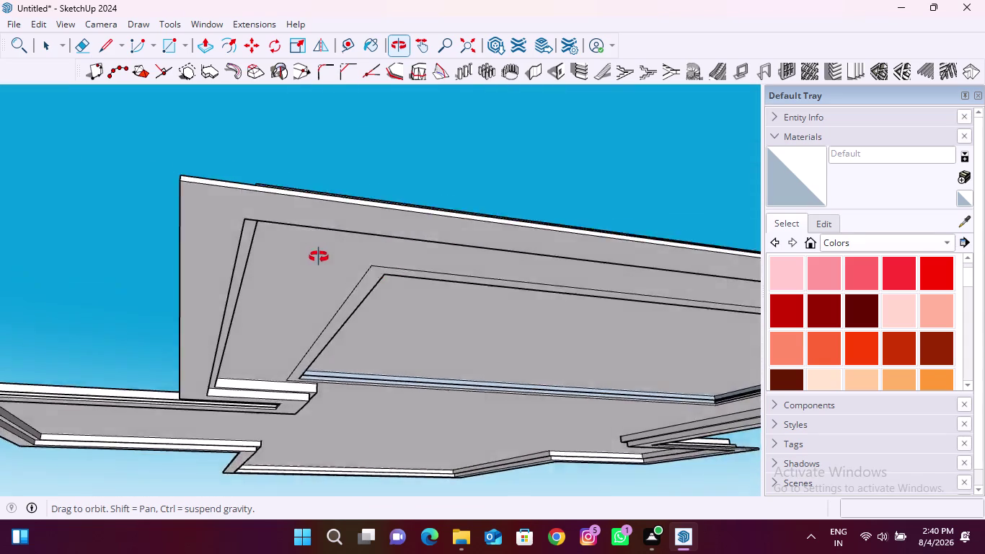
middle_drag(325, 262, 261, 400)
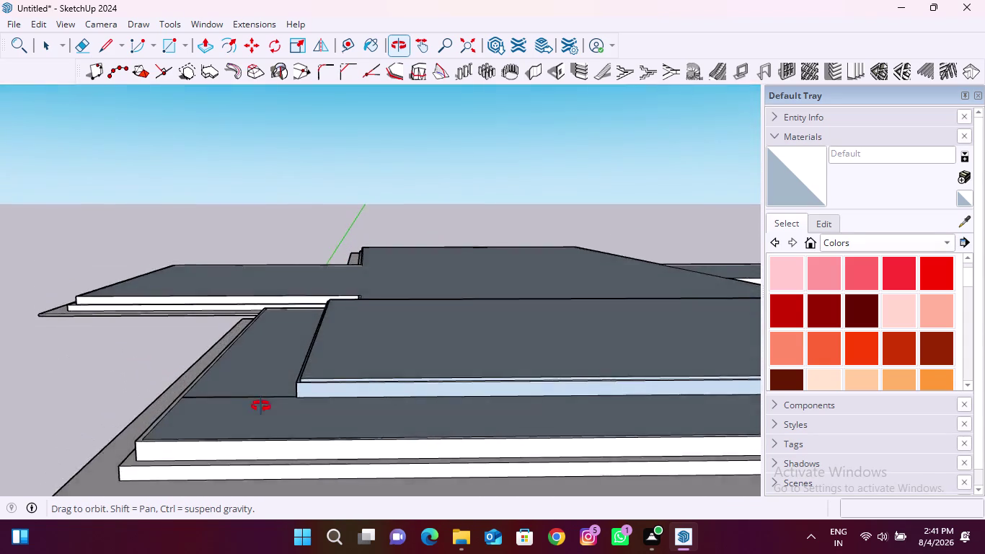
middle_drag(261, 401, 261, 415)
Push/Pull the narrow border strip up 0.3828 inches, then orbit out and deselect.
click(208, 52)
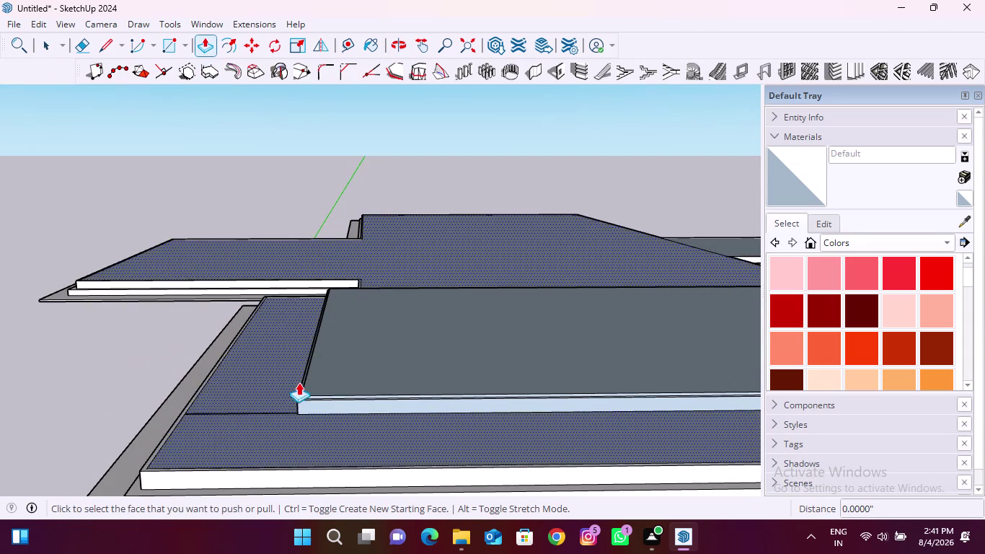
scroll(up, 3)
scroll(up, 3)
scroll(up, 3)
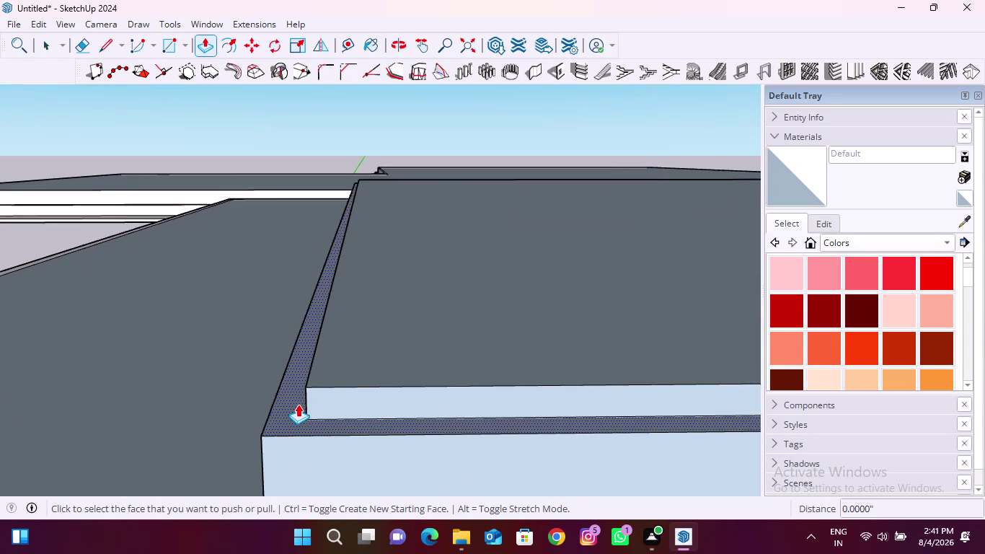
scroll(up, 3)
click(297, 403)
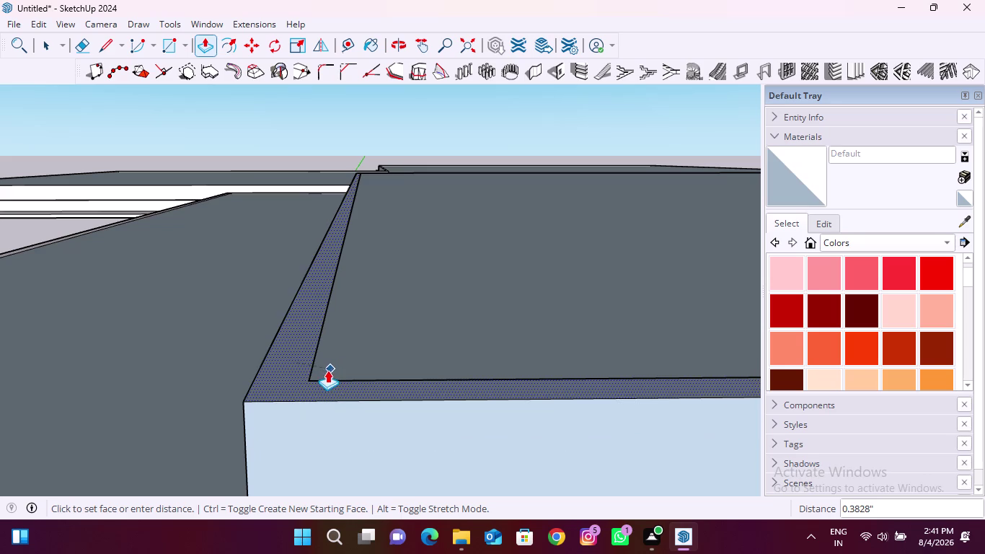
click(313, 375)
scroll(down, 3)
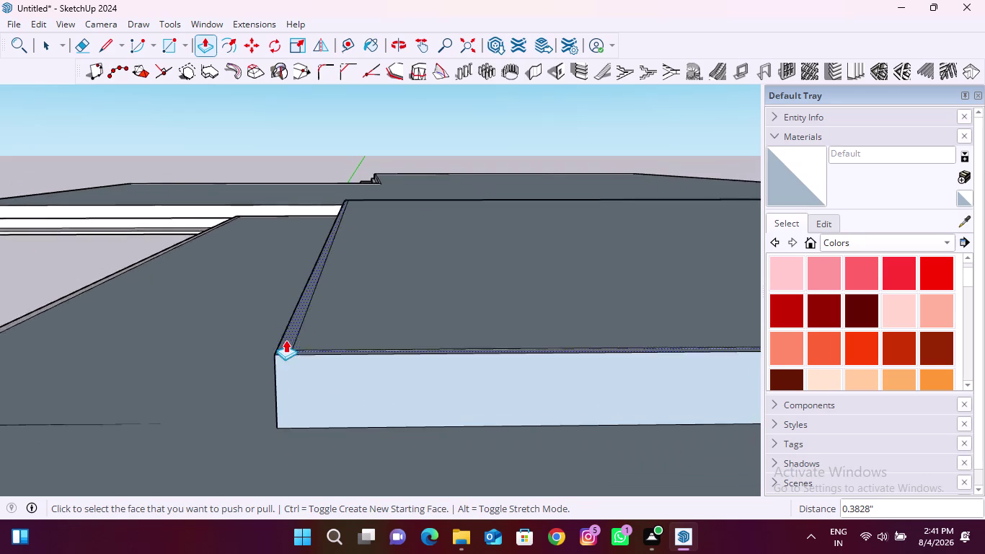
scroll(down, 3)
middle_drag(359, 428, 361, 283)
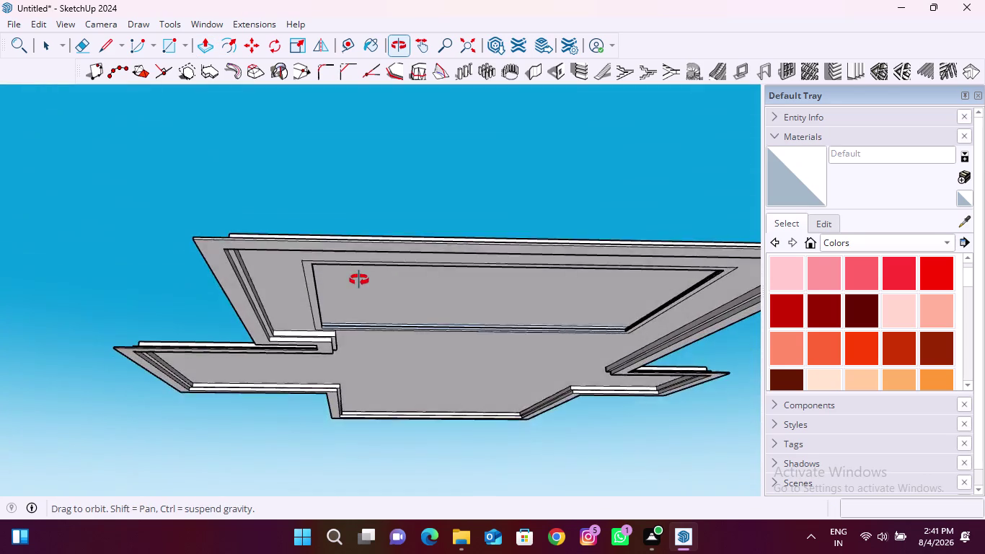
middle_drag(360, 283, 347, 267)
key(space)
click(164, 278)
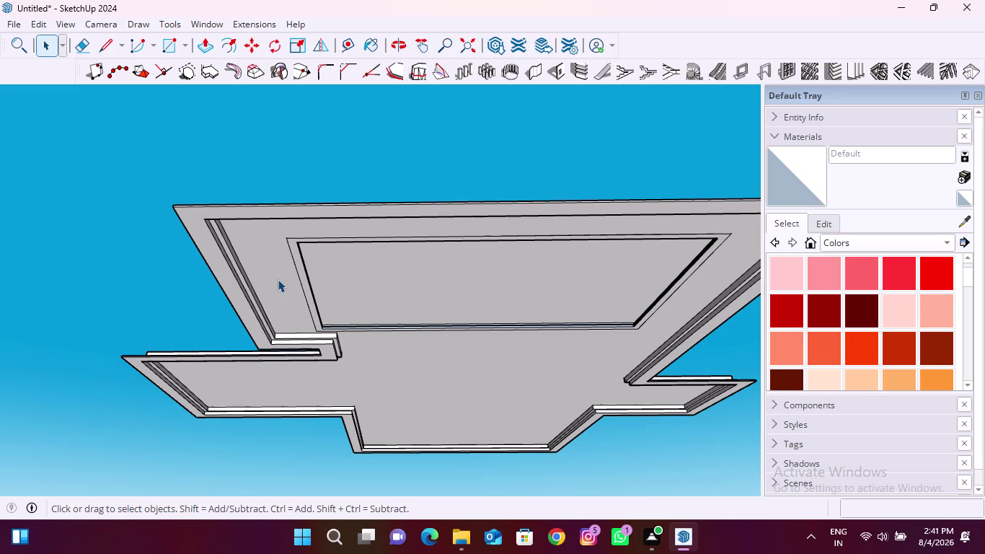
scroll(down, 3)
scroll(down, 3)
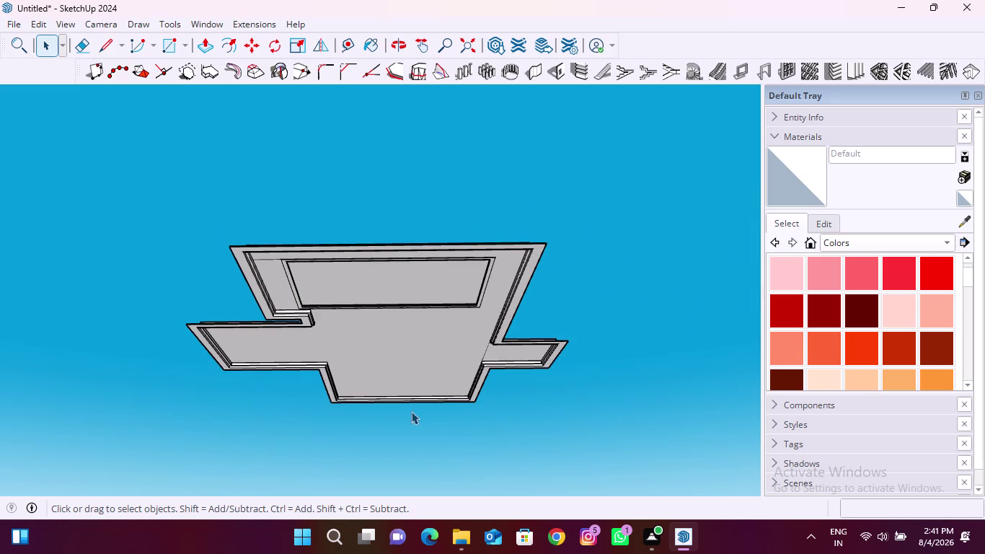
scroll(up, 3)
middle_drag(414, 422, 424, 372)
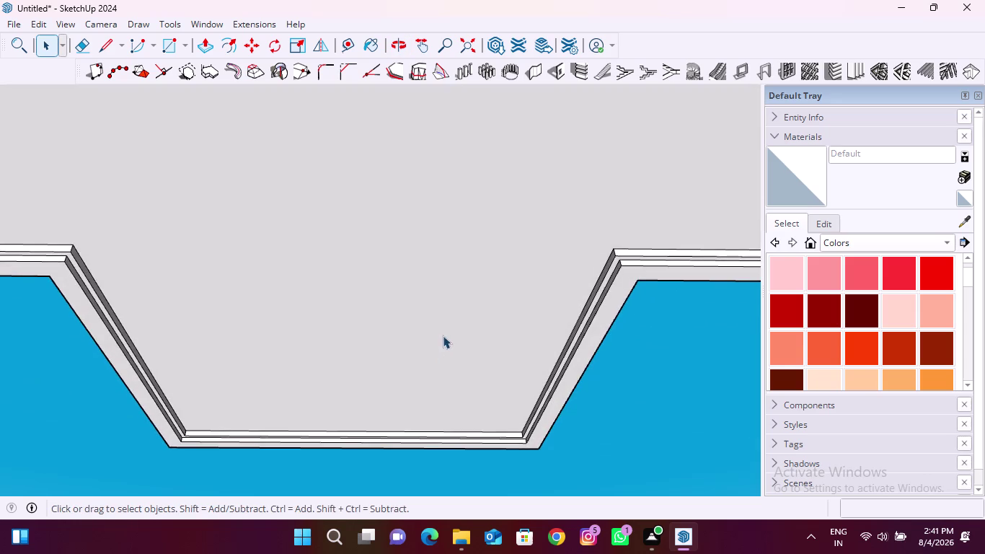
scroll(down, 3)
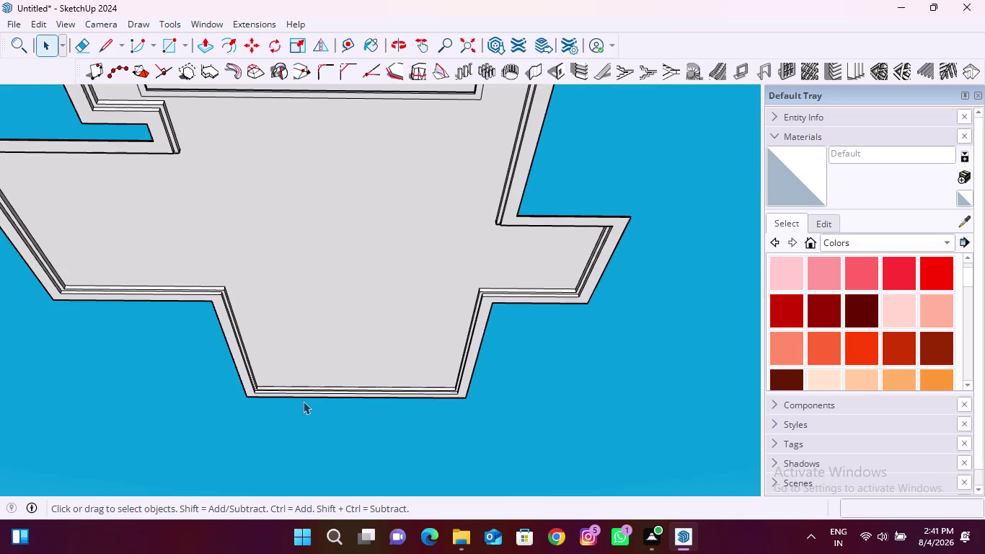
middle_drag(301, 401, 312, 351)
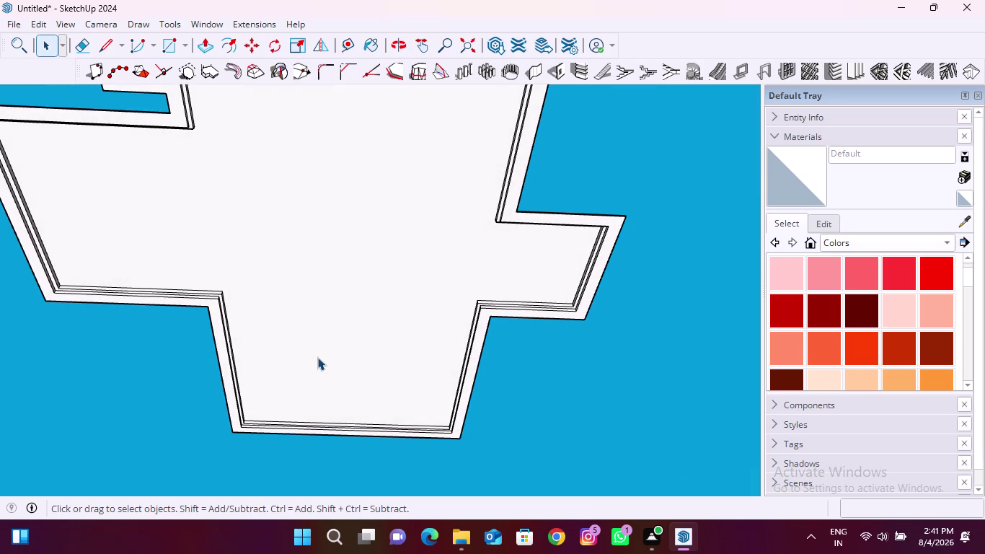
click(352, 42)
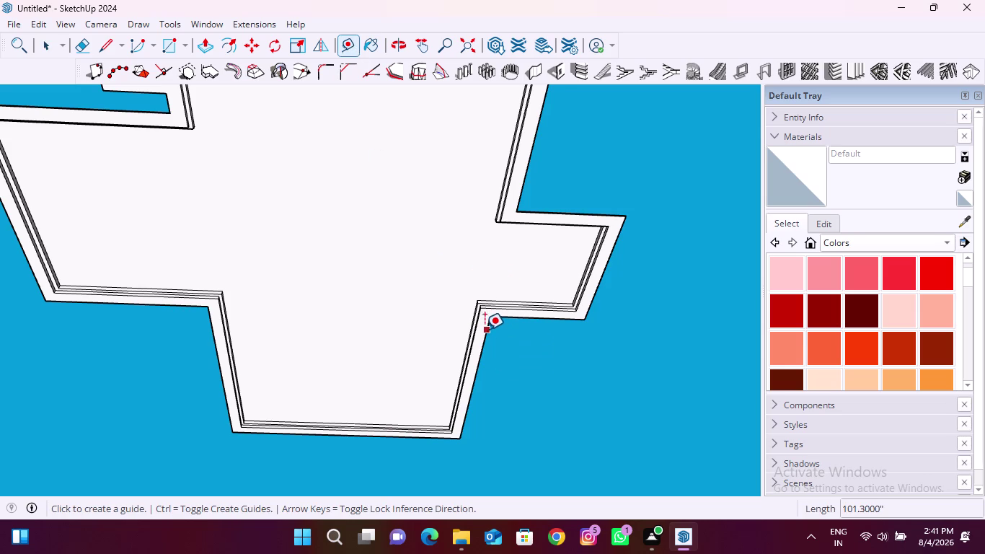
Place a guide 7.5 inches from the slab's cove border edge.
scroll(up, 3)
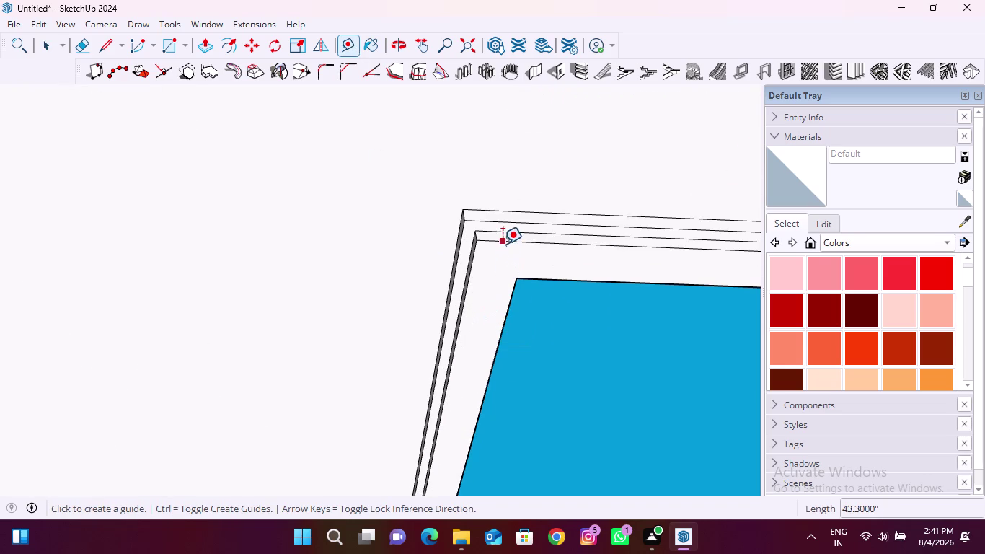
click(502, 244)
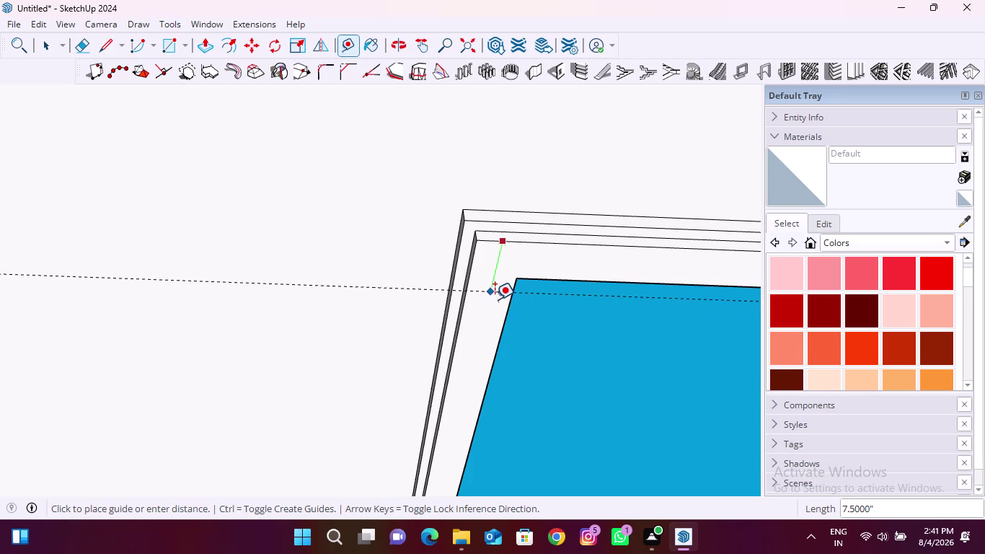
click(494, 302)
Place a guideline across the lower slab measured from its bottom outer corner.
scroll(down, 3)
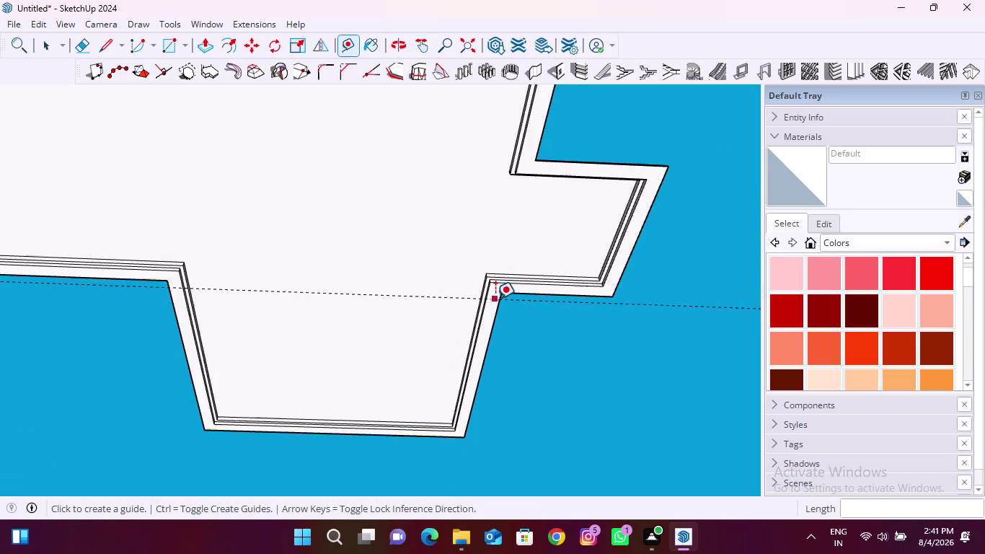
scroll(down, 3)
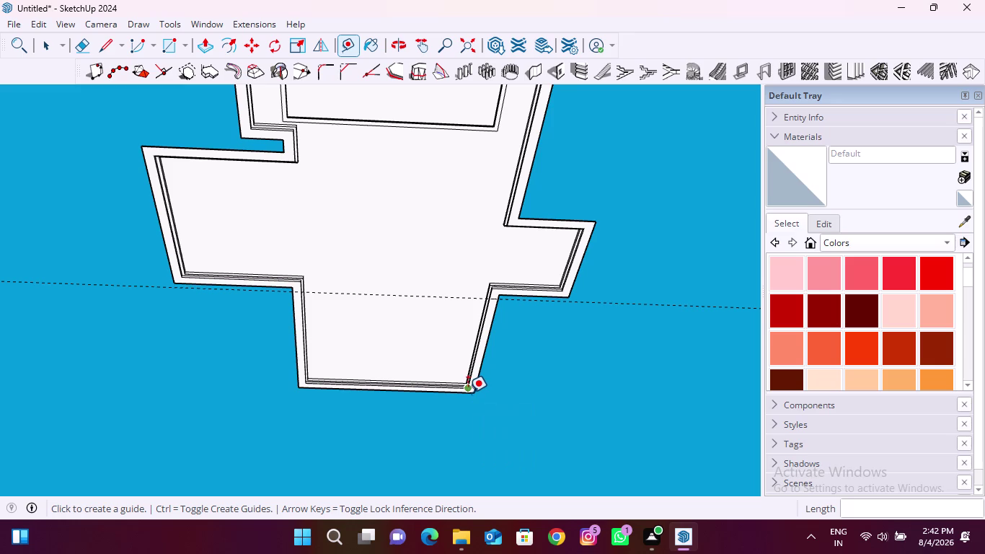
scroll(up, 3)
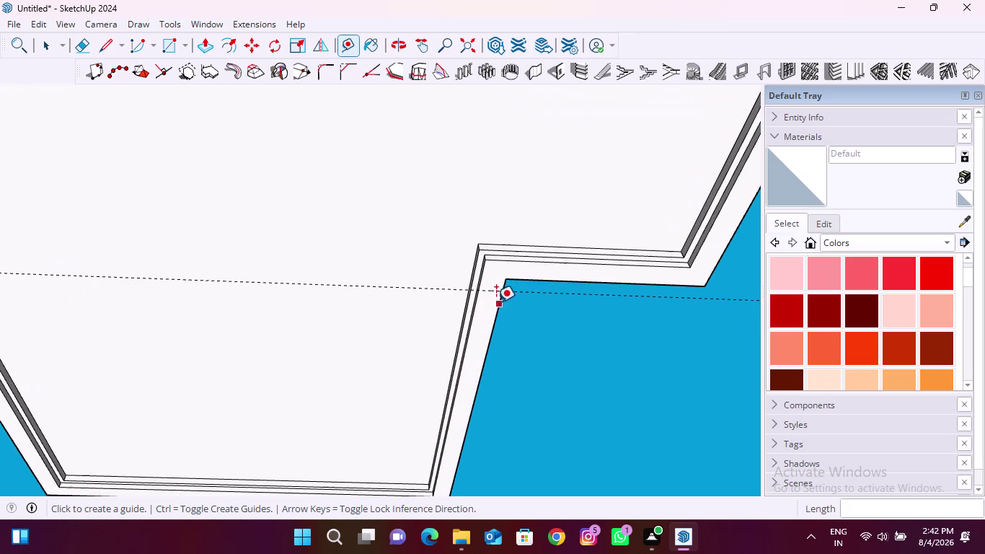
scroll(down, 3)
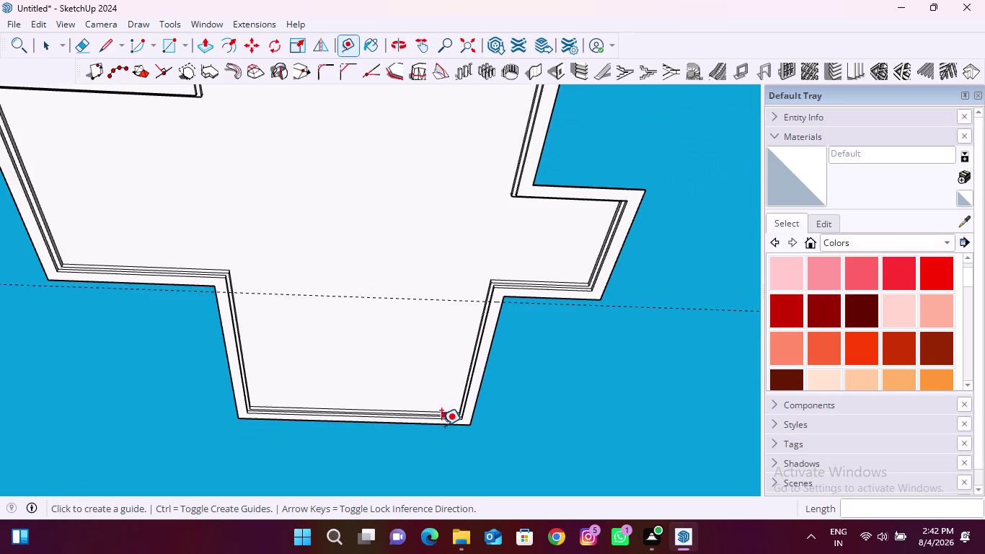
middle_drag(442, 429, 459, 280)
scroll(down, 3)
scroll(up, 3)
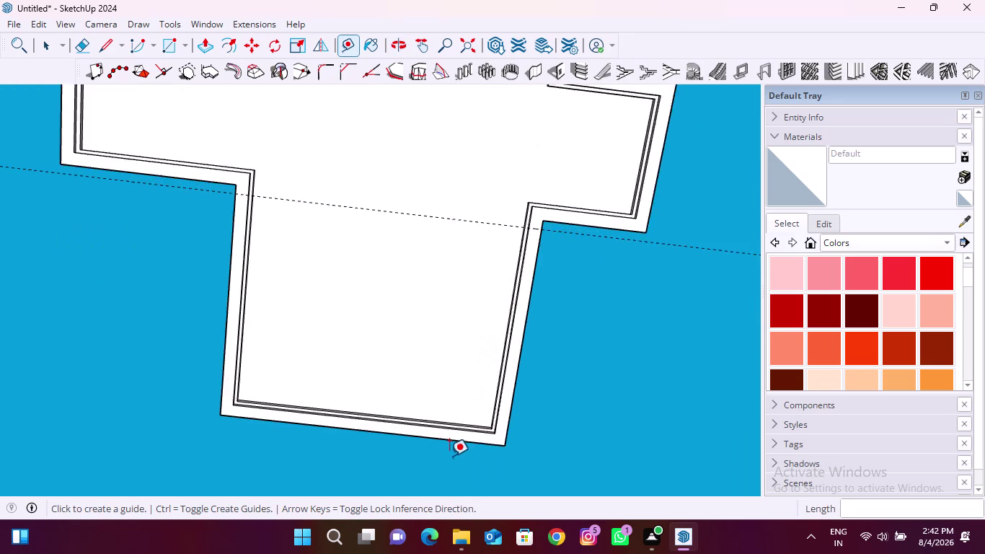
scroll(up, 3)
click(512, 440)
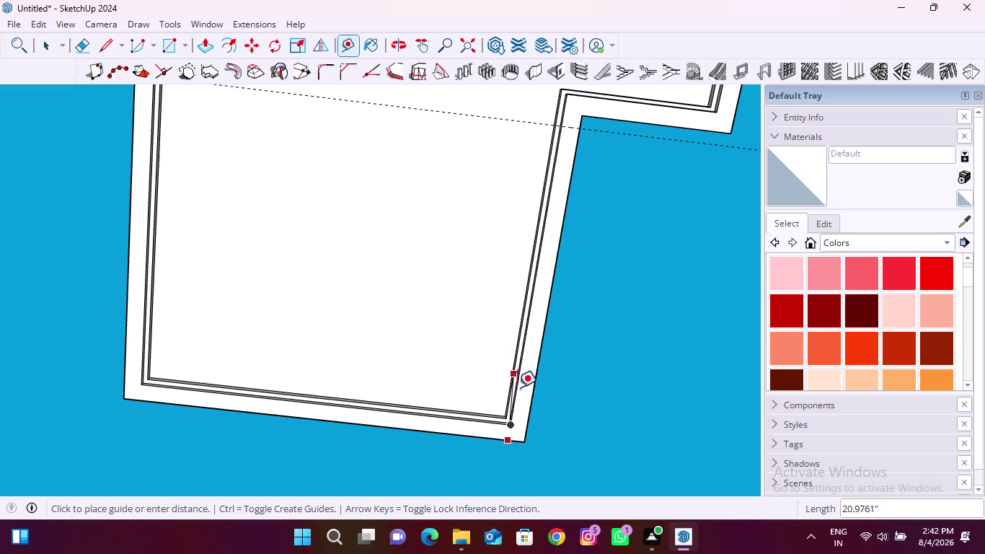
key(Escape)
scroll(up, 3)
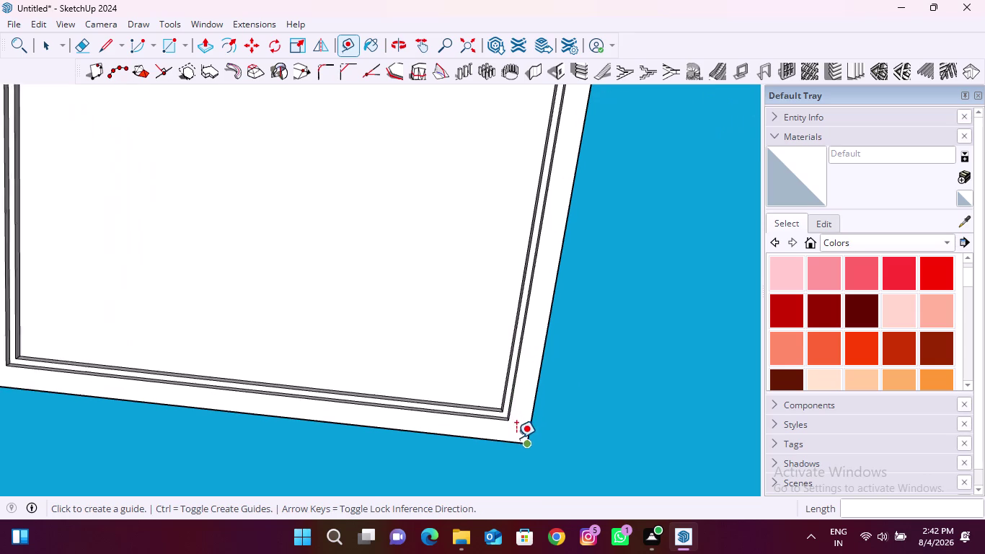
click(515, 439)
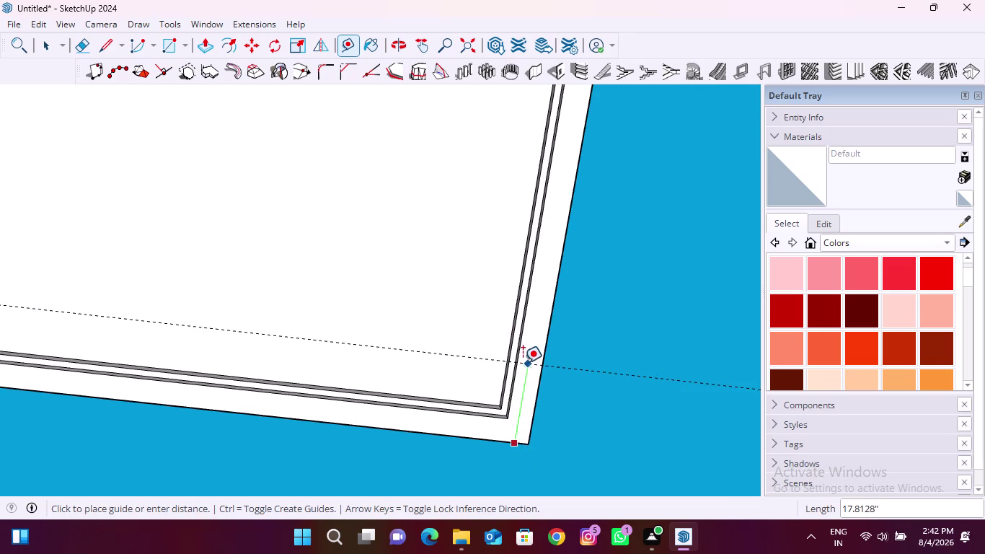
scroll(down, 3)
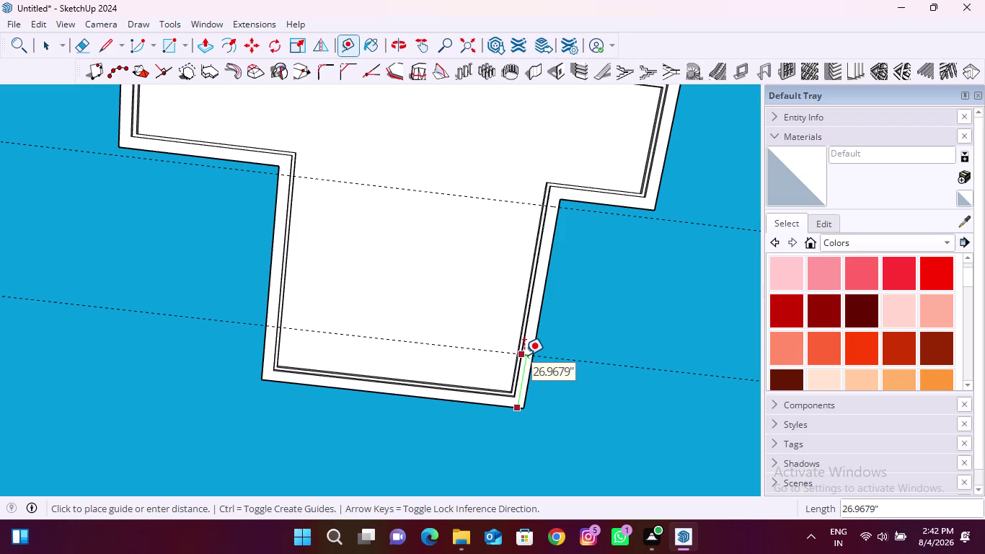
click(524, 355)
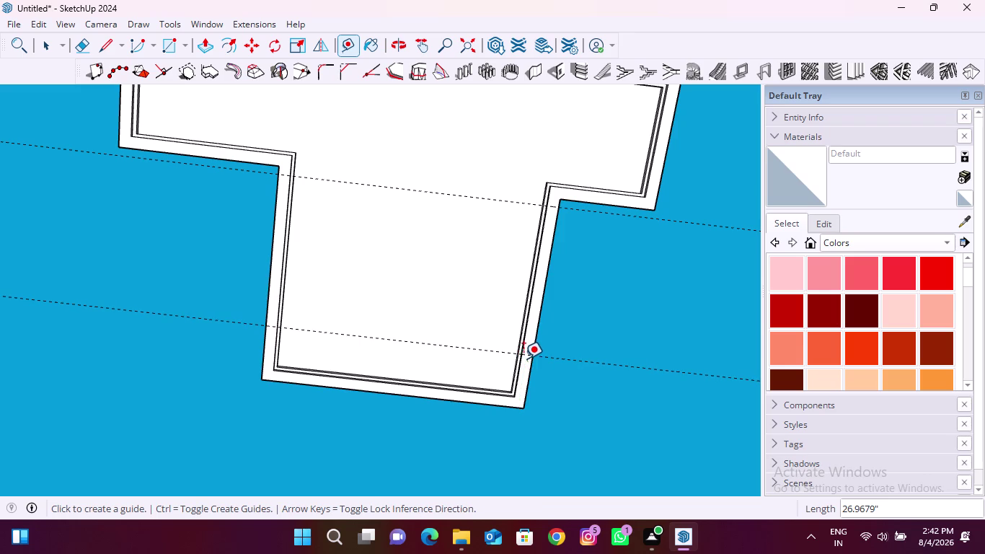
Add another guide across the slab from the upper step corner, then start one from the right side.
scroll(down, 3)
scroll(up, 3)
scroll(up, 3)
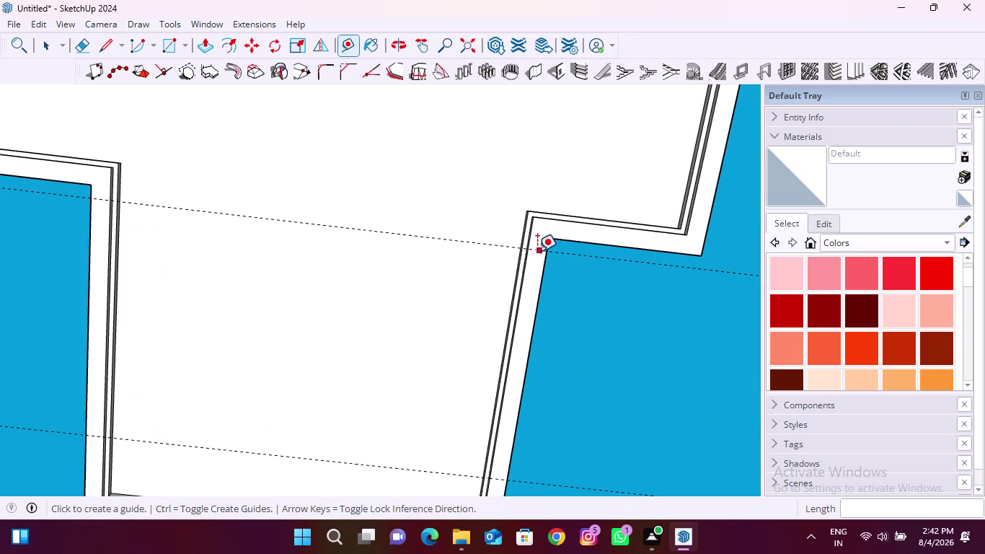
click(537, 251)
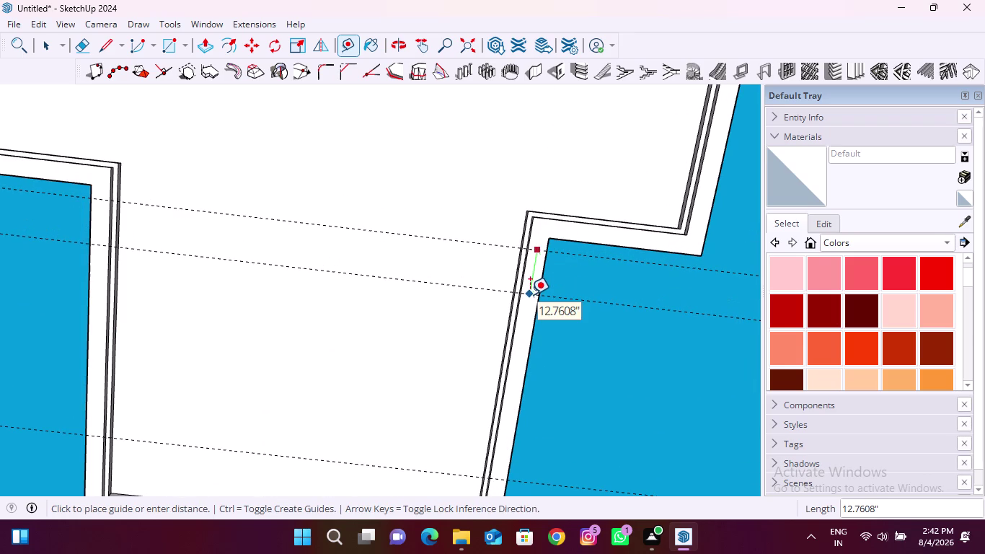
key(Escape)
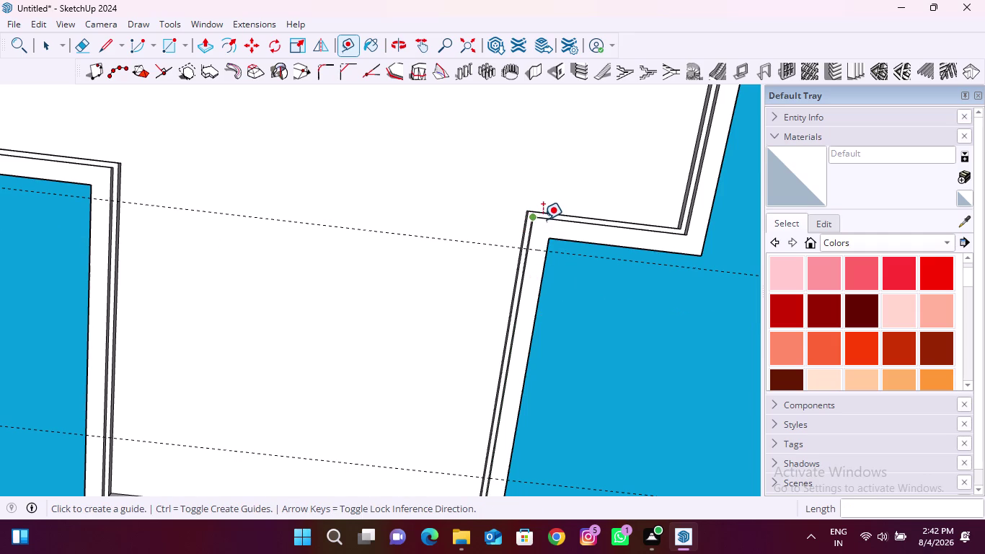
click(544, 219)
key(Escape)
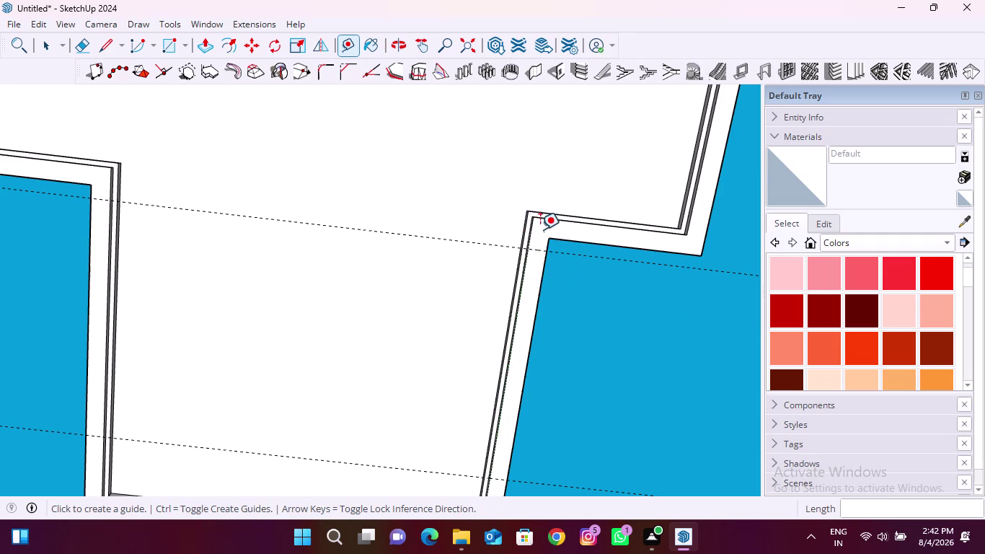
scroll(up, 3)
scroll(up, 3)
middle_drag(536, 227, 543, 197)
click(541, 196)
scroll(down, 3)
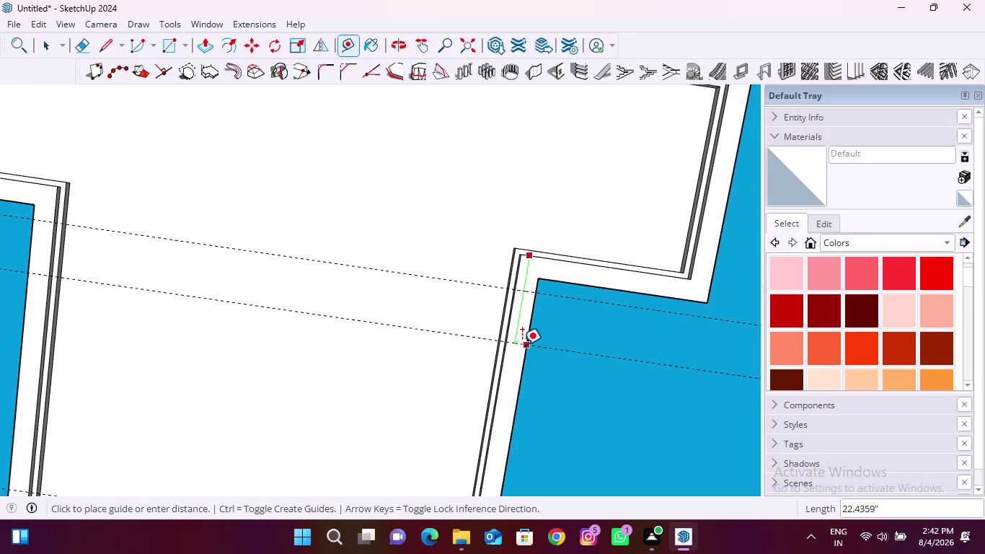
scroll(down, 3)
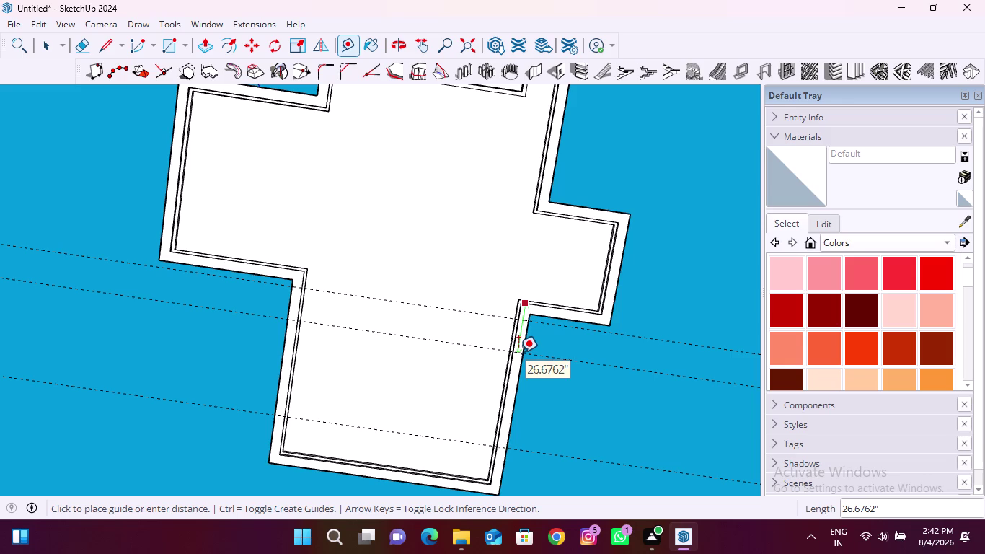
click(518, 352)
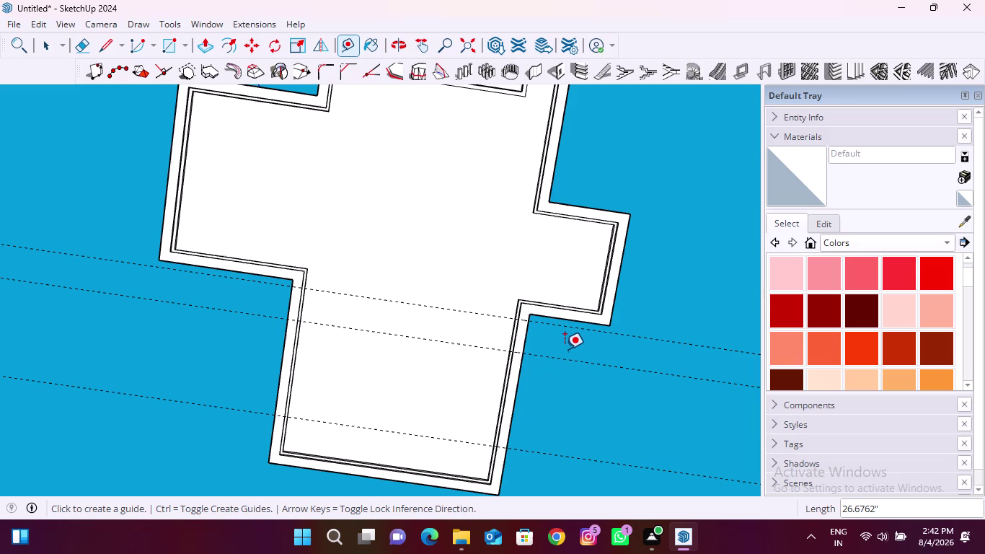
scroll(up, 3)
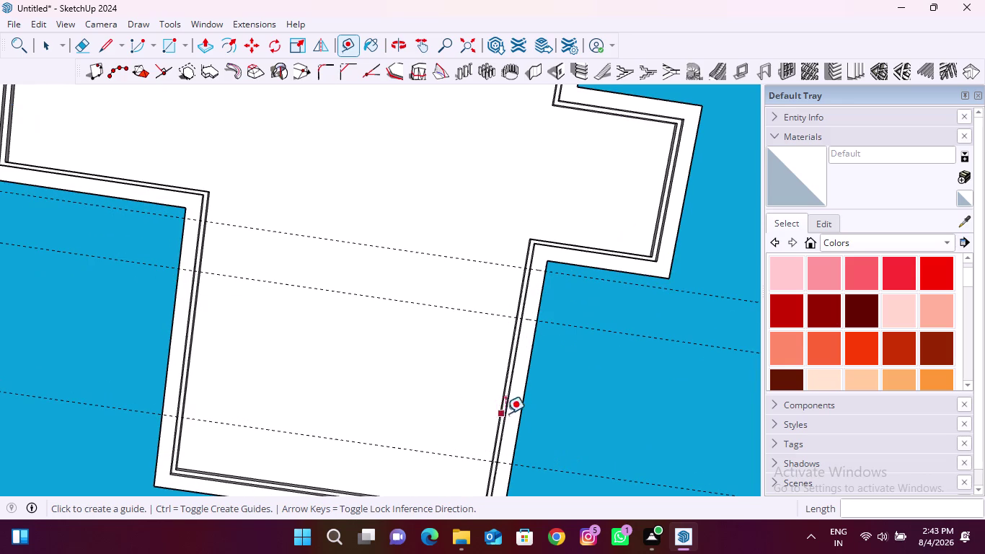
click(521, 401)
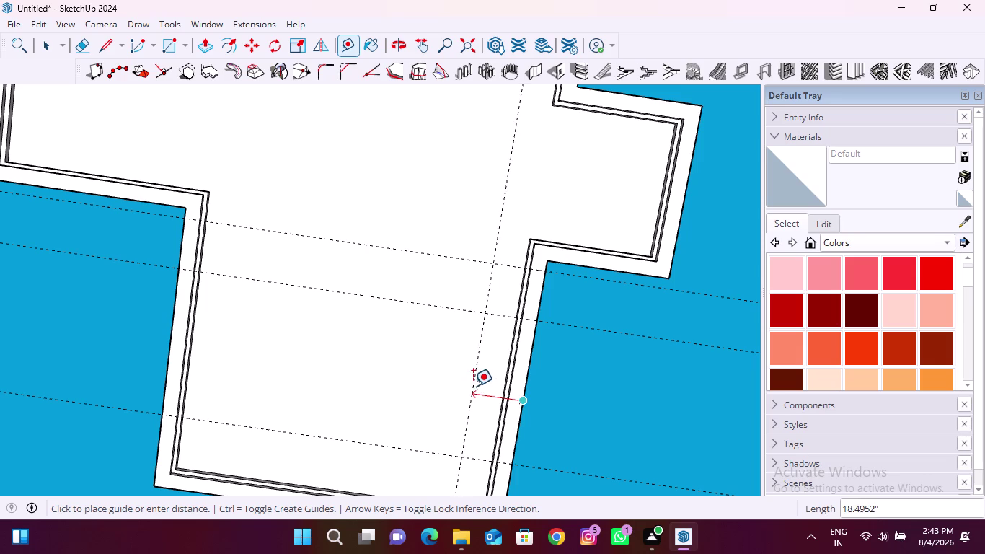
Finish the guide parallel to the slab's right side and check the slab's stepped border.
click(459, 383)
scroll(up, 3)
middle_drag(473, 312, 462, 338)
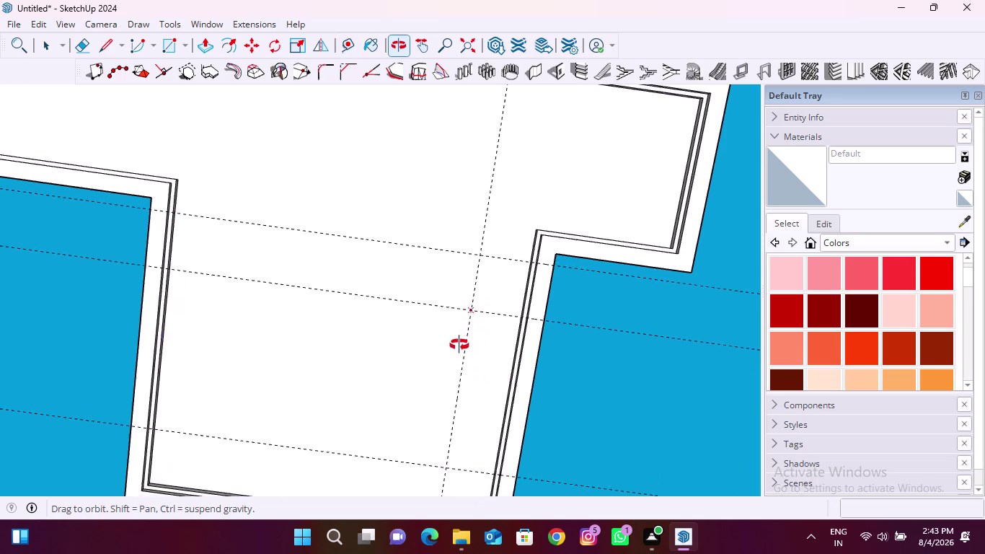
middle_drag(462, 338, 415, 489)
middle_drag(479, 283, 446, 415)
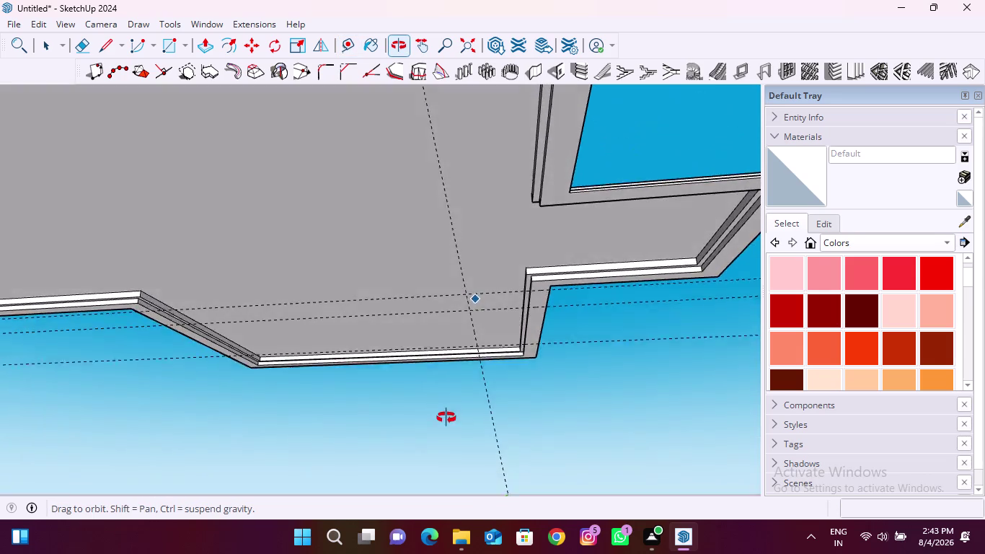
middle_drag(446, 415, 478, 463)
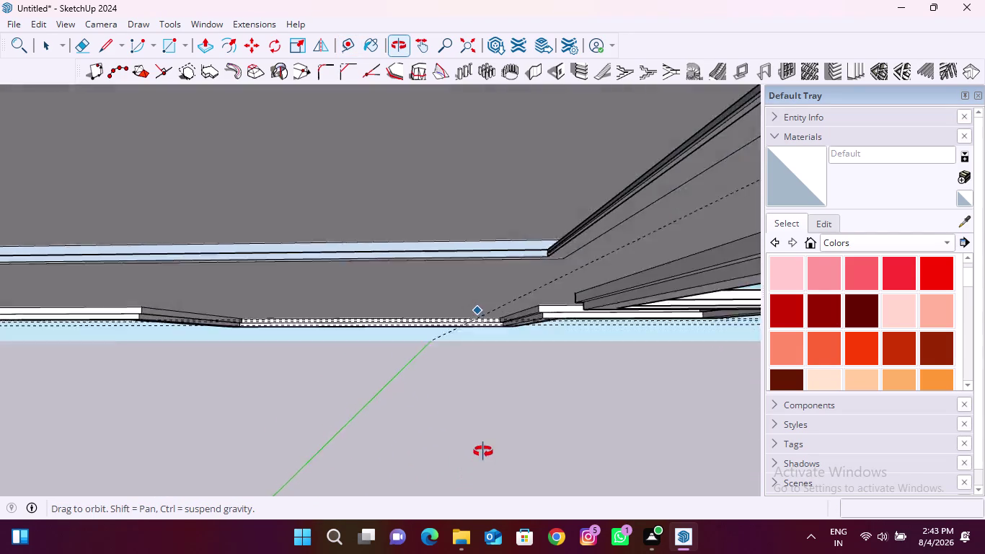
middle_drag(478, 463, 592, 263)
Add guides parallel to the slab's left side and just inside the inner border.
scroll(up, 3)
scroll(down, 3)
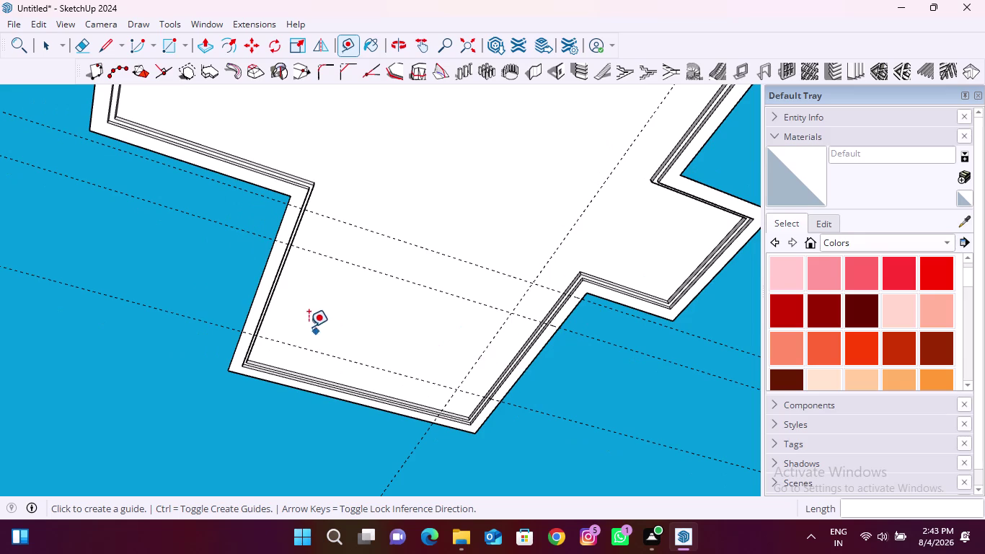
scroll(up, 3)
click(264, 274)
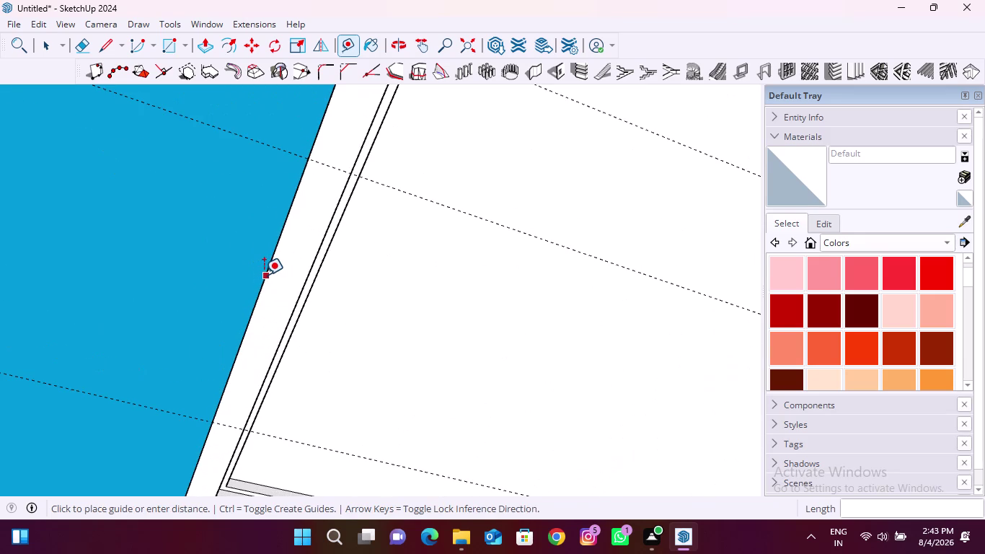
scroll(down, 3)
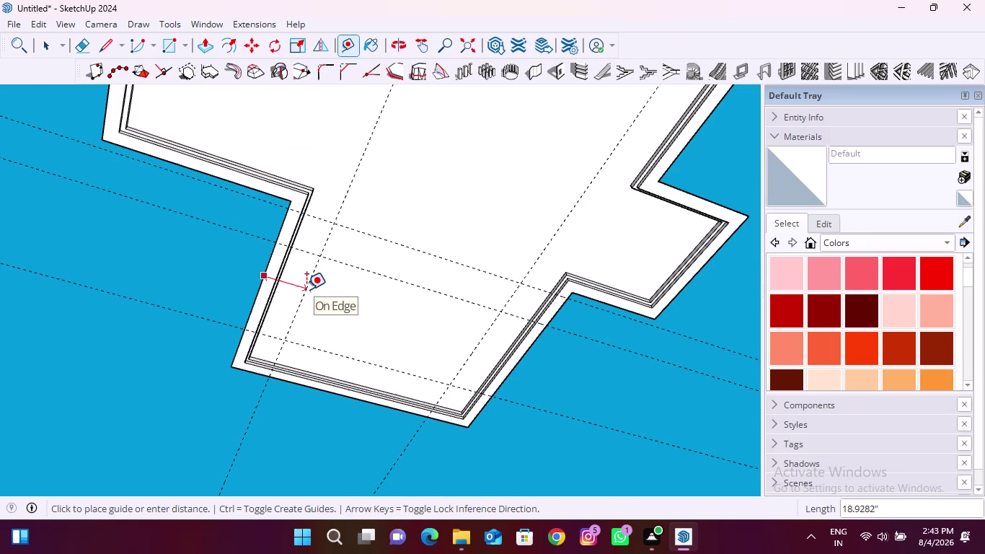
click(310, 292)
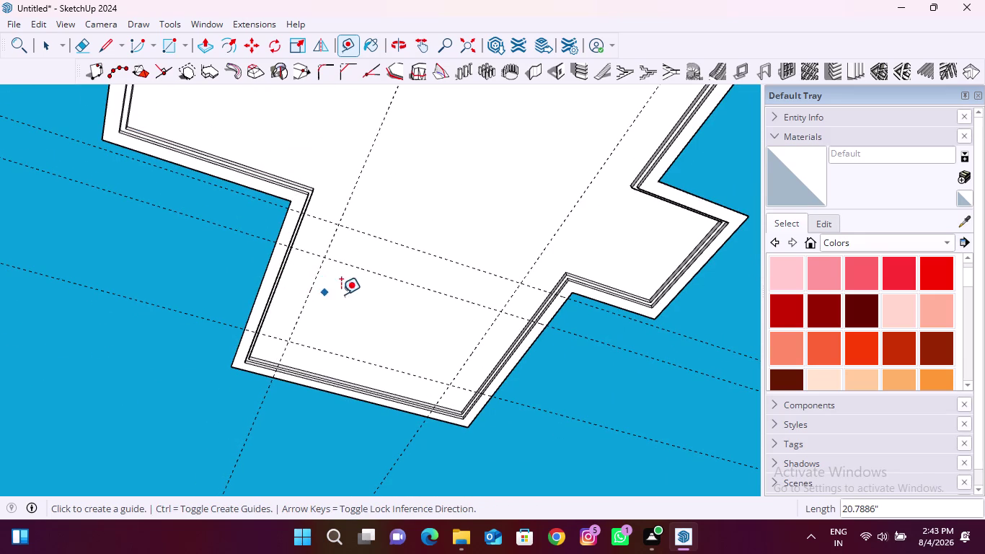
middle_drag(368, 349, 249, 289)
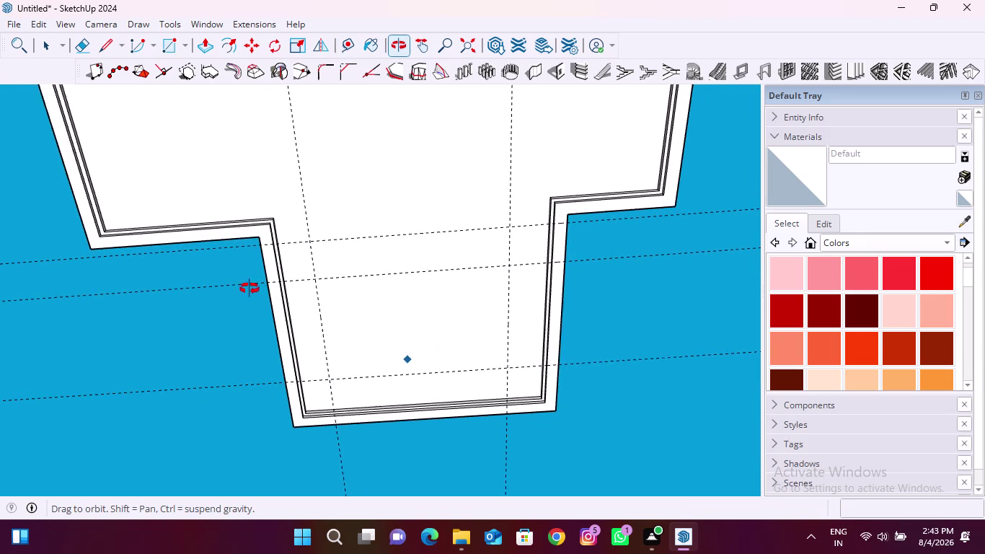
middle_drag(249, 289, 252, 282)
click(270, 327)
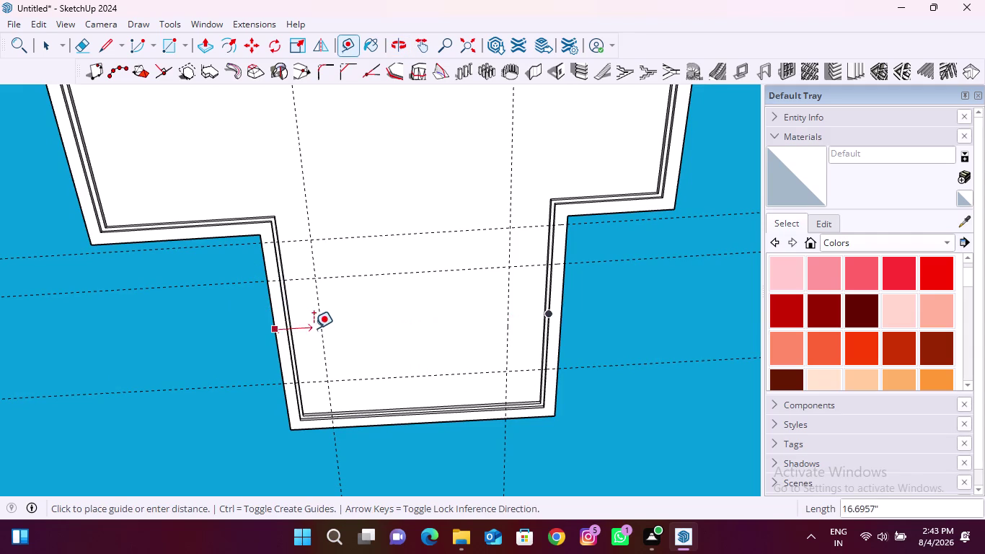
key(Escape)
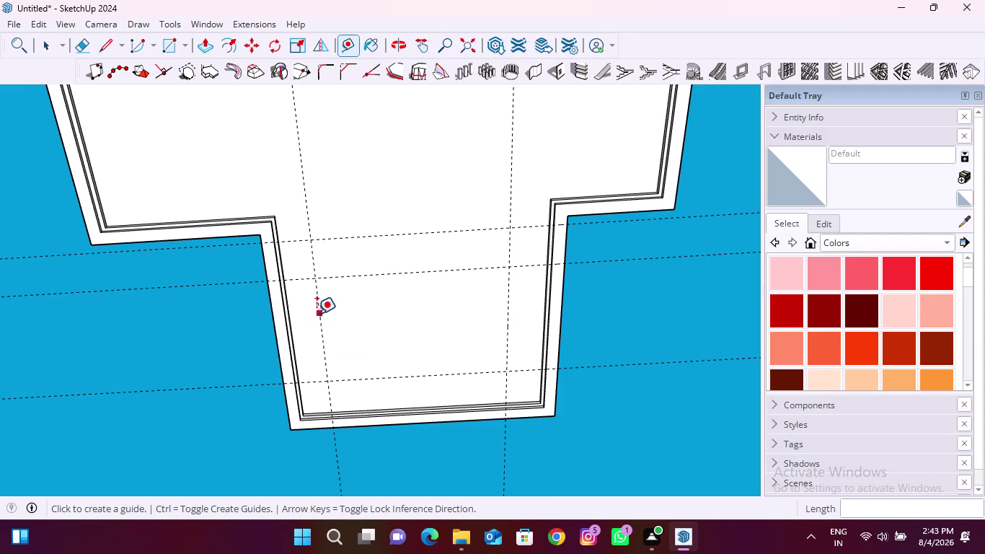
click(316, 313)
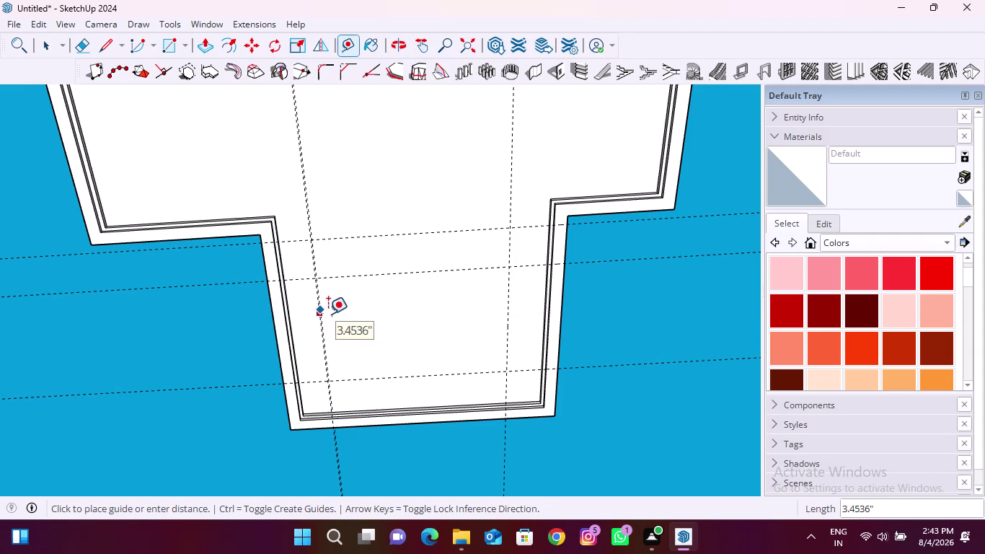
scroll(up, 3)
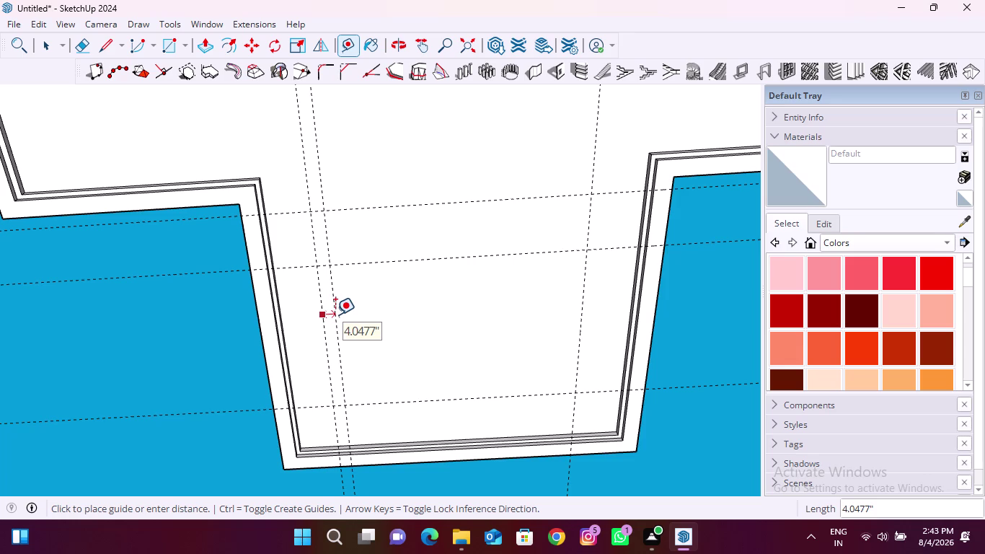
click(335, 314)
Delete two extra guide lines, including the upper one across the white inner area.
key(Escape)
key(space)
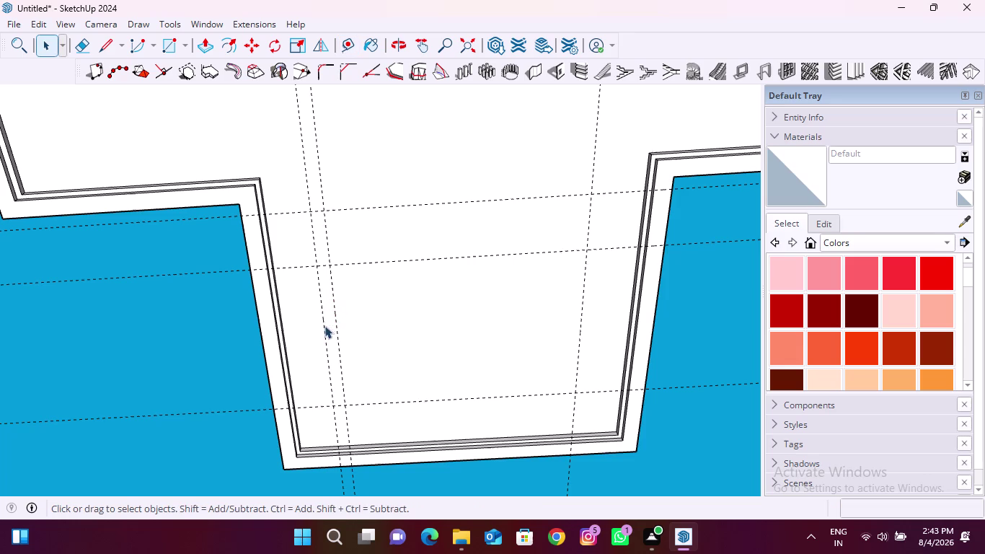
click(323, 329)
key(Delete)
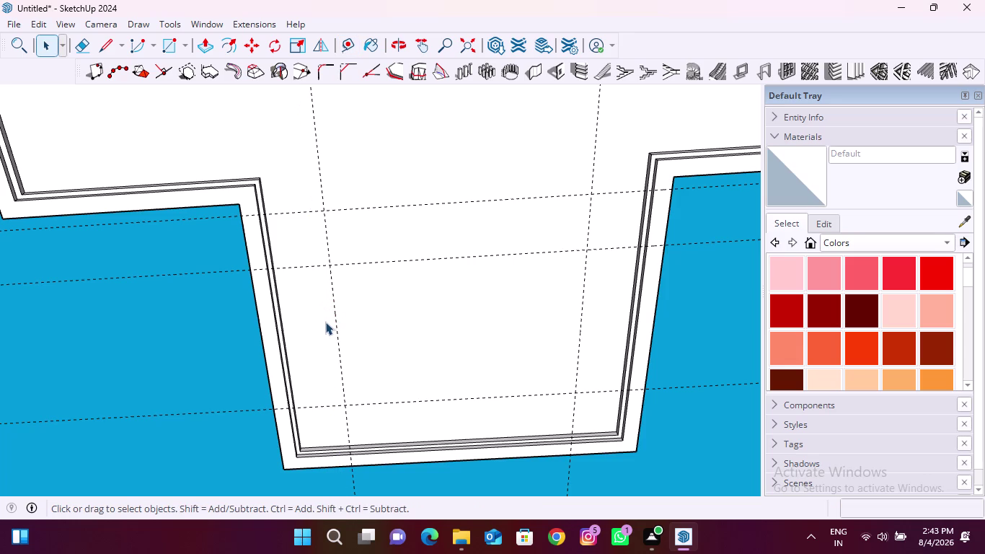
click(434, 204)
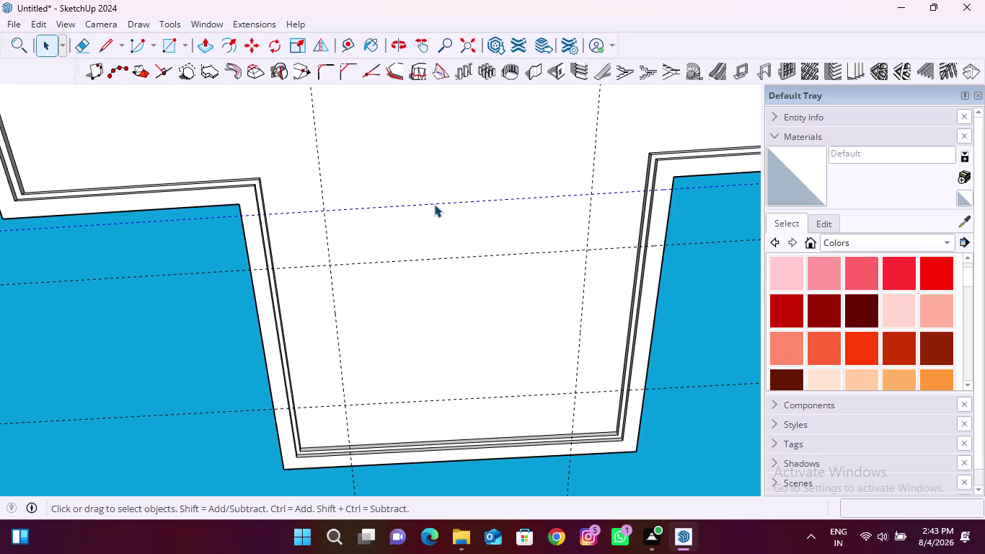
key(Delete)
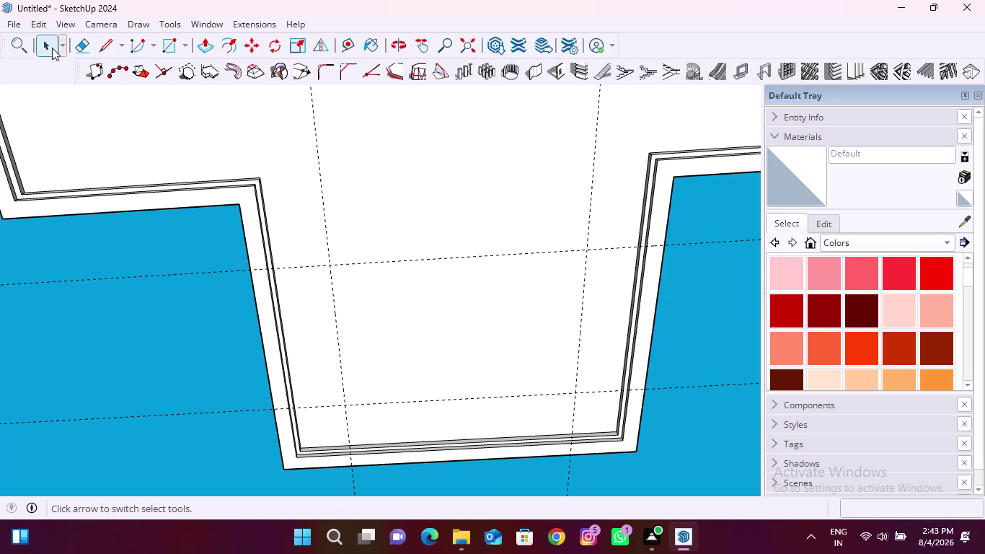
Draw a rectangular panel from the upper-left to the lower-right guide intersection.
click(170, 47)
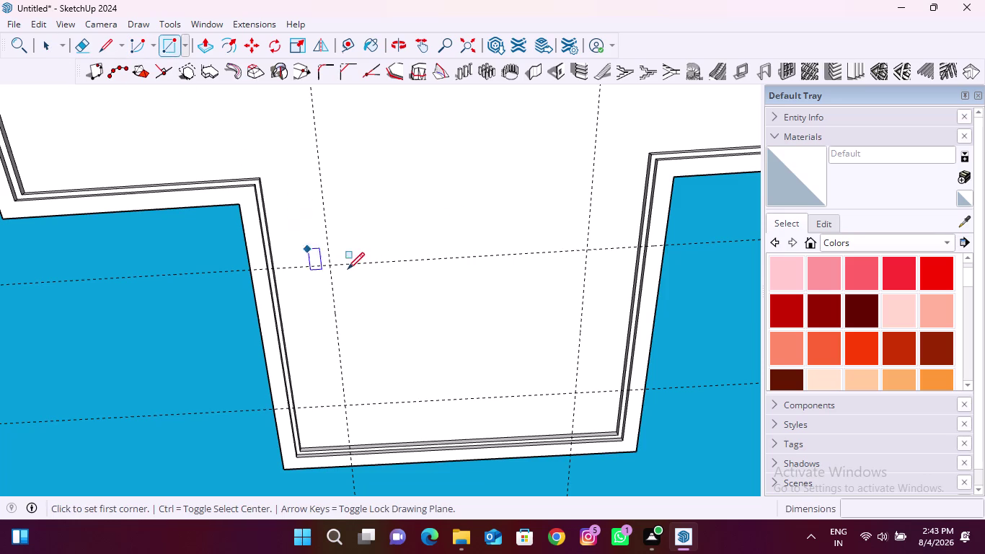
click(331, 264)
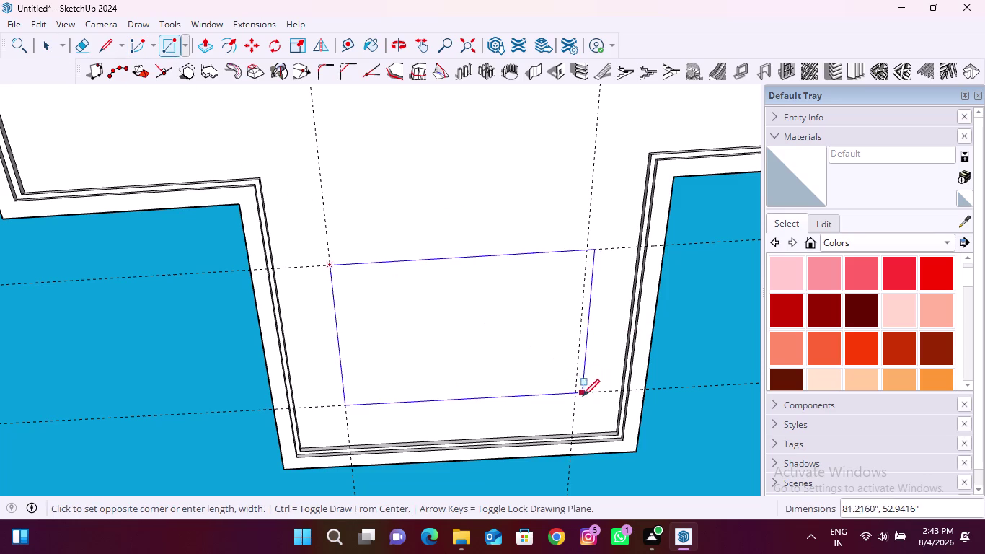
click(576, 393)
scroll(up, 3)
middle_drag(333, 297, 769, 453)
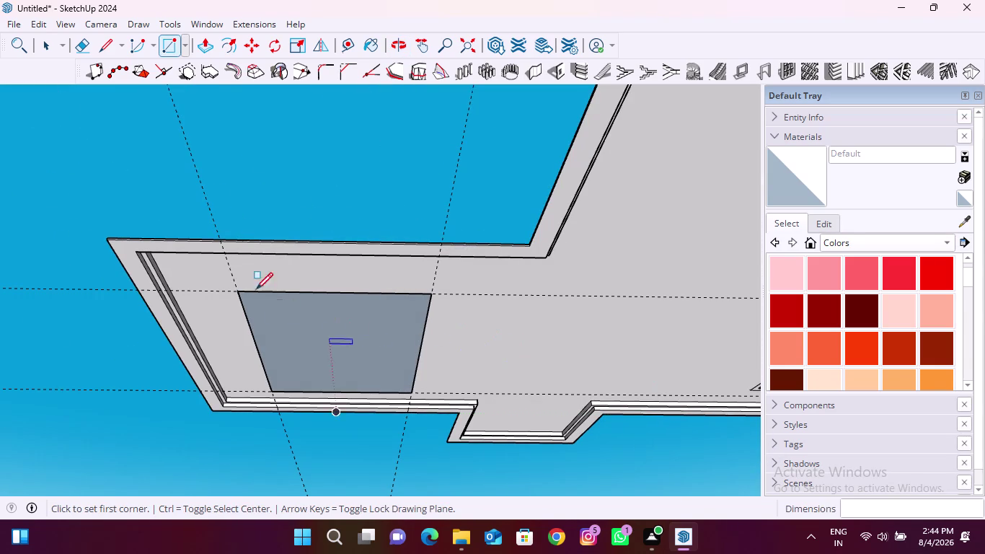
Push/Pull the panel face about 0.42 inch into the slab and inspect the recess.
click(207, 48)
scroll(up, 3)
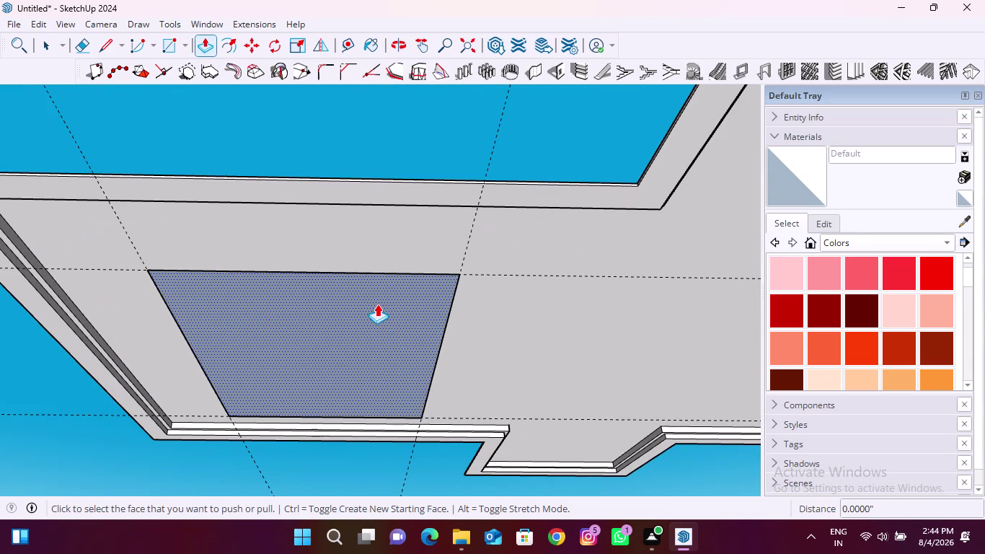
click(377, 303)
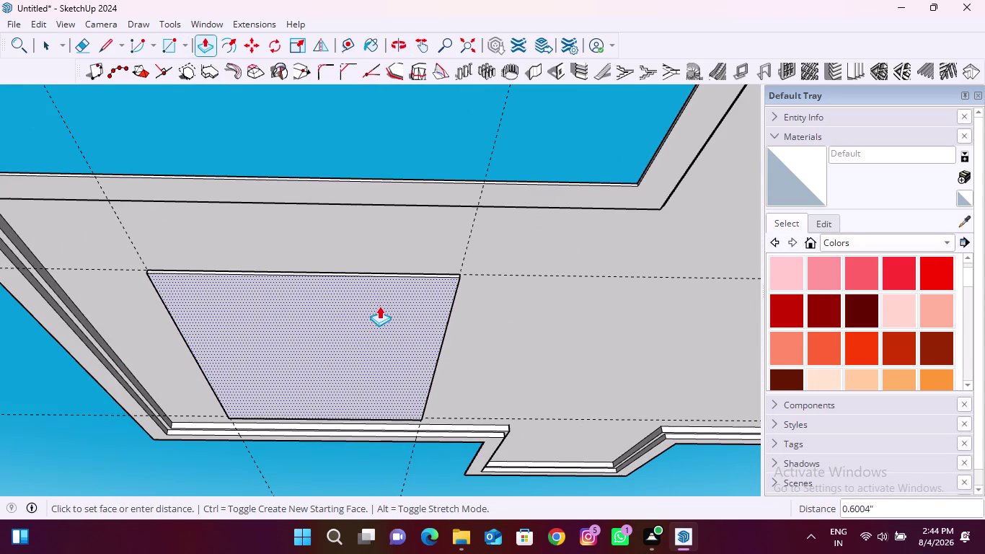
scroll(up, 3)
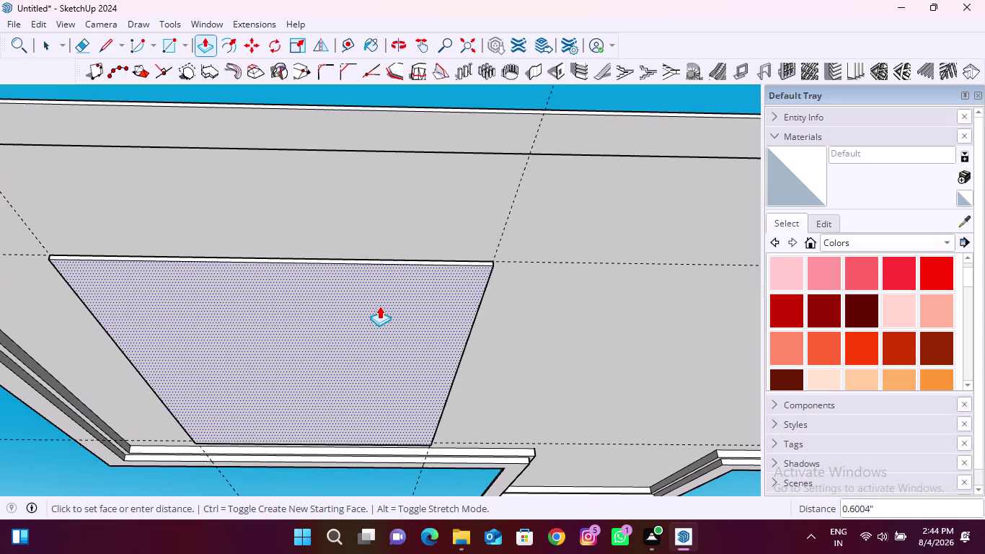
scroll(up, 3)
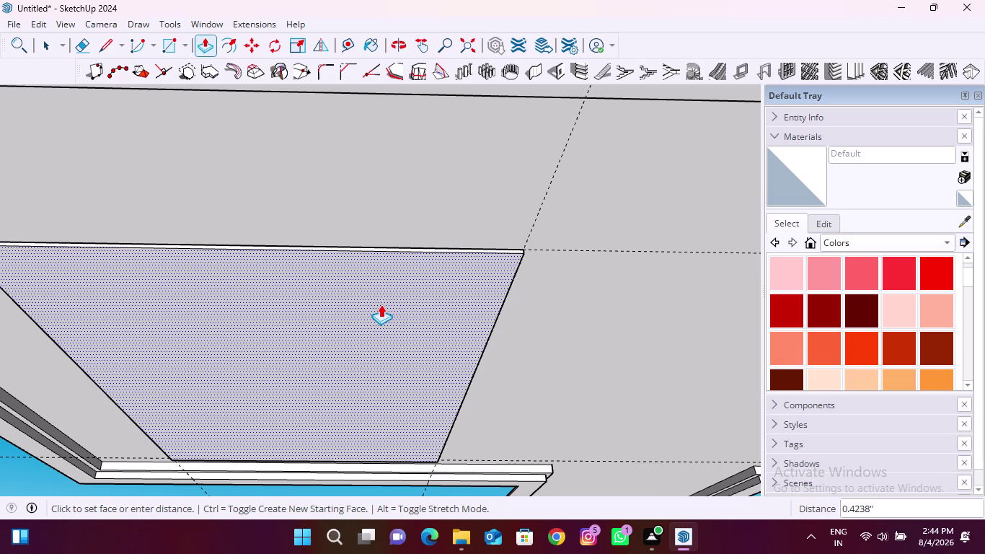
click(381, 304)
middle_drag(333, 290, 423, 370)
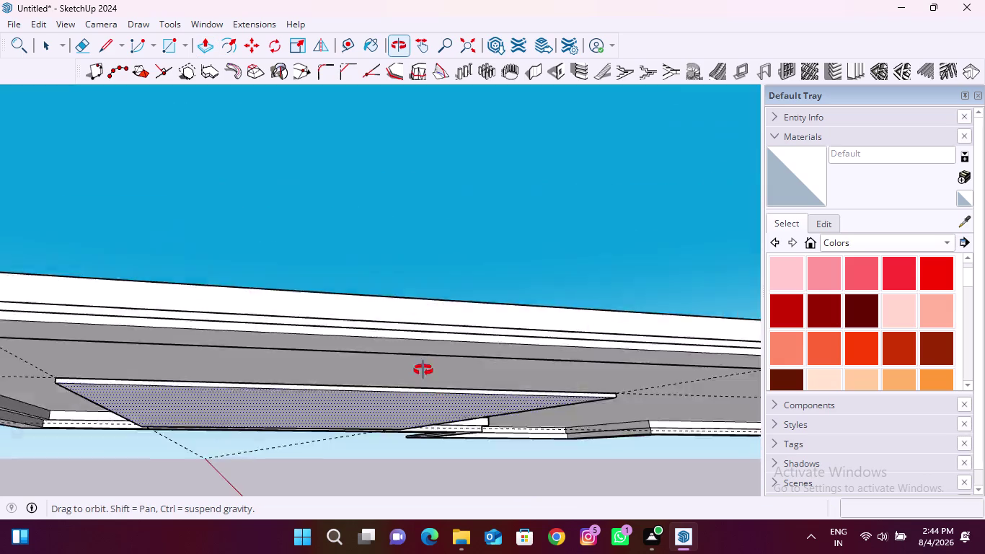
middle_drag(423, 369, 450, 352)
scroll(up, 3)
scroll(up, 3)
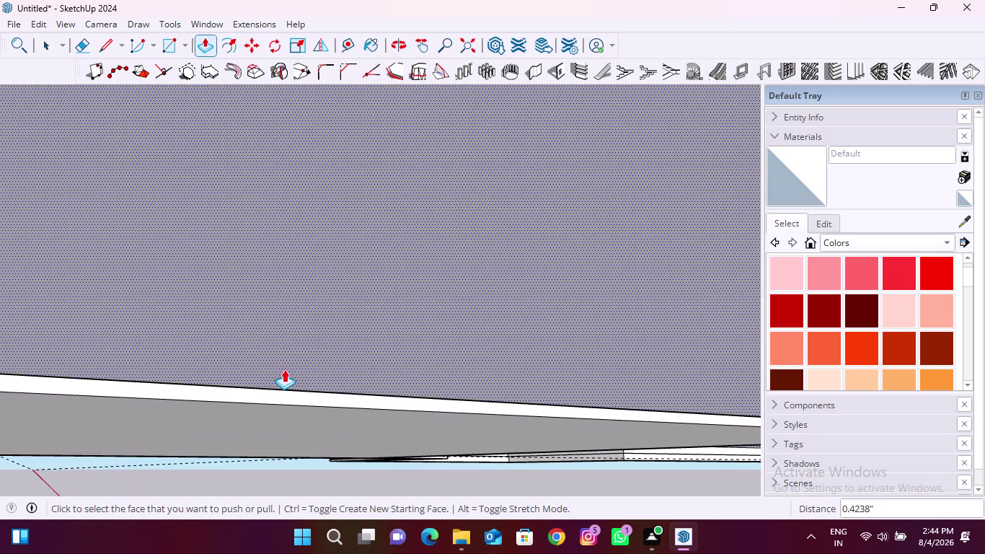
middle_drag(284, 371, 296, 394)
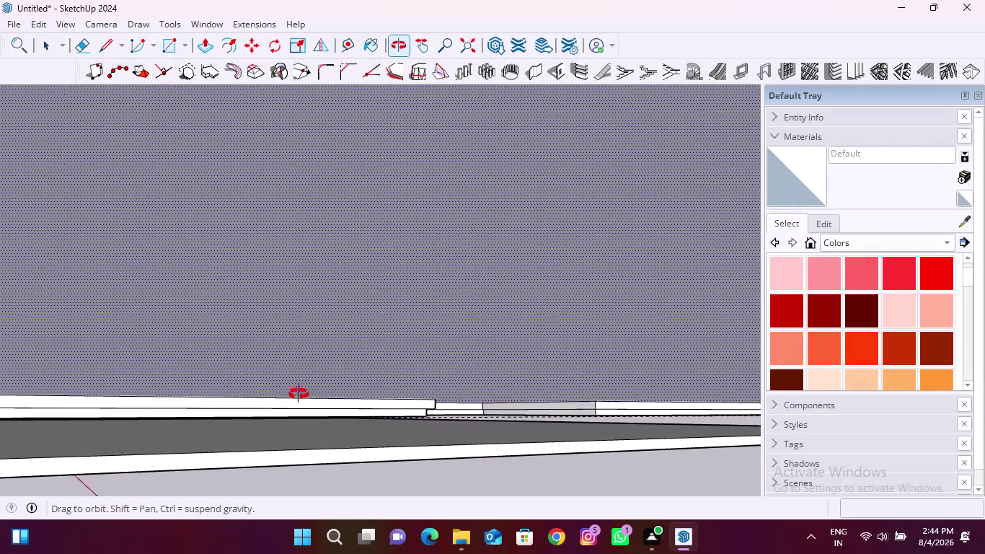
middle_drag(297, 394, 447, 363)
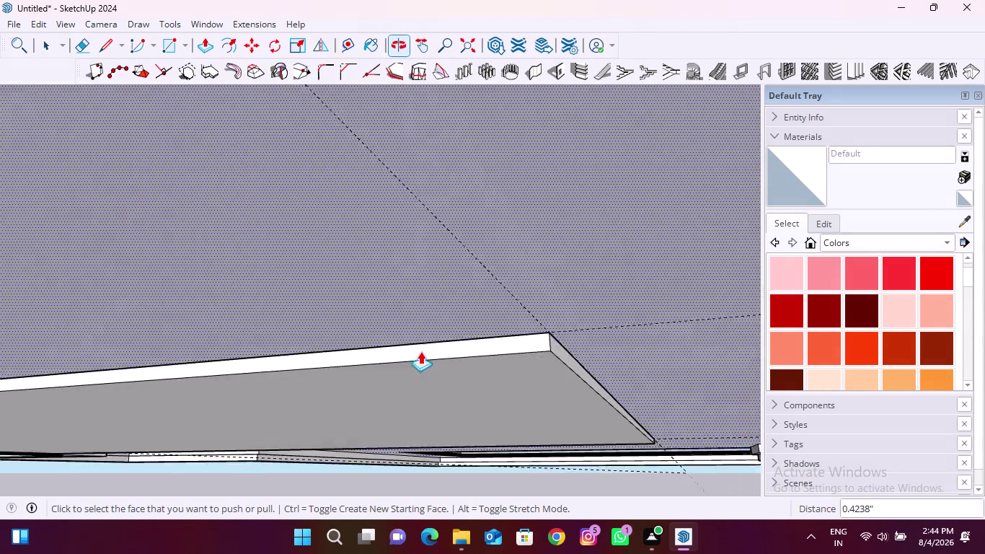
scroll(down, 3)
key(space)
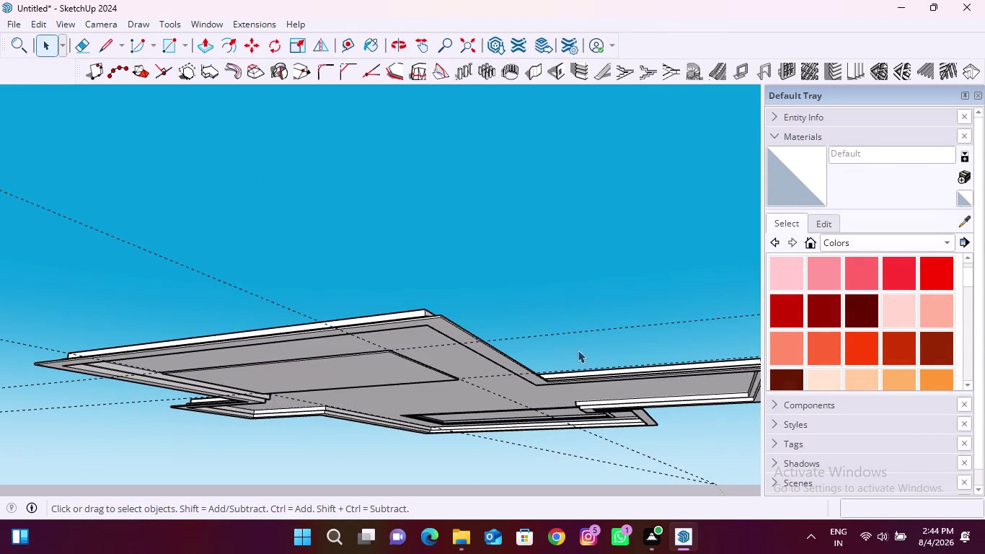
Use Edit > Delete Guides to clear every construction guide from the slab.
click(40, 26)
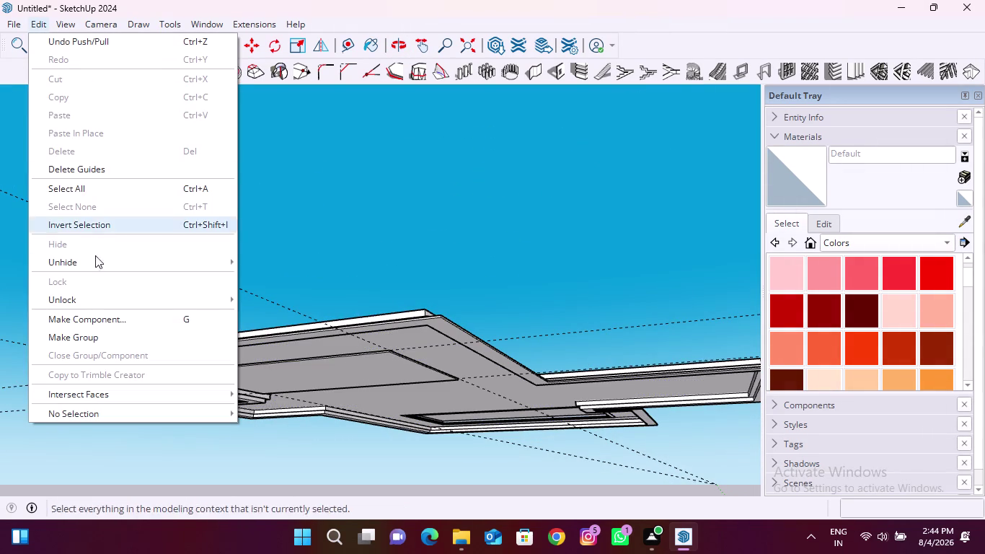
click(125, 172)
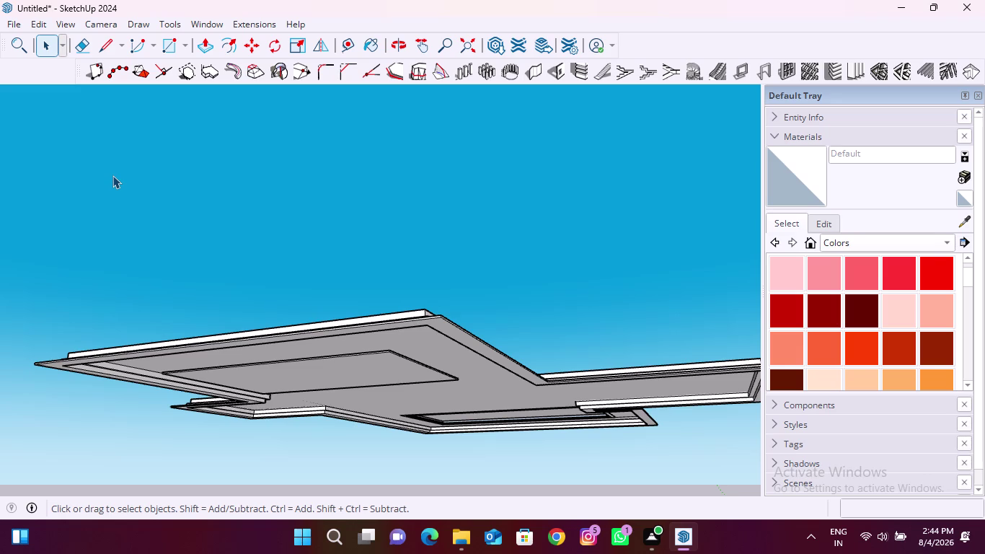
scroll(down, 3)
middle_drag(382, 390, 381, 367)
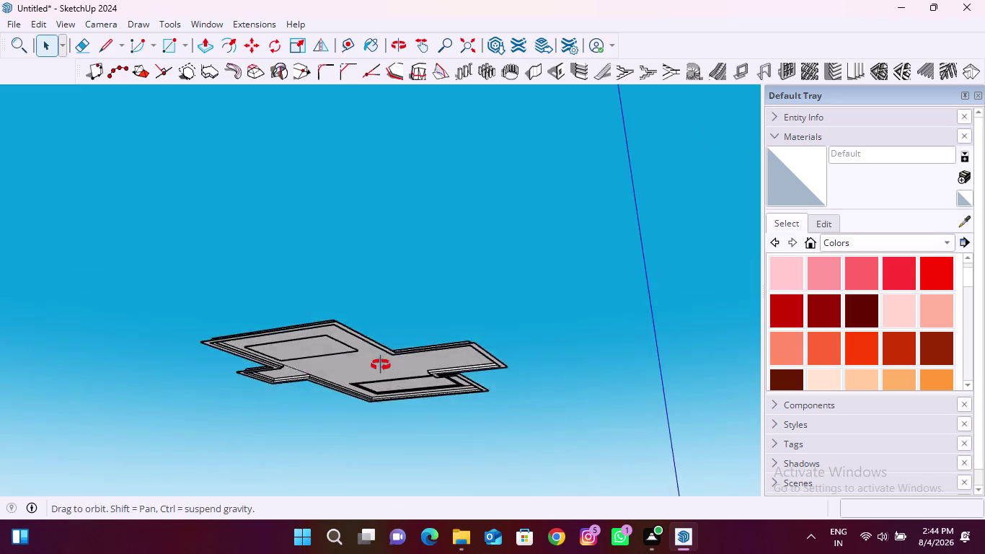
middle_drag(381, 367, 564, 205)
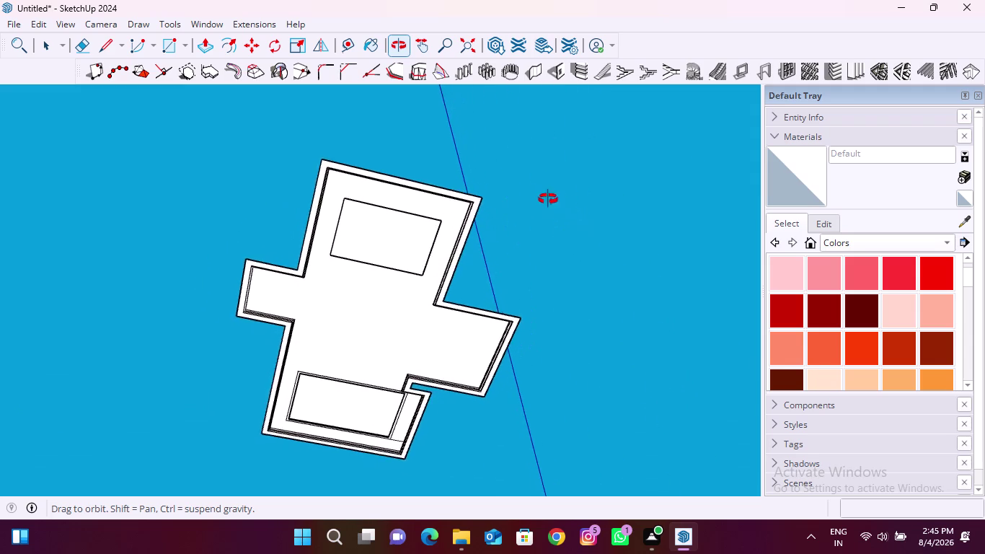
middle_drag(564, 205, 531, 191)
scroll(up, 3)
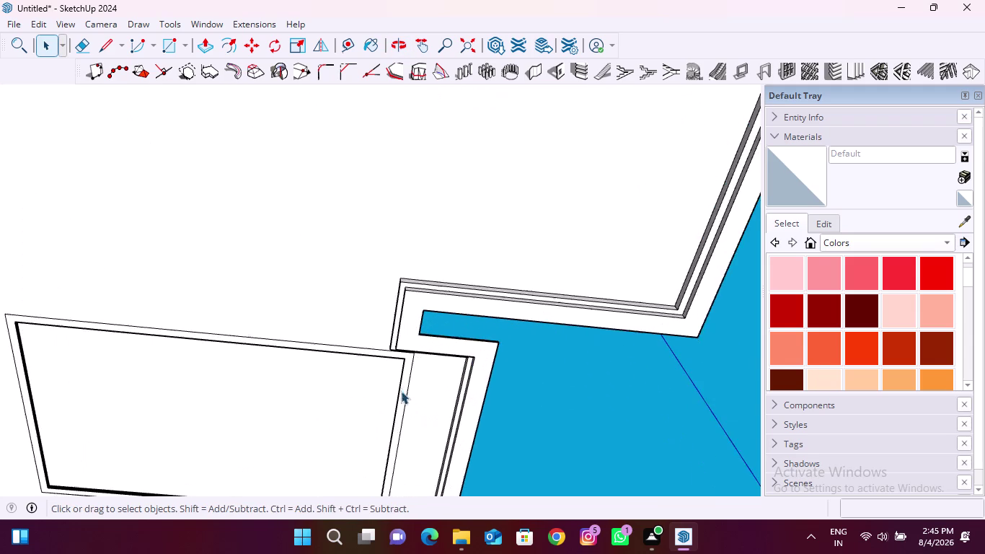
scroll(up, 3)
scroll(down, 3)
middle_drag(410, 370, 415, 366)
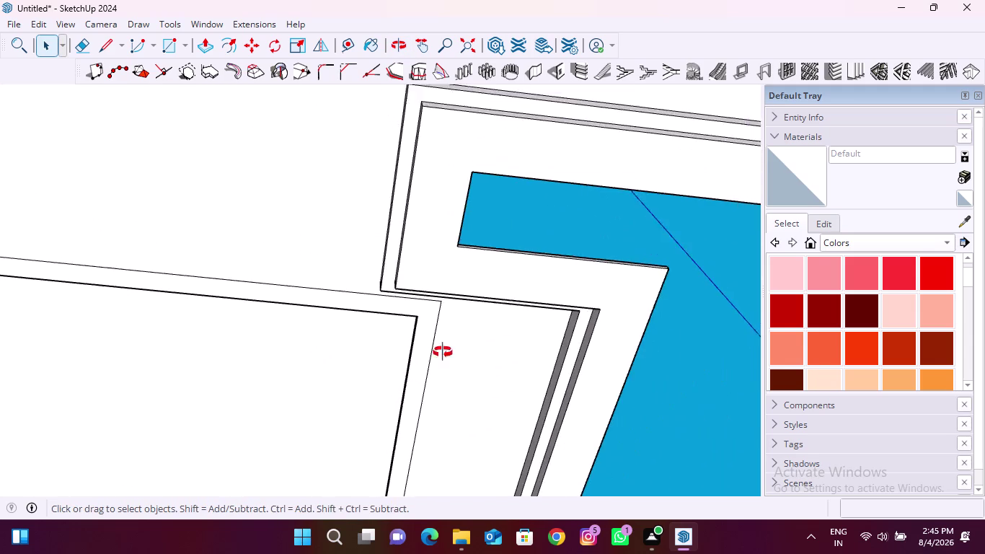
middle_drag(414, 366, 478, 436)
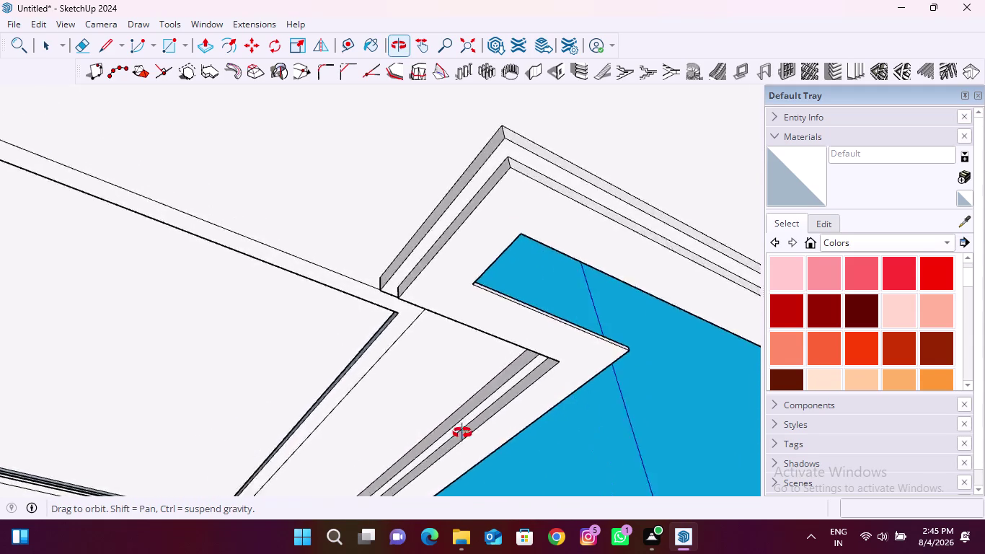
middle_drag(479, 436, 400, 428)
scroll(up, 3)
middle_drag(386, 388, 620, 447)
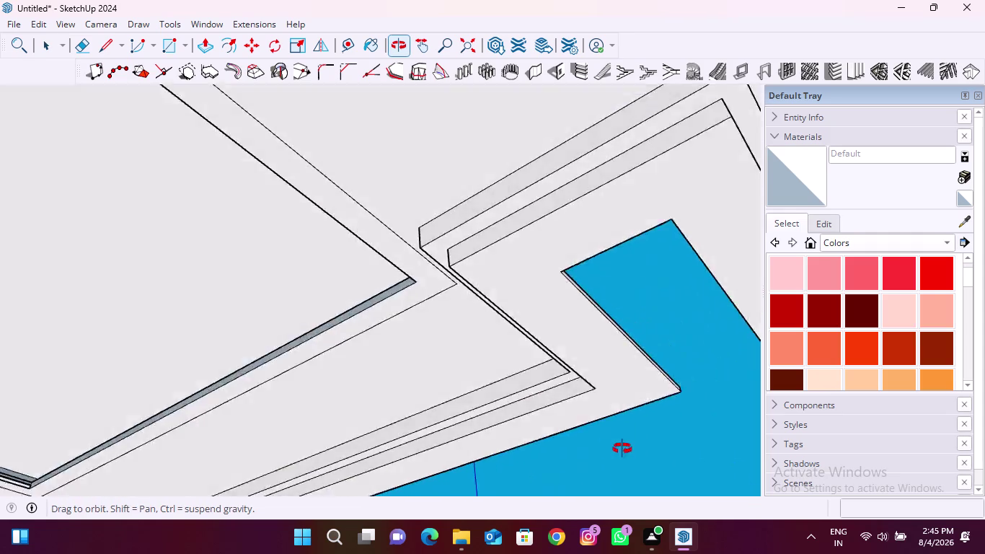
middle_drag(620, 447, 457, 393)
scroll(down, 3)
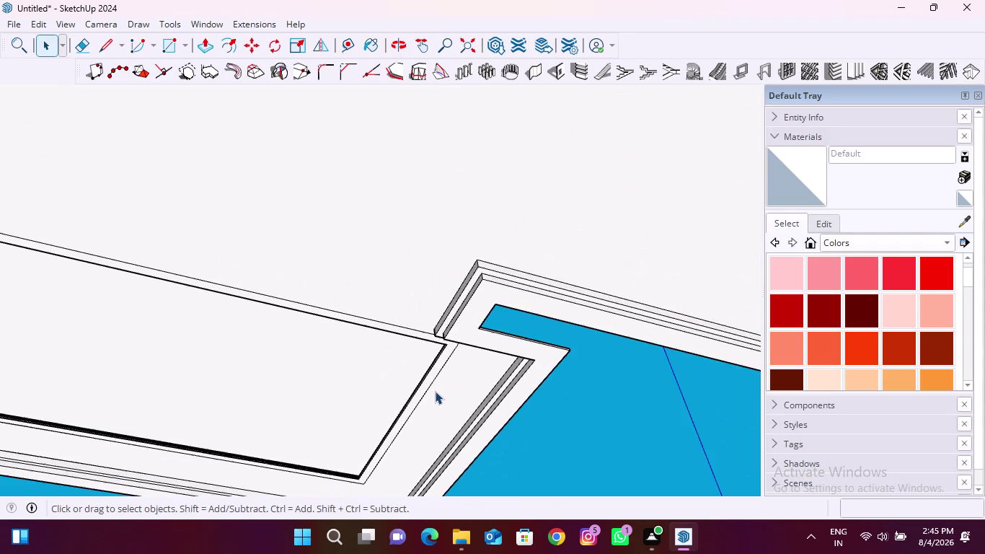
middle_drag(428, 399, 409, 435)
scroll(down, 3)
scroll(up, 3)
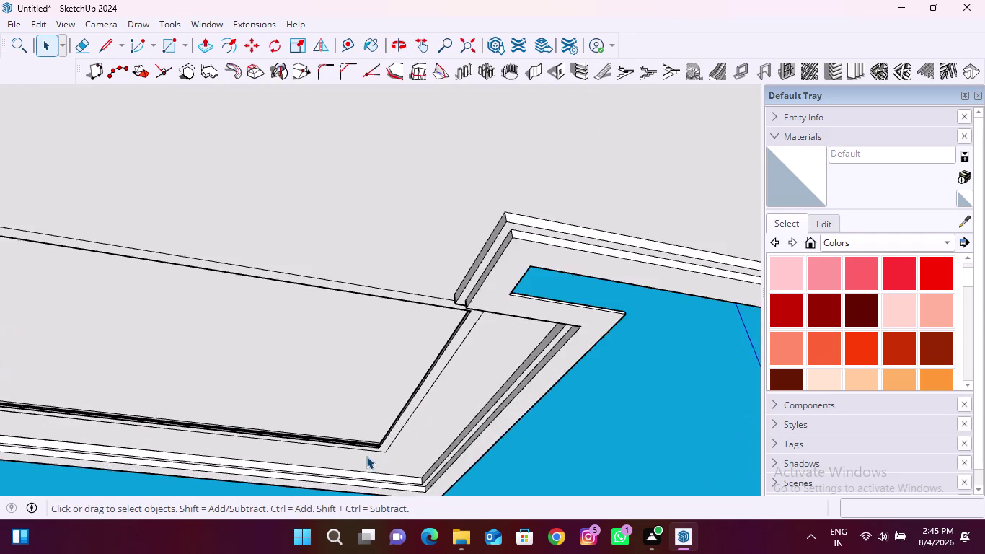
scroll(up, 3)
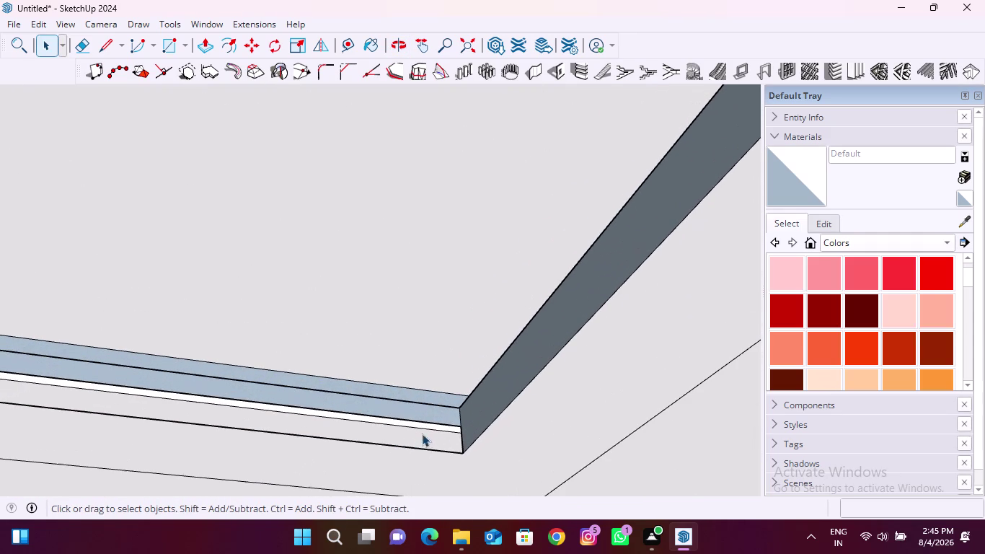
click(162, 43)
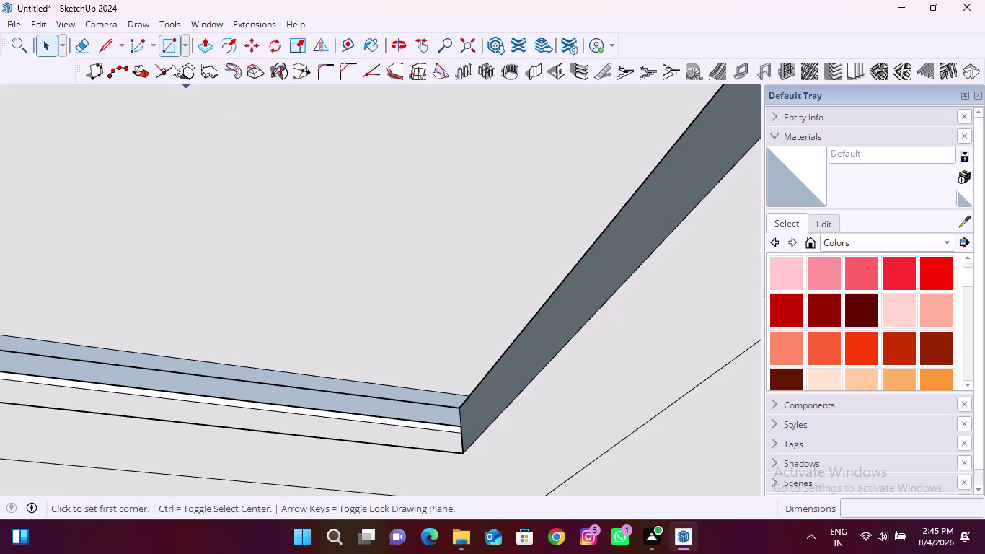
Orbit under the slab to an open cove border corner and start a rectangle there.
middle_drag(415, 450, 510, 455)
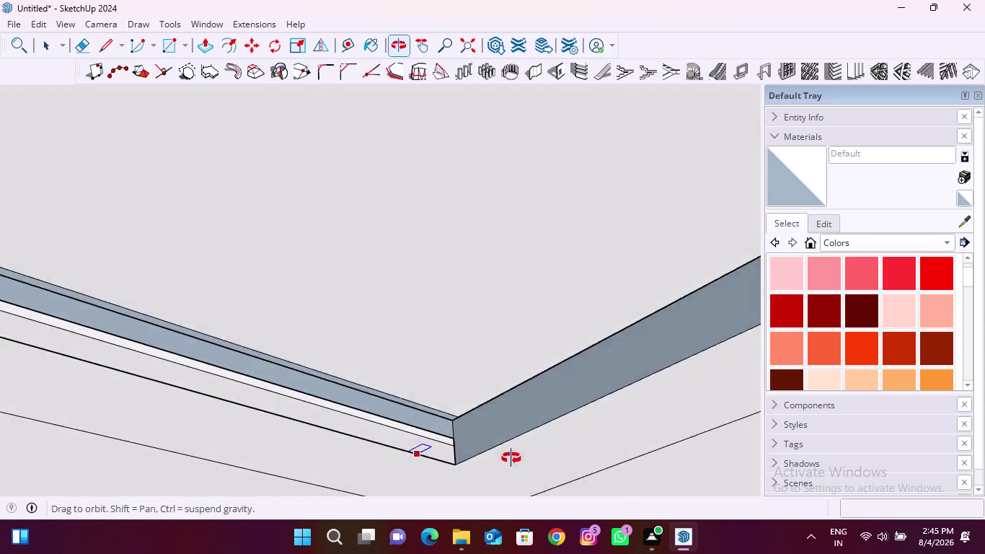
middle_drag(509, 456, 493, 532)
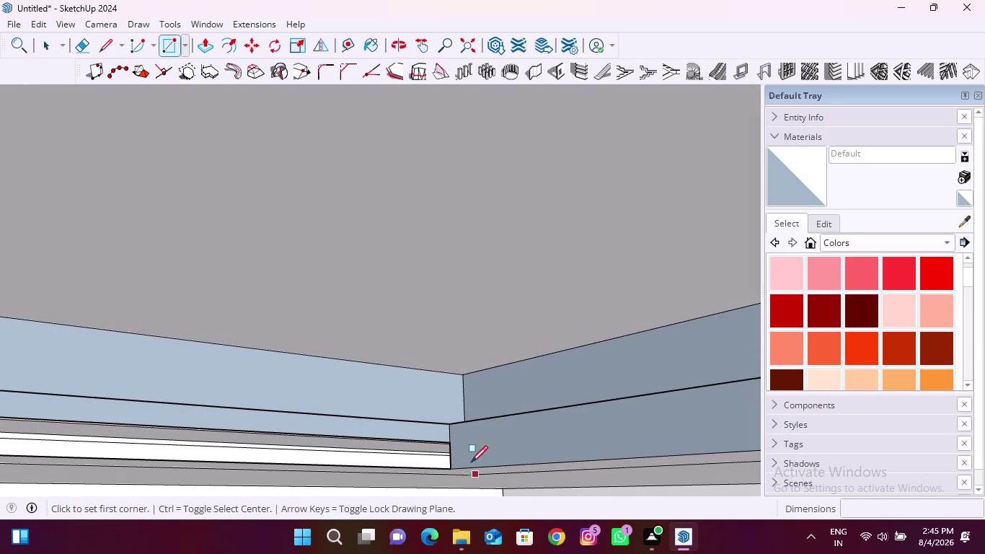
scroll(down, 3)
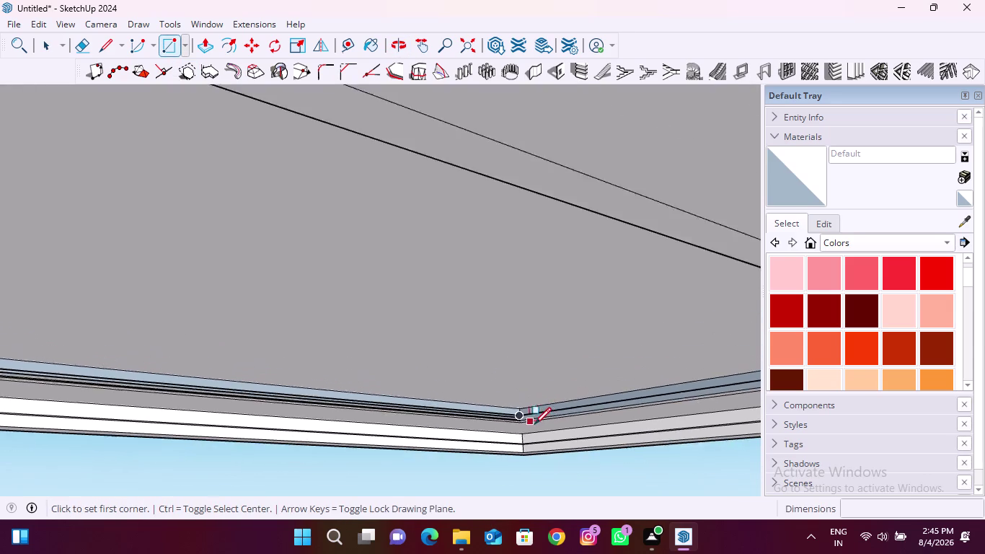
scroll(down, 3)
middle_drag(531, 430, 239, 430)
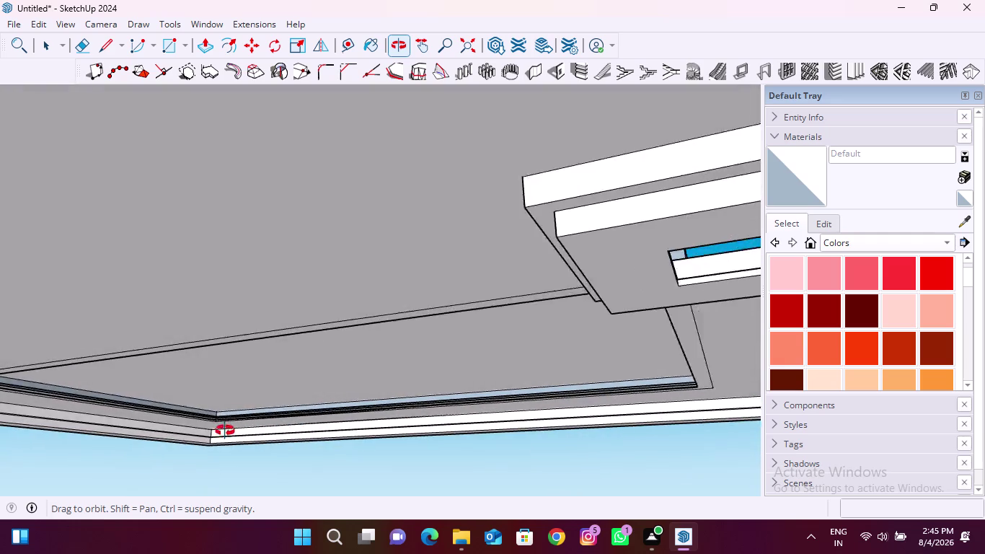
middle_drag(239, 430, 113, 436)
middle_drag(374, 448, 199, 446)
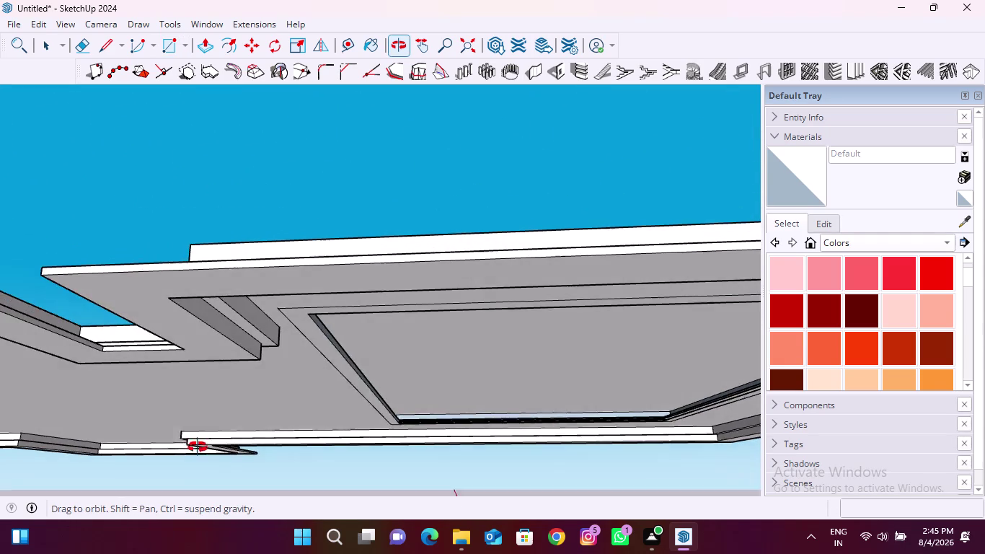
middle_drag(199, 446, 196, 447)
scroll(up, 3)
scroll(up, 3)
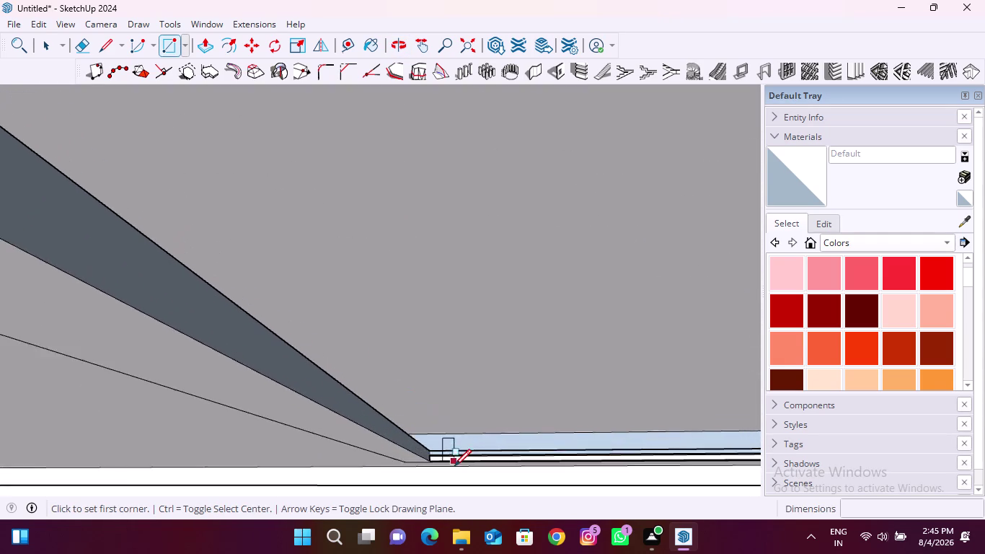
scroll(up, 3)
scroll(up, 3)
middle_drag(373, 421, 354, 469)
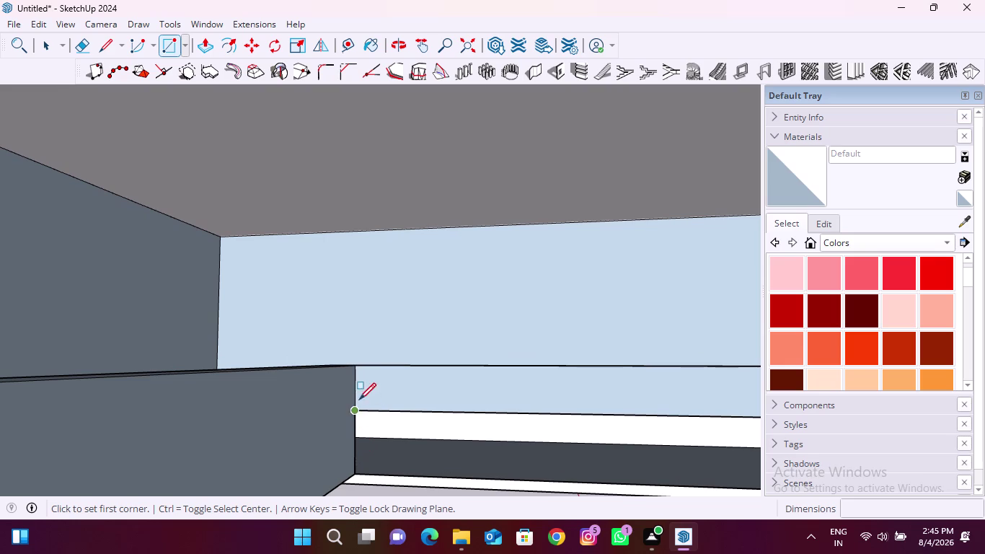
middle_drag(354, 368, 360, 398)
click(359, 381)
scroll(down, 3)
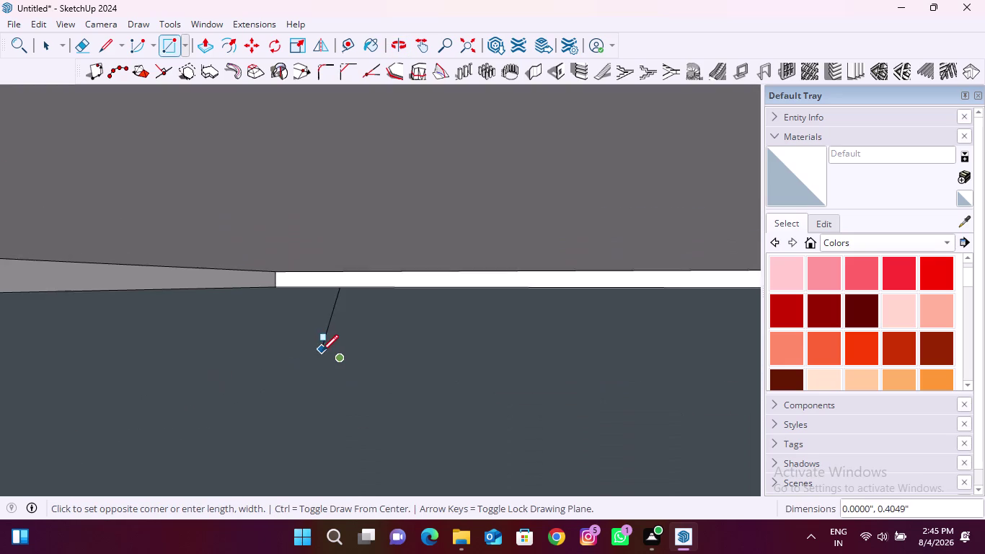
scroll(down, 3)
Zoom to fit the model and orbit around the slab to line up the corner gap.
click(470, 46)
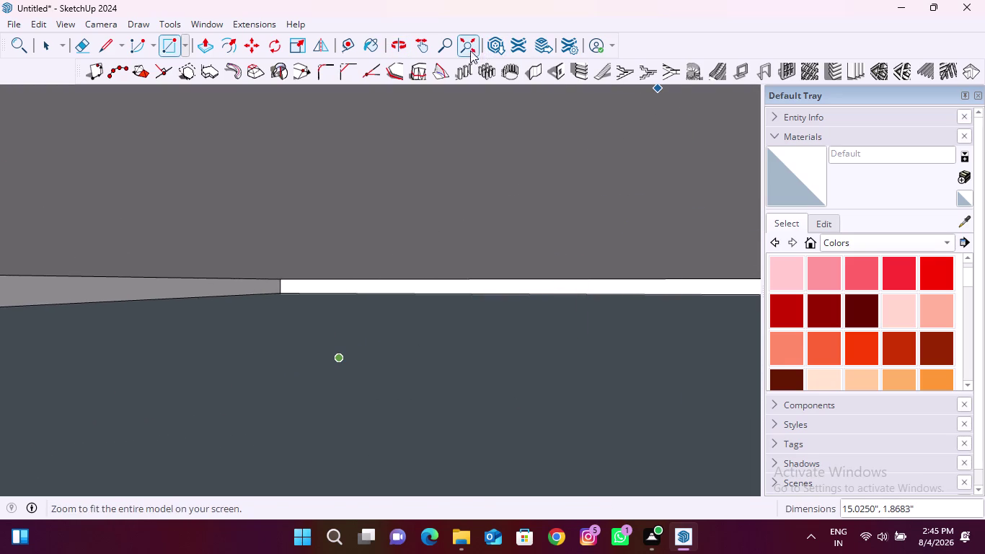
scroll(up, 3)
middle_drag(596, 326, 593, 283)
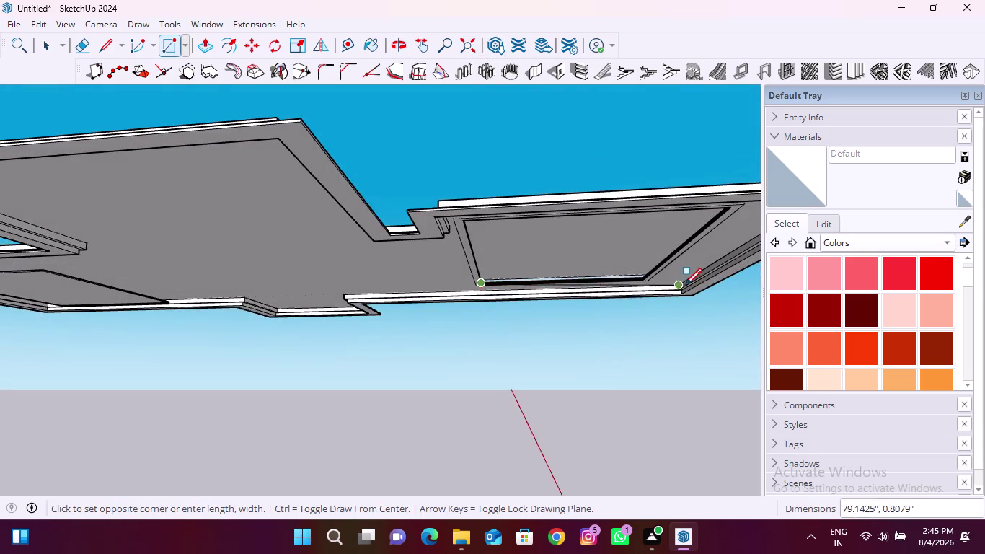
scroll(up, 3)
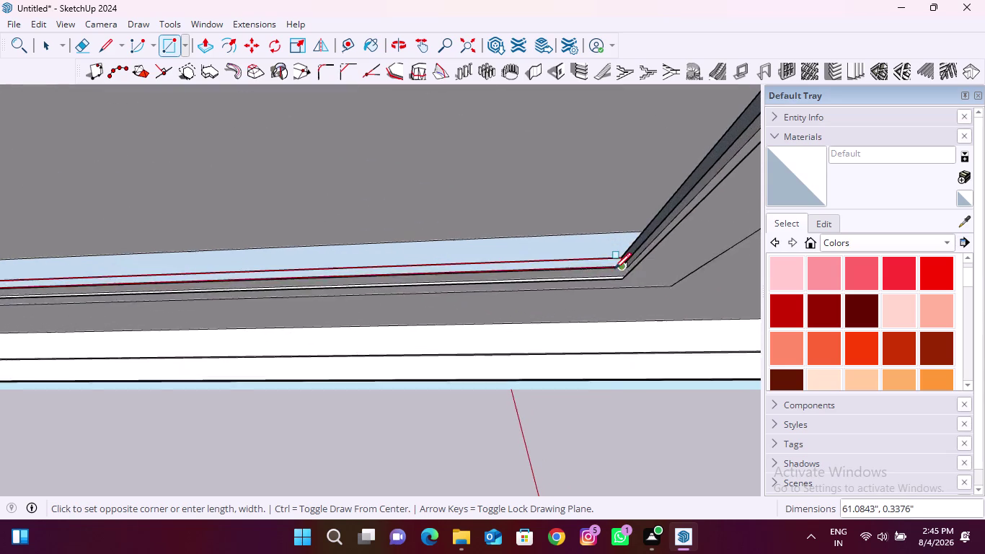
scroll(up, 3)
middle_drag(634, 308, 649, 288)
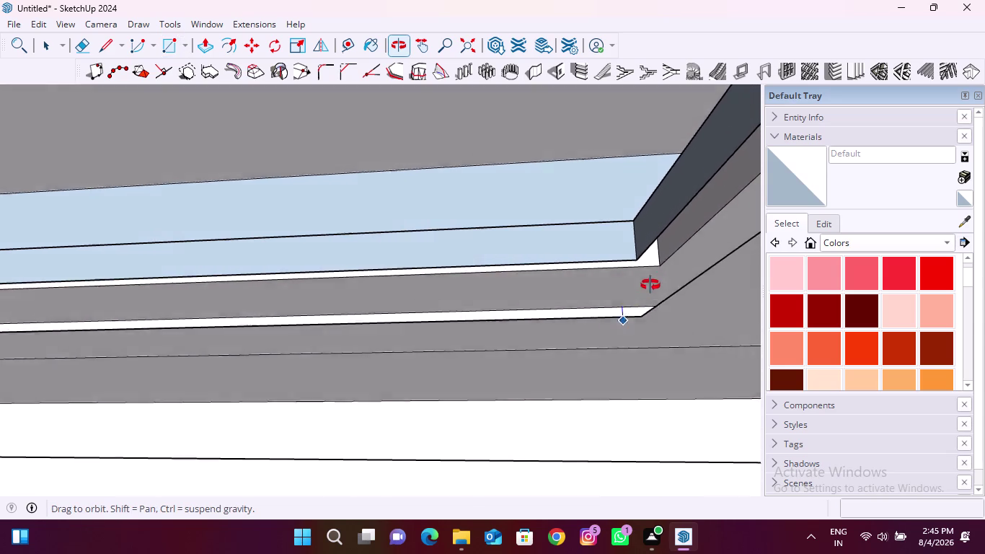
middle_drag(648, 288, 631, 203)
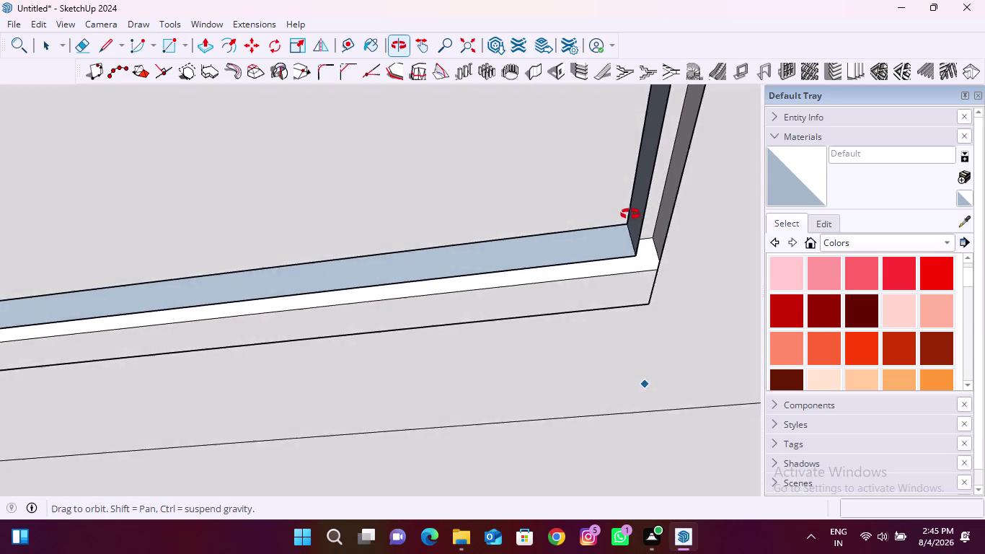
middle_drag(631, 203, 622, 447)
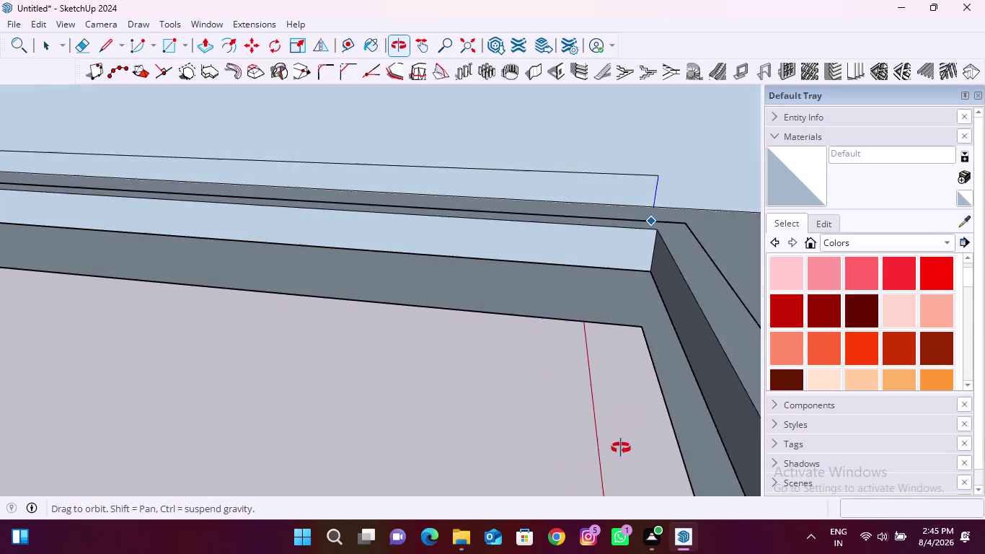
middle_drag(622, 447, 620, 450)
scroll(down, 3)
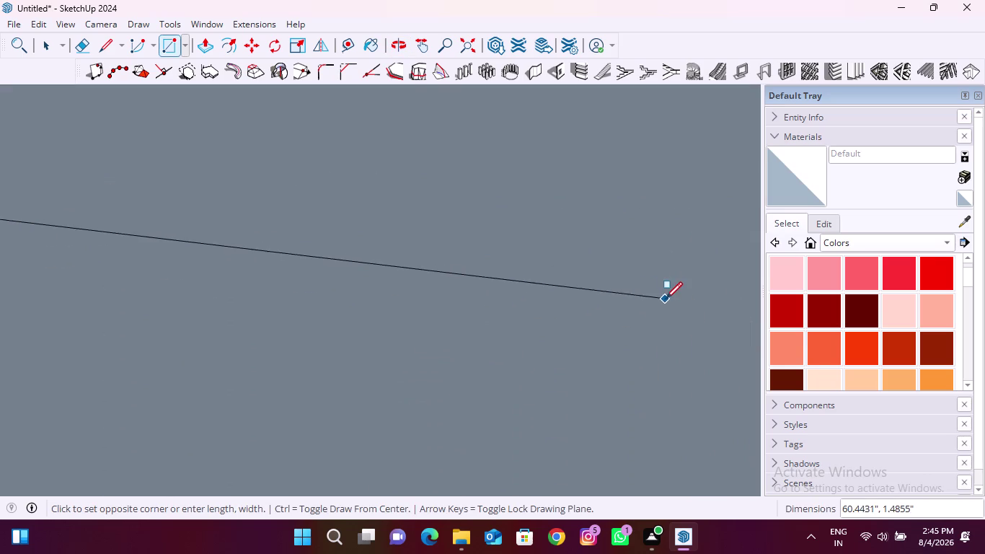
scroll(down, 3)
click(466, 46)
middle_drag(459, 372, 477, 325)
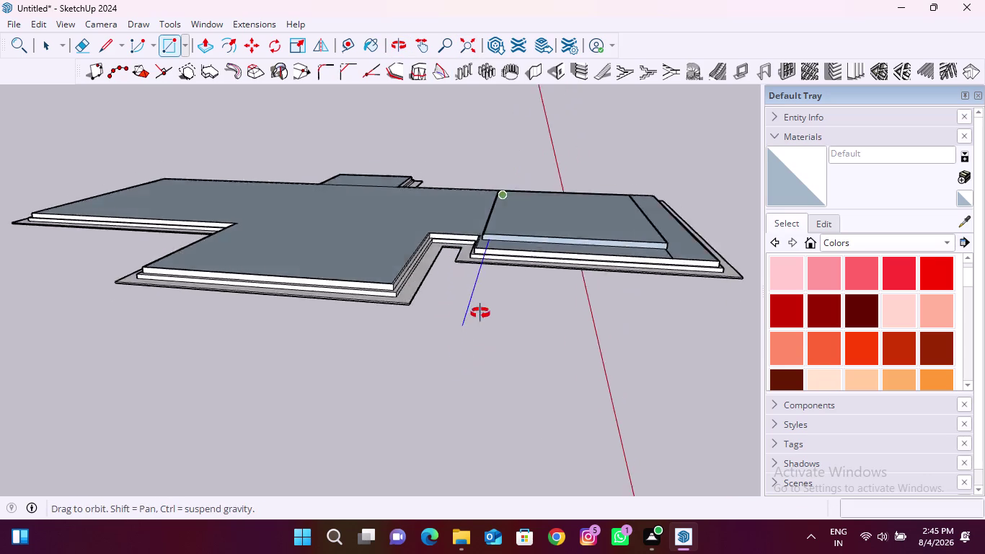
middle_drag(476, 324, 508, 220)
middle_drag(541, 265, 391, 240)
scroll(up, 3)
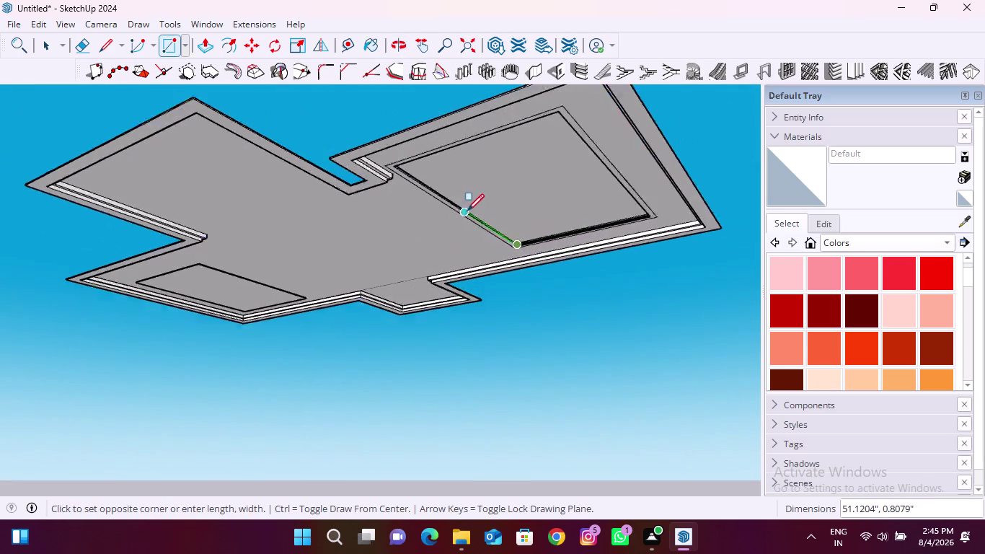
scroll(up, 3)
middle_drag(460, 193, 442, 222)
scroll(up, 3)
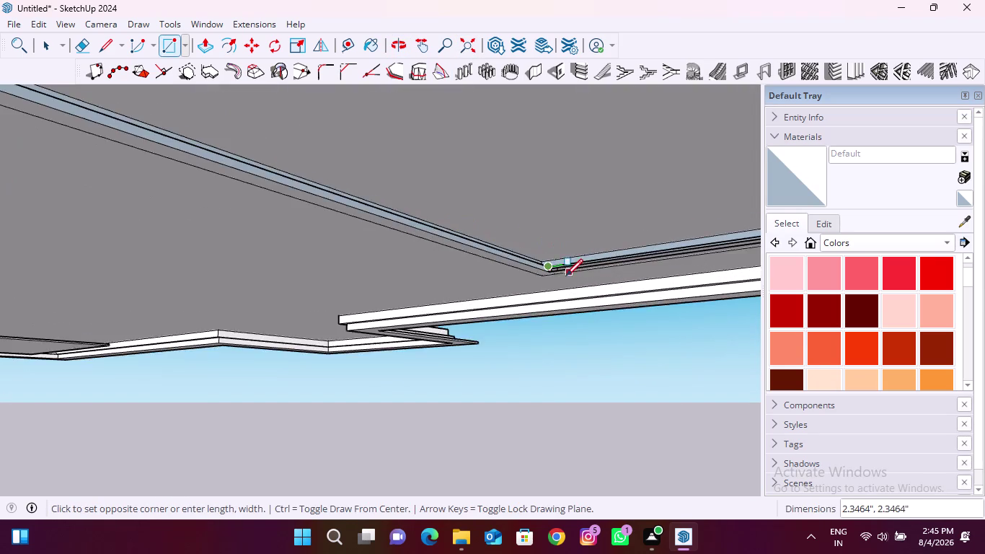
scroll(up, 3)
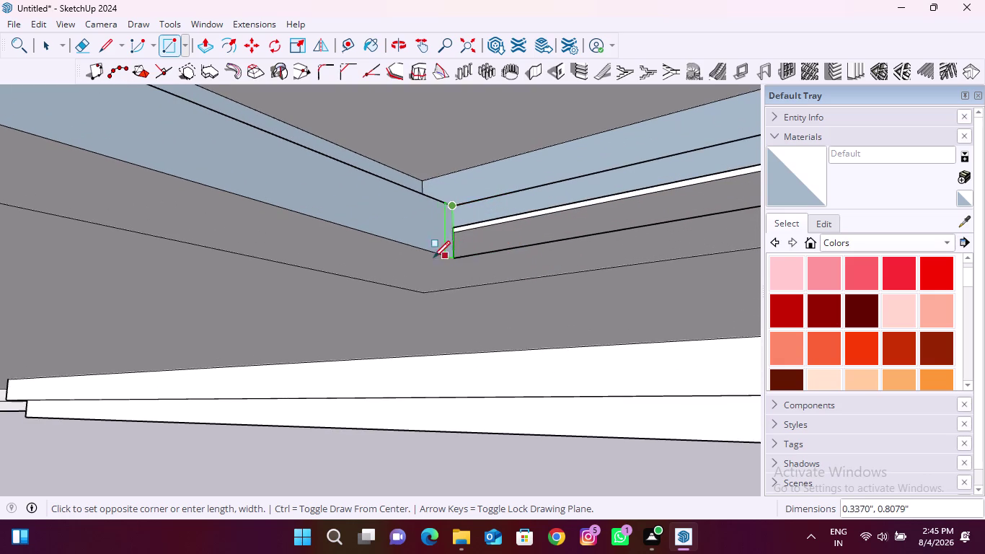
scroll(down, 3)
middle_drag(439, 283, 554, 223)
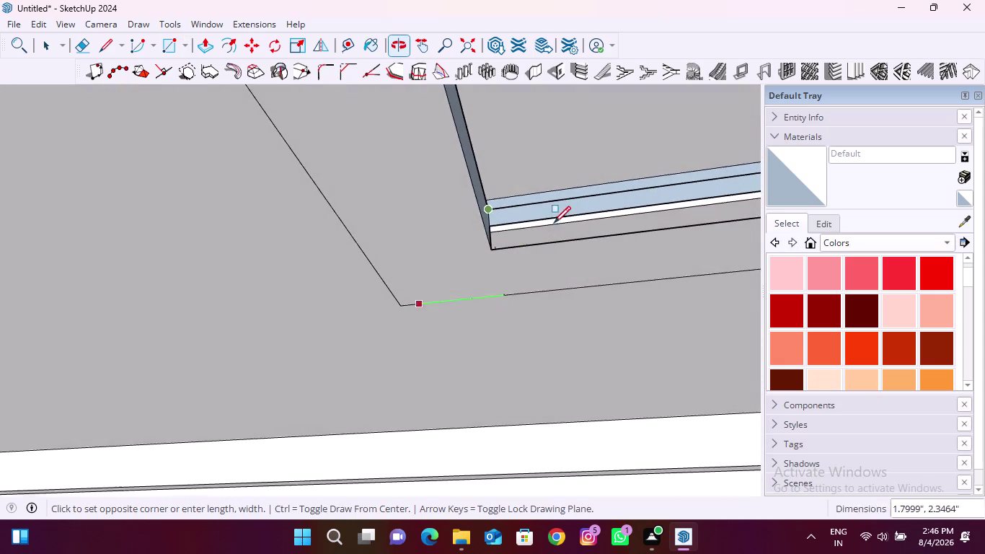
scroll(down, 3)
middle_drag(413, 283, 518, 269)
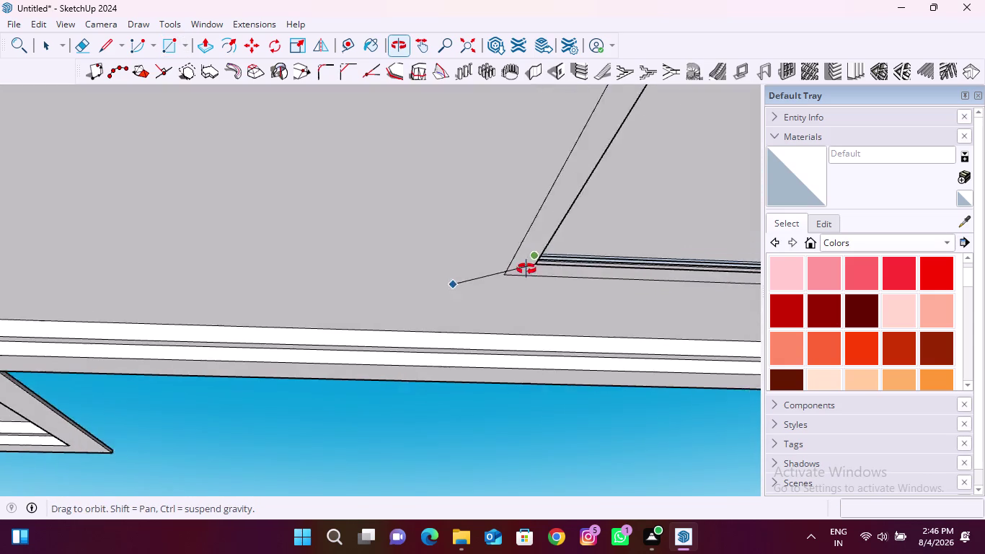
middle_drag(518, 269, 594, 271)
scroll(down, 3)
middle_drag(432, 293, 516, 305)
scroll(up, 3)
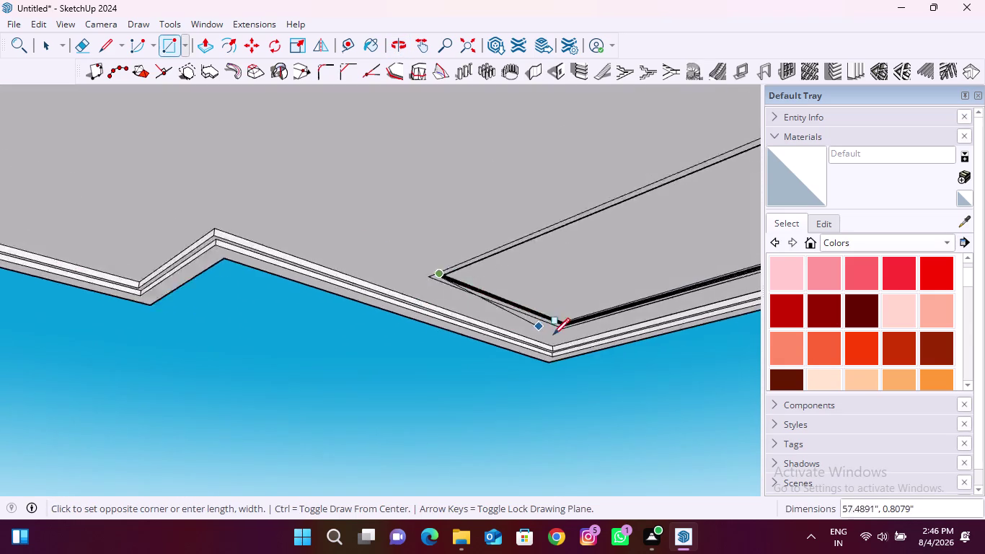
scroll(up, 3)
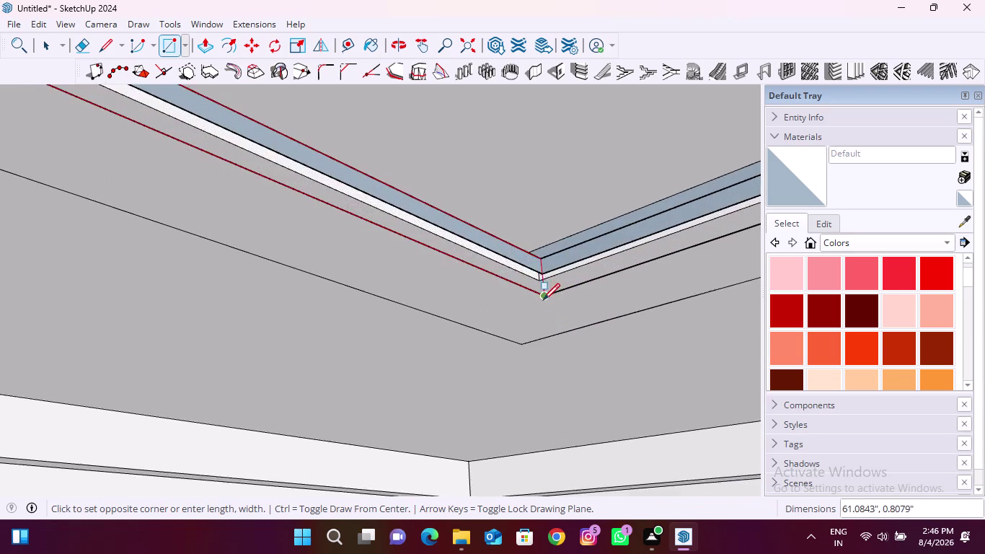
scroll(up, 3)
middle_drag(543, 300, 653, 173)
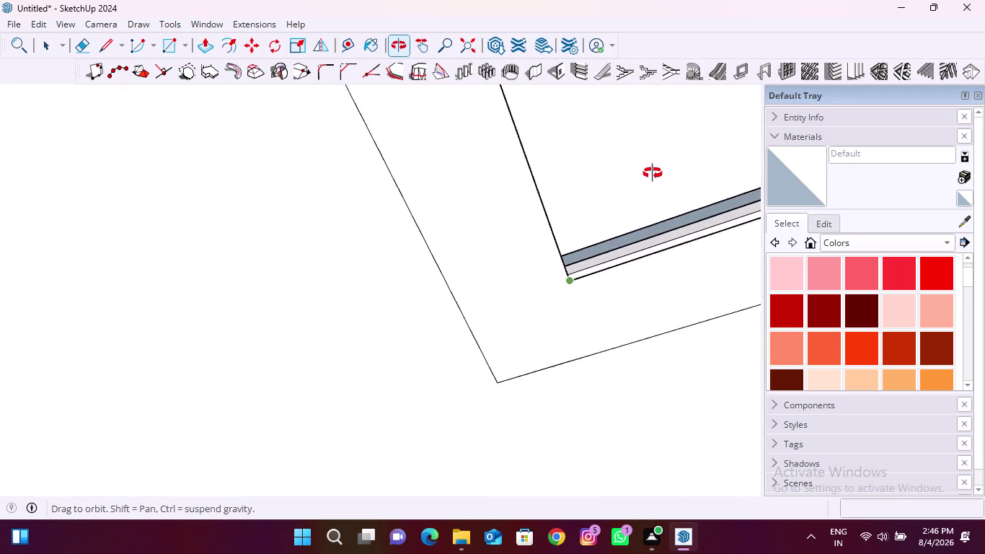
middle_drag(653, 173, 522, 326)
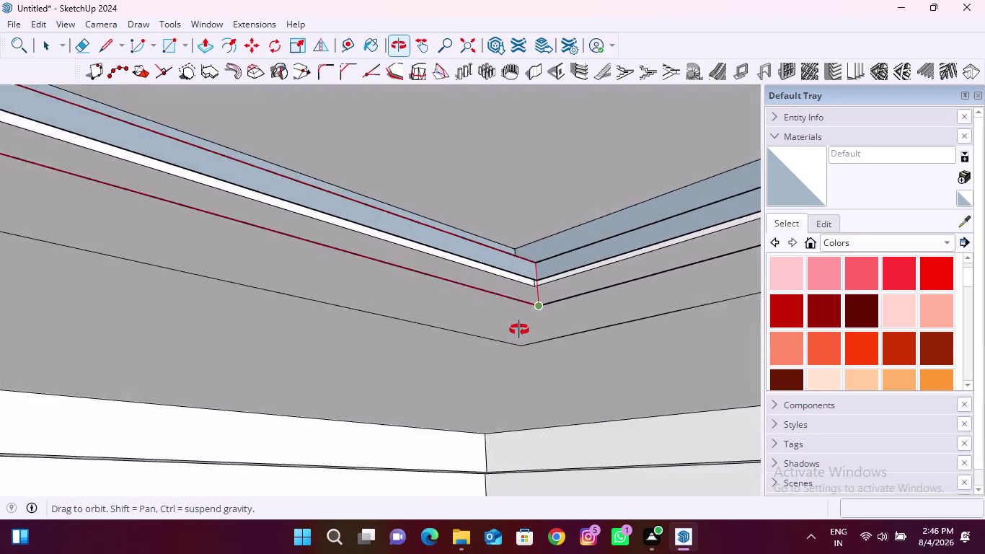
middle_drag(523, 326, 502, 345)
scroll(up, 3)
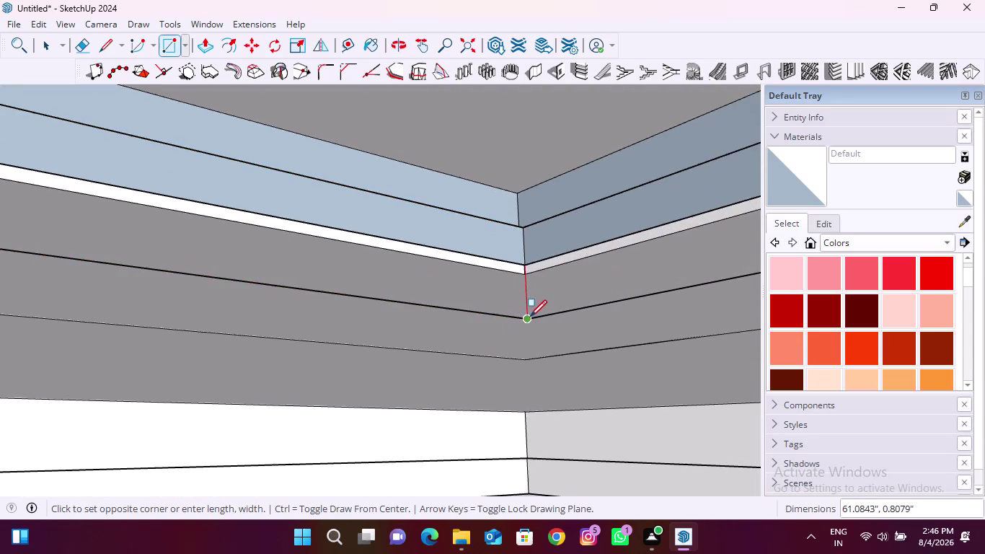
Finish the roughly 61 by 0.81 inch strip closing the corner and return to Select.
click(529, 318)
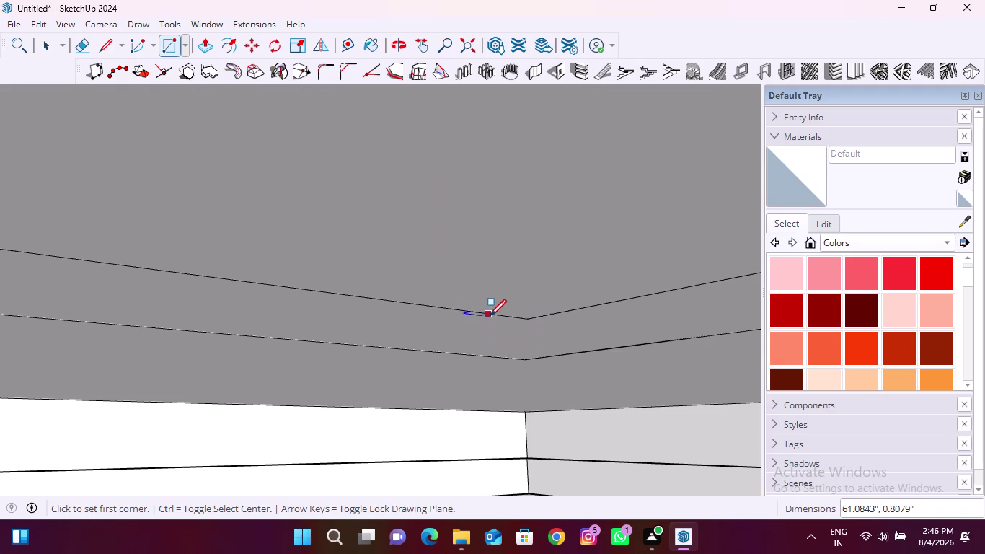
click(41, 51)
click(417, 257)
key(Delete)
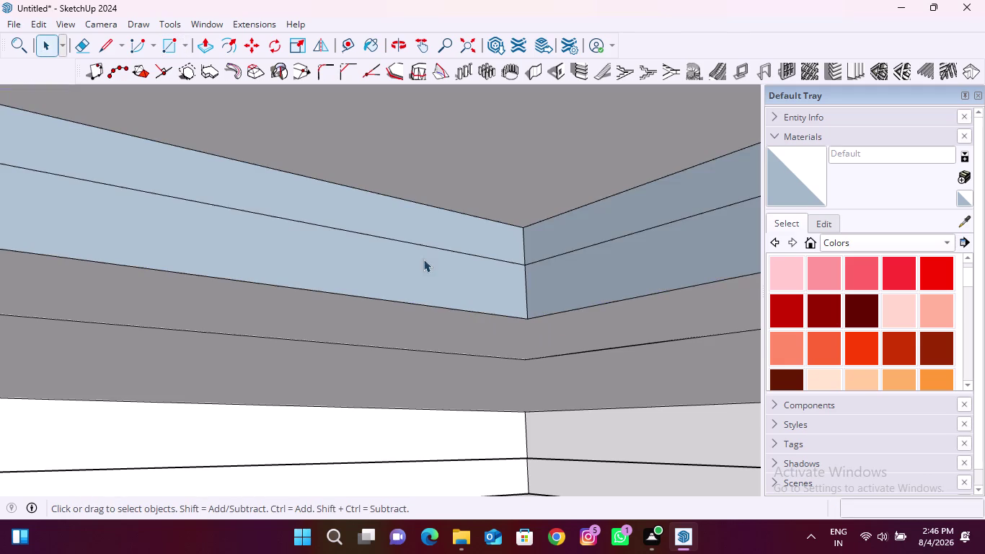
scroll(down, 3)
middle_drag(493, 310, 498, 272)
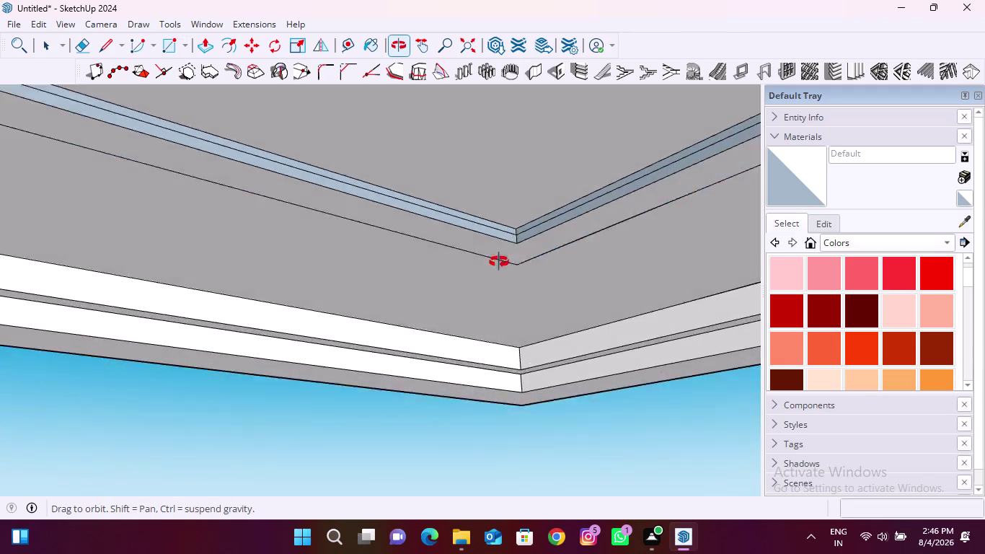
middle_drag(498, 272, 526, 306)
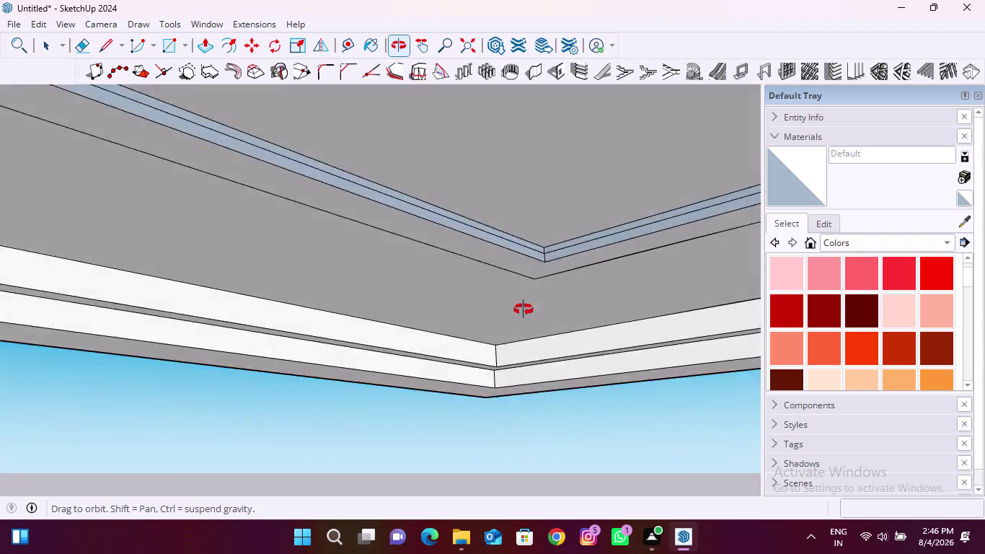
middle_drag(526, 306, 527, 356)
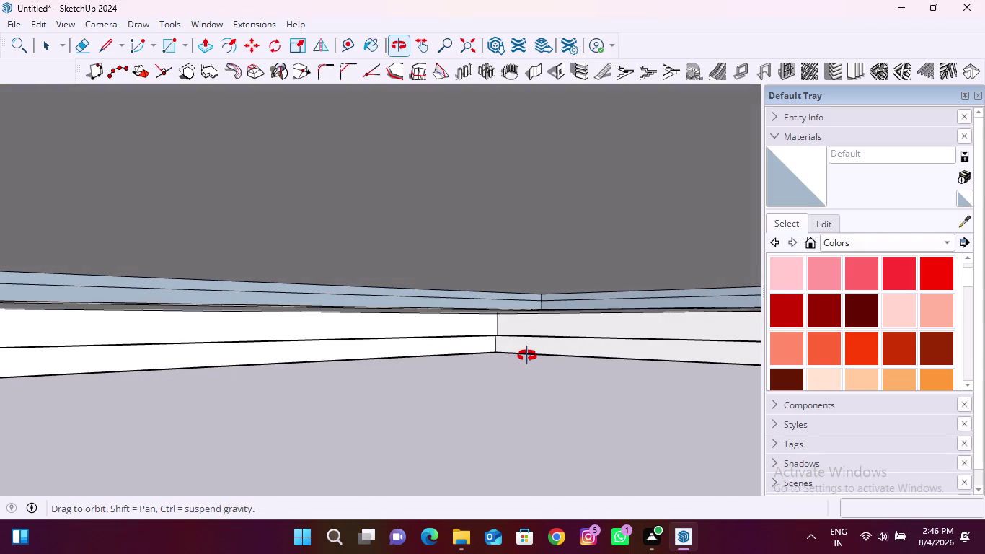
middle_drag(527, 355, 527, 366)
key(ctrl+z)
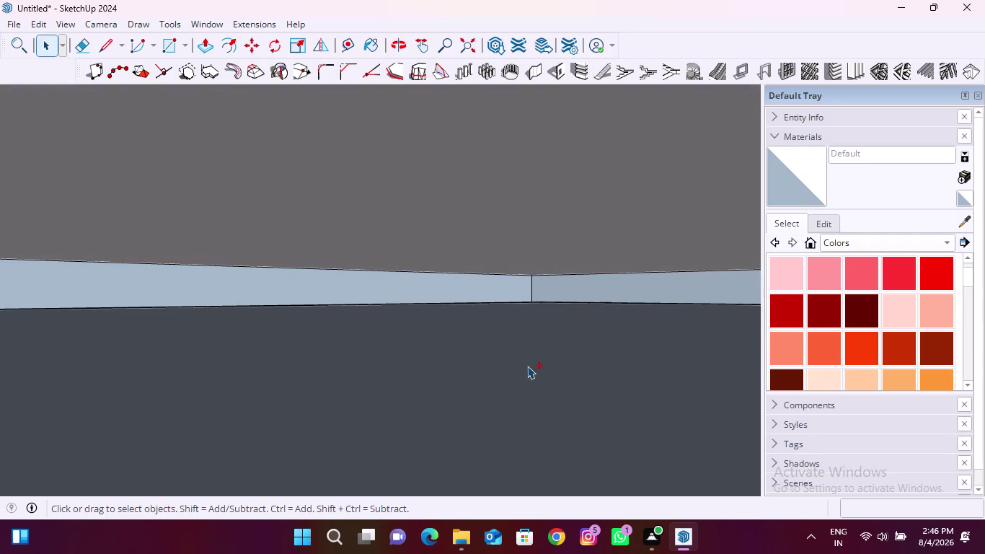
key(ctrl+z)
middle_drag(496, 334, 551, 268)
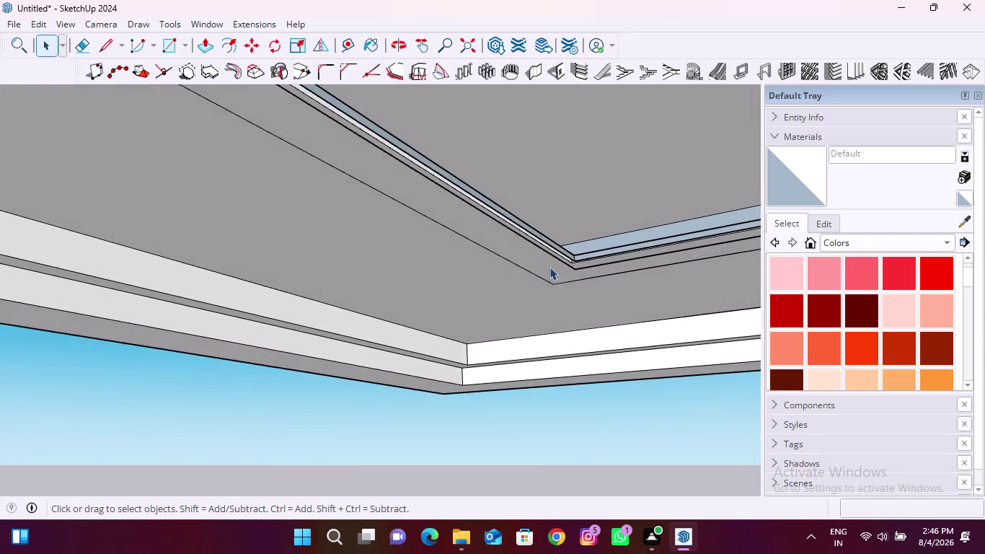
scroll(down, 3)
middle_drag(349, 314, 577, 281)
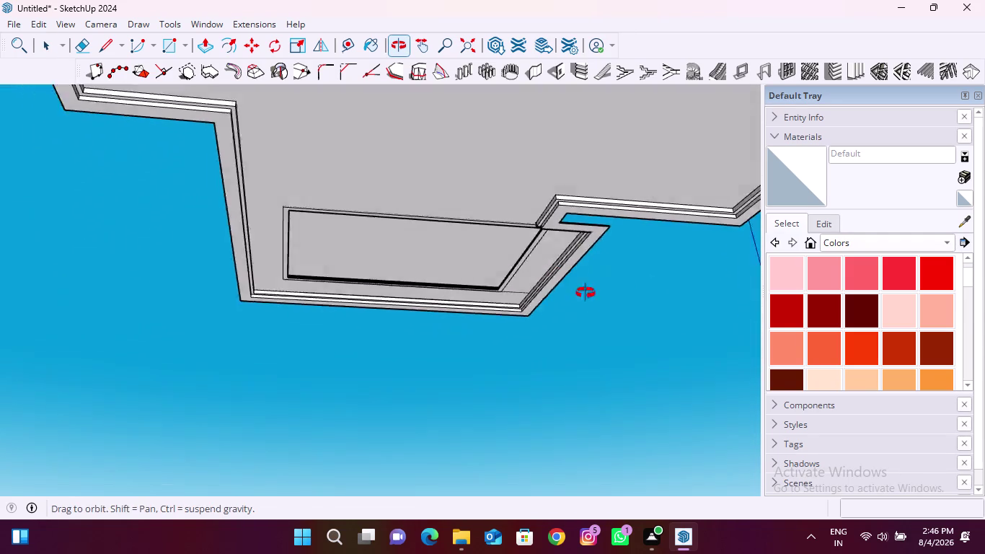
middle_drag(576, 282, 587, 294)
scroll(up, 3)
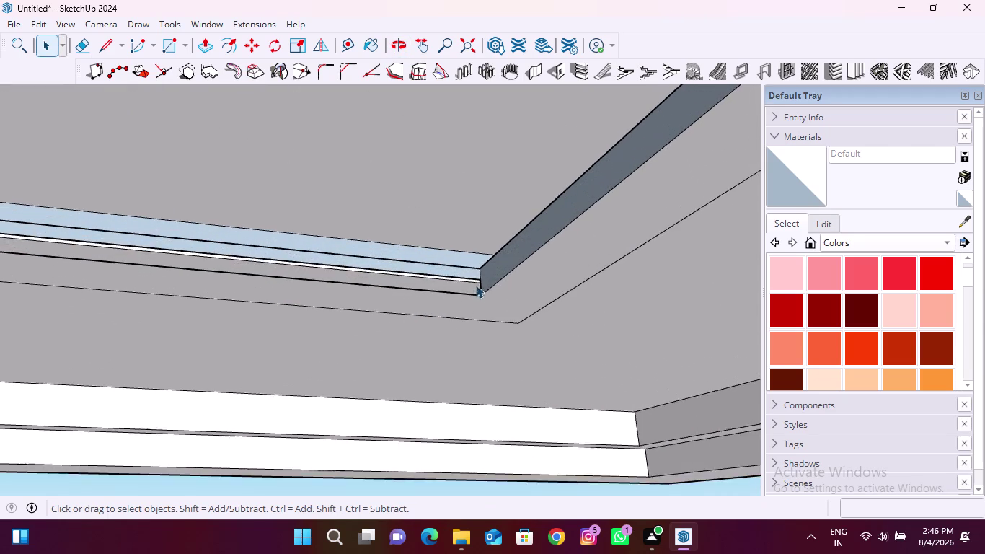
scroll(up, 3)
middle_drag(492, 269, 497, 350)
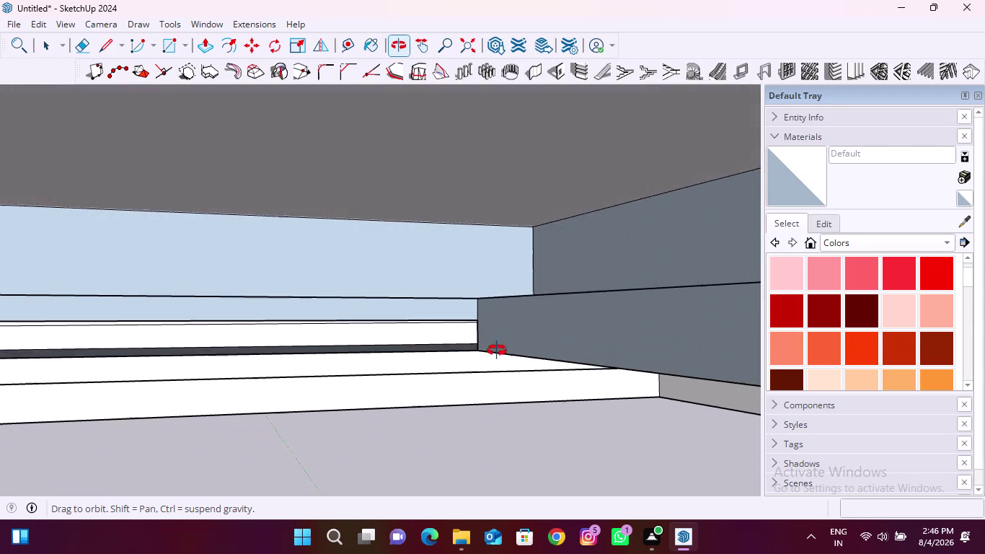
middle_drag(497, 351, 766, 372)
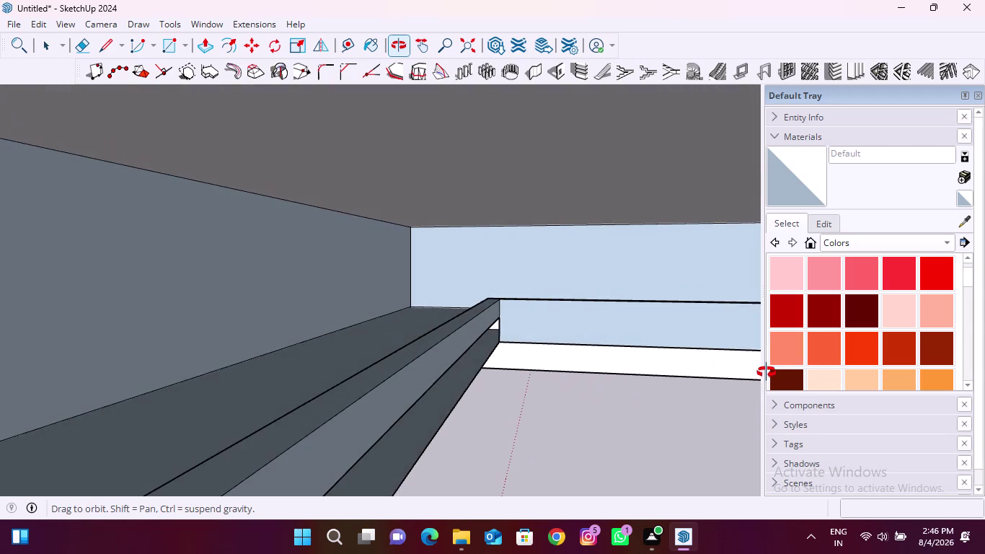
middle_drag(766, 372, 664, 323)
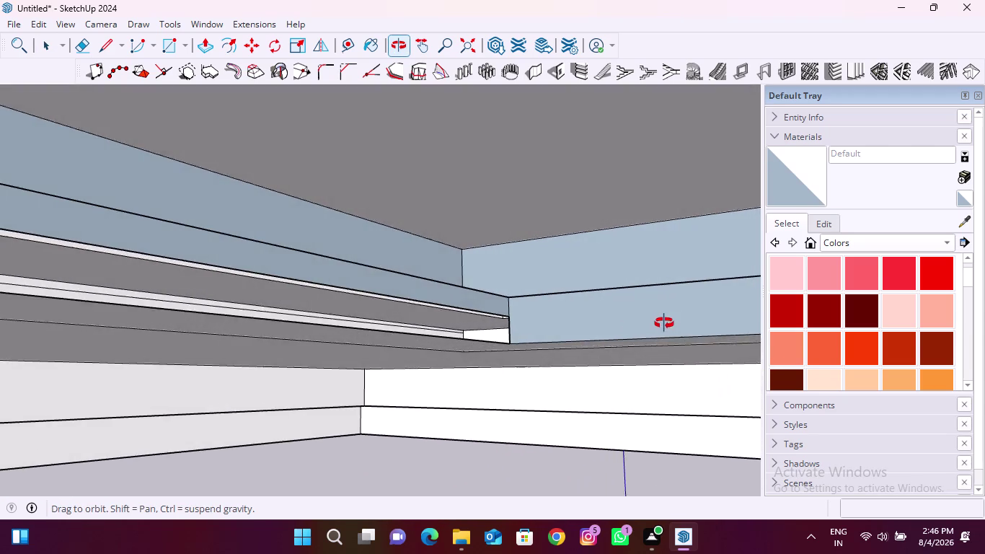
middle_drag(665, 323, 651, 341)
scroll(down, 3)
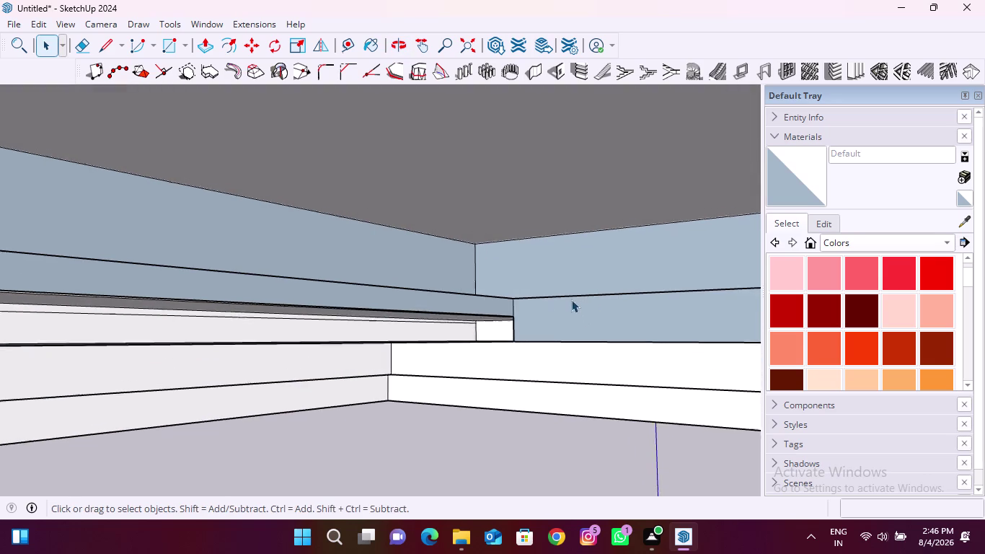
scroll(down, 3)
middle_drag(544, 324, 263, 320)
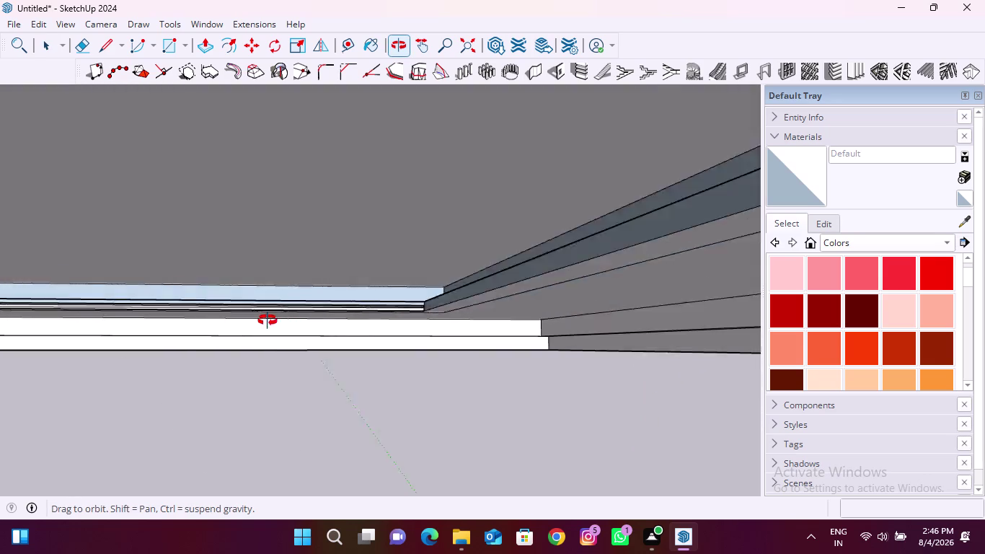
middle_drag(264, 320, 125, 277)
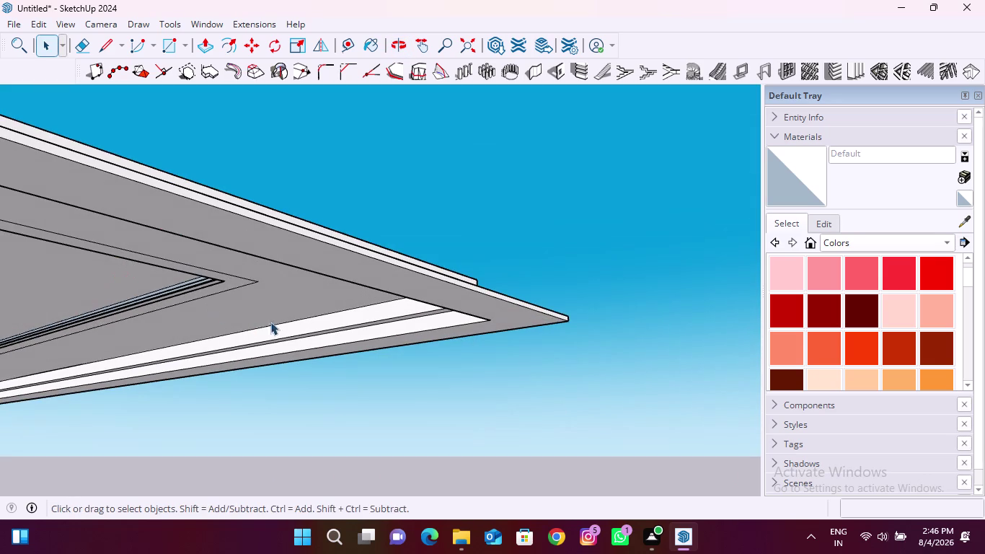
scroll(down, 3)
scroll(down, 3)
scroll(down, 3)
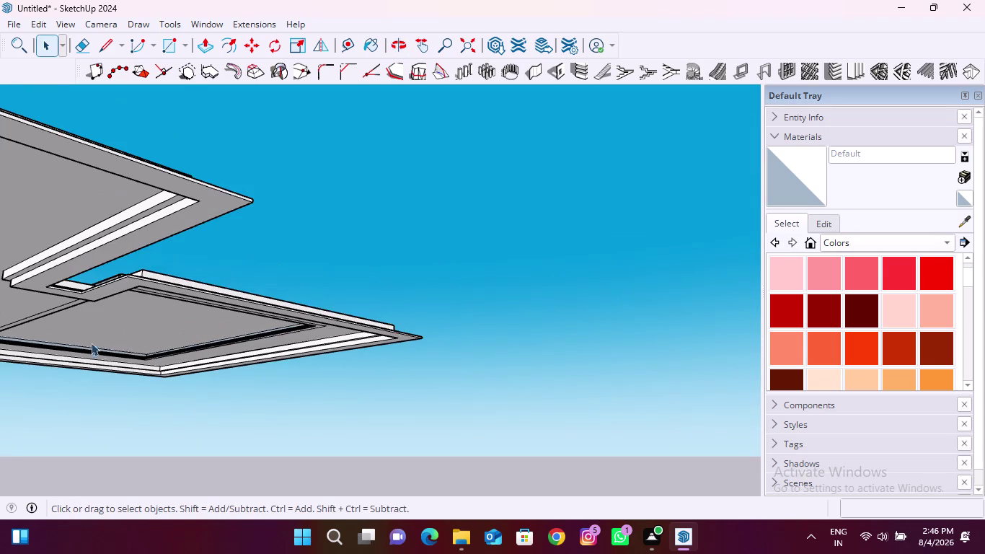
scroll(up, 3)
scroll(down, 3)
middle_drag(527, 389, 452, 377)
scroll(up, 3)
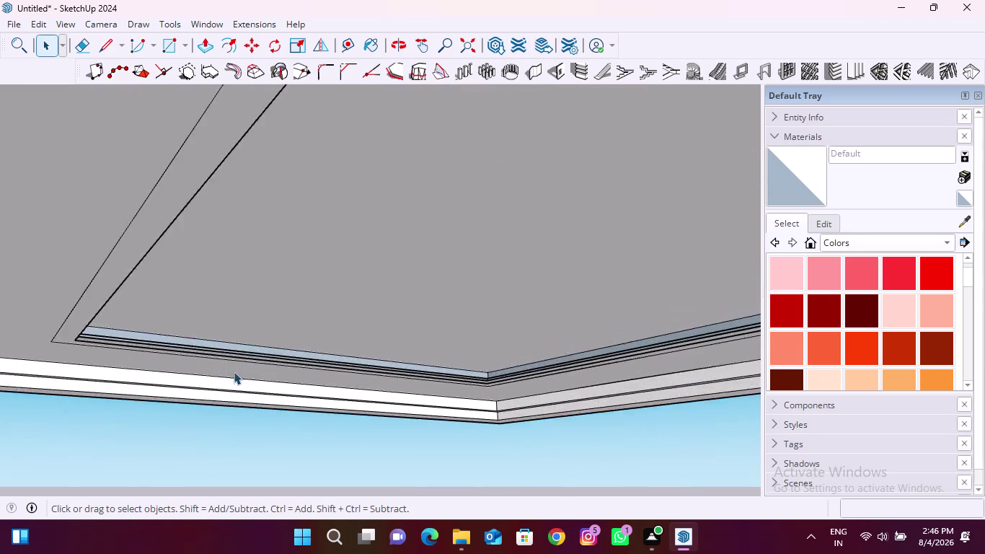
scroll(up, 3)
scroll(down, 3)
scroll(up, 3)
middle_drag(588, 403, 598, 433)
middle_drag(599, 433, 598, 417)
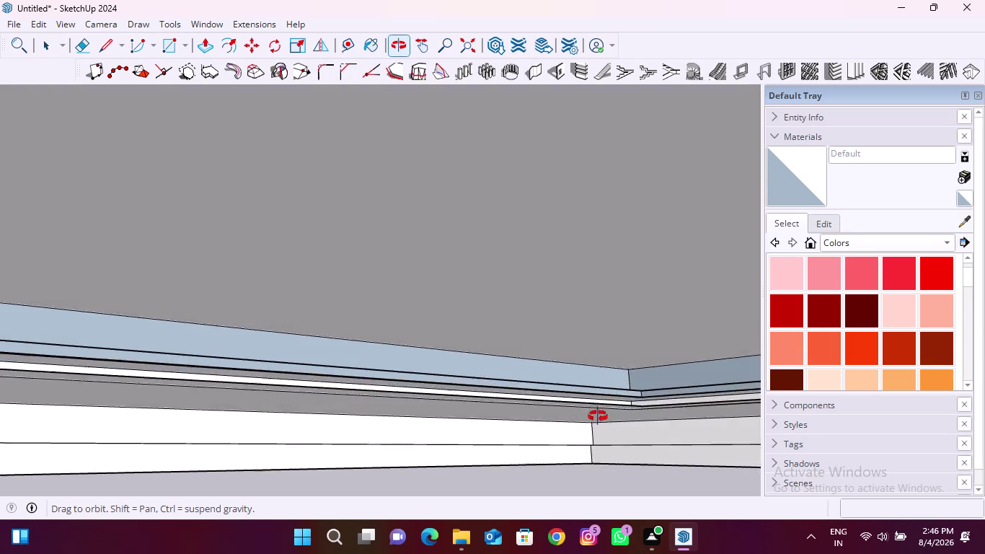
middle_drag(597, 417, 552, 427)
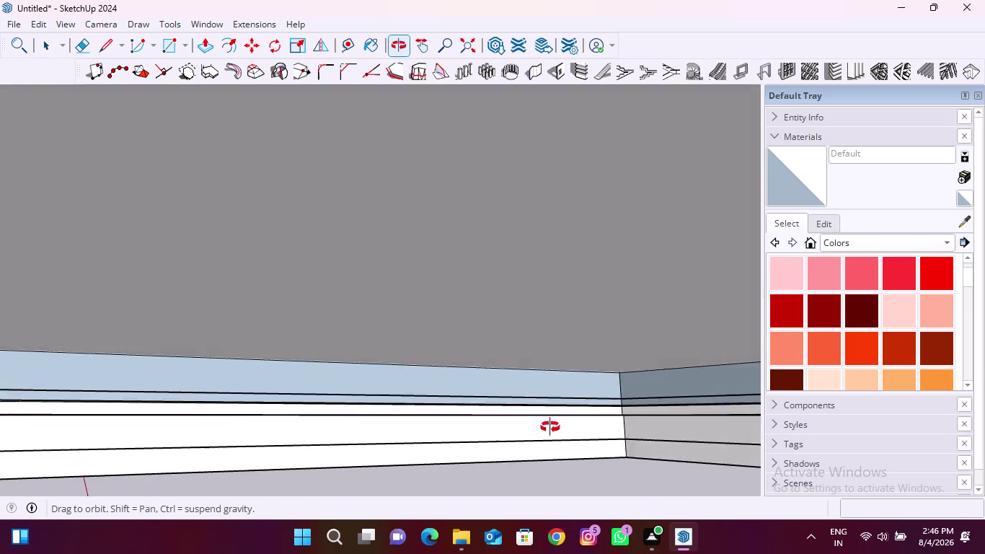
middle_drag(552, 427, 515, 400)
scroll(up, 3)
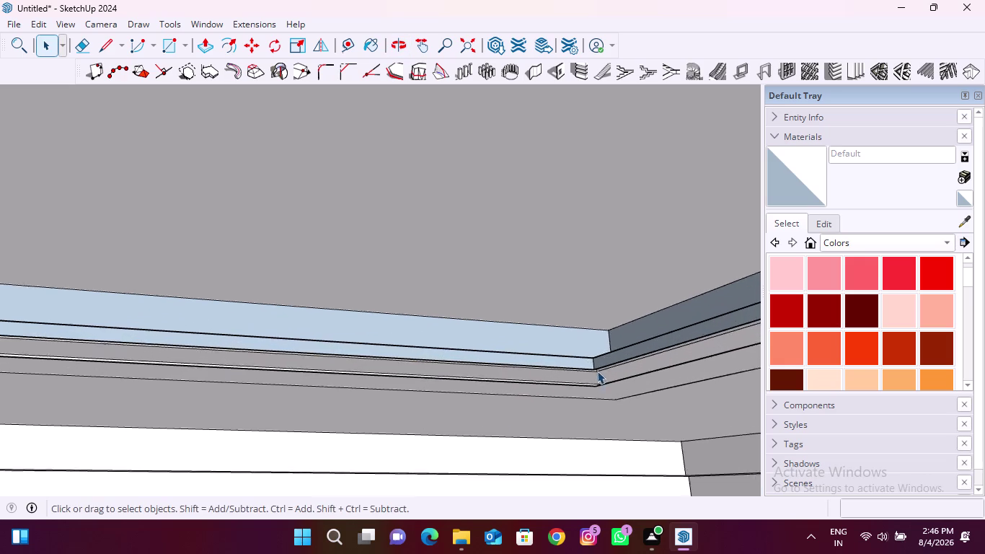
scroll(up, 3)
middle_drag(591, 391, 592, 360)
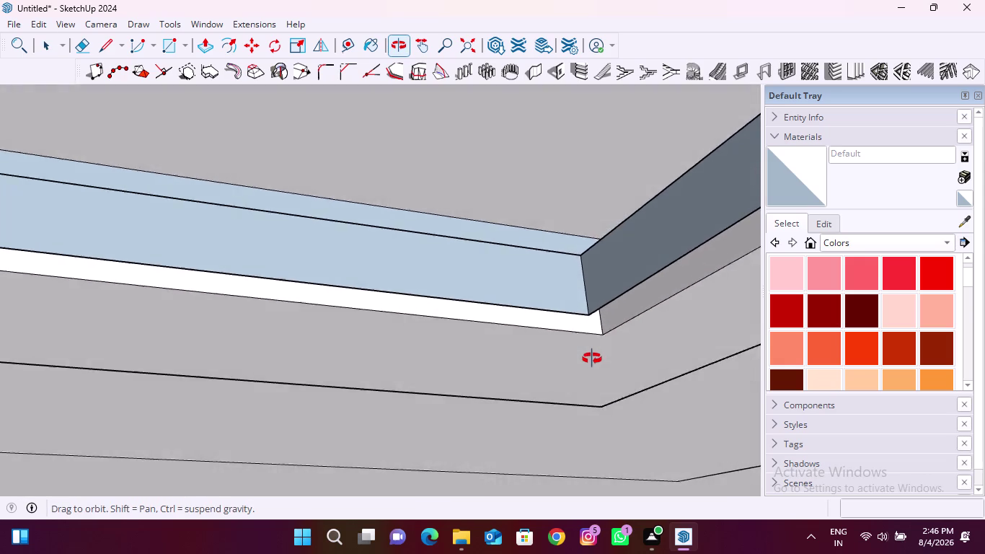
middle_drag(591, 361, 607, 346)
scroll(down, 3)
middle_drag(609, 357, 607, 408)
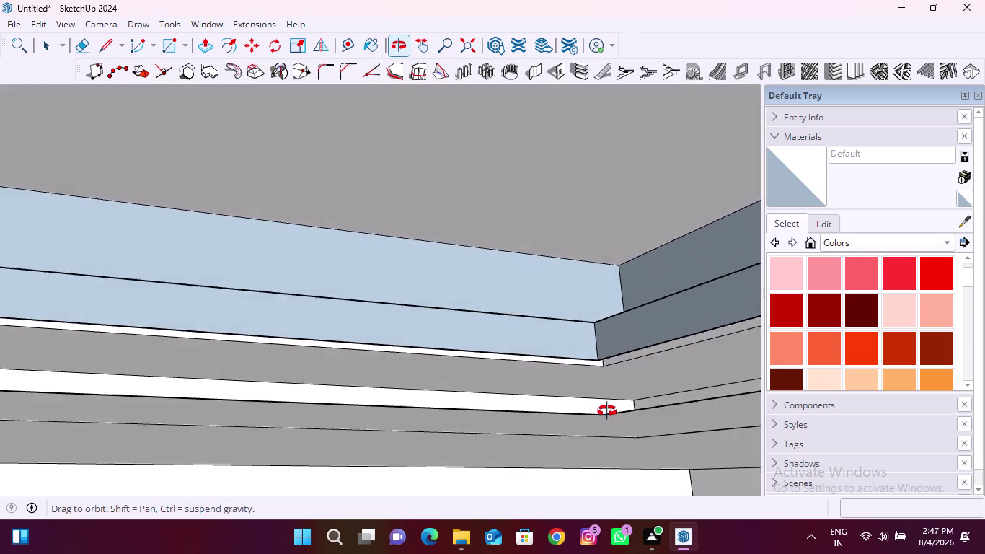
middle_drag(607, 408, 670, 342)
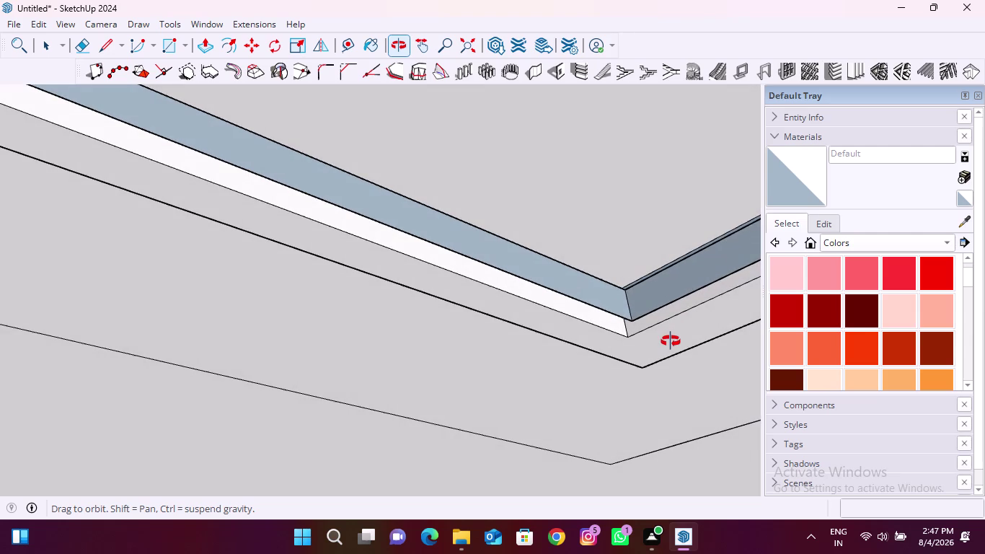
middle_drag(671, 341, 671, 342)
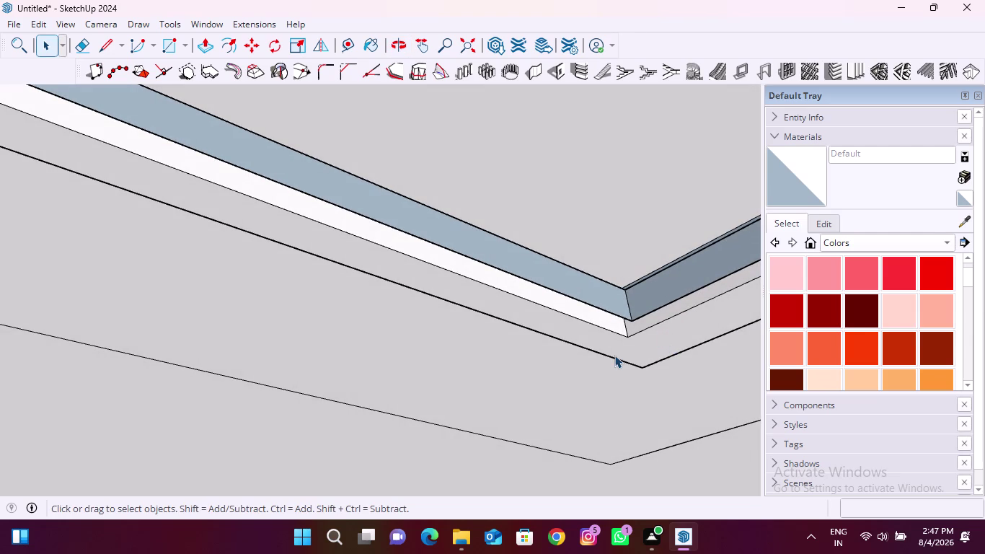
scroll(down, 3)
scroll(down, 3)
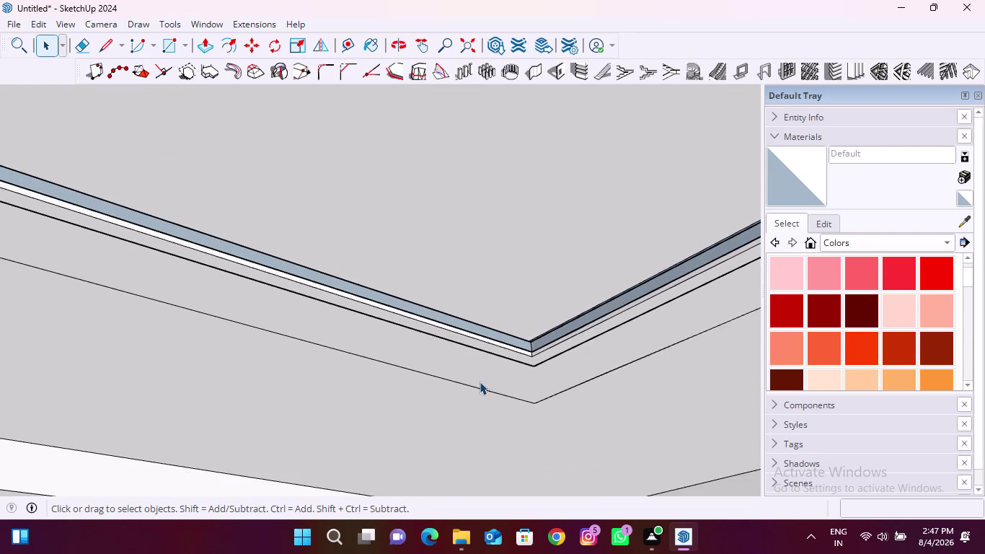
scroll(down, 3)
middle_drag(414, 384, 558, 325)
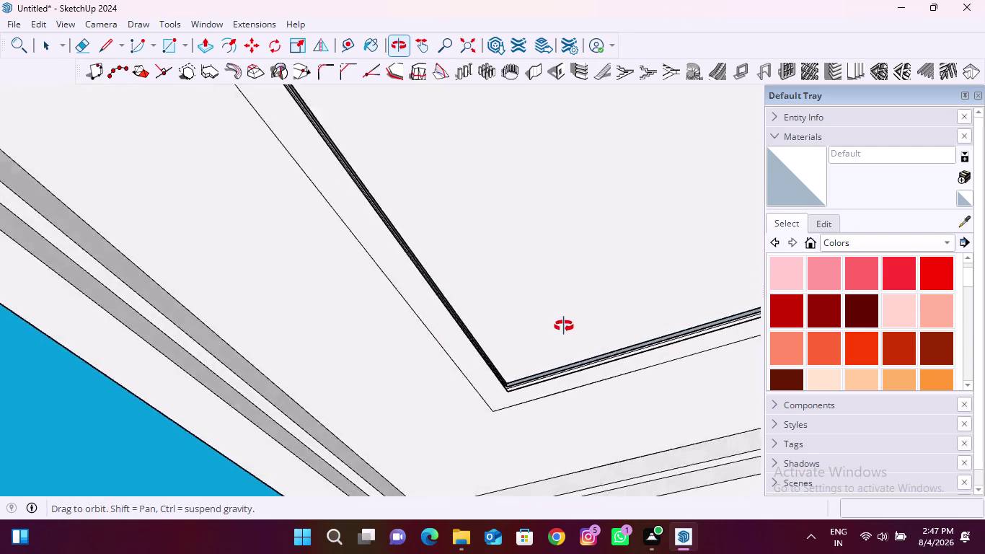
middle_drag(557, 326, 539, 476)
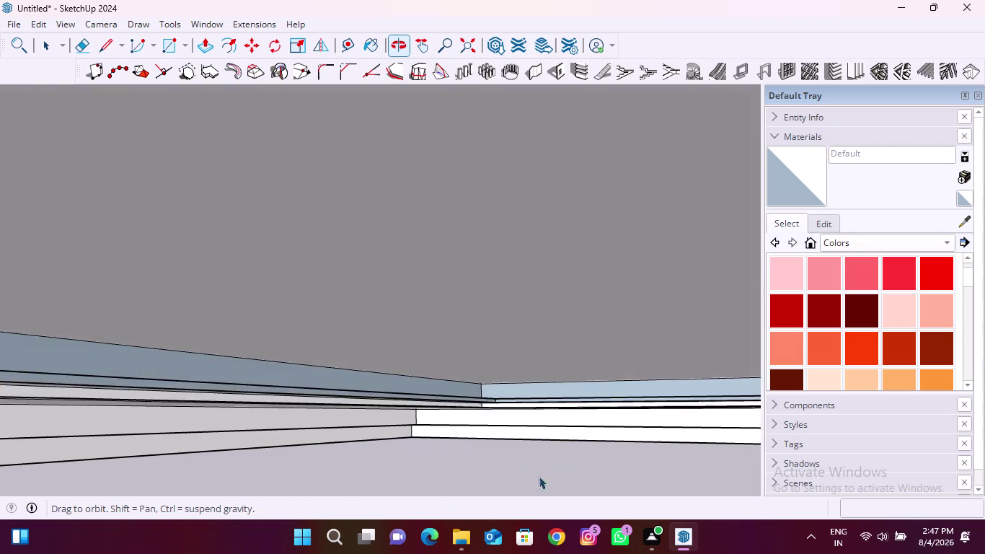
scroll(up, 3)
scroll(down, 3)
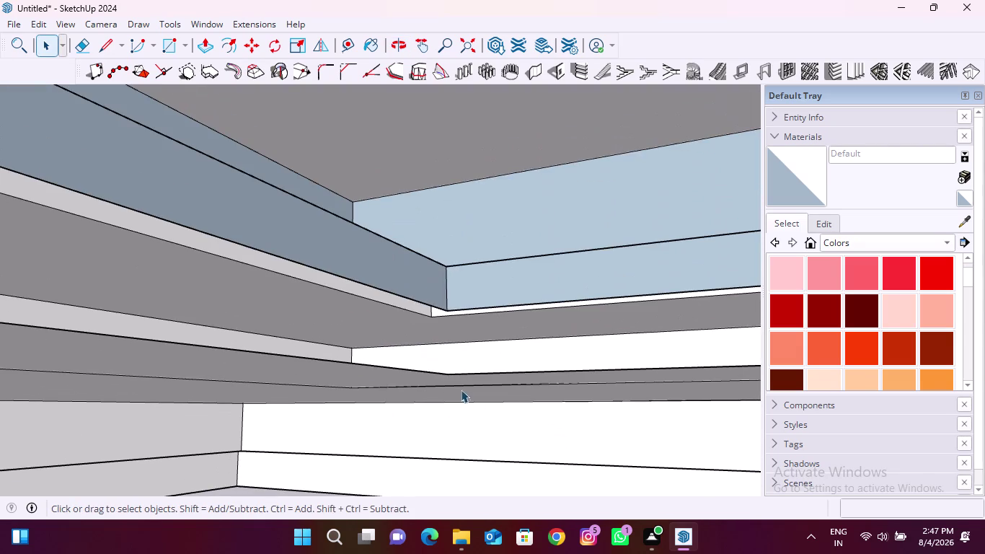
click(105, 47)
scroll(up, 3)
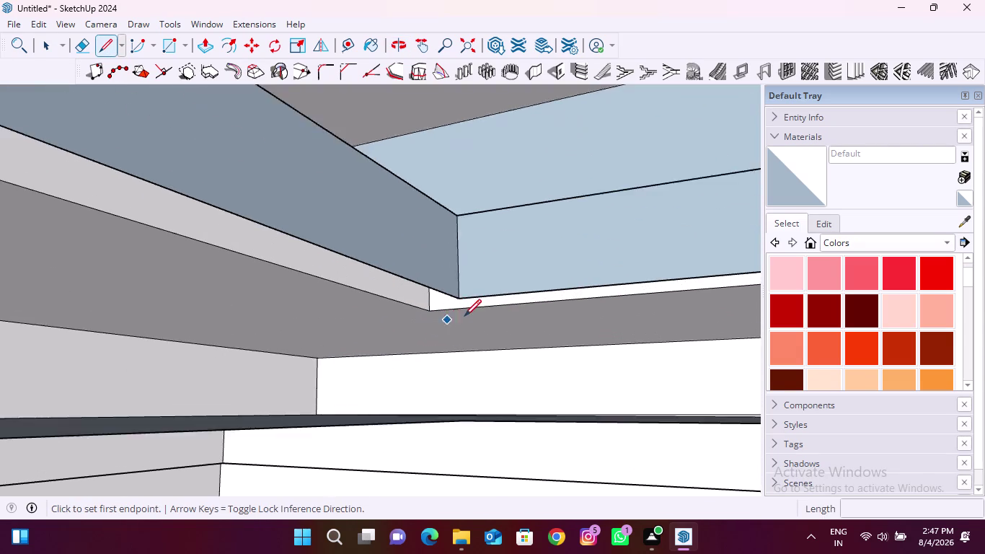
scroll(up, 3)
click(409, 308)
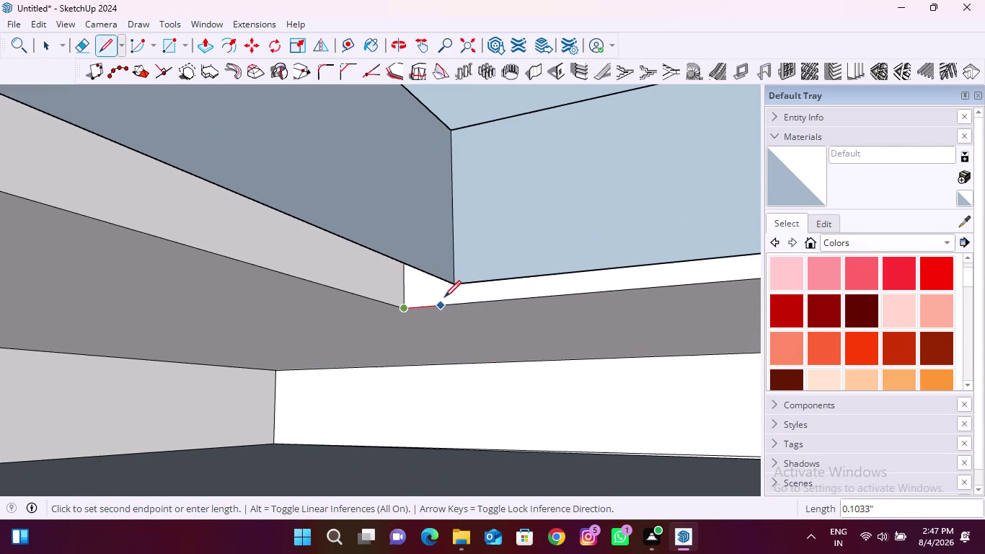
click(455, 284)
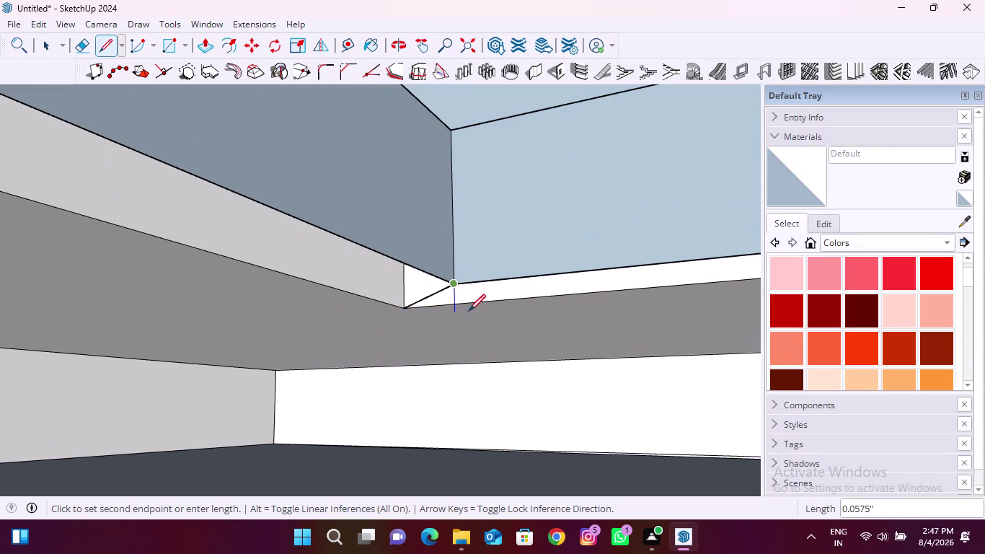
click(474, 306)
scroll(down, 3)
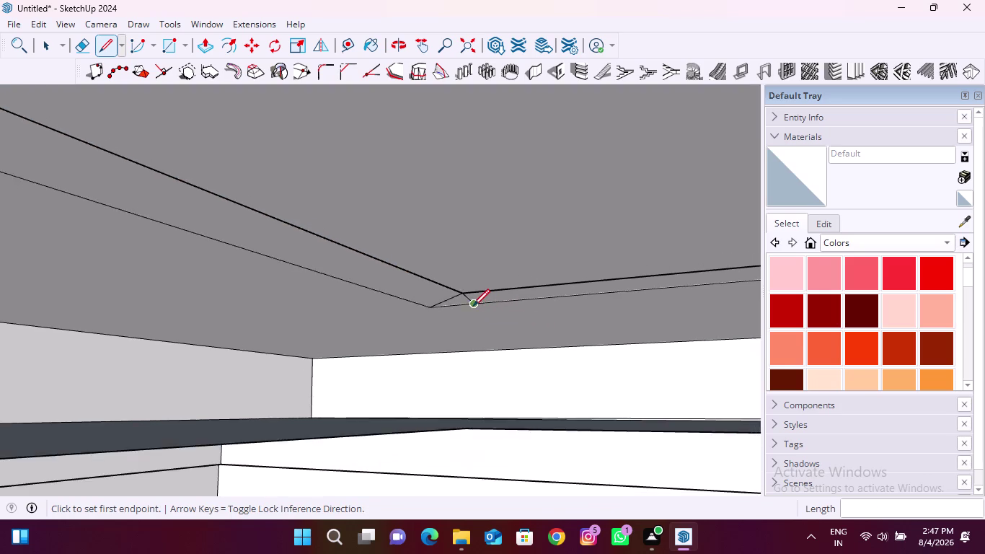
scroll(down, 3)
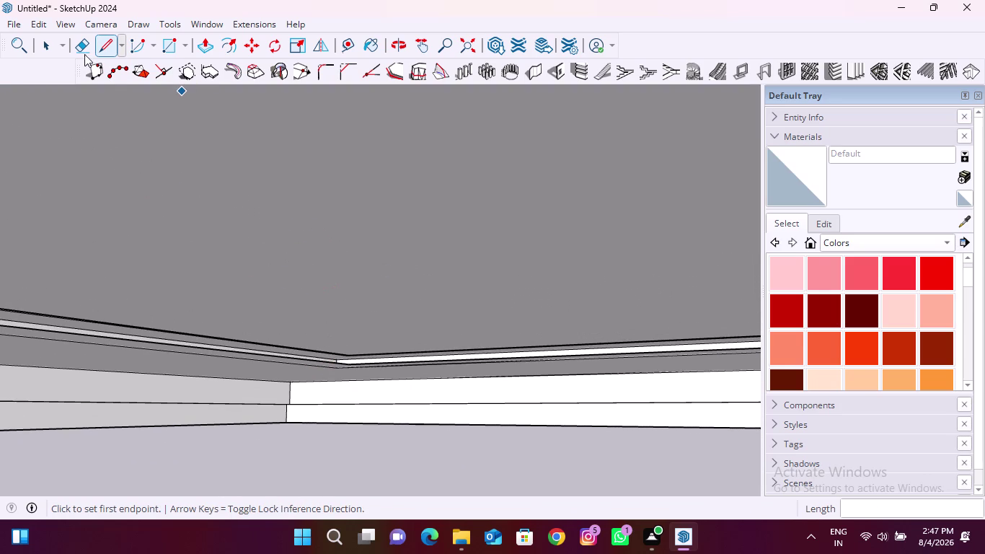
click(41, 40)
click(455, 284)
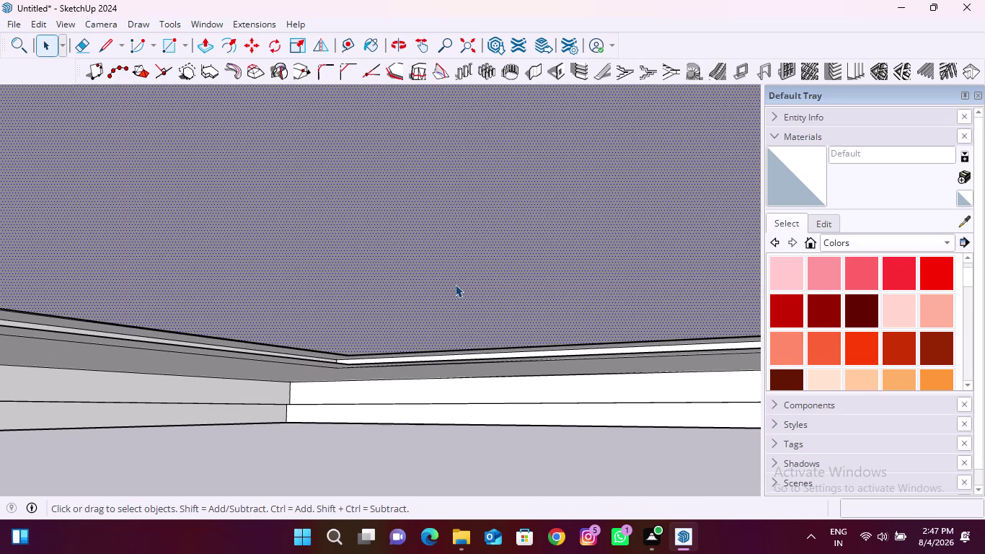
key(Delete)
scroll(up, 3)
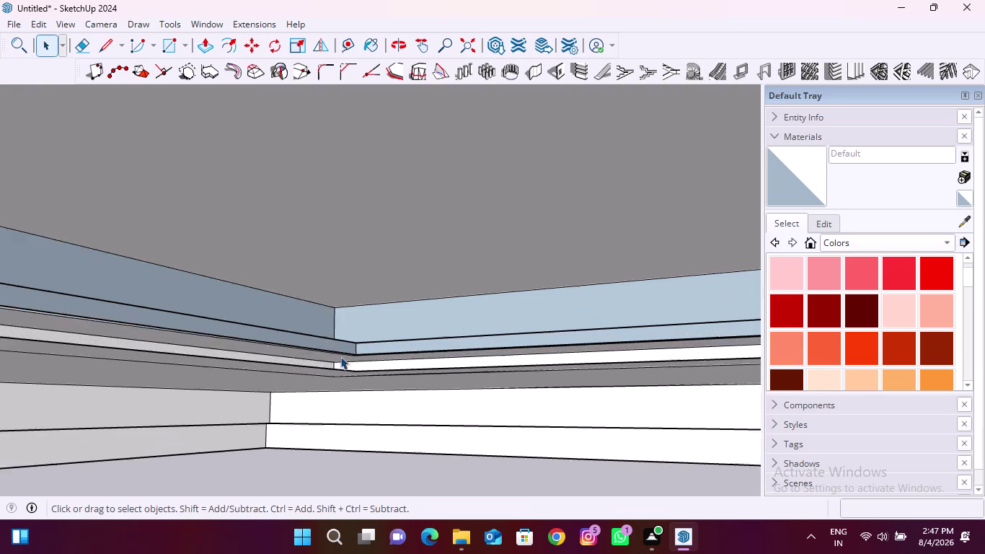
scroll(up, 3)
scroll(up, 3)
middle_drag(385, 360, 422, 291)
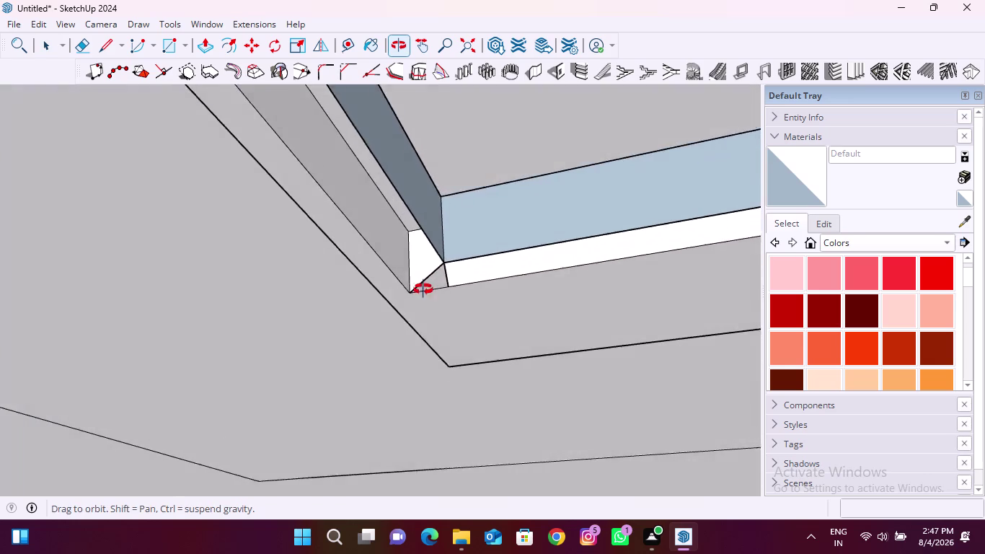
middle_drag(422, 291, 423, 289)
scroll(down, 3)
scroll(up, 3)
middle_drag(434, 292, 411, 312)
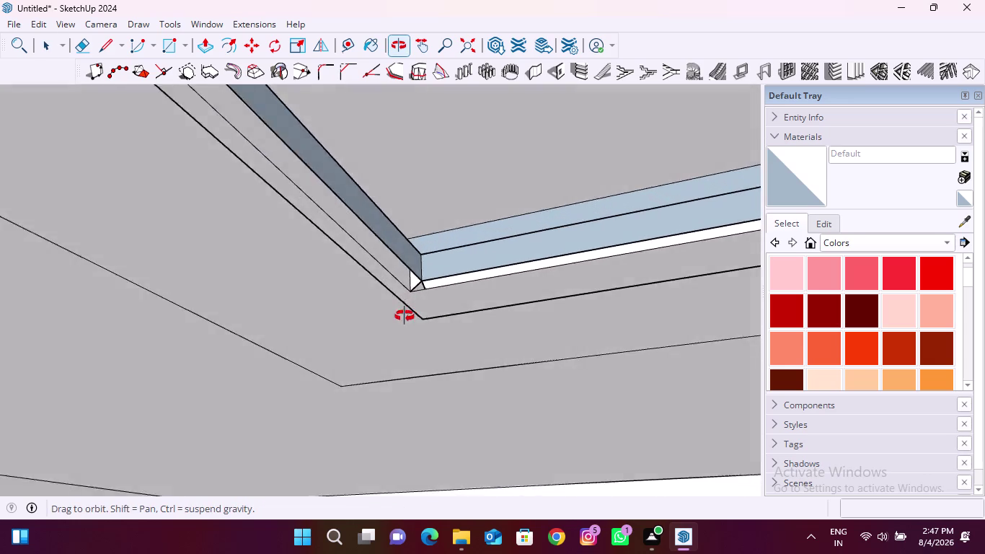
middle_drag(411, 312, 327, 451)
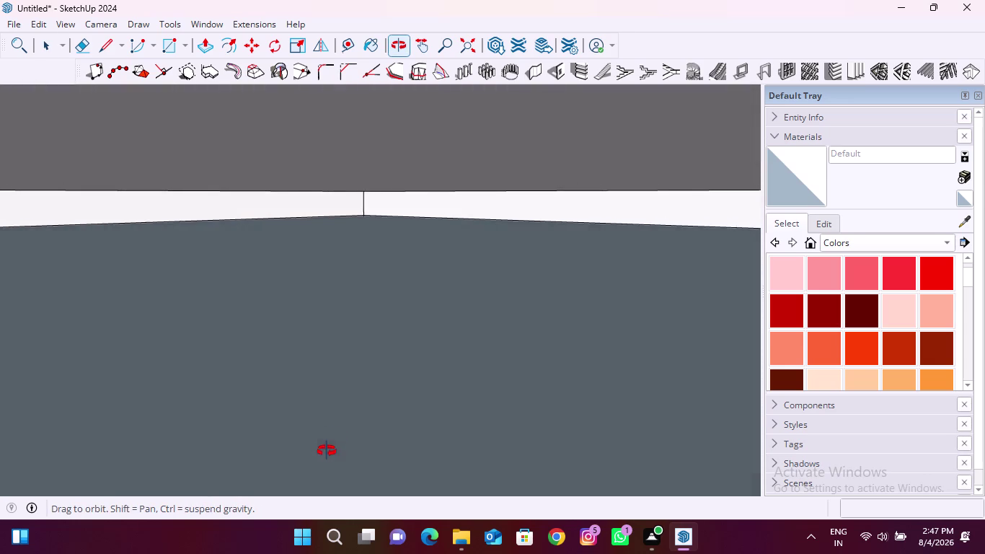
middle_drag(327, 451, 334, 420)
scroll(up, 3)
click(108, 46)
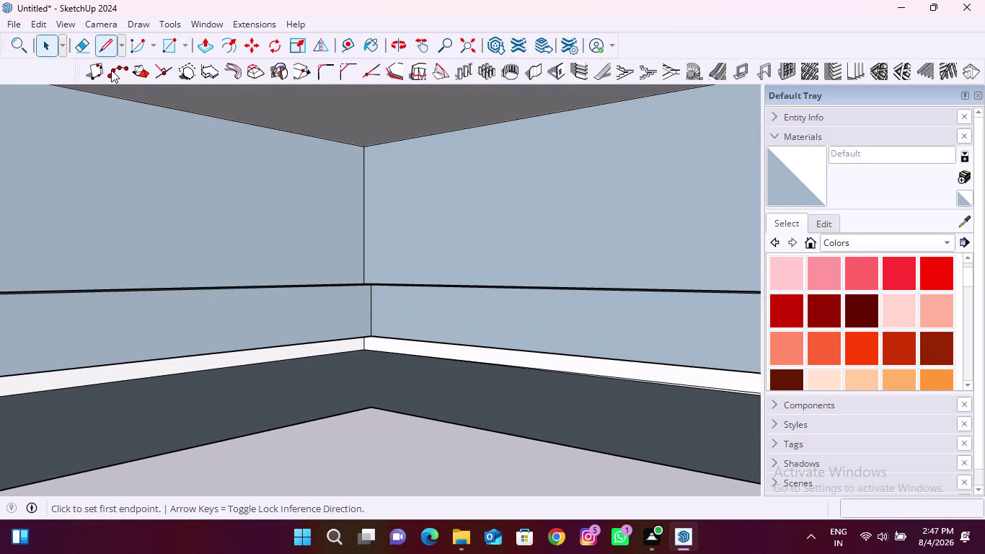
click(370, 406)
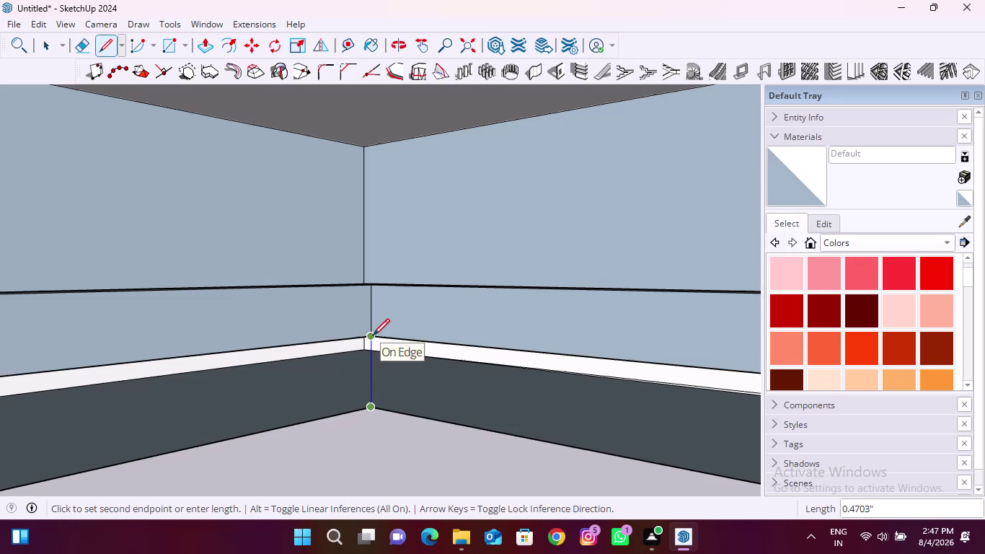
click(372, 335)
scroll(down, 3)
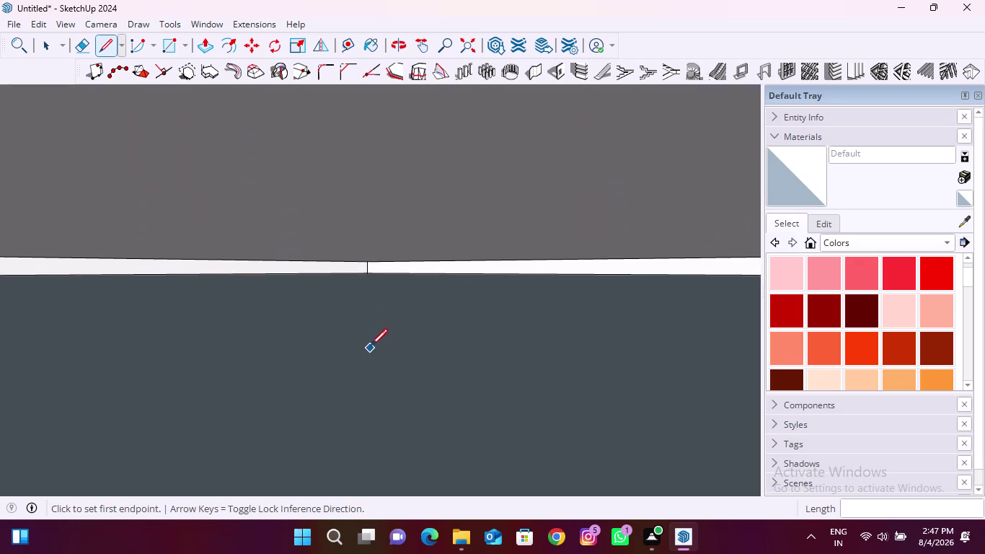
click(481, 45)
click(473, 47)
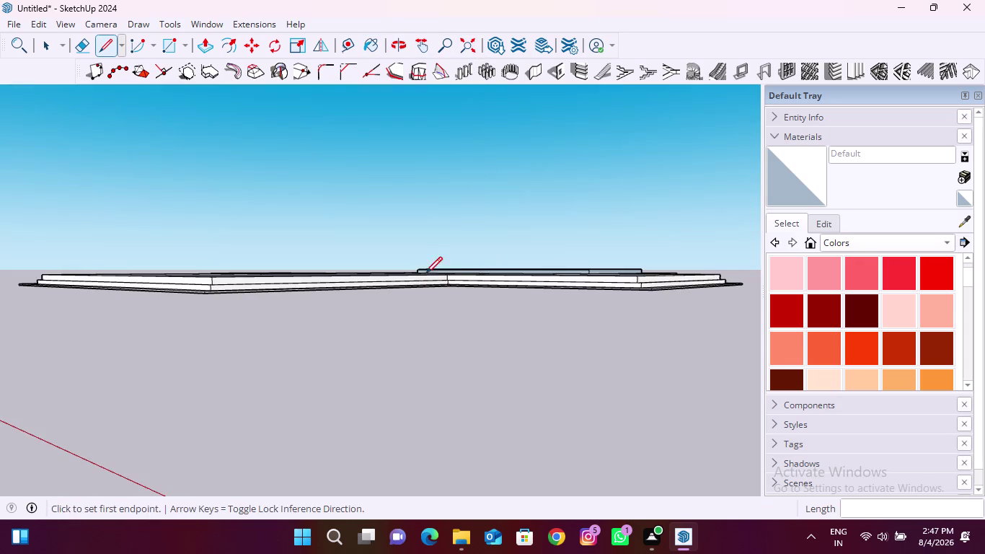
scroll(down, 3)
middle_drag(450, 326, 475, 269)
scroll(up, 3)
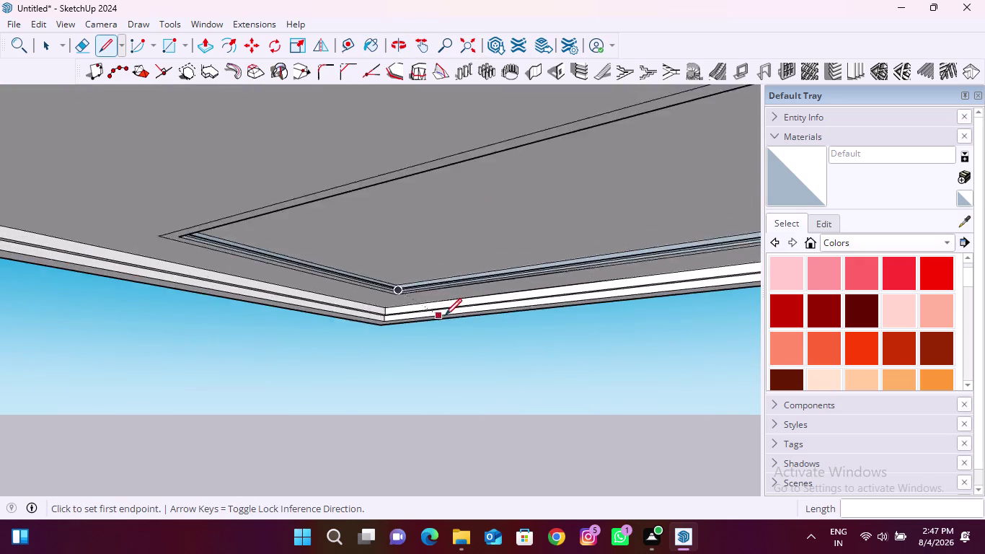
scroll(up, 3)
scroll(up, 3)
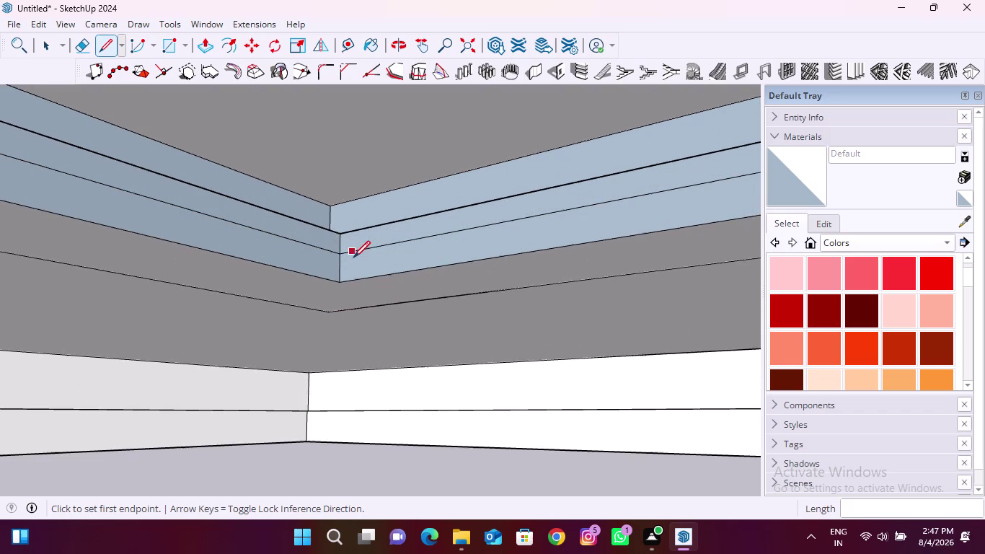
middle_drag(345, 266, 464, 287)
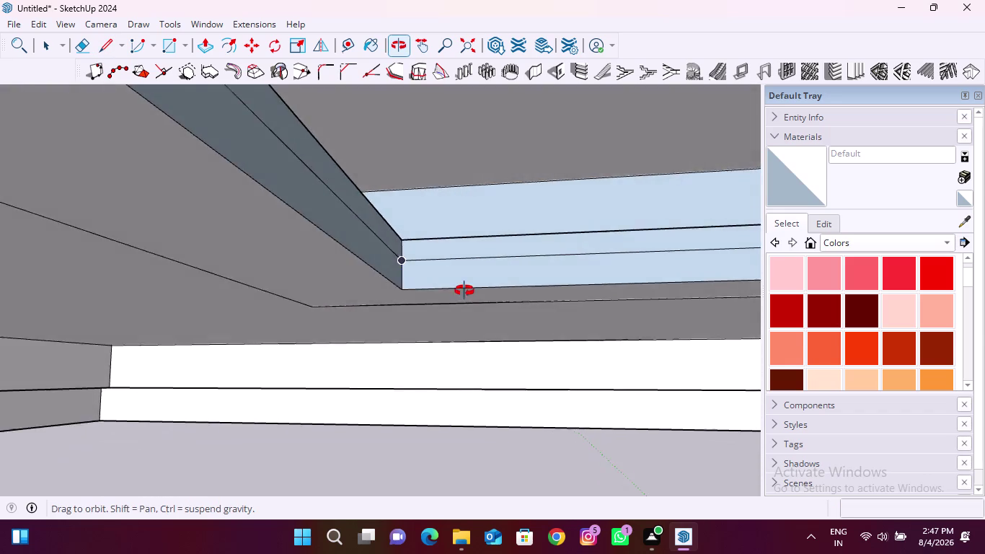
middle_drag(463, 287, 461, 344)
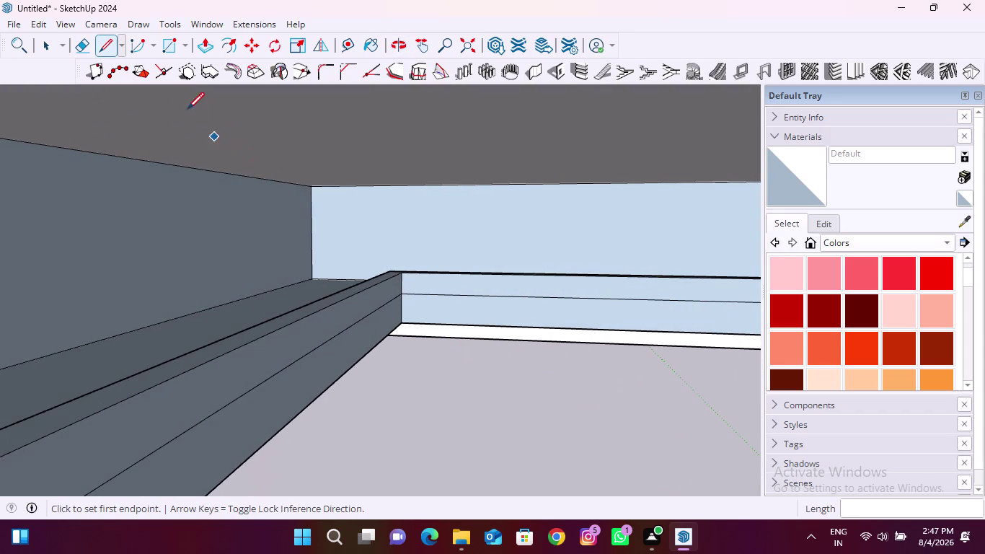
key(space)
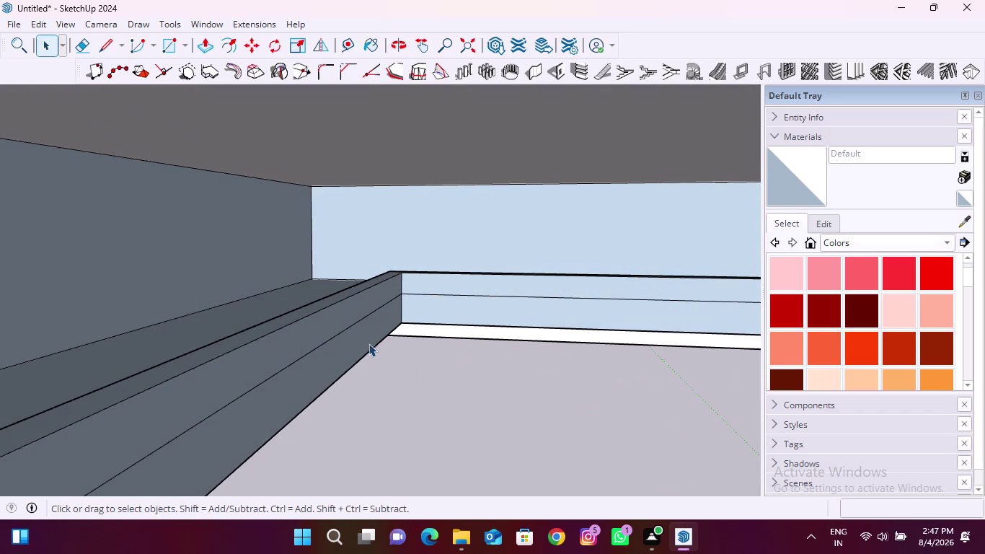
Delete the two leftover edges on the cove border faces, then view the slab from below.
click(362, 319)
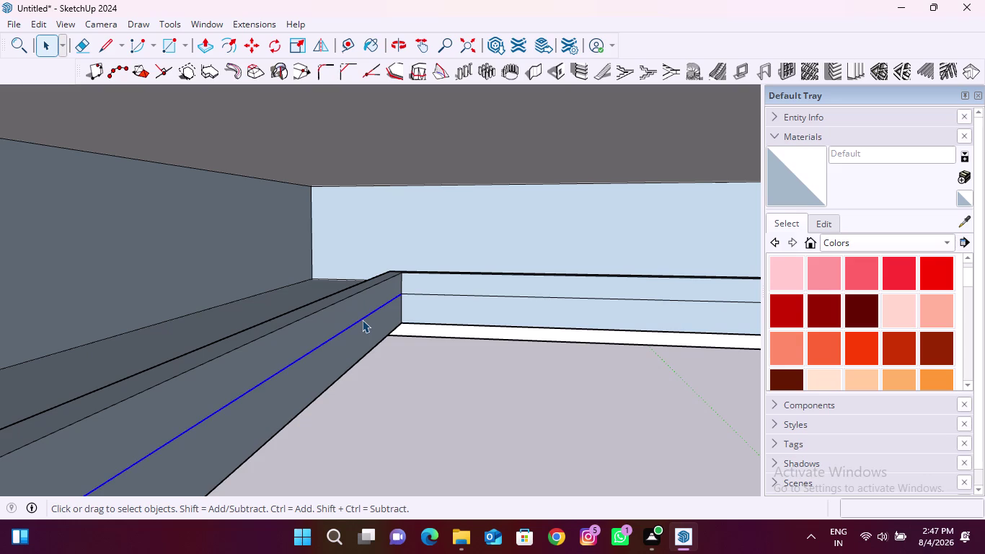
key(Delete)
click(431, 294)
key(Delete)
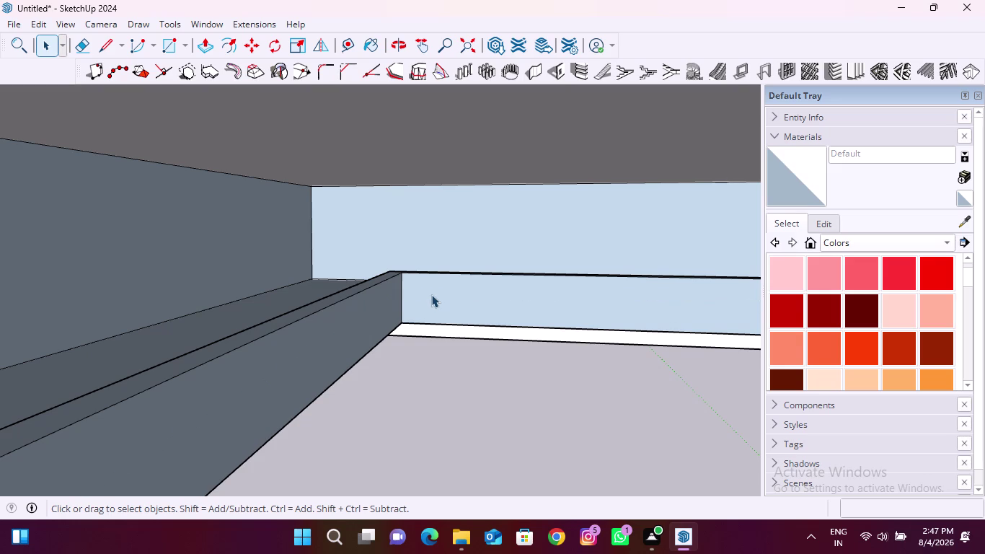
scroll(down, 3)
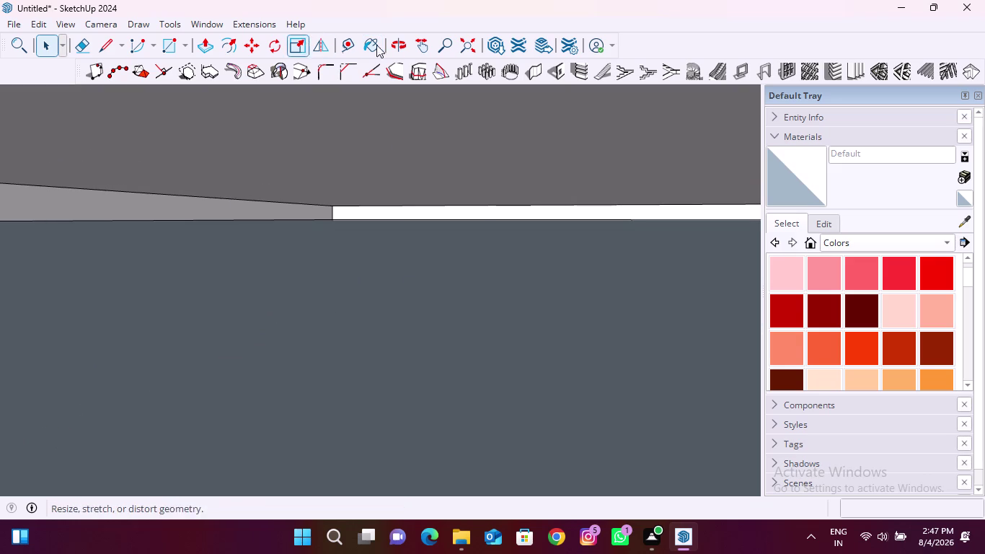
click(465, 48)
scroll(down, 3)
middle_drag(411, 377, 474, 279)
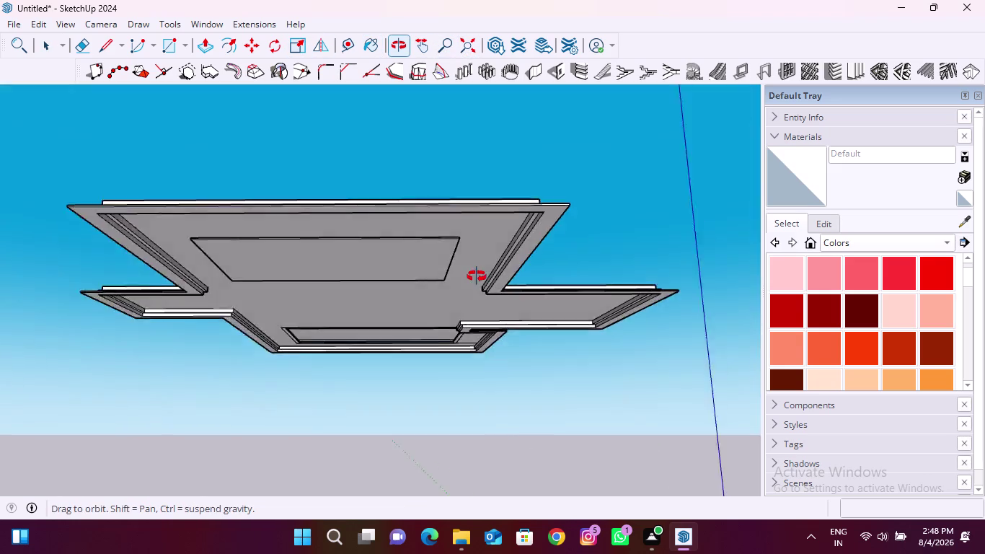
middle_drag(474, 279, 542, 249)
scroll(up, 3)
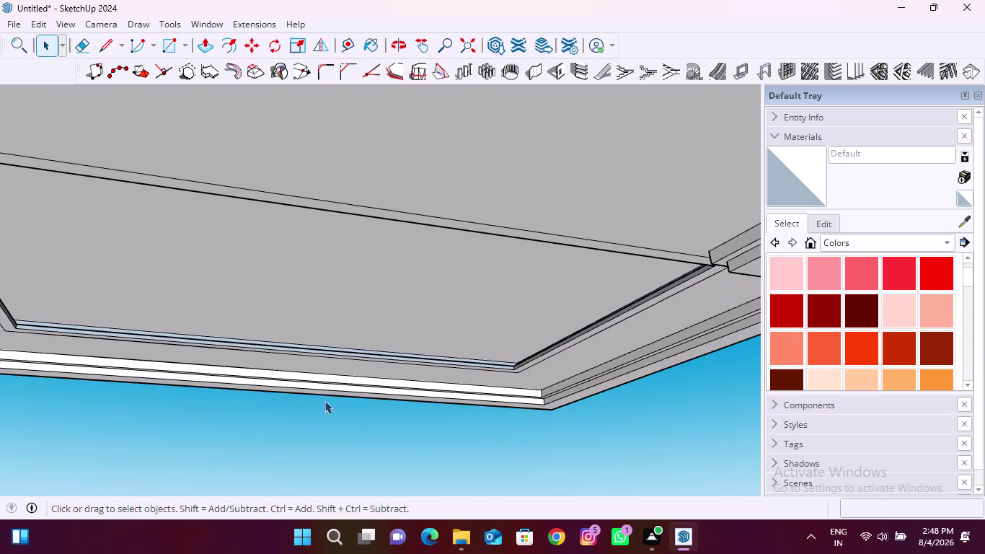
scroll(up, 3)
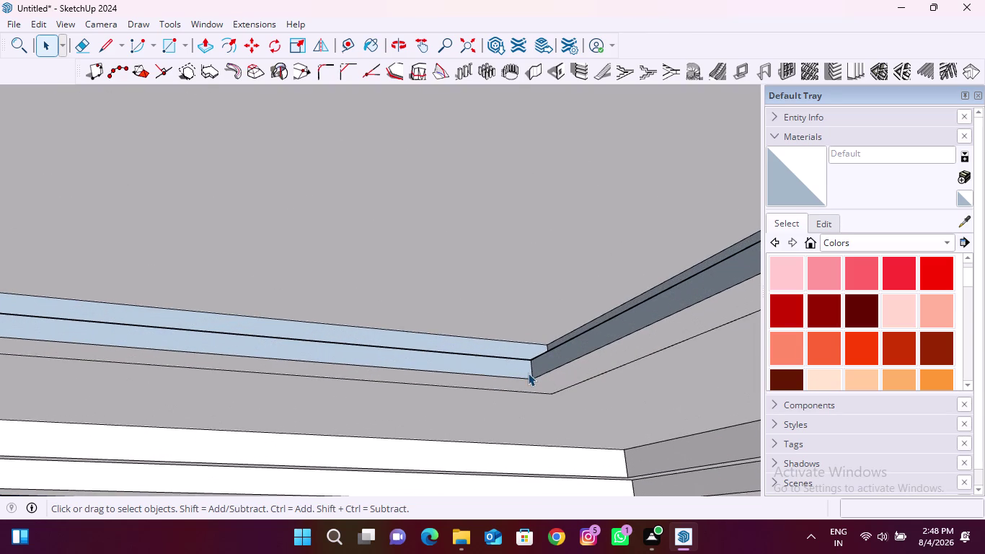
middle_drag(527, 370, 490, 350)
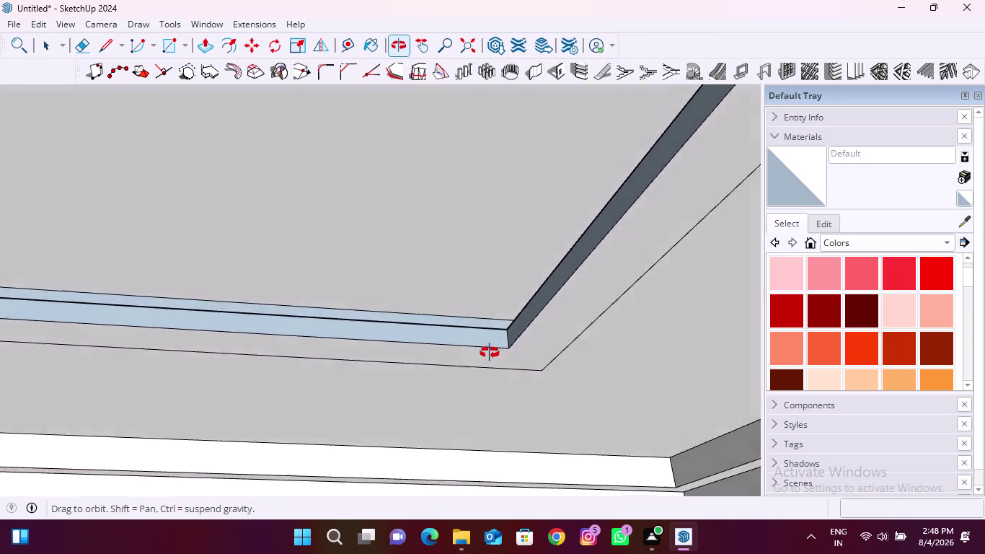
middle_drag(489, 351, 471, 430)
scroll(up, 3)
middle_drag(497, 394, 522, 431)
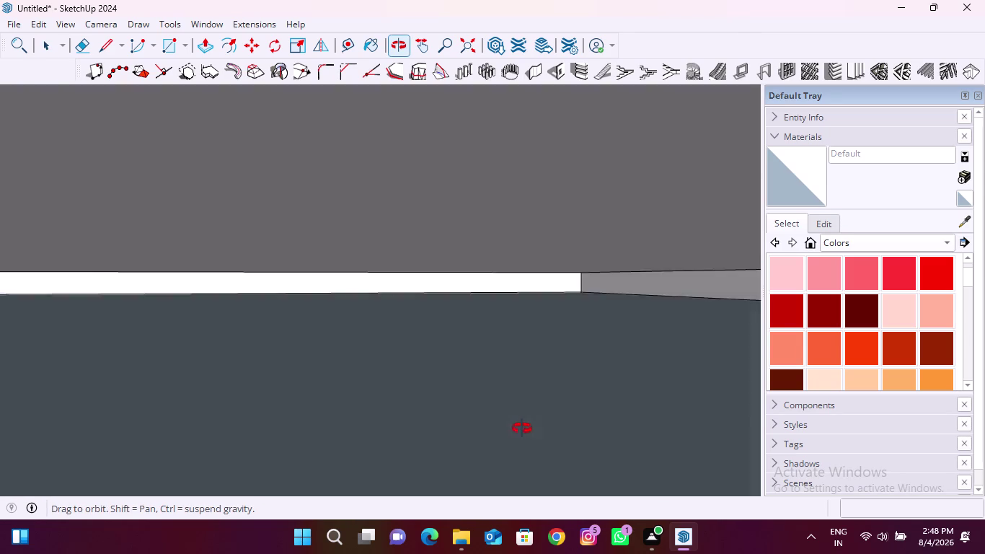
middle_drag(521, 430, 701, 401)
middle_drag(405, 401, 690, 354)
middle_drag(395, 417, 513, 408)
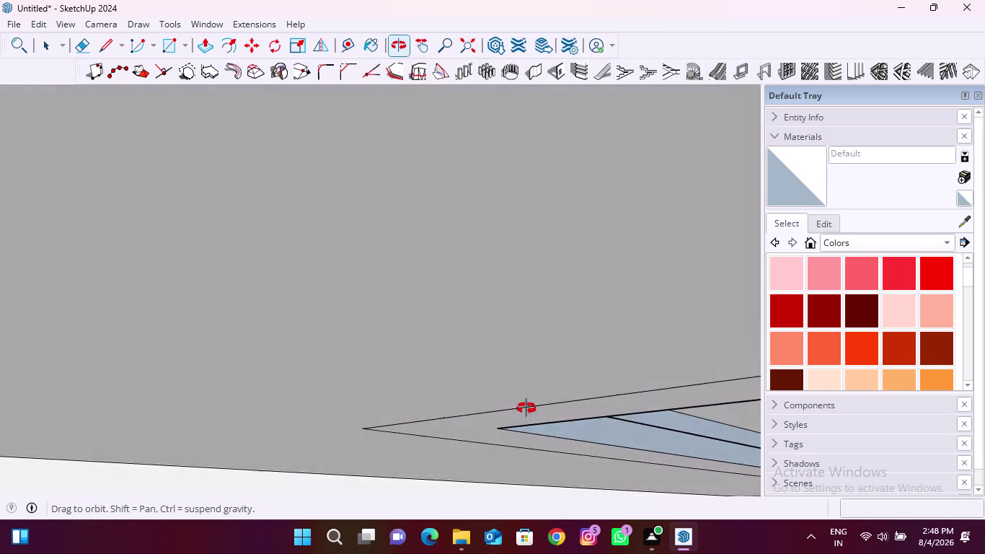
middle_drag(513, 408, 638, 407)
scroll(up, 3)
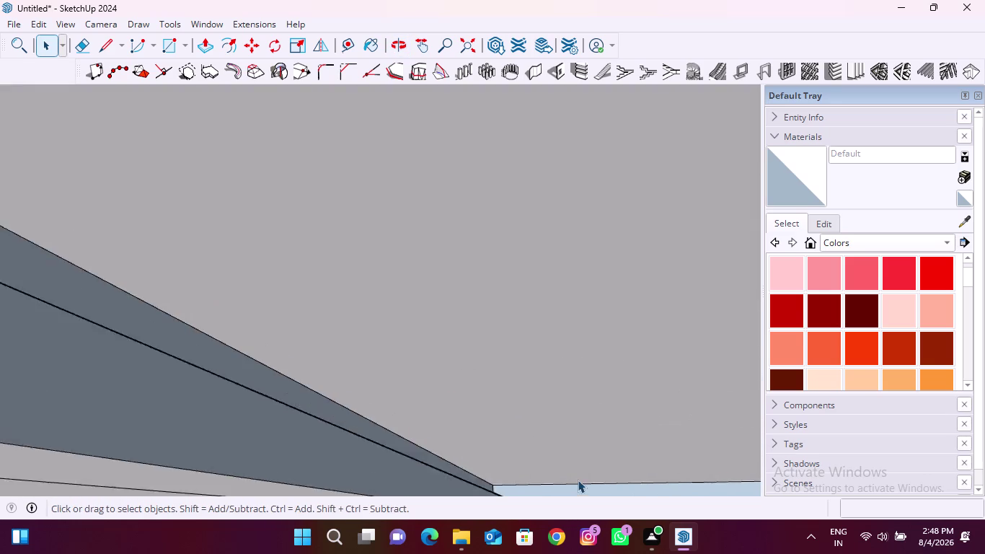
scroll(up, 3)
scroll(up, 3)
middle_drag(573, 442, 597, 364)
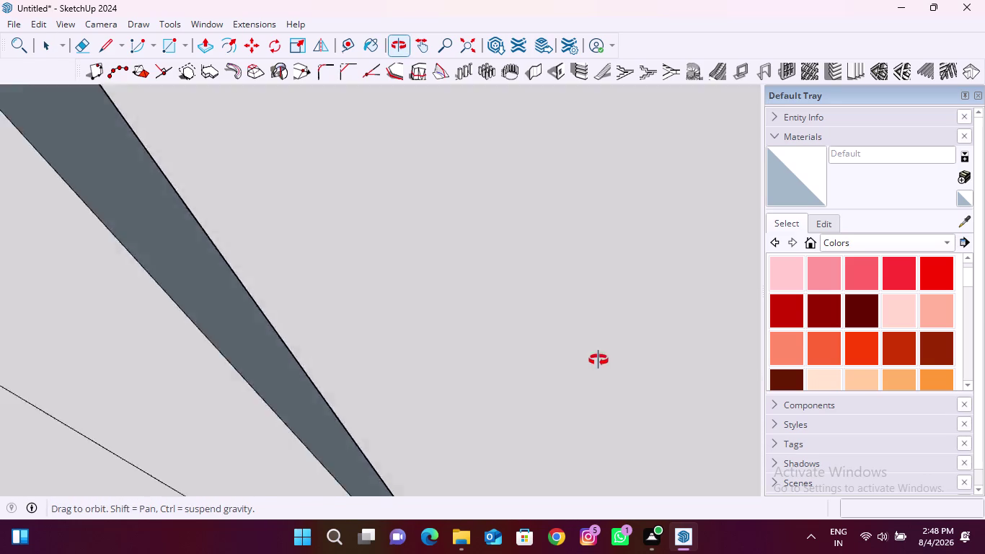
middle_drag(597, 364, 604, 348)
scroll(up, 3)
click(462, 44)
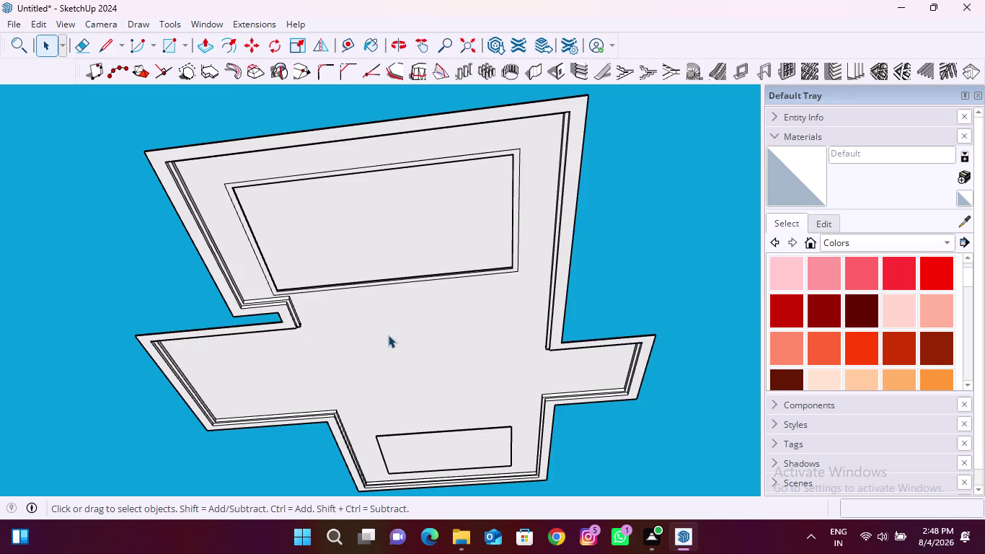
scroll(up, 3)
middle_drag(561, 386, 563, 390)
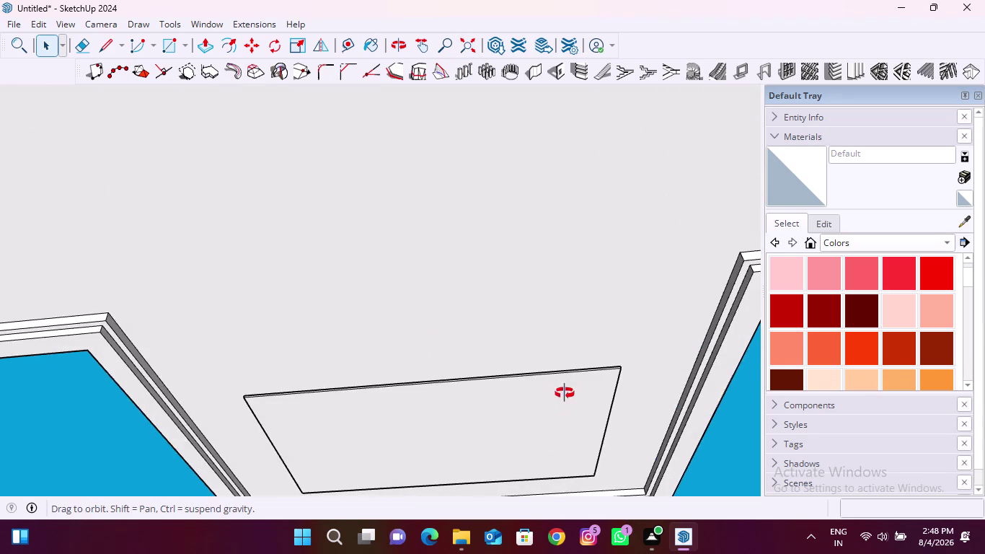
middle_drag(564, 389, 574, 404)
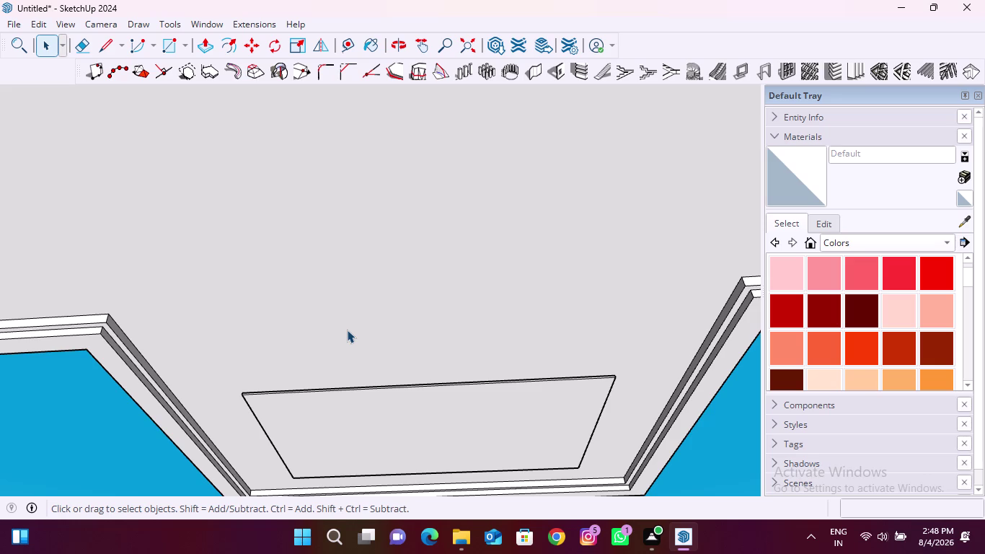
scroll(down, 3)
middle_drag(313, 390, 385, 315)
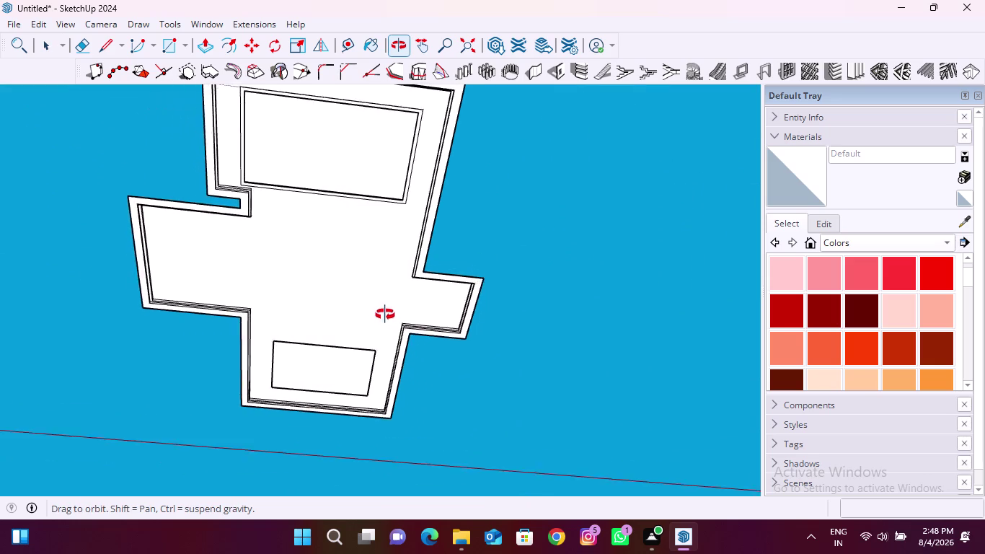
middle_drag(384, 315, 389, 308)
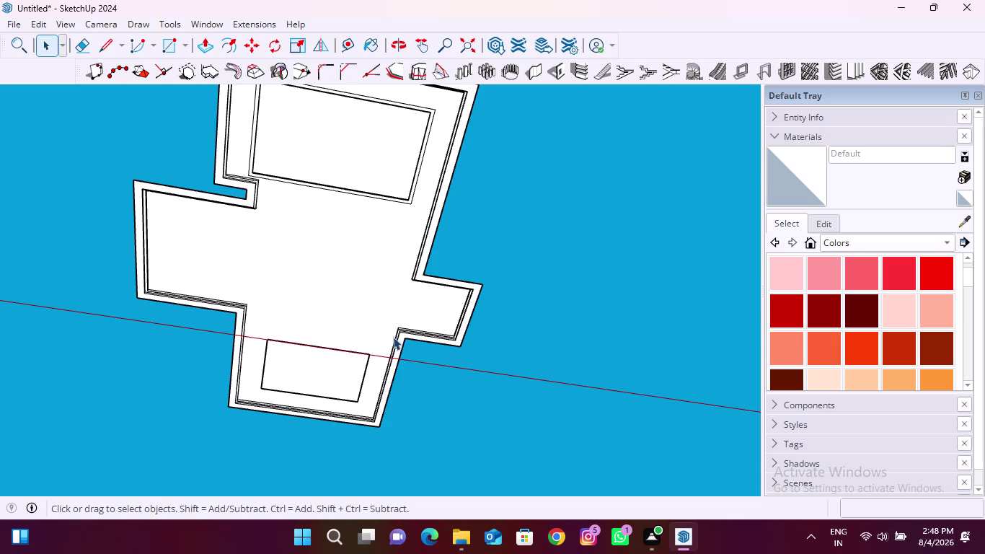
scroll(down, 3)
middle_drag(397, 357, 388, 150)
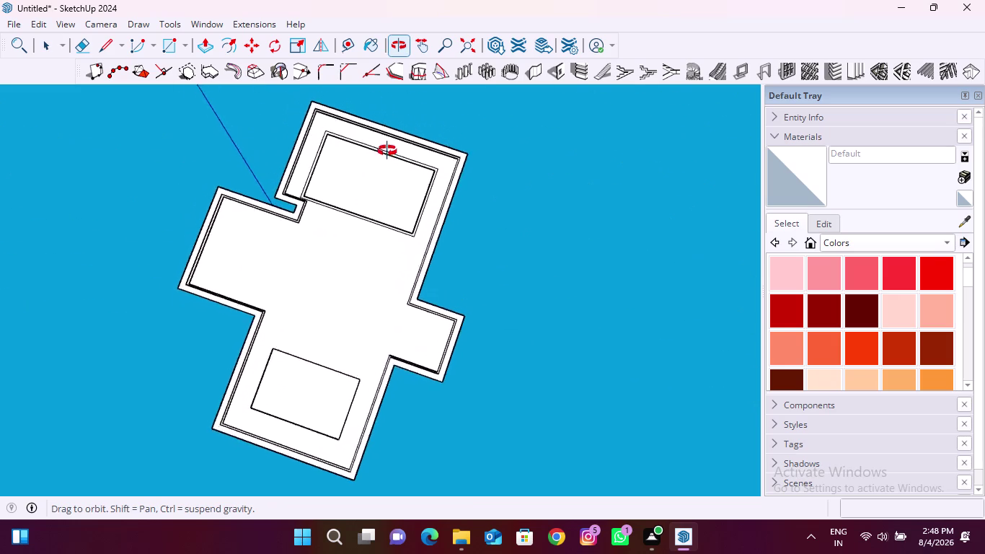
middle_drag(387, 151, 236, 220)
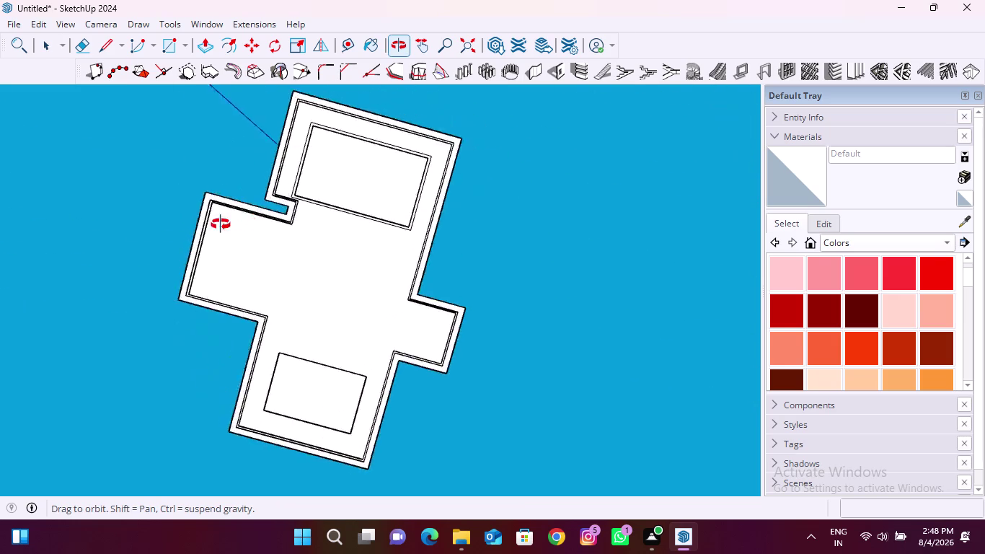